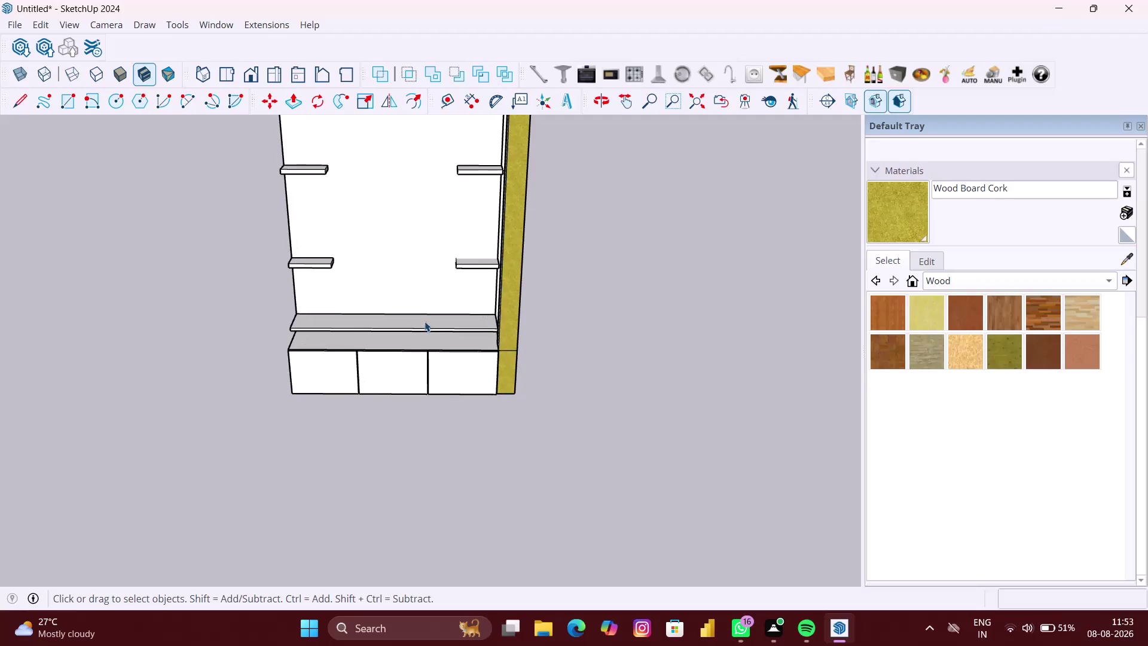
Place a Tape Measure guide 18 mm from the lower ledge edge.
middle_drag(424, 321, 429, 405)
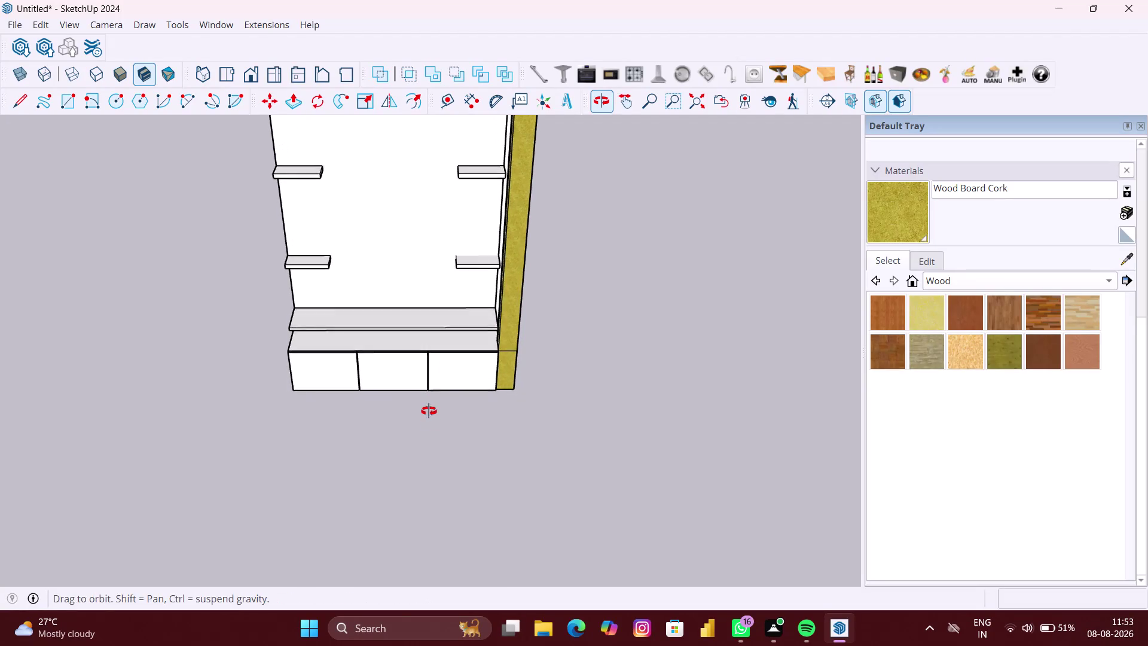
middle_drag(429, 405, 431, 423)
scroll(up, 3)
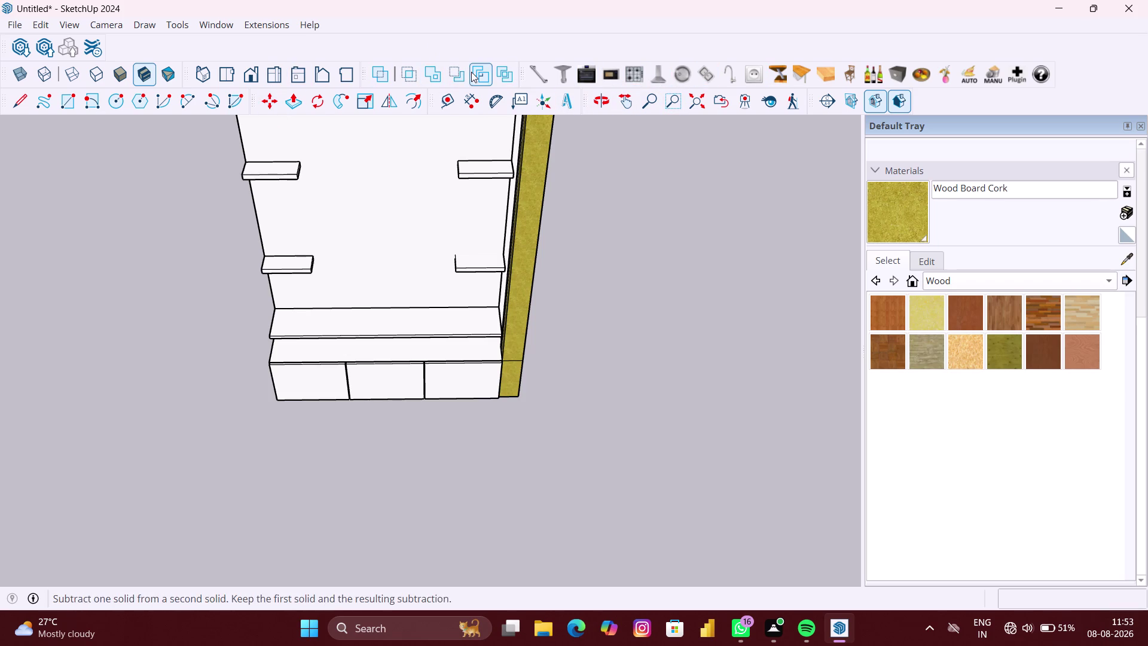
click(441, 105)
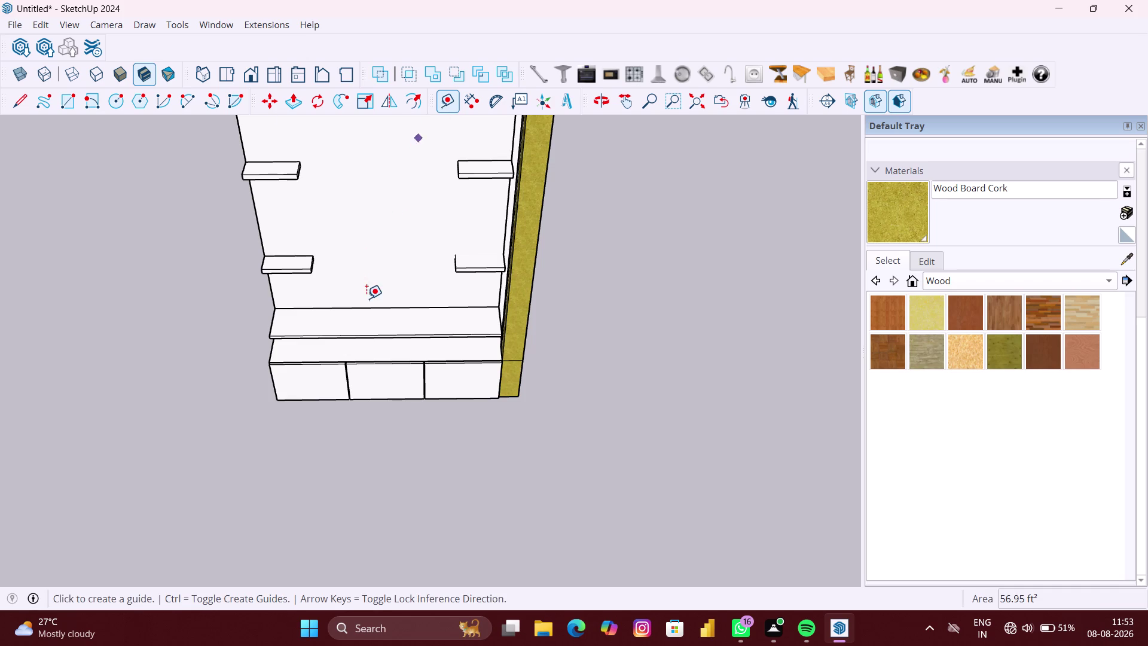
scroll(up, 3)
click(399, 302)
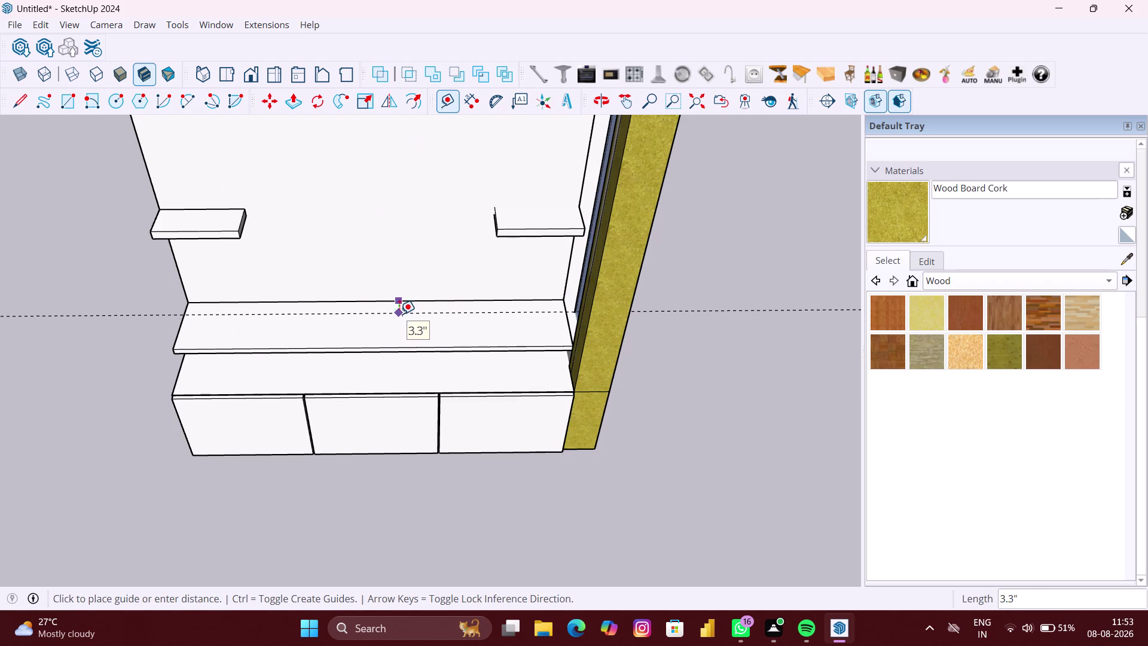
text(18)
text(MM)
key(Return)
Orbit and zoom out to see the whole unit with the new guide.
scroll(up, 3)
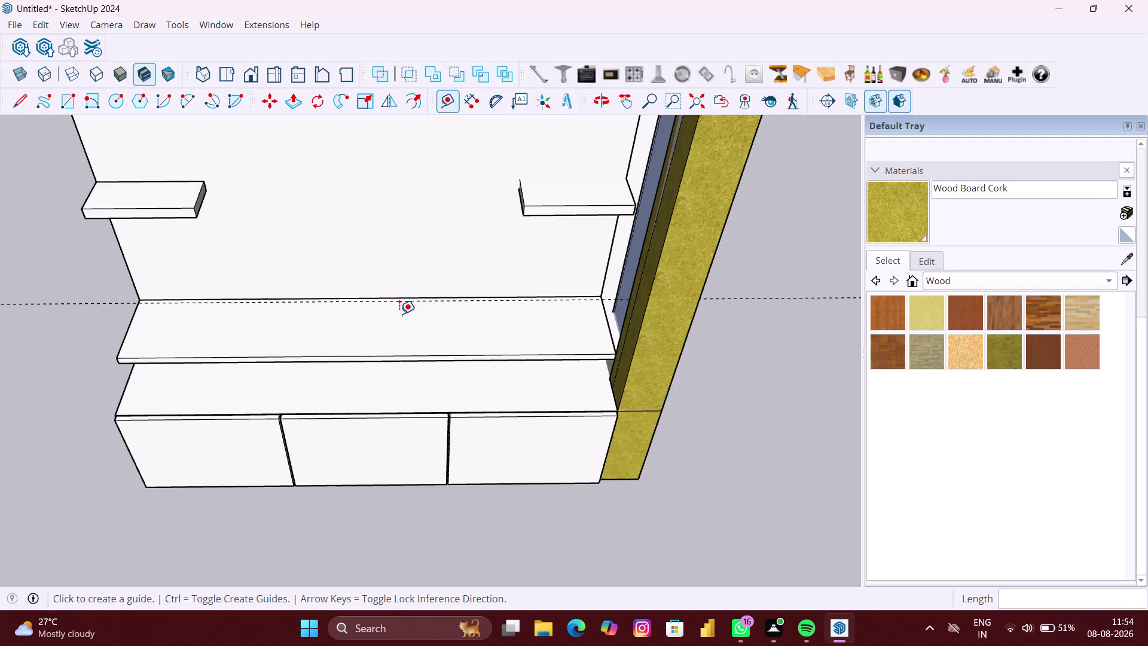
key(space)
scroll(up, 3)
middle_click(345, 302)
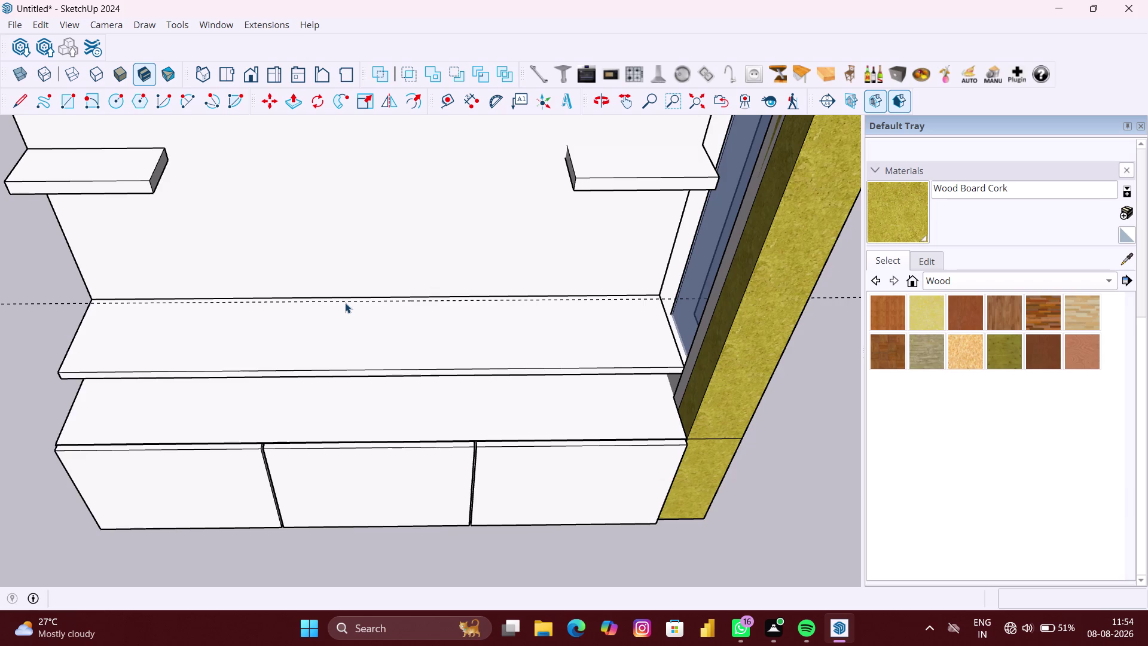
scroll(down, 3)
scroll(down, 3)
scroll(up, 3)
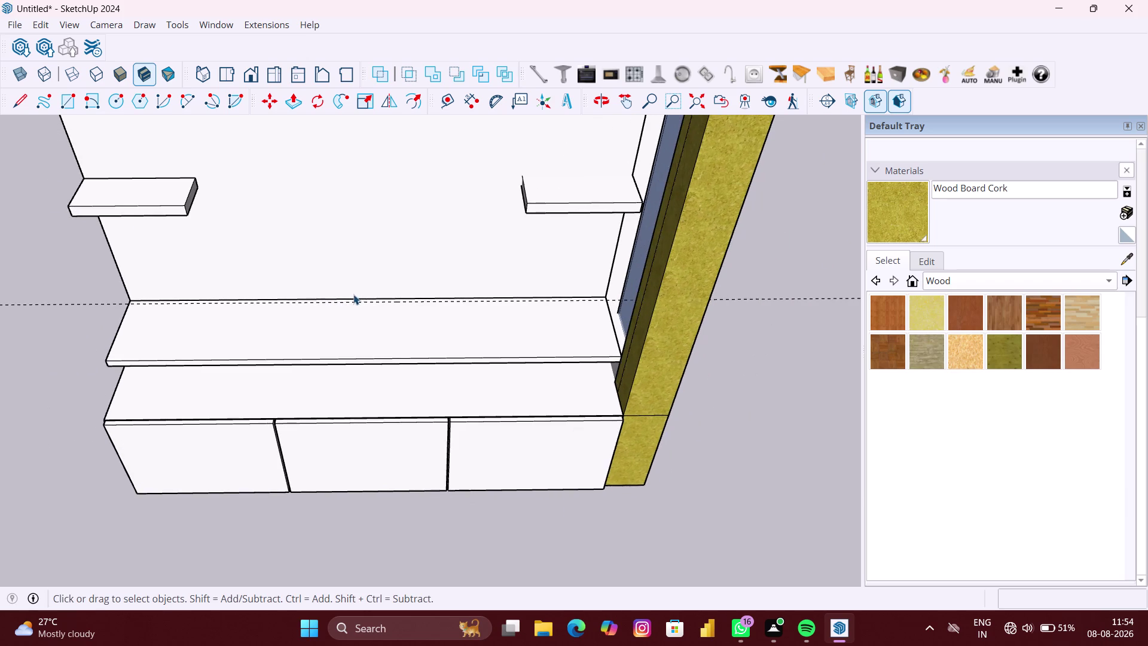
scroll(down, 3)
scroll(down, 3)
middle_drag(343, 299, 362, 252)
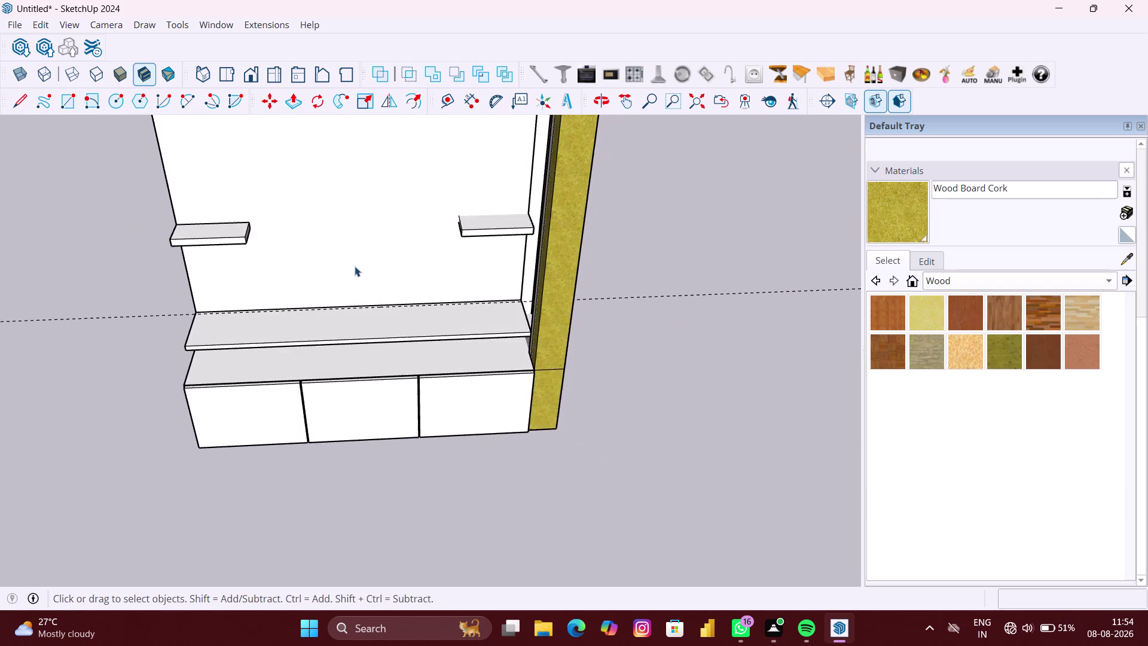
scroll(down, 3)
middle_drag(355, 295, 365, 244)
scroll(down, 3)
middle_drag(371, 316, 371, 285)
scroll(down, 3)
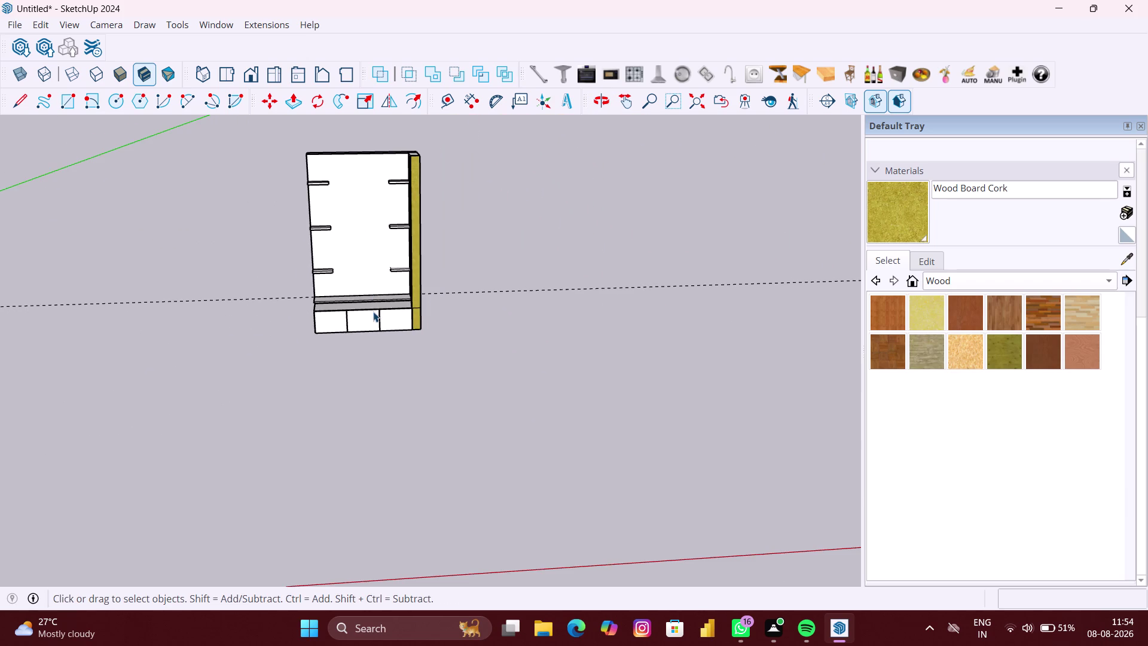
scroll(down, 3)
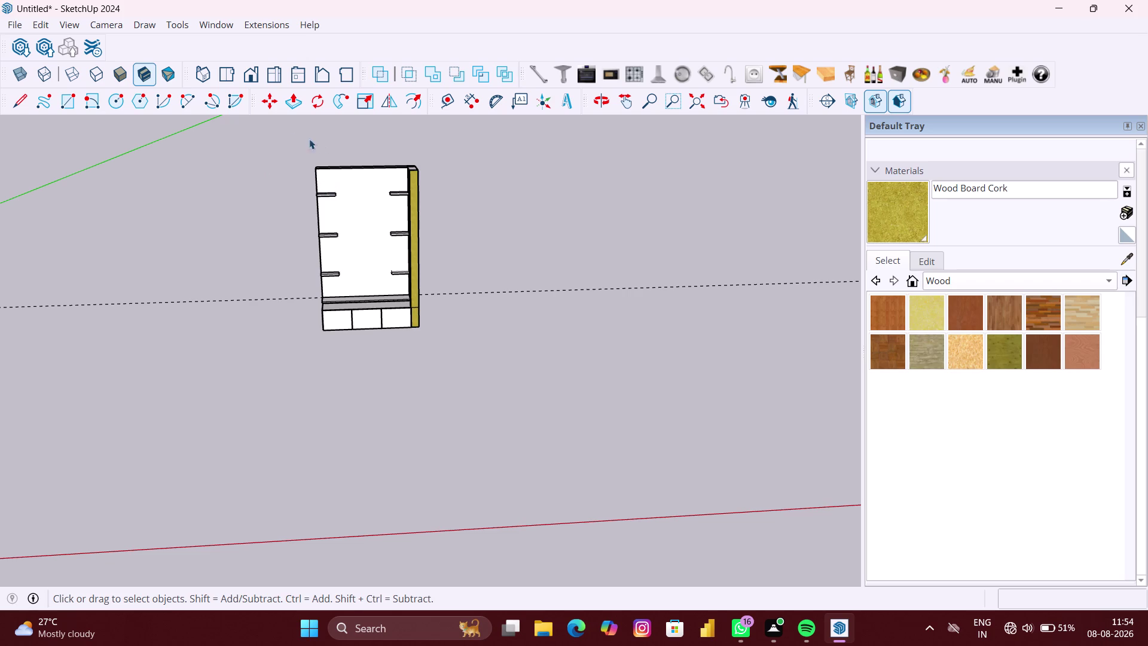
Orbit to a lower view of the unit and turn on X-ray.
click(441, 95)
middle_drag(425, 253, 409, 253)
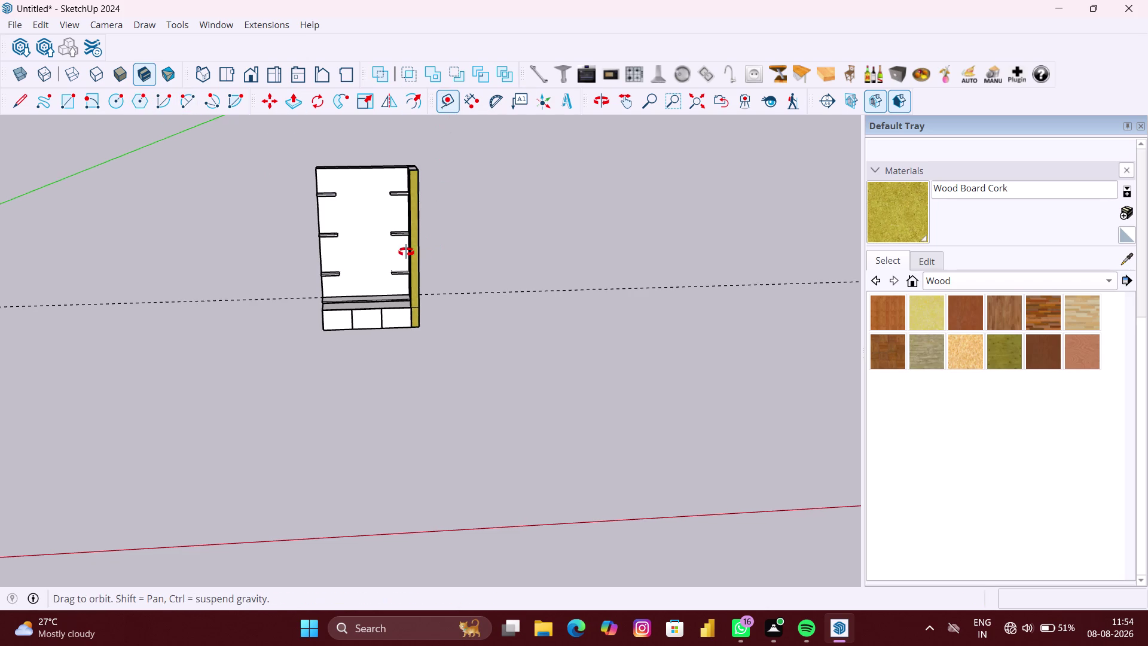
middle_drag(409, 253, 461, 232)
scroll(up, 3)
scroll(up, 3)
middle_drag(339, 309, 377, 292)
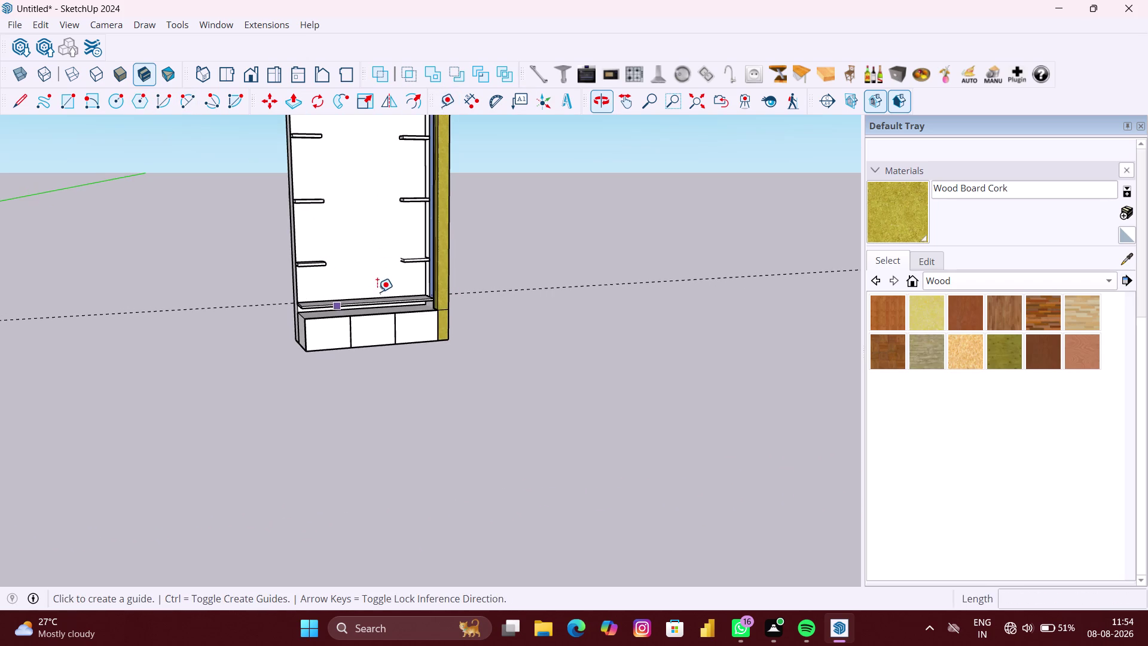
click(17, 76)
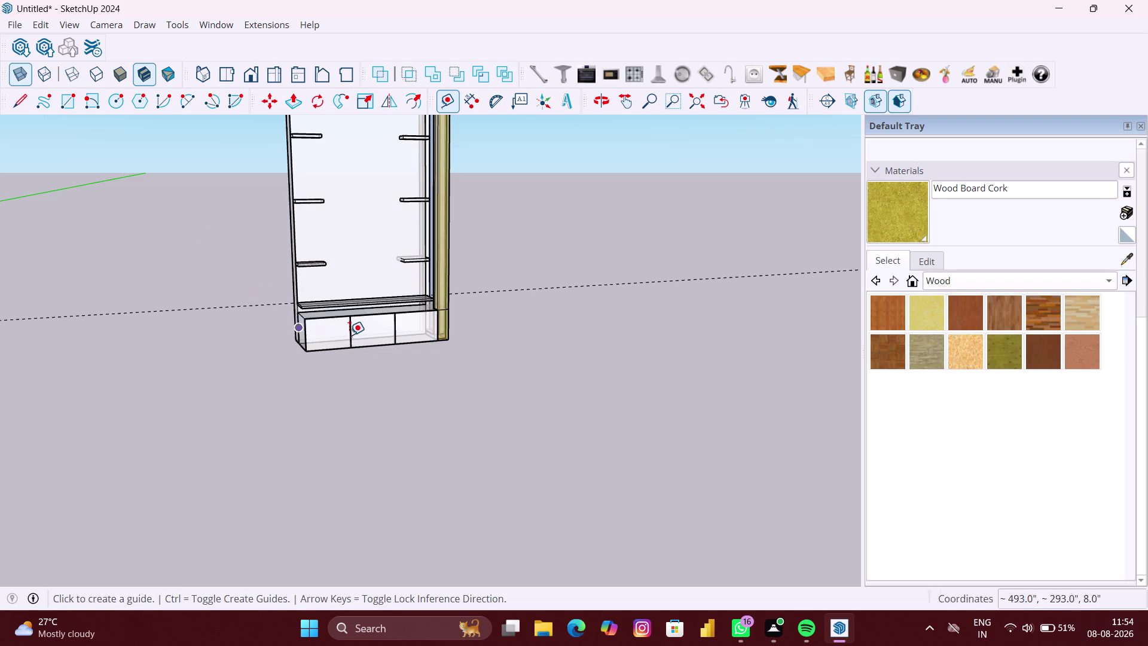
Place a guide 100.66" up from the drawer's bottom edge.
scroll(up, 3)
scroll(up, 3)
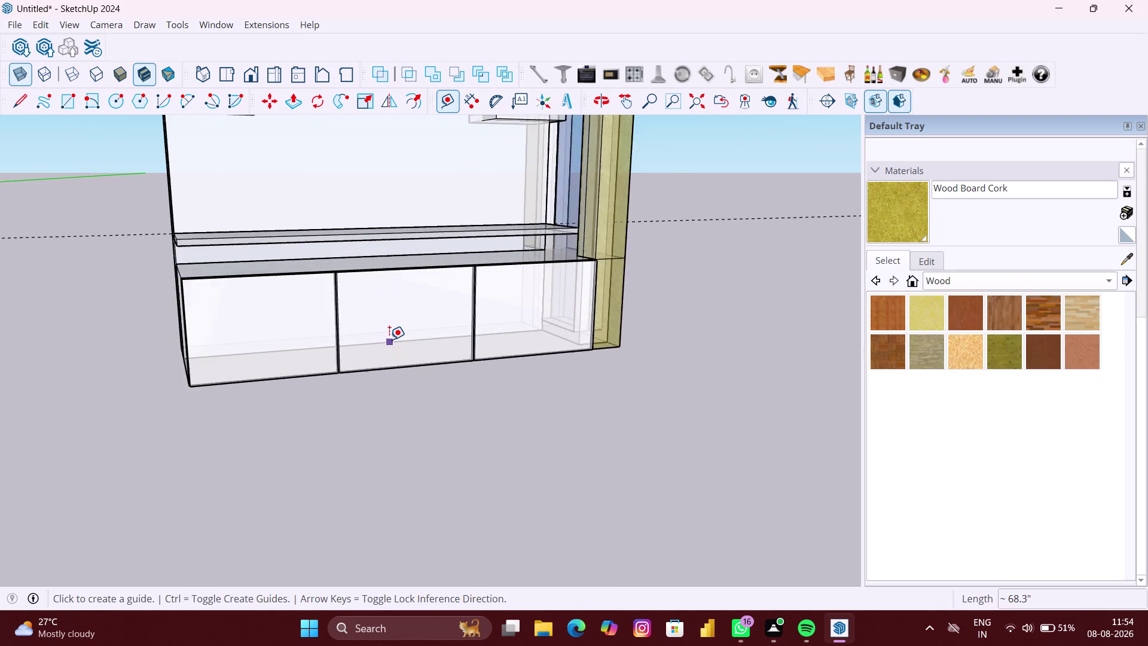
scroll(up, 3)
scroll(down, 3)
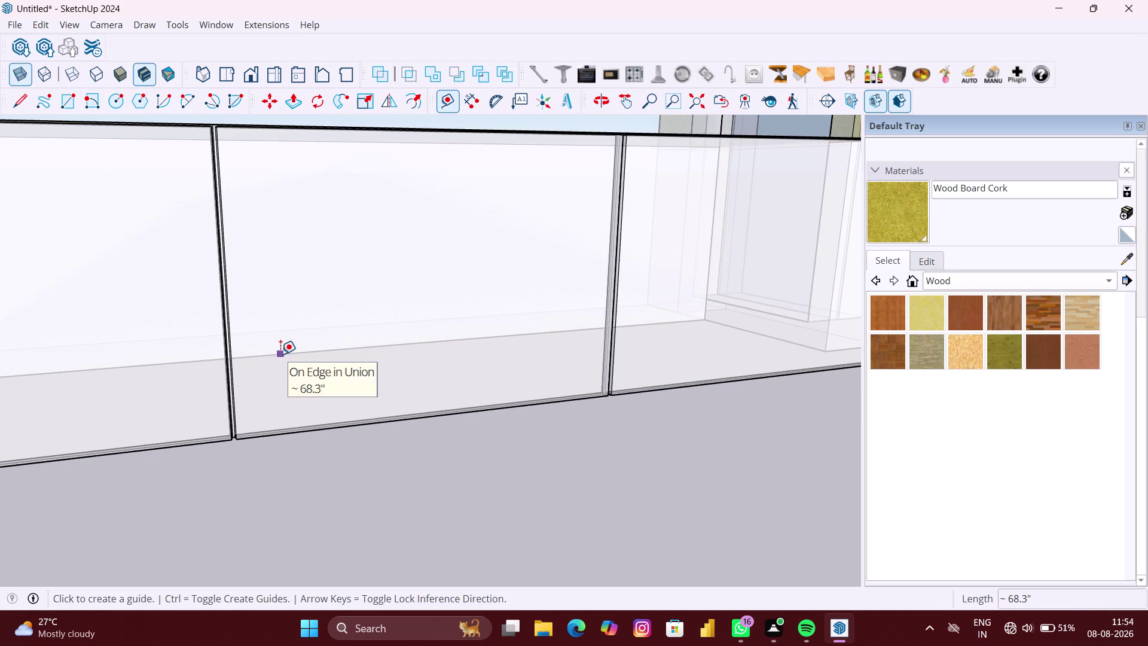
click(280, 355)
scroll(down, 3)
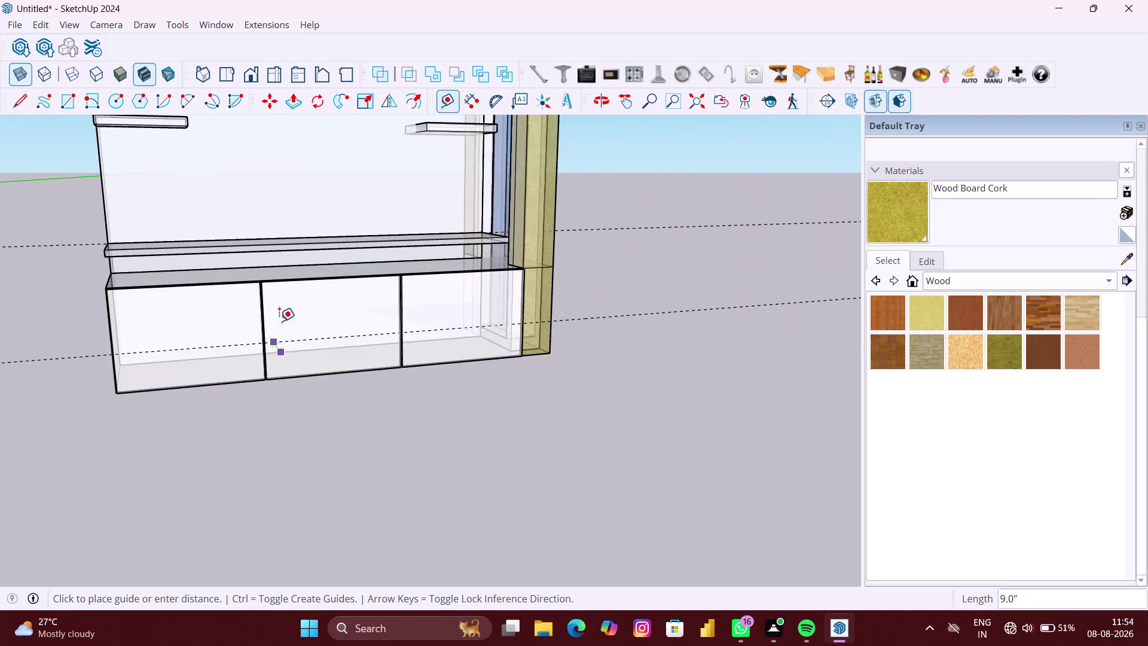
scroll(down, 3)
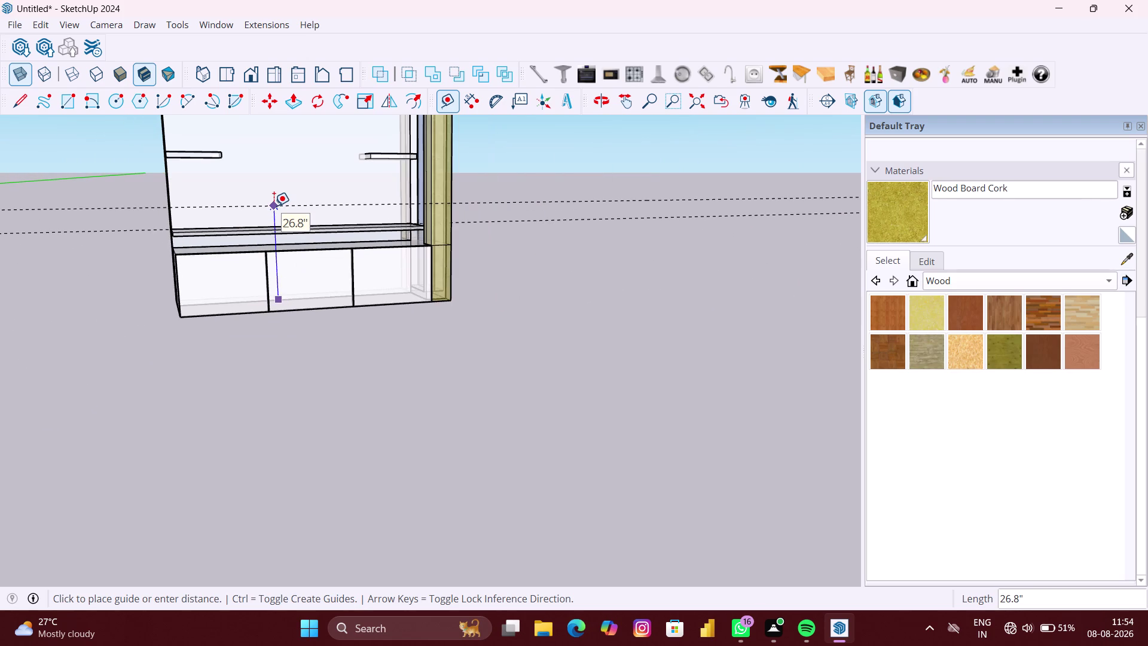
text(100.)
text(6)
text(6")
key(Return)
scroll(down, 3)
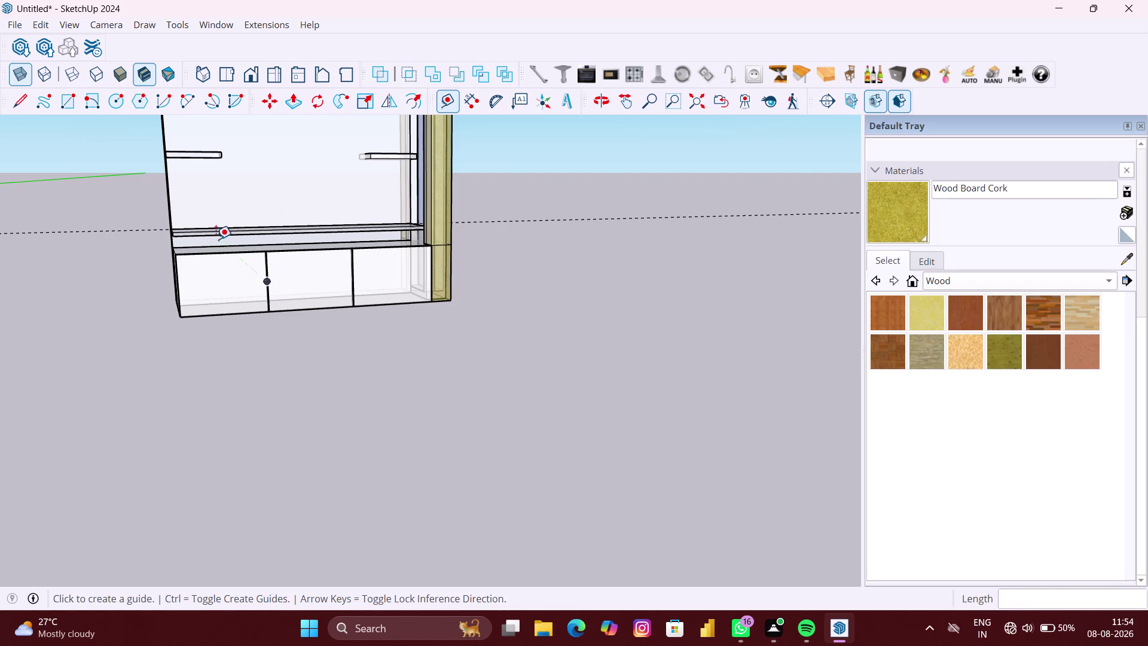
scroll(down, 3)
key(space)
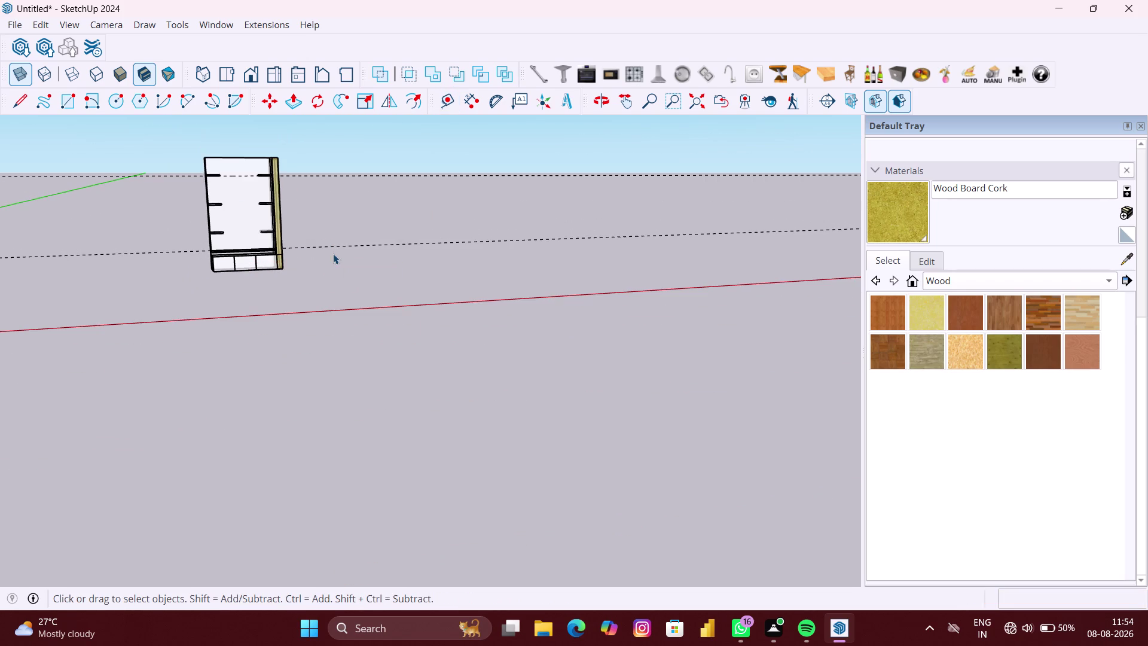
middle_drag(330, 255, 330, 299)
scroll(up, 3)
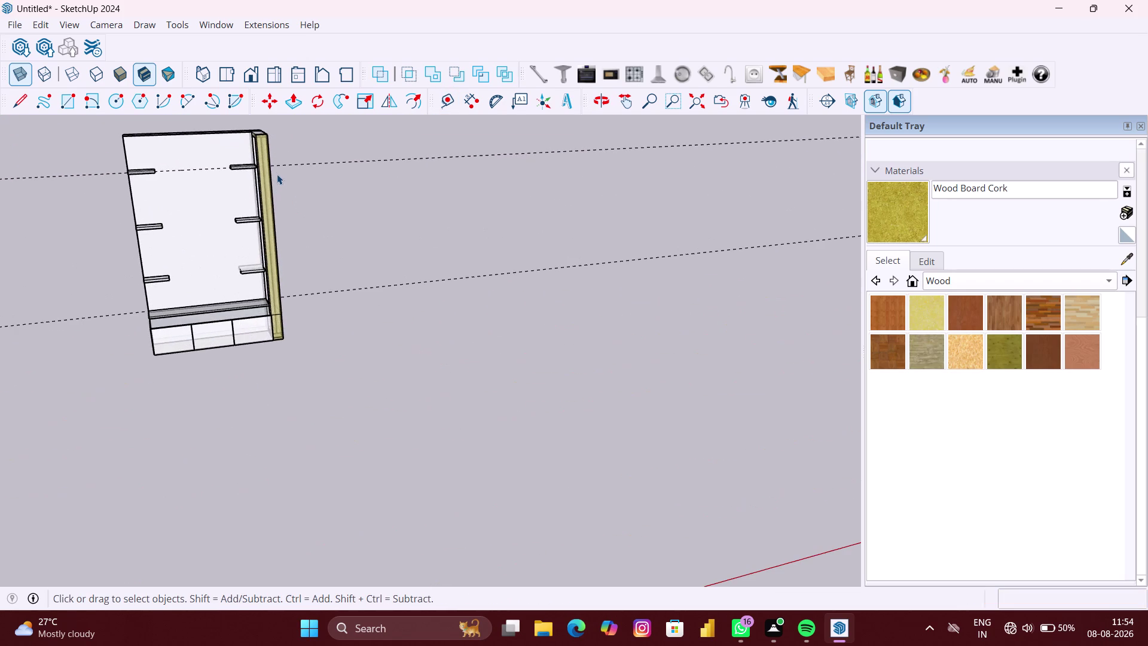
middle_drag(277, 174, 388, 166)
scroll(down, 3)
middle_drag(220, 188, 353, 186)
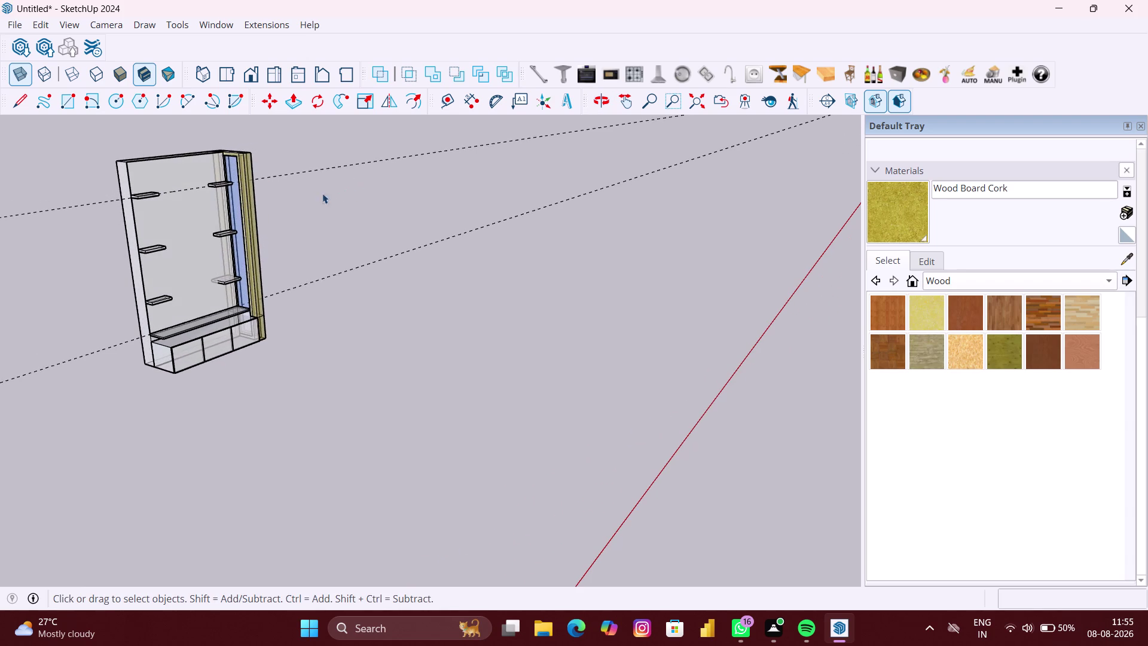
middle_drag(310, 196, 299, 200)
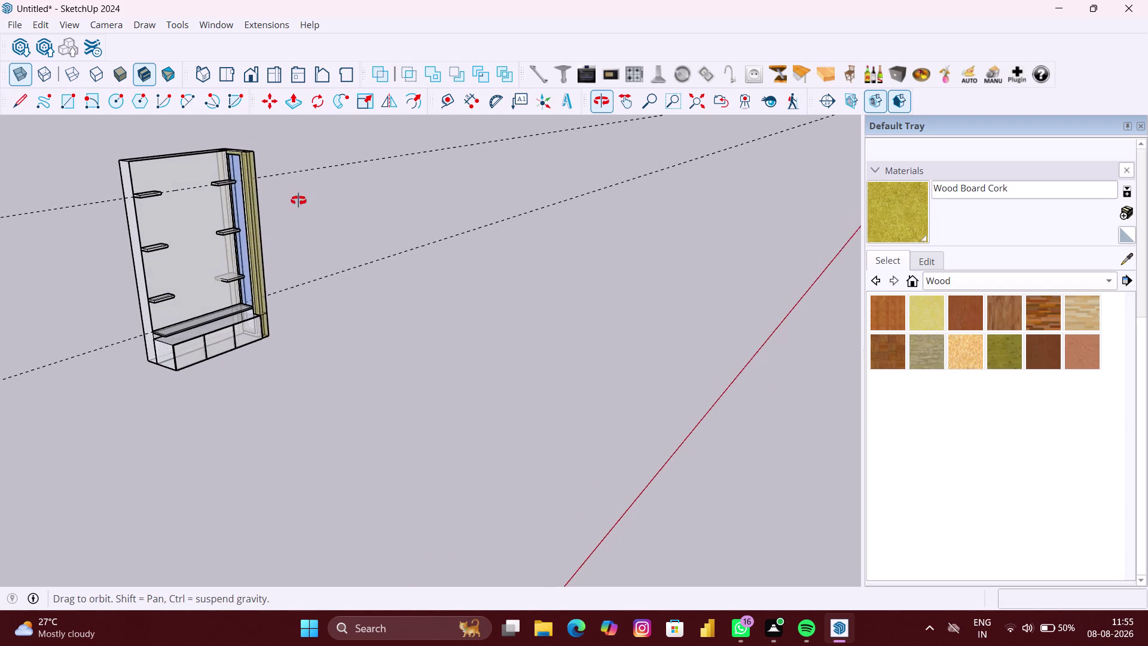
middle_drag(299, 201, 290, 201)
scroll(up, 3)
scroll(up, 3)
scroll(up, 3)
middle_drag(252, 170, 258, 195)
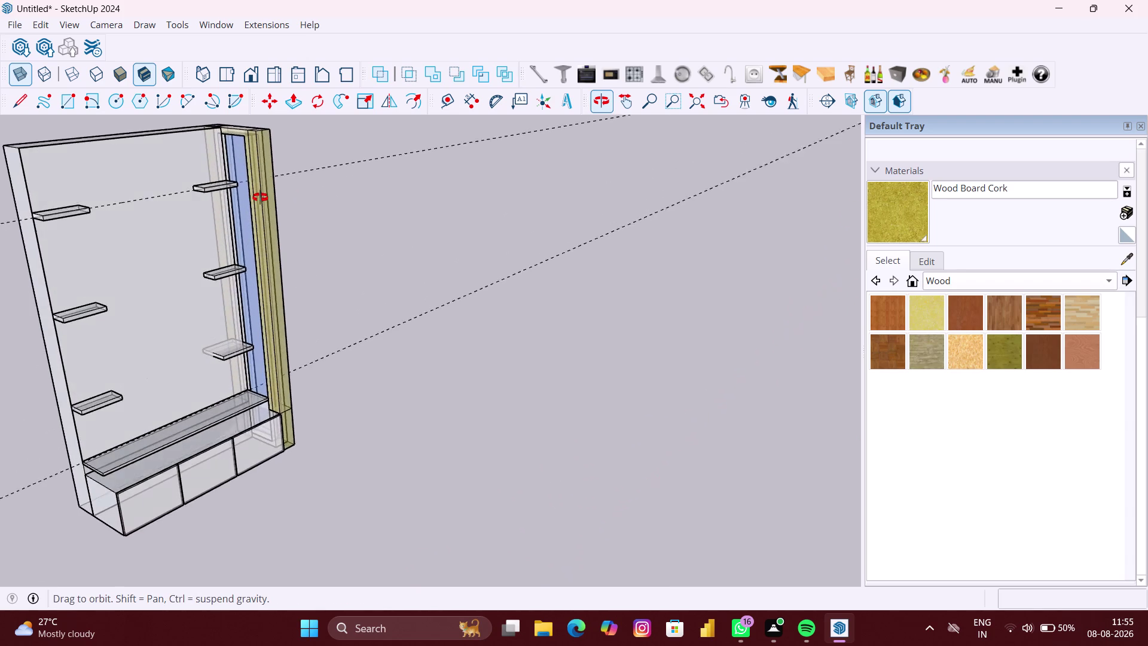
middle_drag(257, 194, 364, 199)
scroll(down, 3)
scroll(down, 3)
middle_click(260, 204)
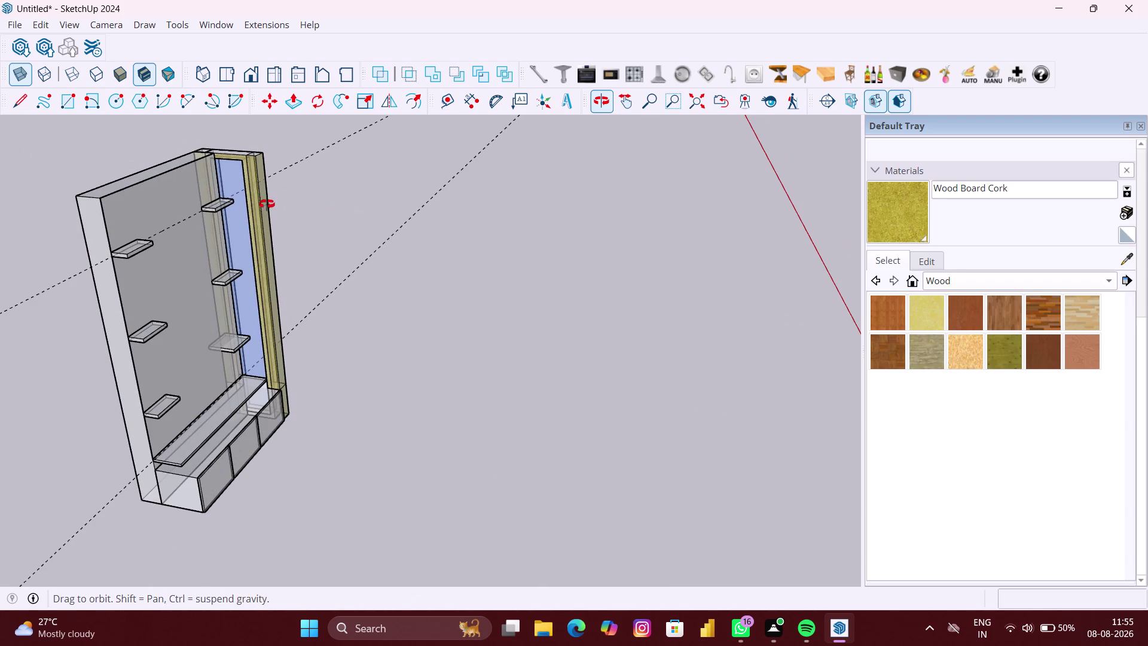
scroll(down, 3)
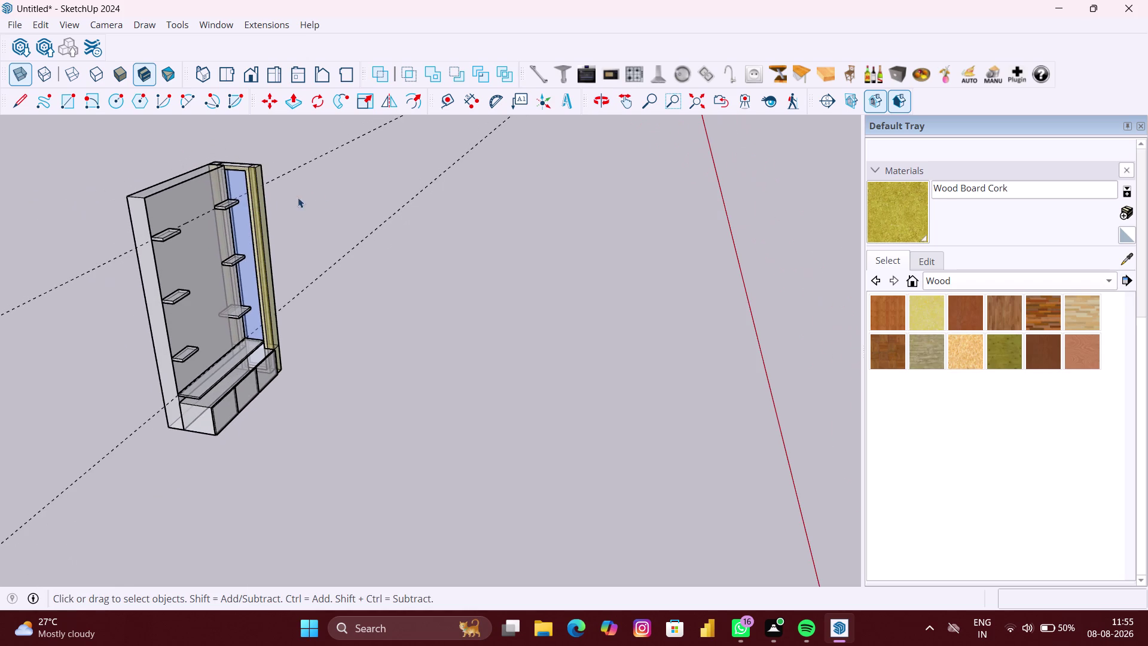
middle_drag(345, 203, 297, 210)
middle_drag(394, 225, 393, 226)
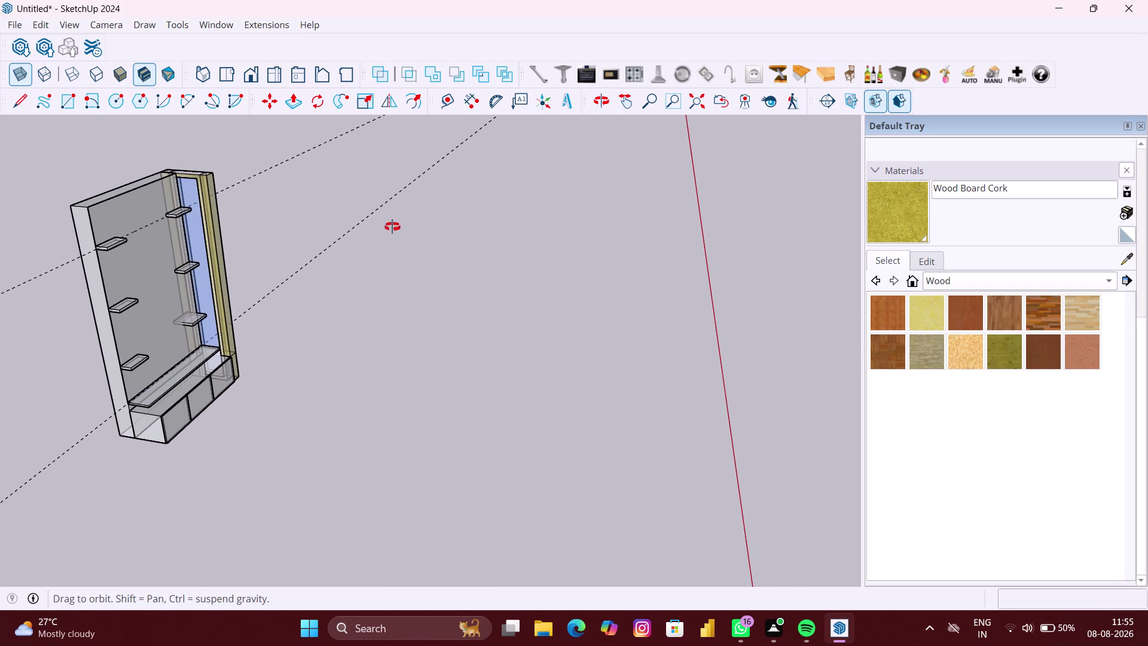
middle_drag(392, 226, 178, 208)
scroll(down, 3)
middle_drag(390, 210, 290, 194)
scroll(down, 3)
middle_drag(397, 194, 397, 194)
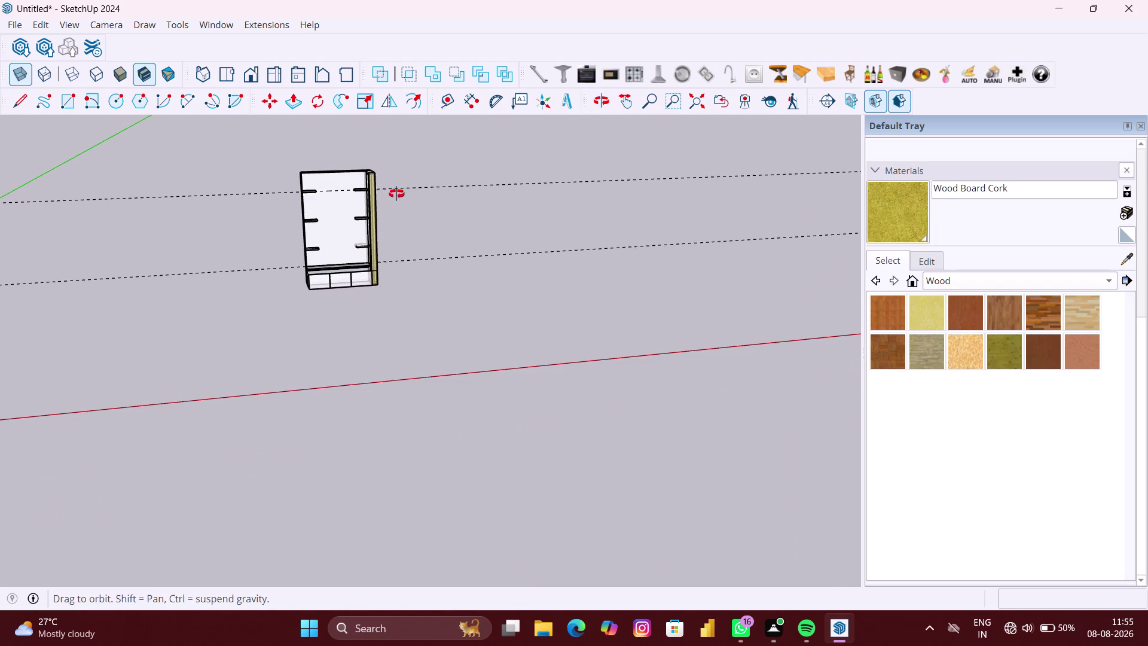
middle_drag(397, 193, 376, 195)
scroll(down, 3)
scroll(up, 3)
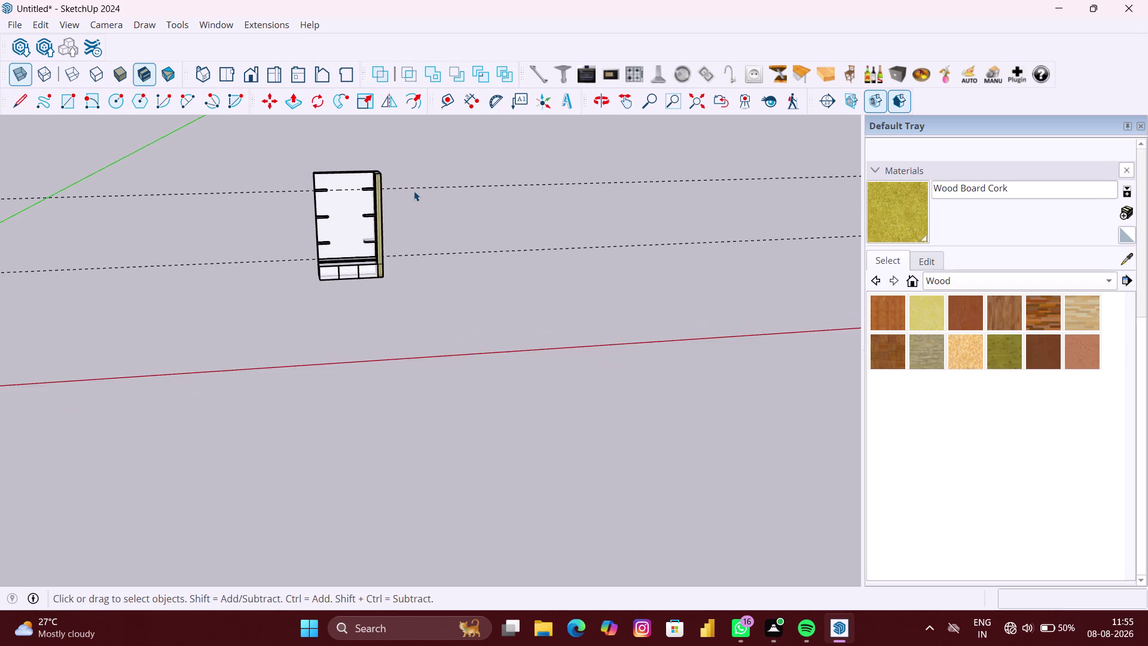
scroll(up, 3)
scroll(up, 3)
scroll(down, 3)
middle_drag(359, 186, 352, 187)
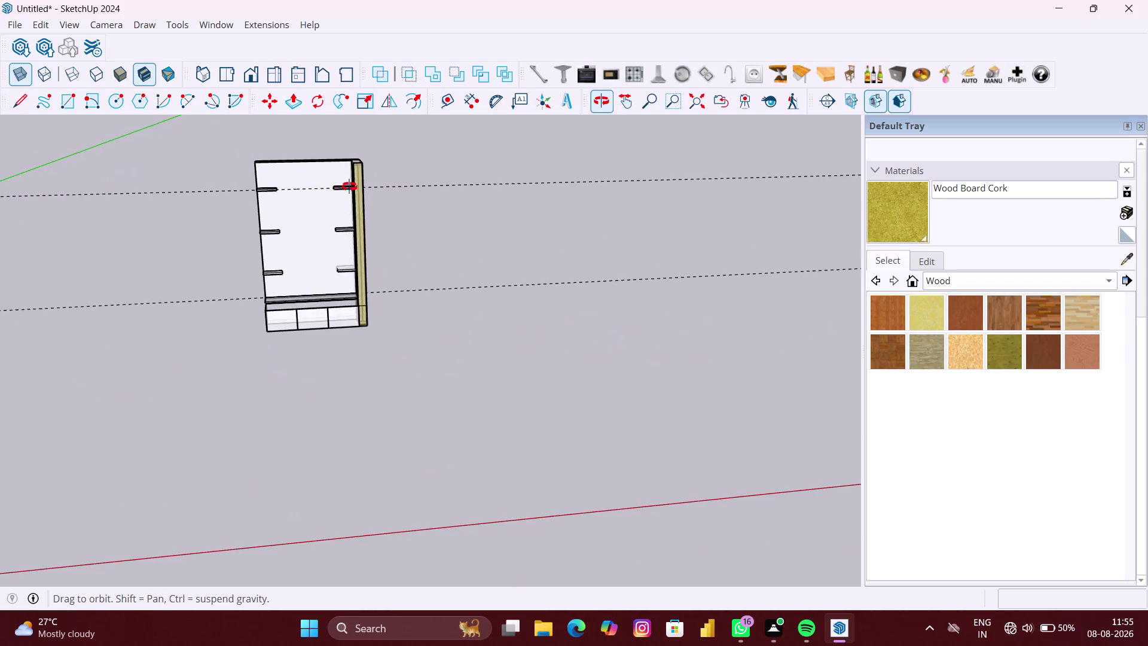
middle_drag(353, 187, 330, 183)
scroll(down, 3)
scroll(down, 3)
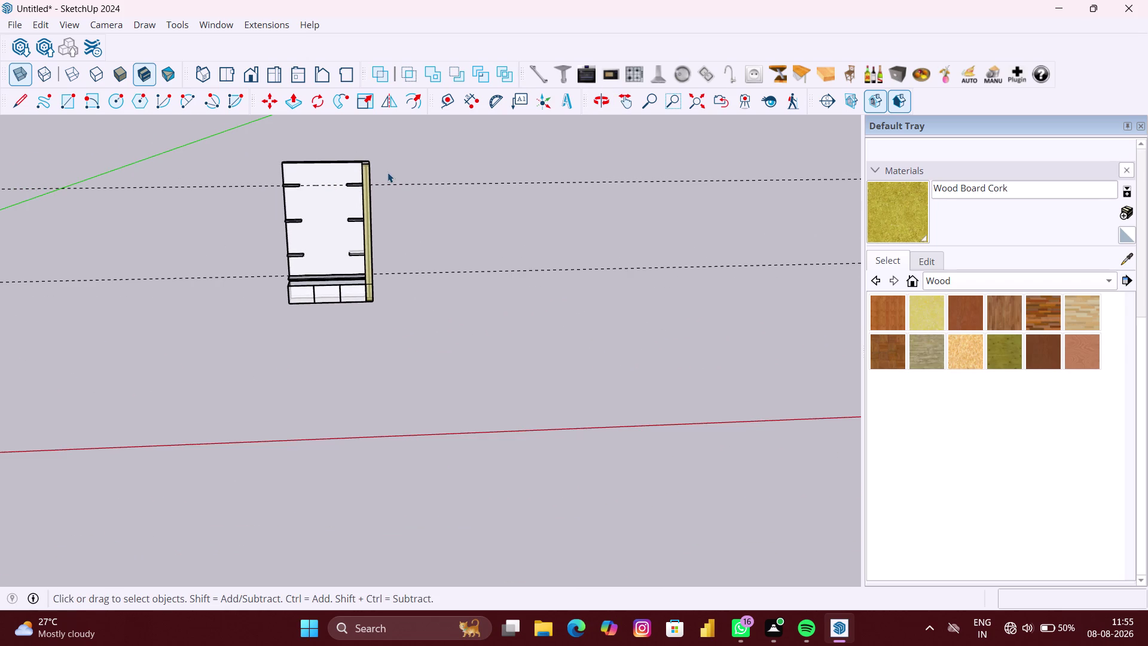
key(space)
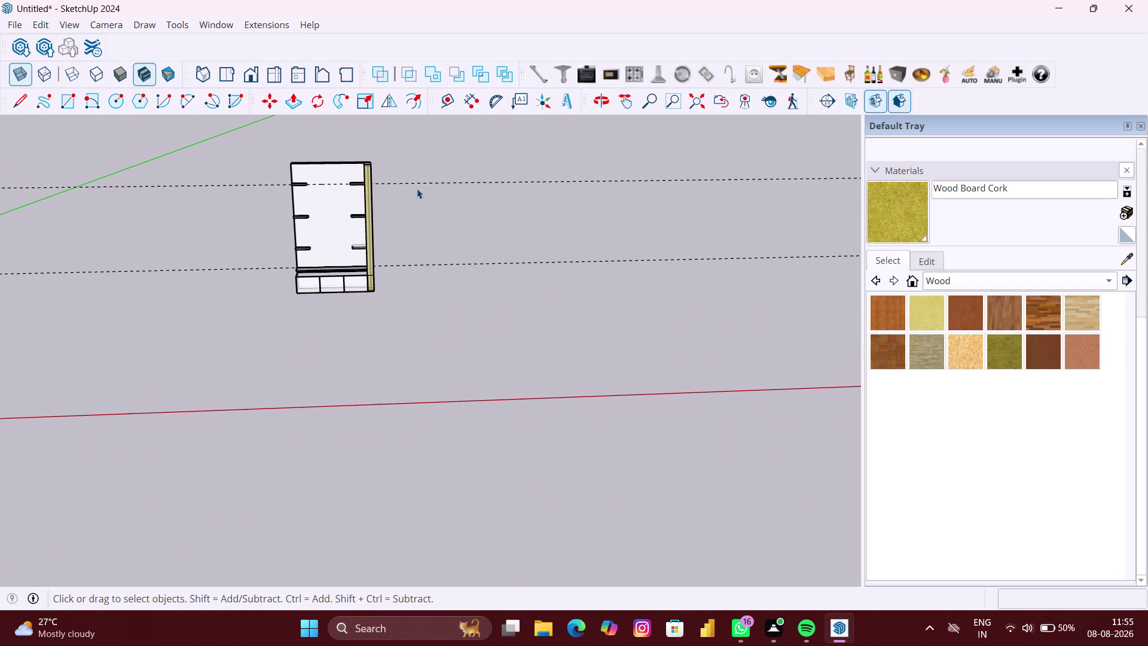
drag(416, 188, 412, 174)
key(Delete)
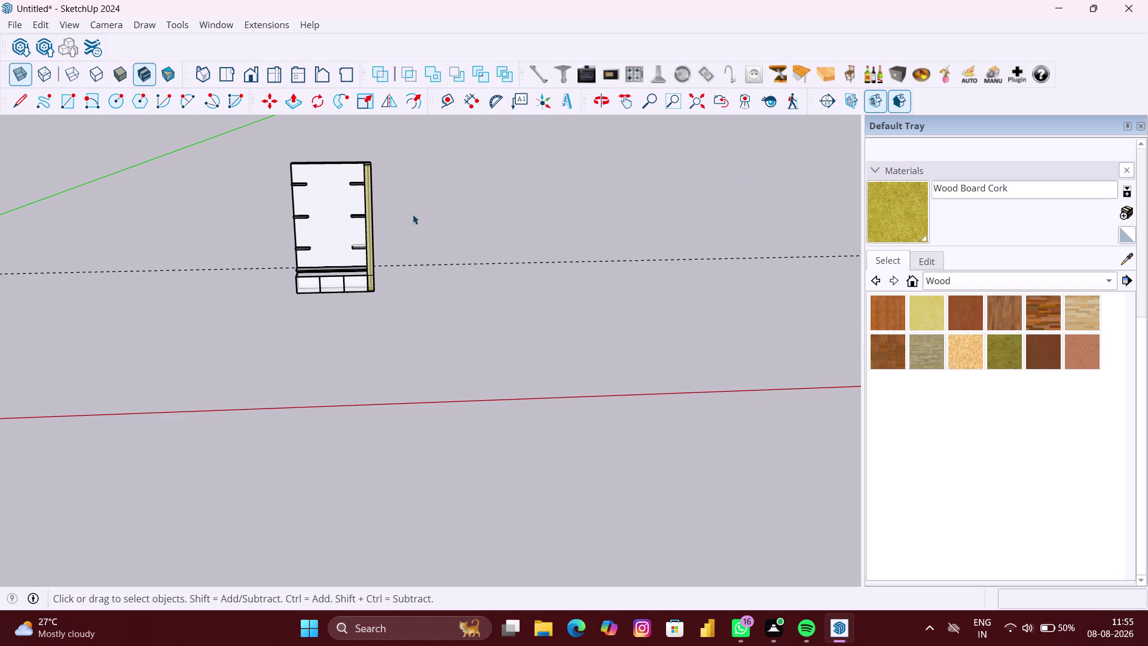
scroll(up, 3)
scroll(up, 3)
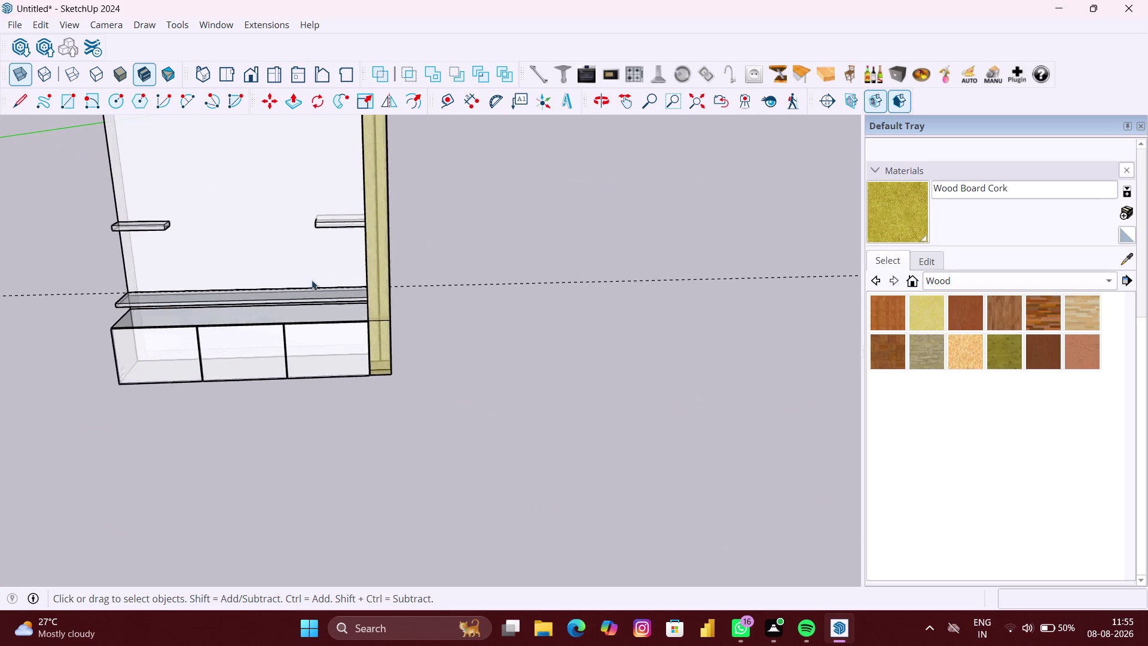
scroll(up, 3)
middle_drag(295, 283, 314, 394)
scroll(down, 3)
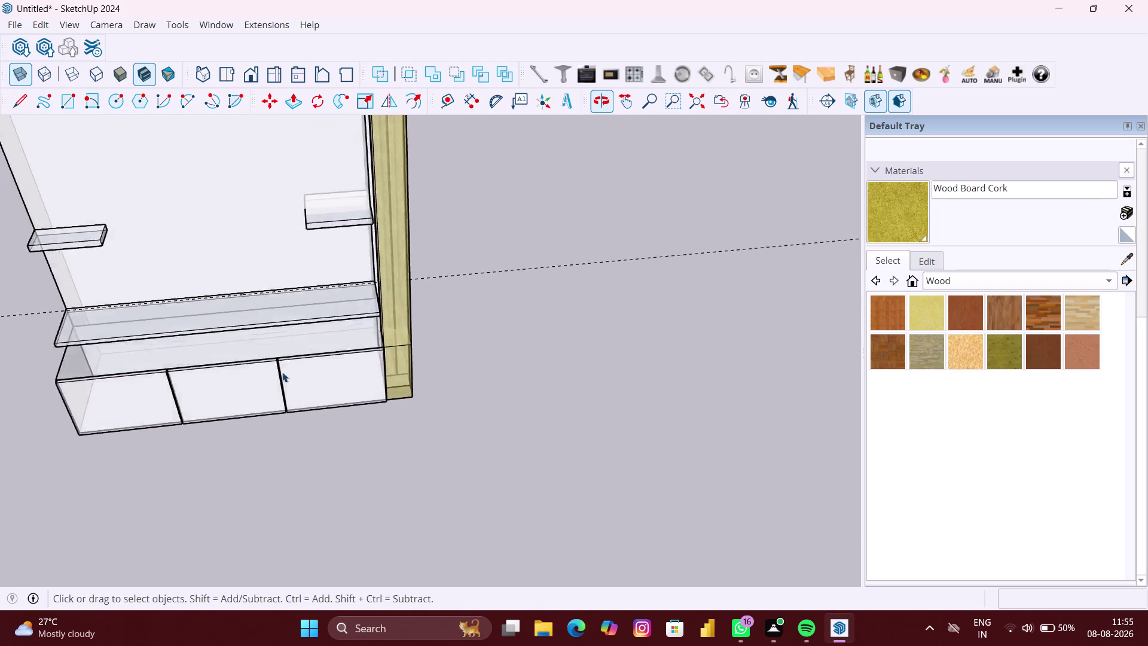
scroll(down, 3)
middle_drag(164, 181, 268, 190)
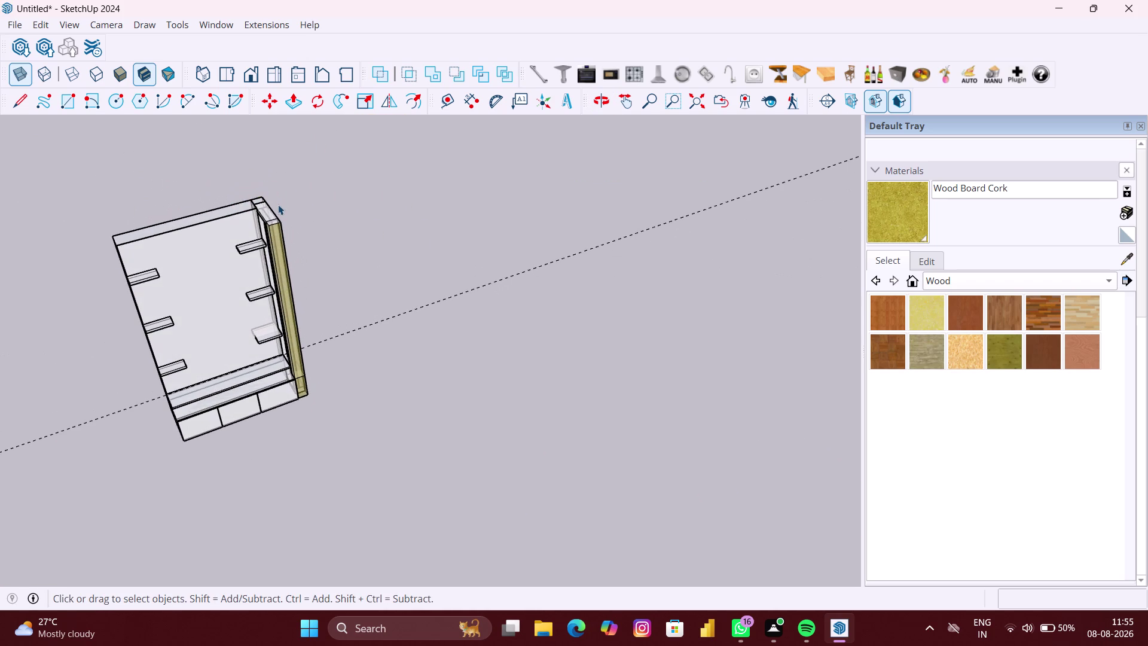
middle_drag(264, 245, 255, 245)
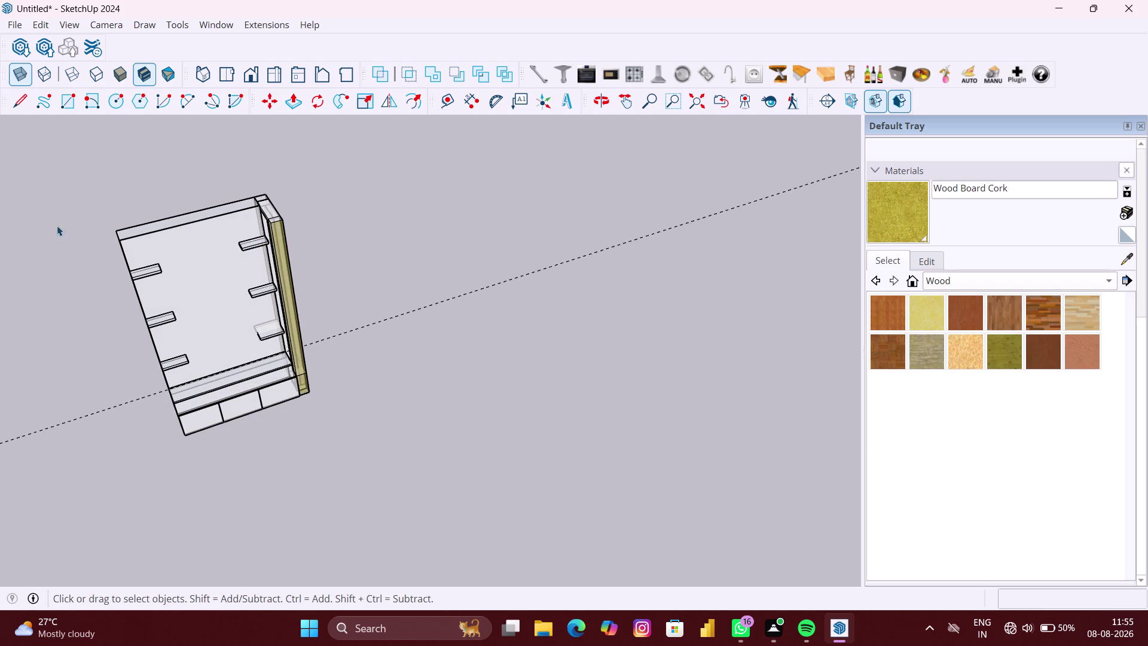
middle_drag(0, 216, 7, 152)
scroll(up, 3)
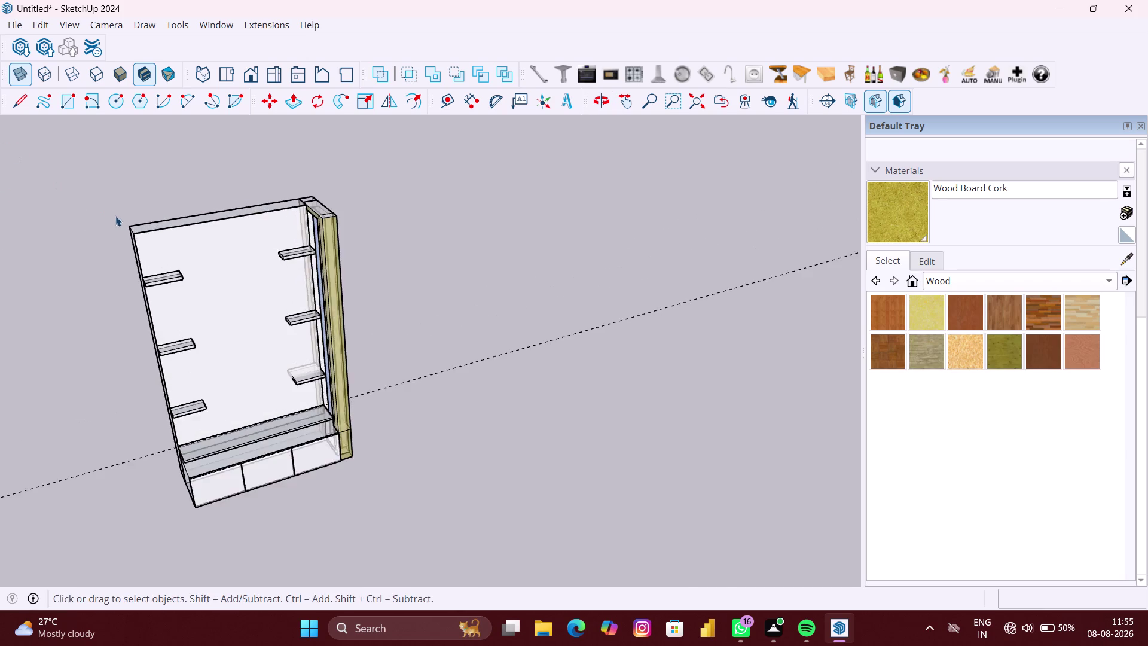
scroll(up, 3)
middle_drag(123, 217, 49, 171)
scroll(up, 3)
scroll(up, 3)
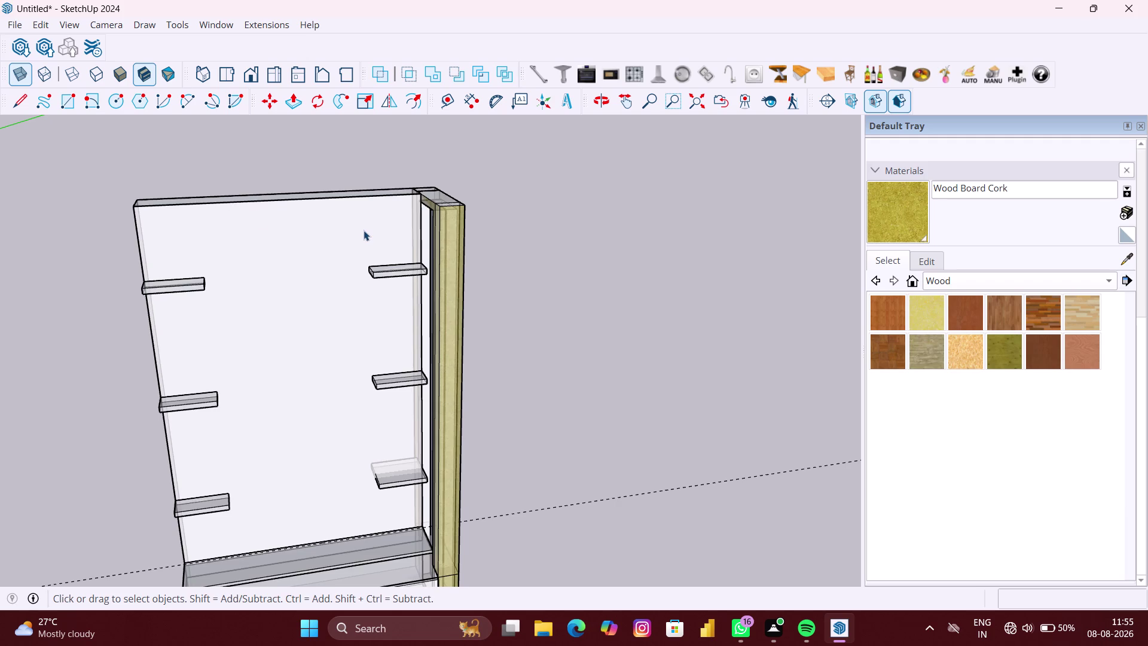
scroll(up, 3)
middle_drag(361, 231, 336, 223)
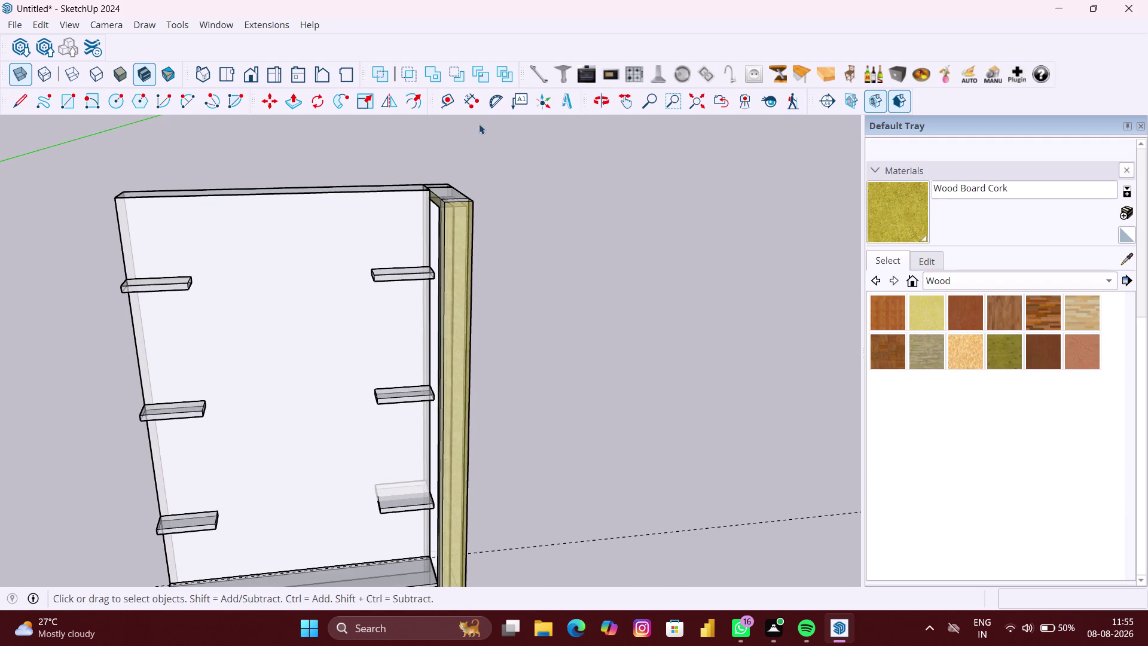
Start a Tape Measure near the shelf, cancel it, and reframe on the top.
click(464, 108)
click(432, 263)
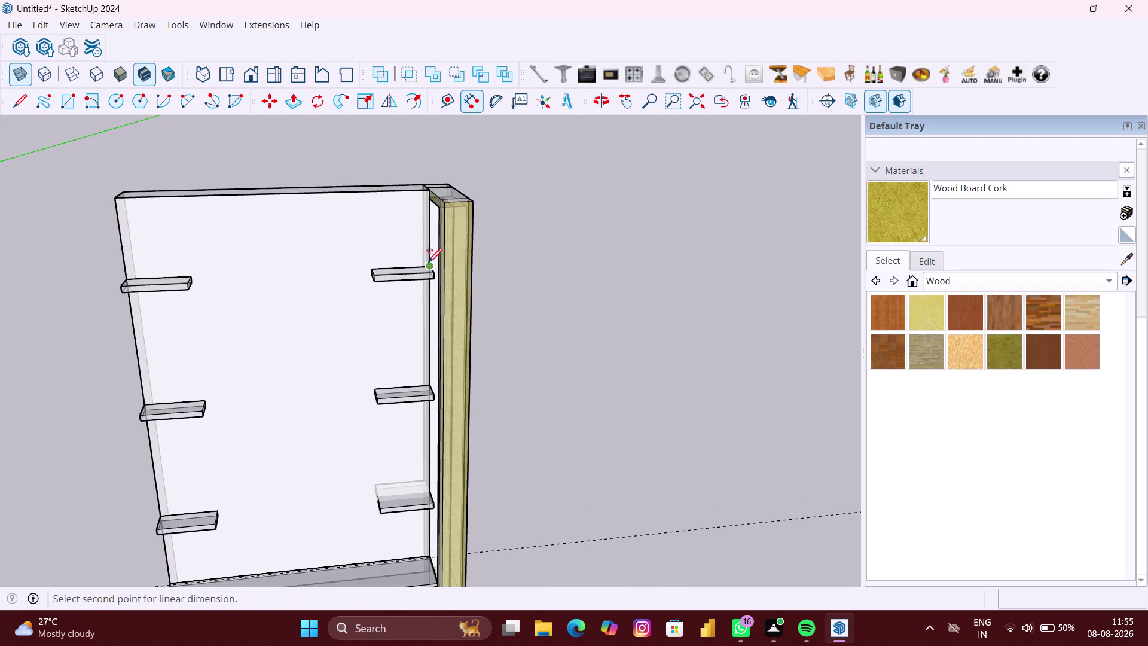
scroll(up, 3)
scroll(down, 3)
key(space)
scroll(down, 3)
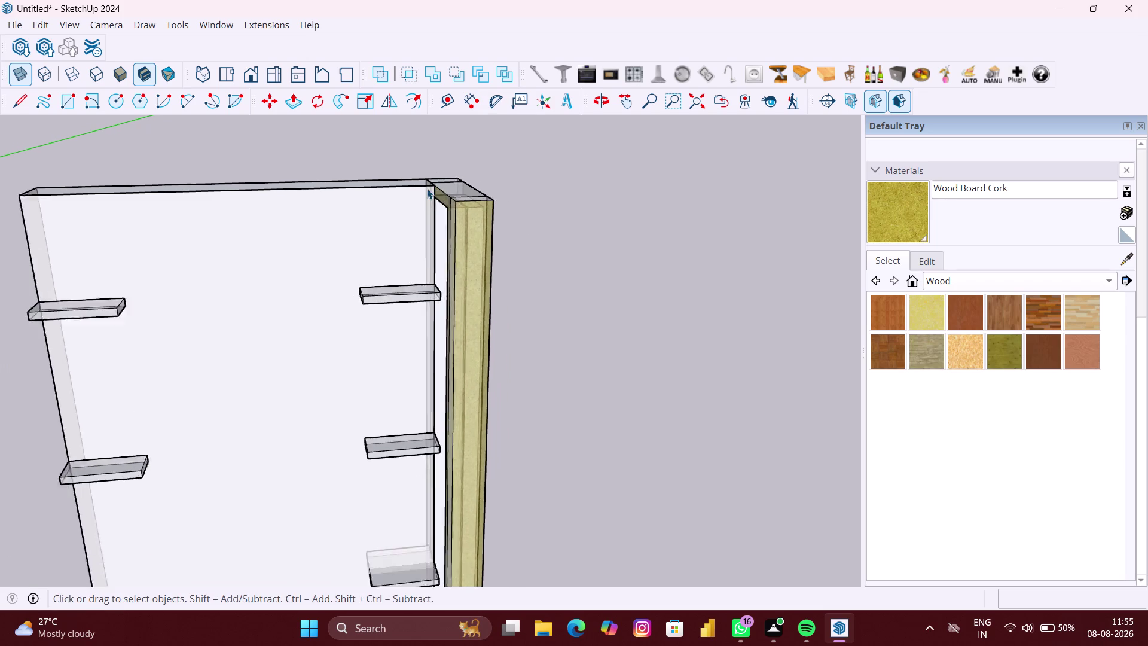
scroll(down, 3)
middle_drag(397, 190, 394, 199)
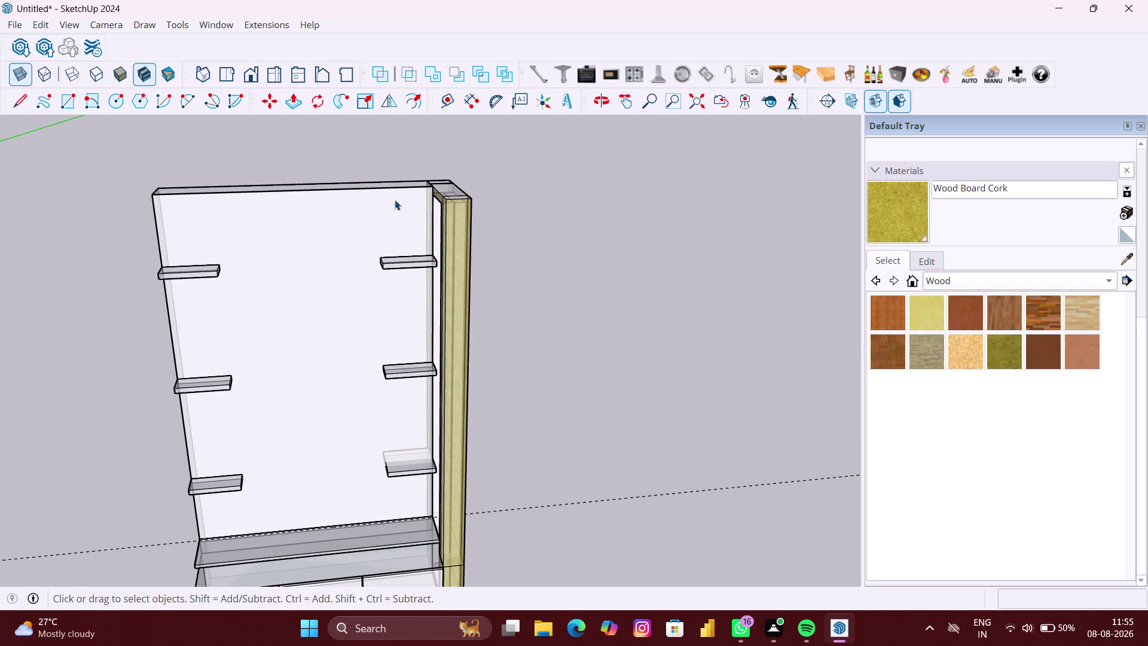
Draw a trial rectangle from the top back corner across the unit's top.
key(r)
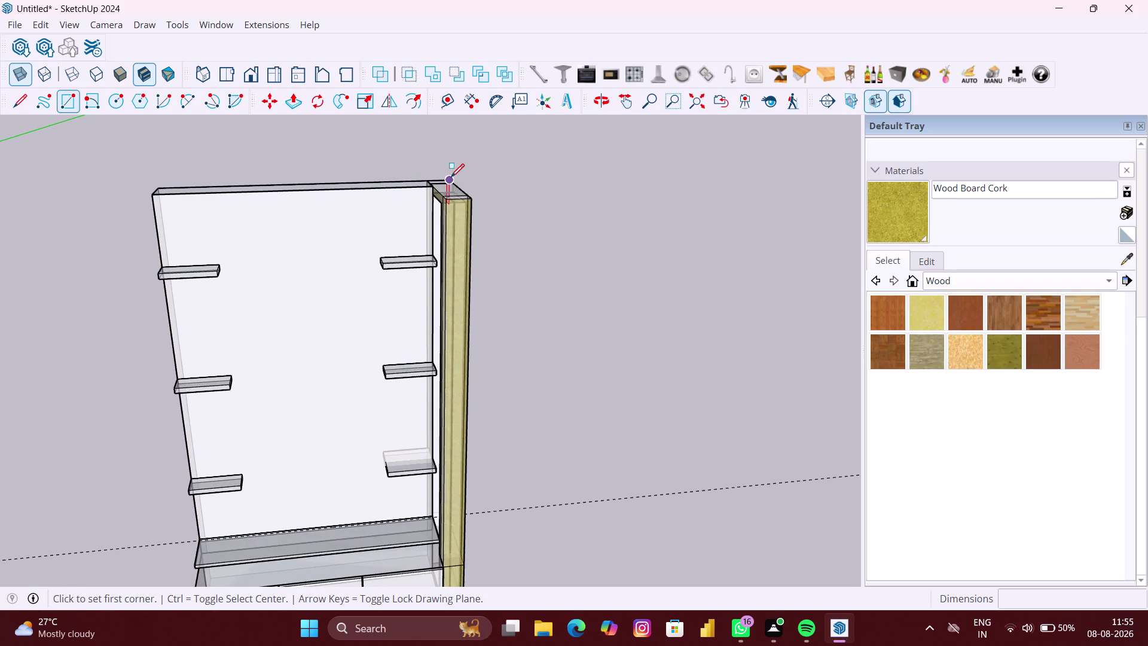
scroll(up, 3)
middle_drag(450, 177, 456, 236)
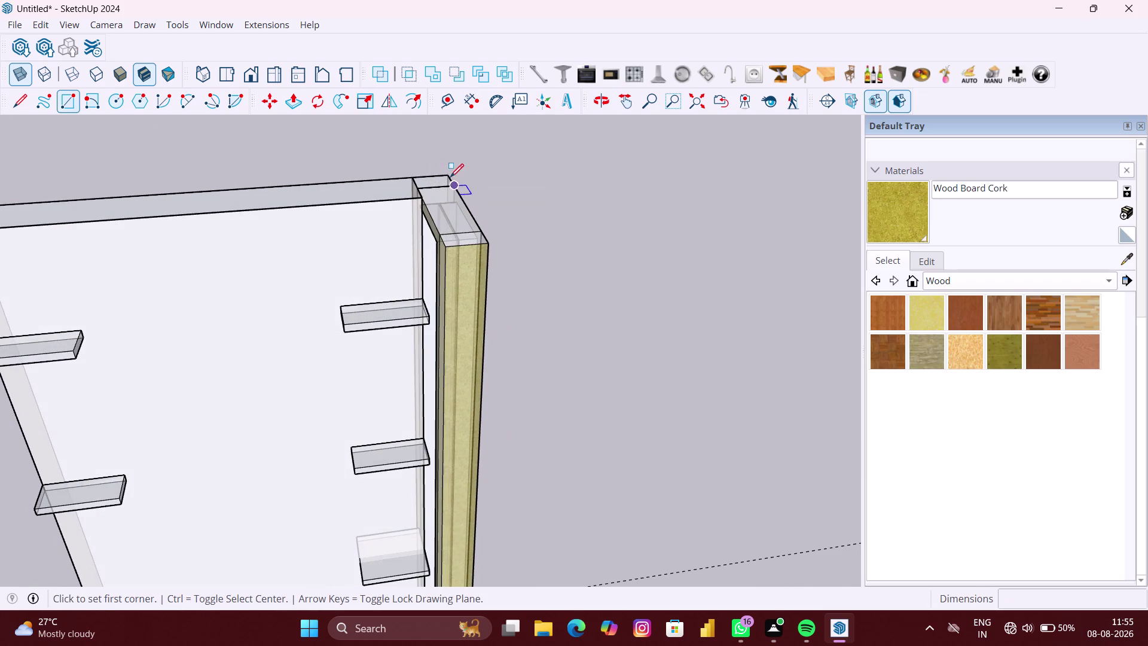
click(449, 176)
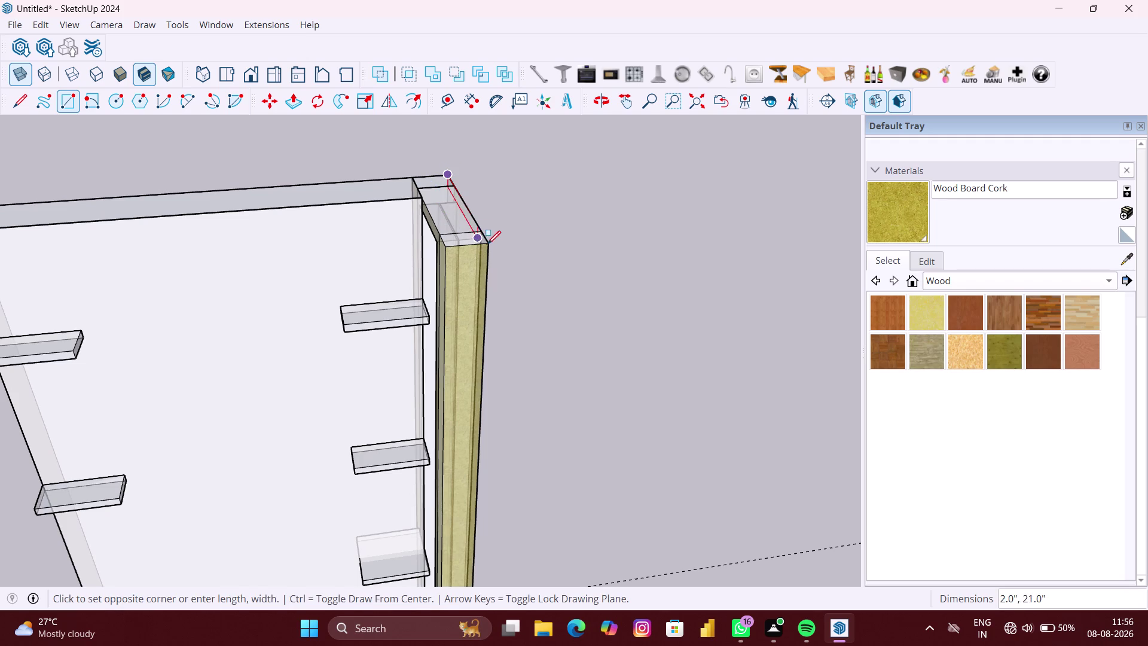
scroll(down, 3)
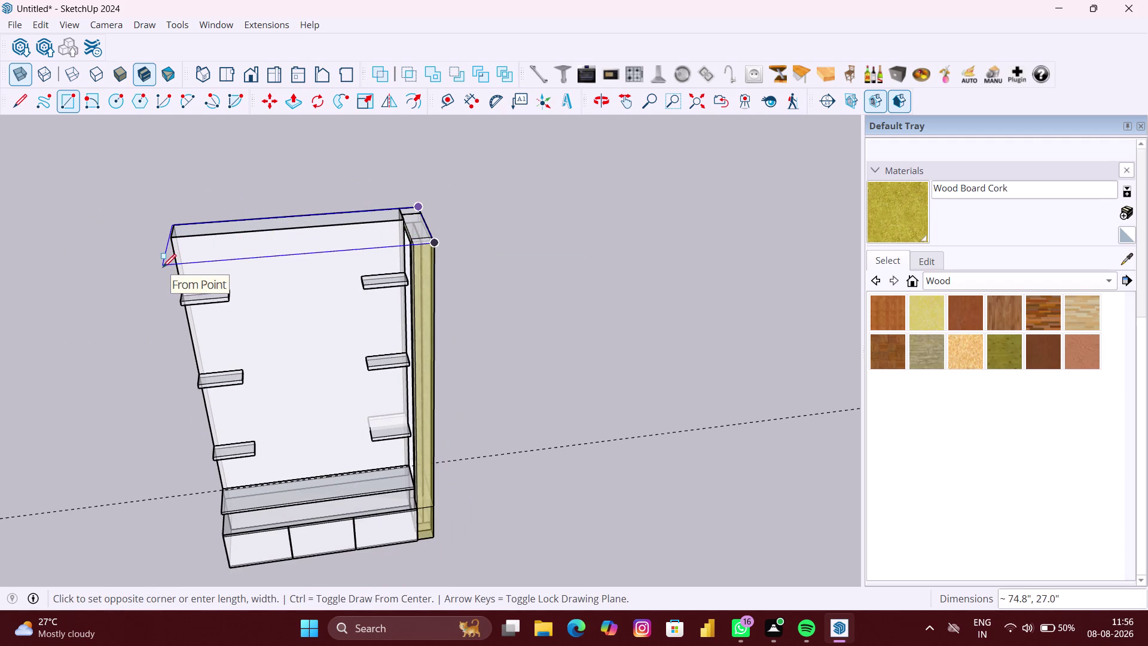
scroll(up, 3)
scroll(up, 3)
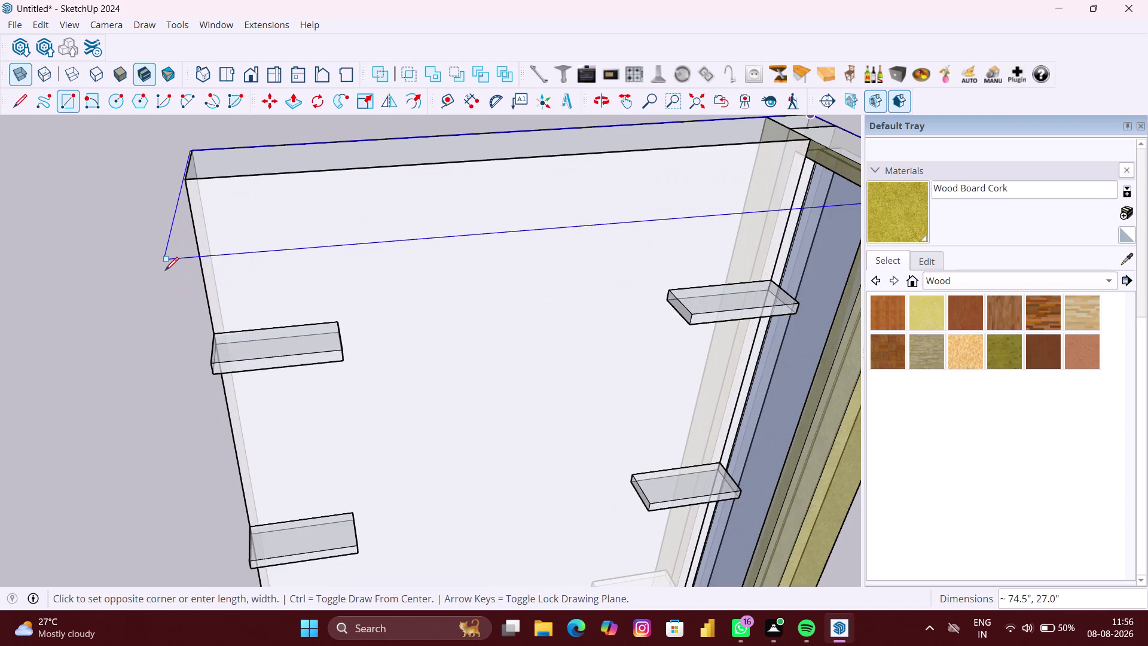
click(165, 271)
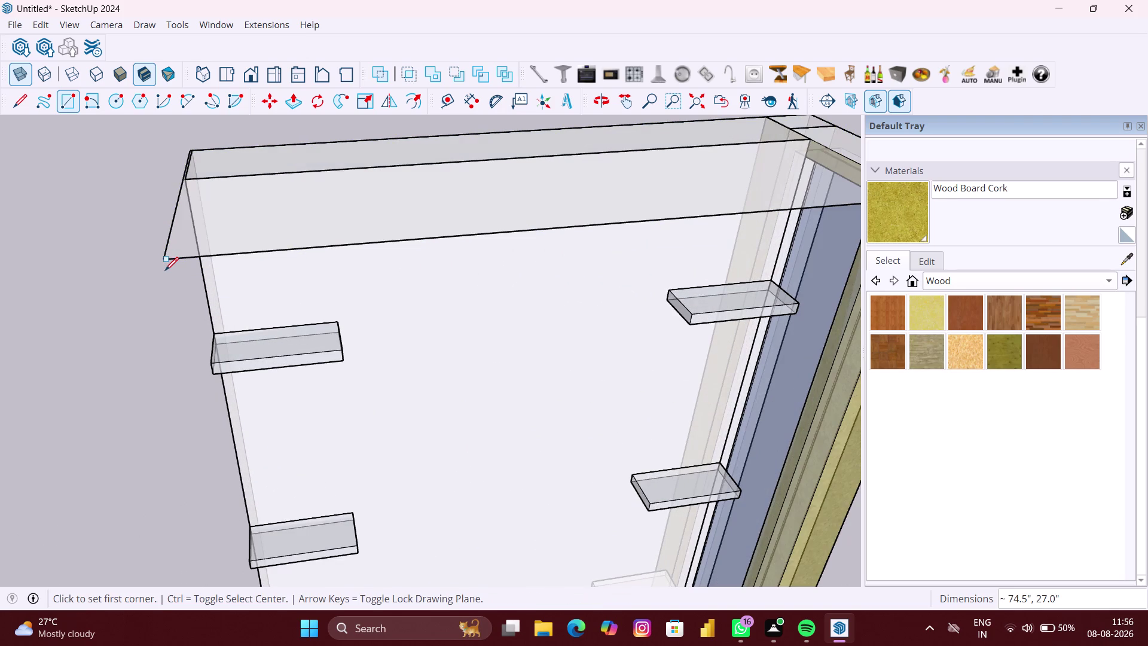
scroll(down, 3)
key(space)
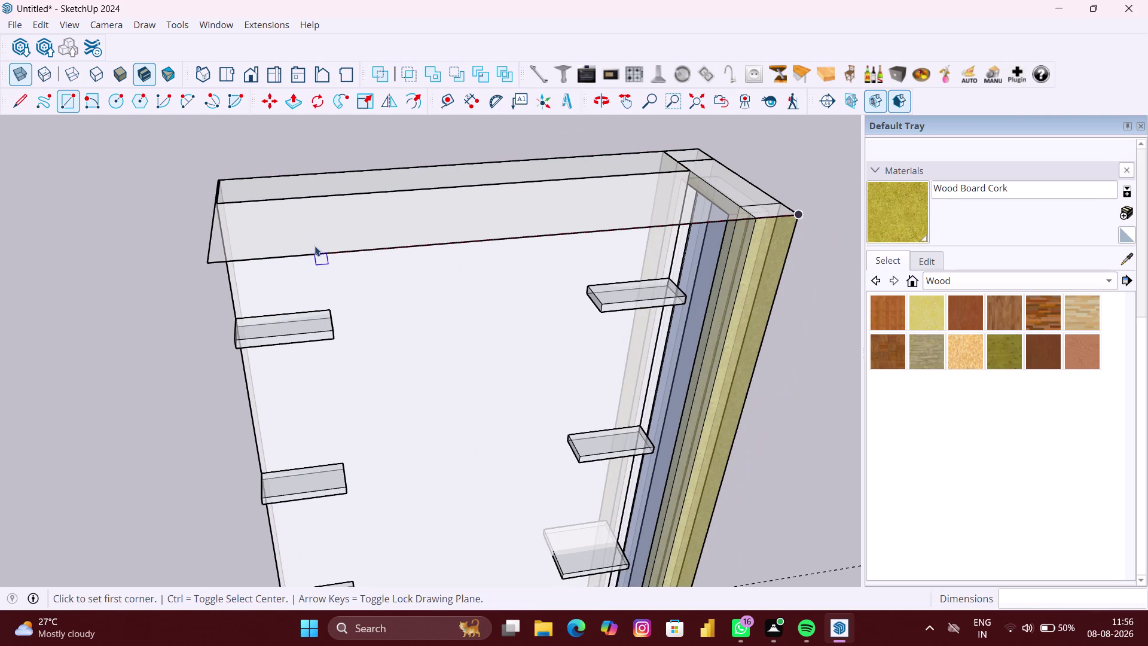
Select and remove the trial top rectangle, then dismiss a context menu.
click(315, 244)
double_click(317, 238)
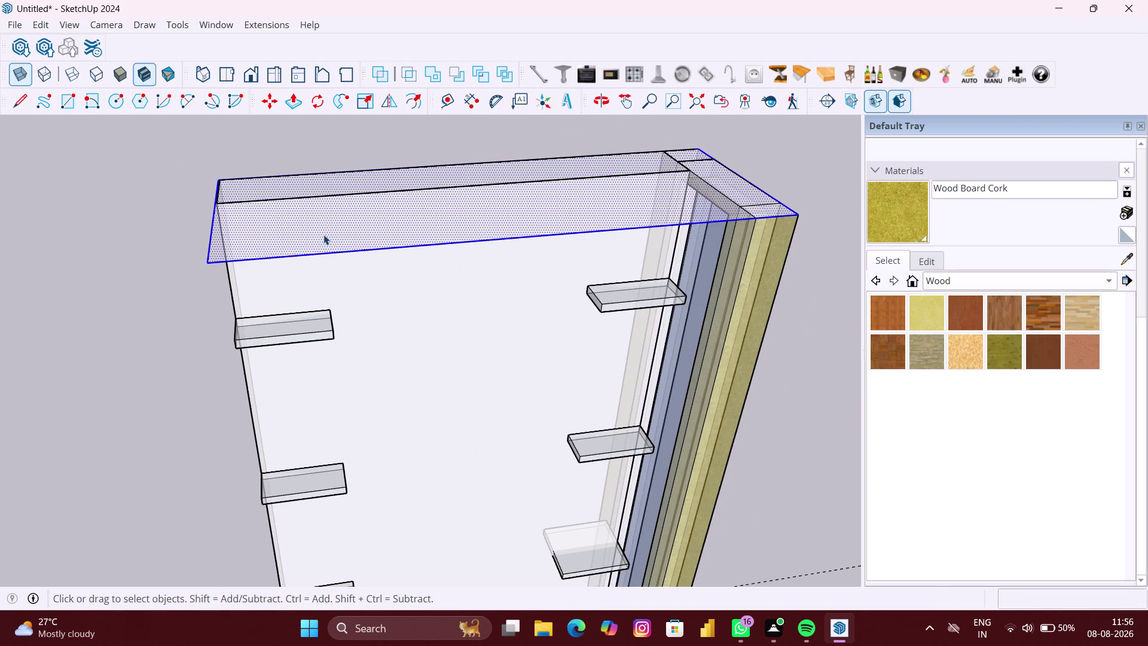
scroll(up, 3)
key(ctrl+z)
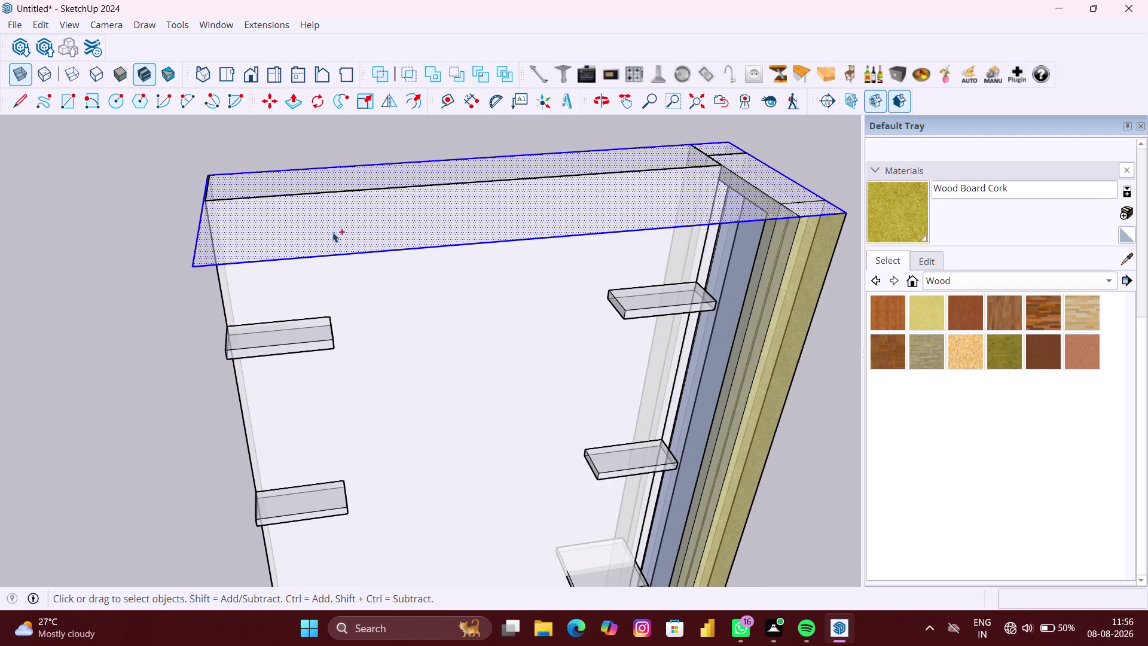
scroll(down, 3)
right_click(759, 224)
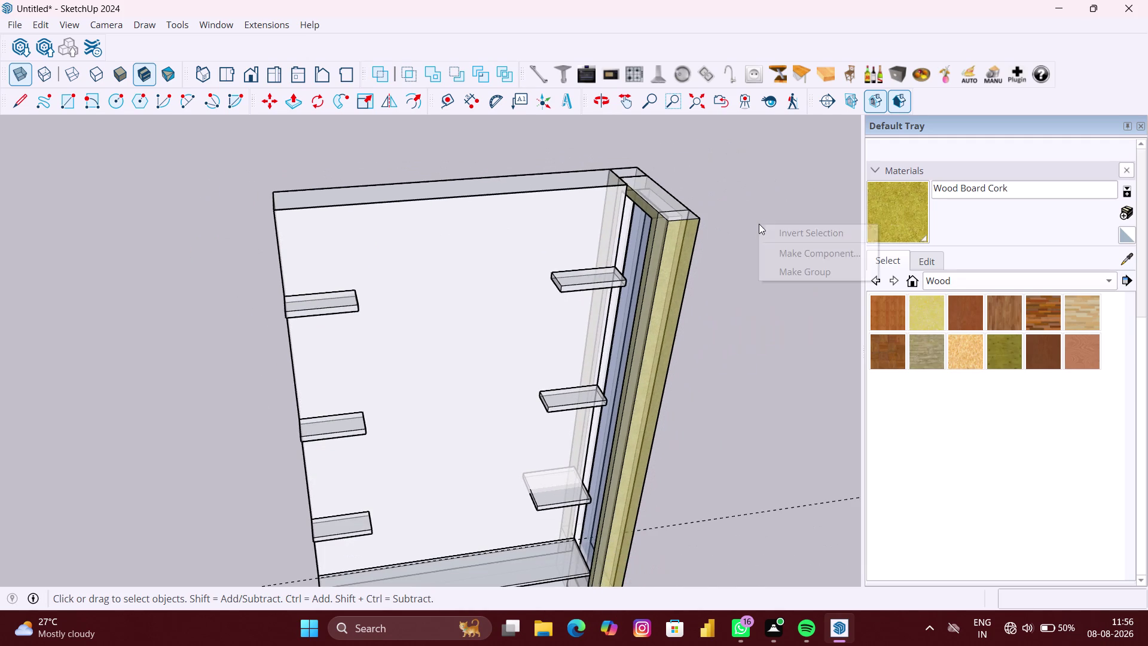
click(786, 268)
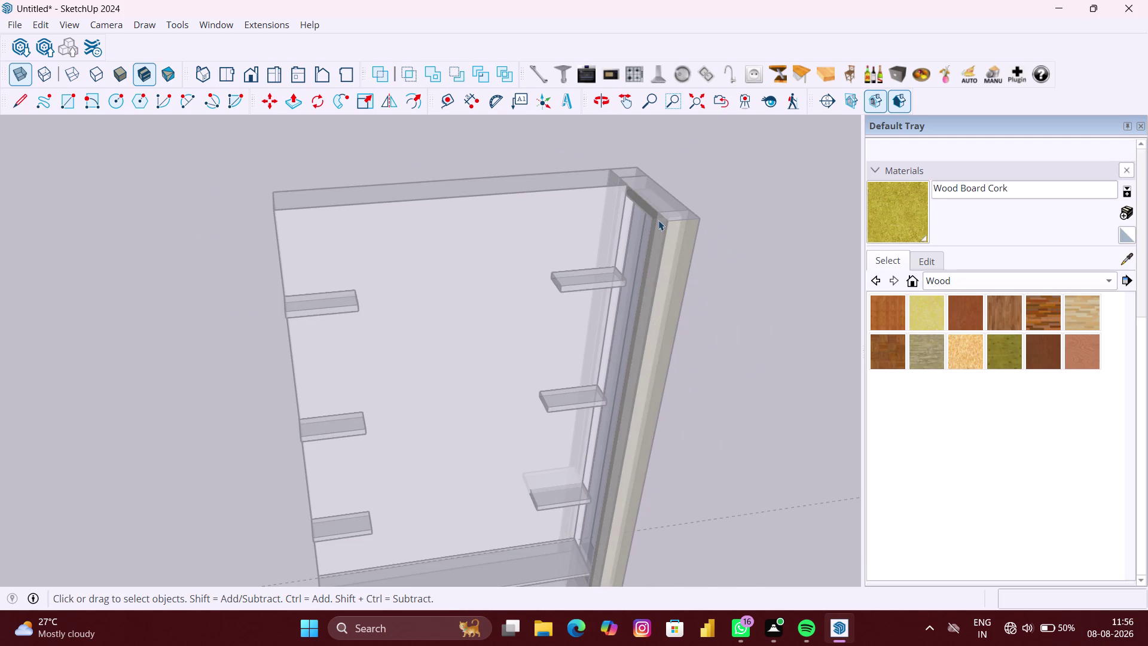
Draw the 74.5" x 27" top rectangle, locking its plane with arrow keys.
key(r)
click(640, 167)
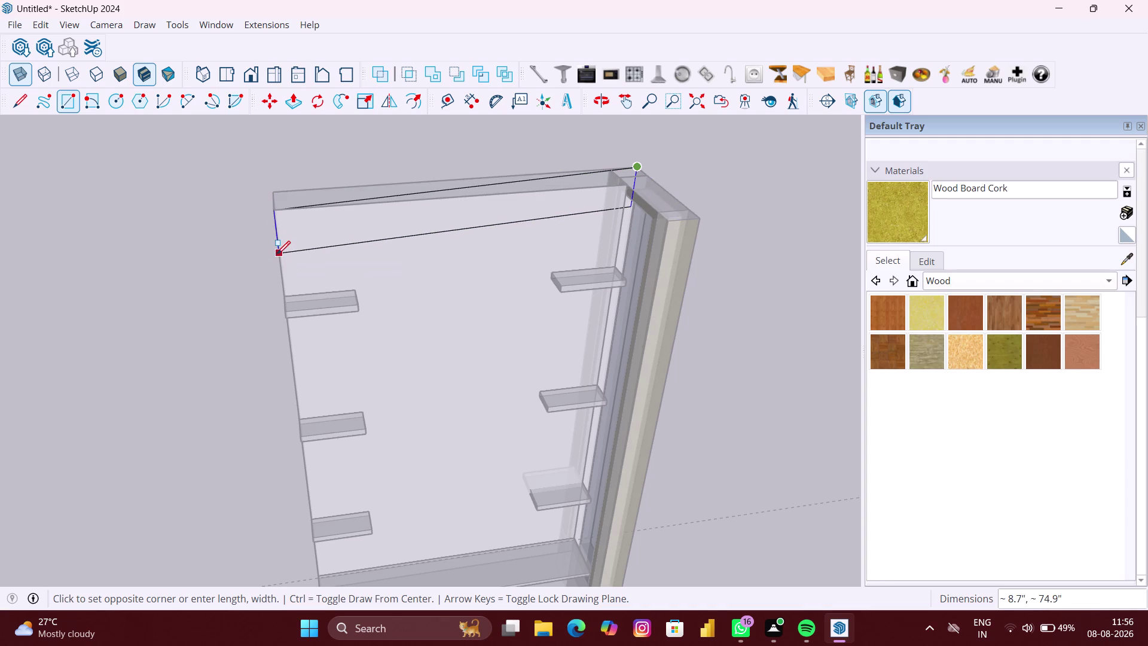
key(Up)
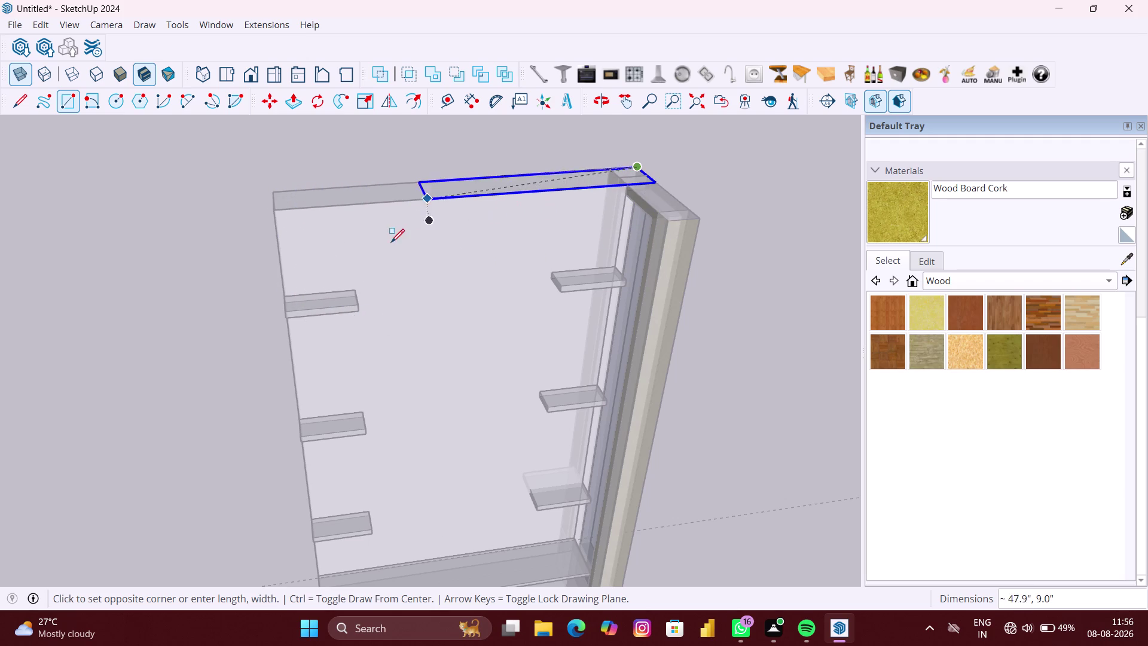
key(Left)
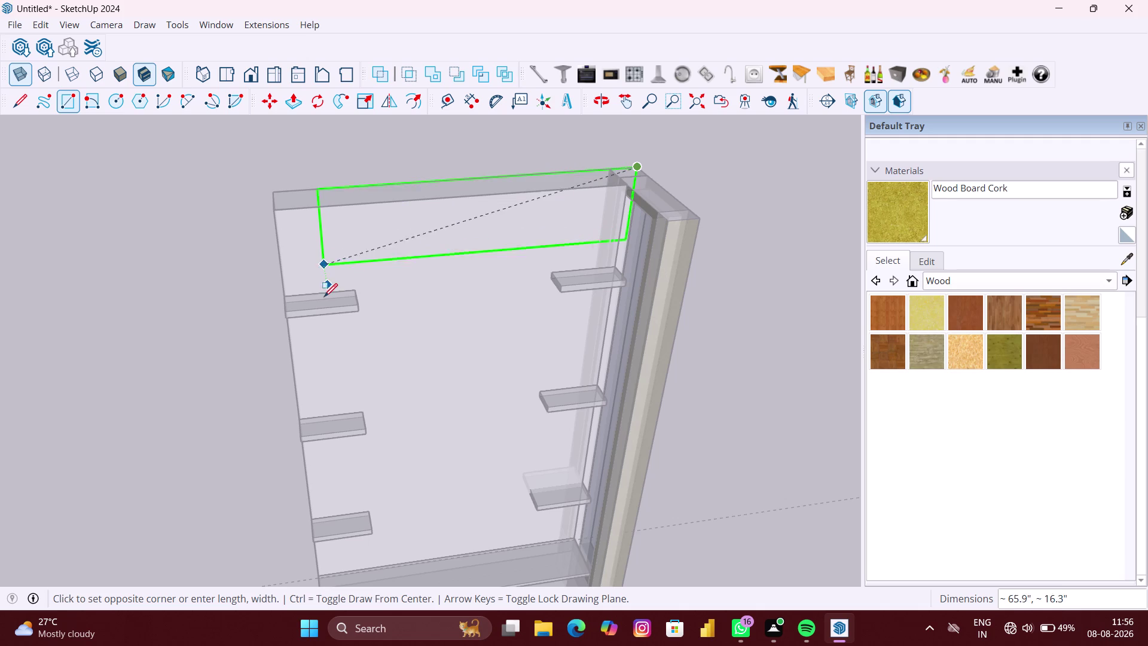
key(Right)
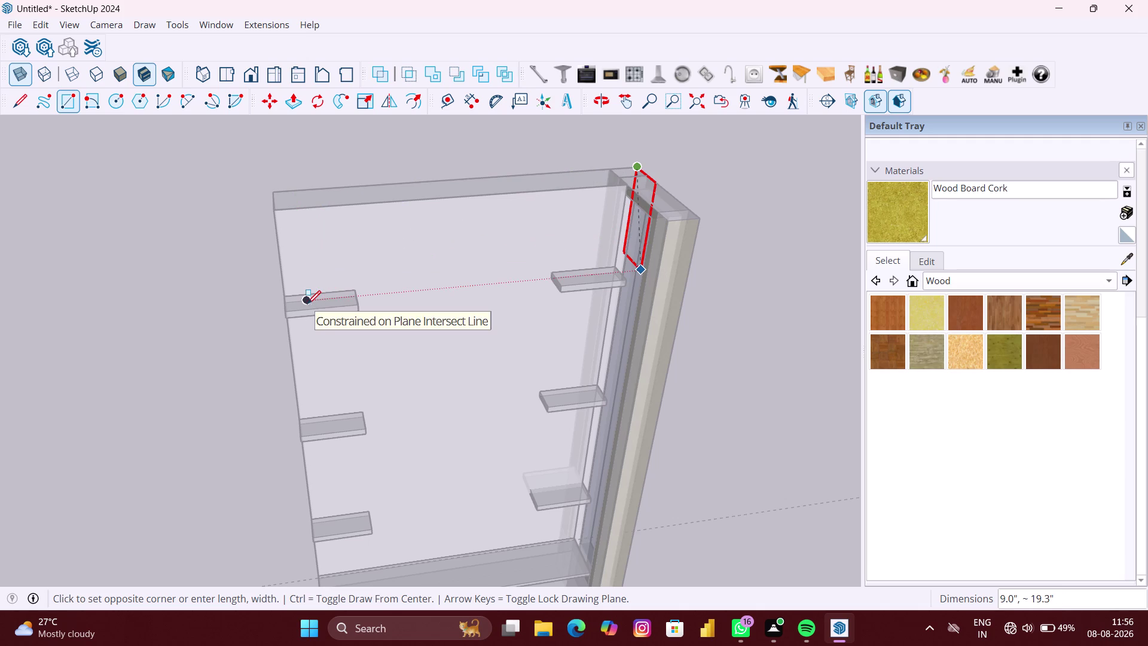
key(Up)
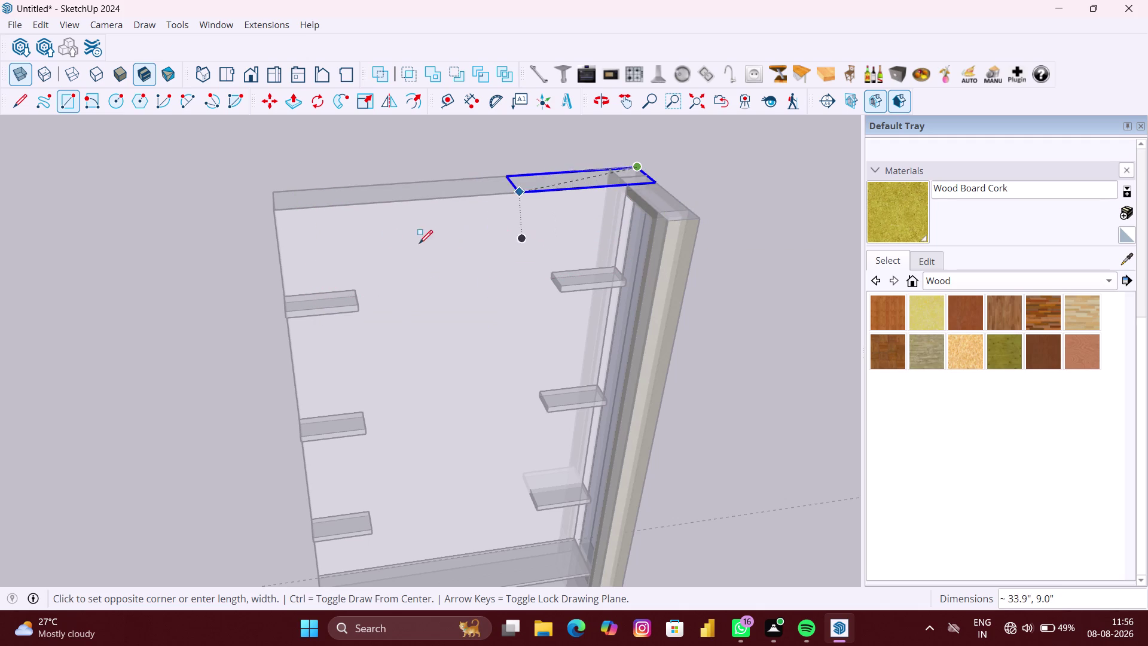
middle_drag(287, 318, 391, 328)
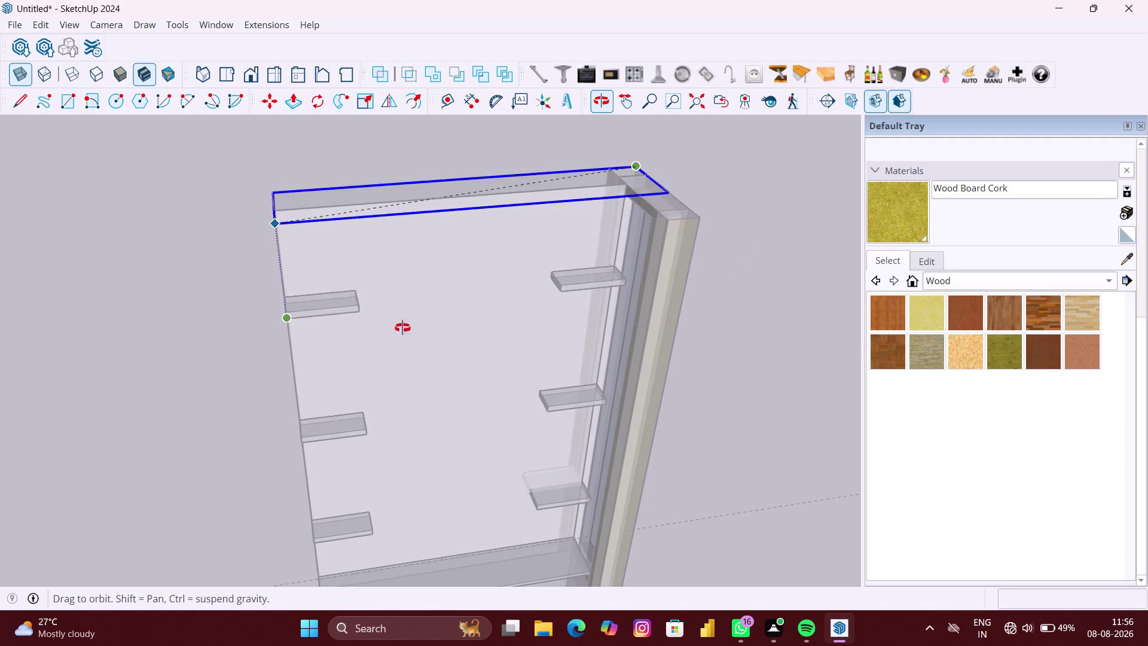
middle_drag(391, 328, 699, 296)
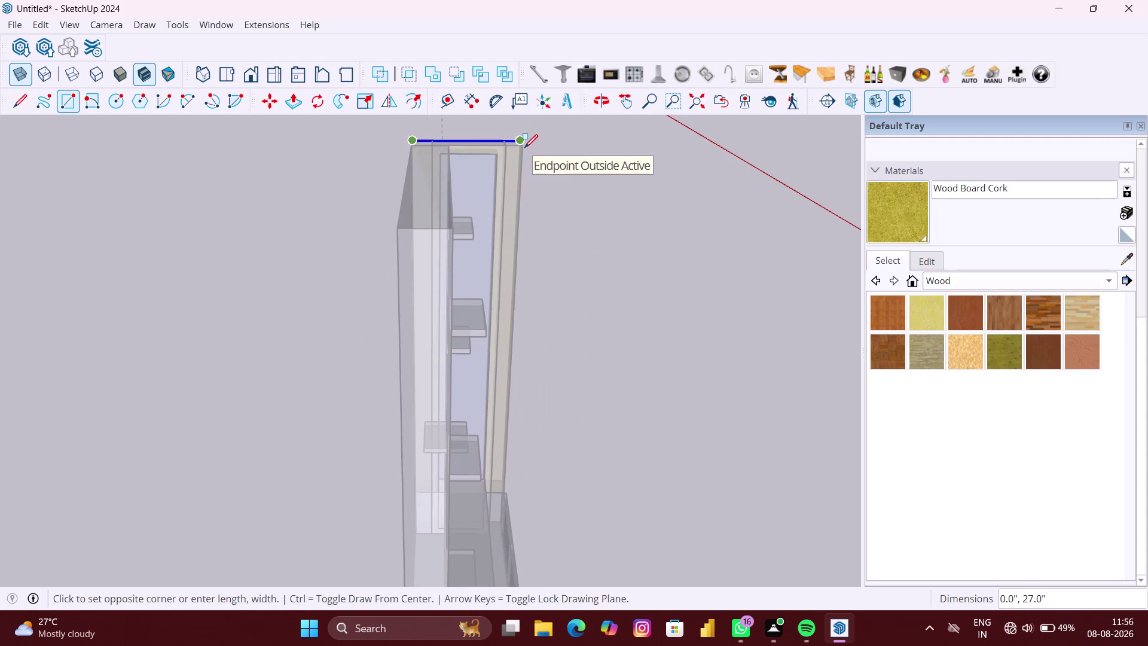
scroll(up, 3)
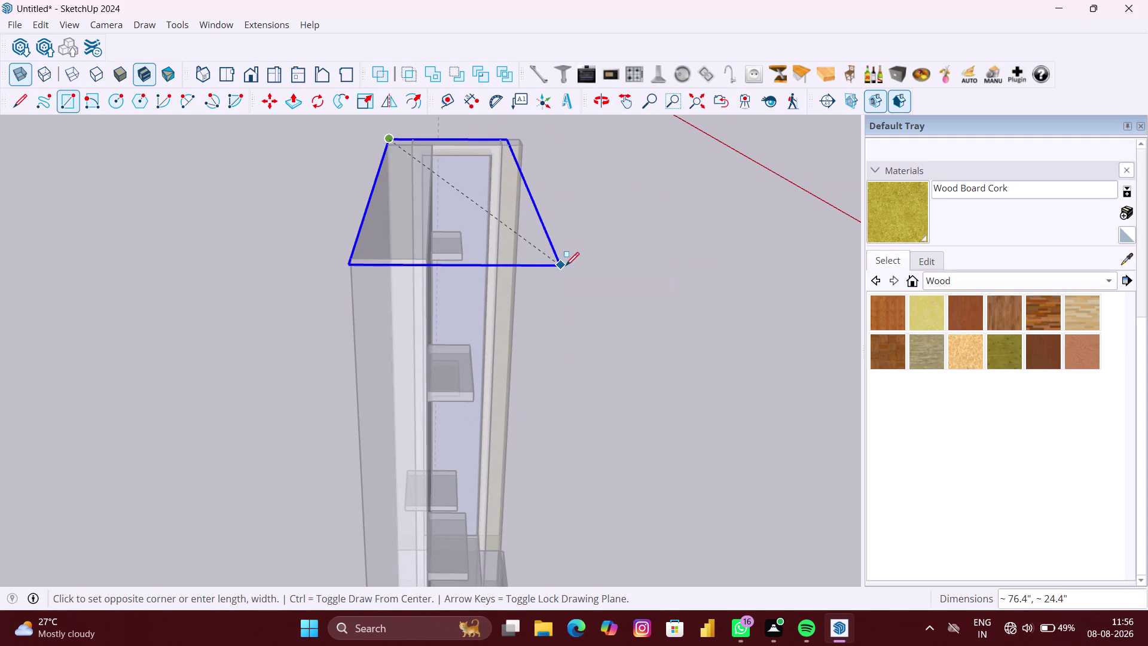
click(570, 265)
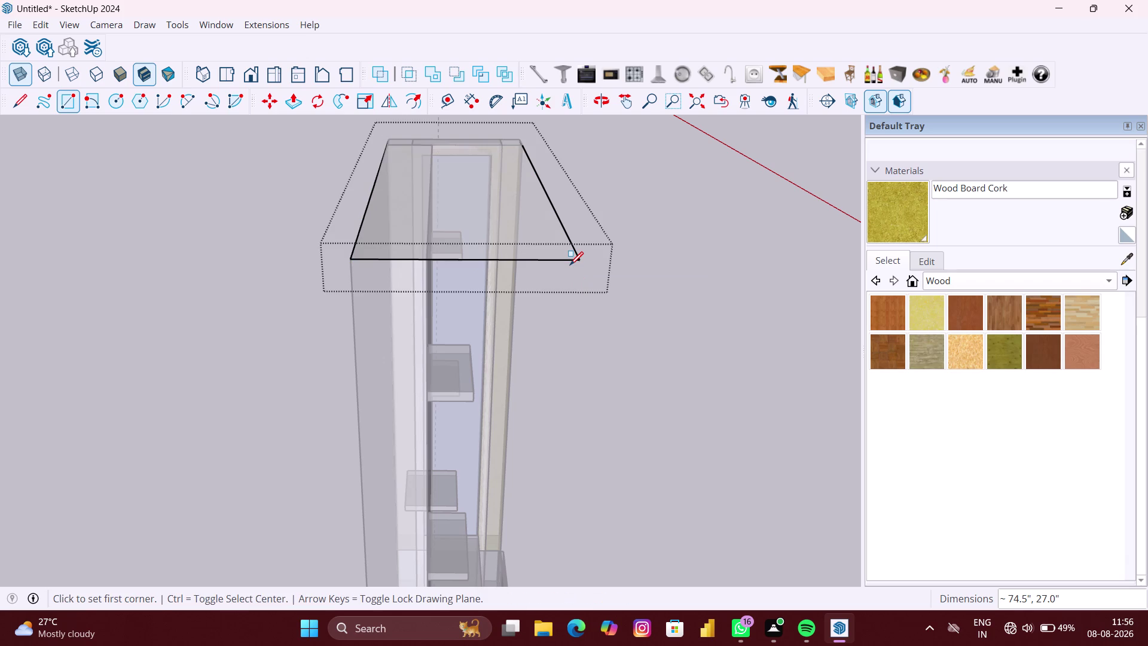
key(p)
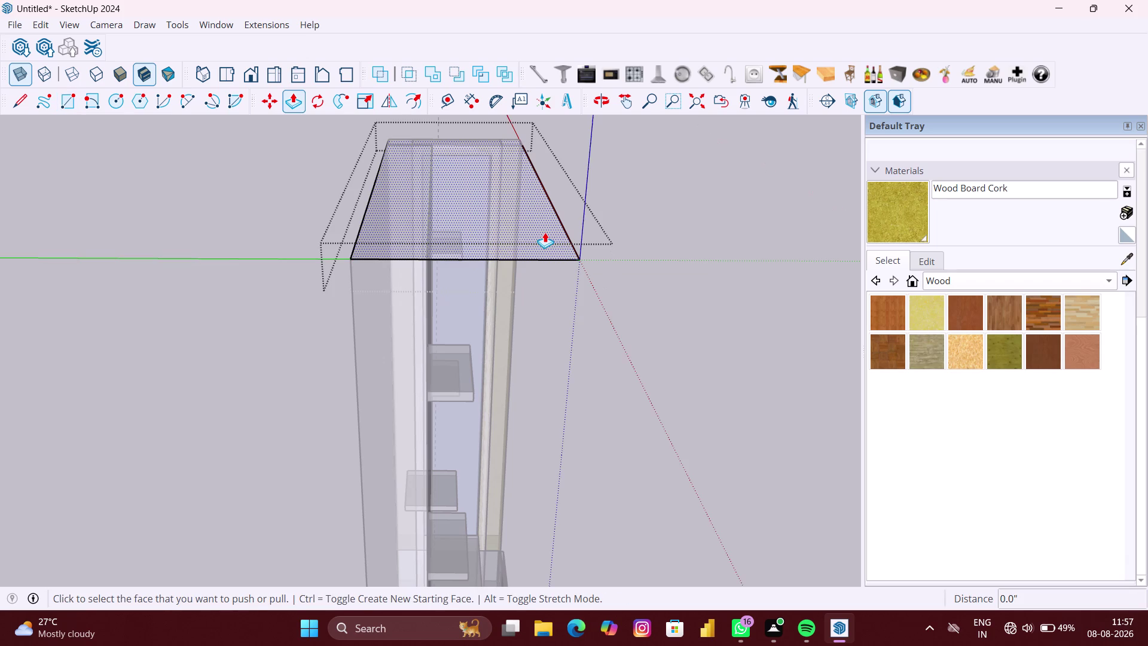
Push/pull the top rectangle up 1.5" into an overhanging countertop slab.
click(545, 232)
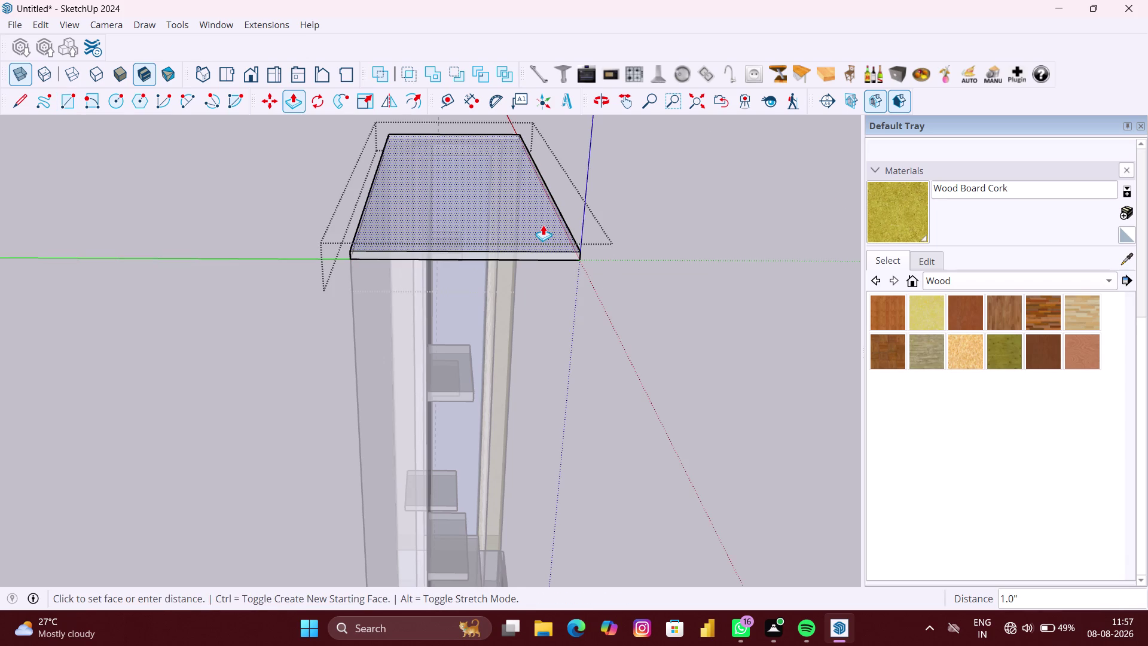
key(4)
key(BackSpace)
text(1.)
text(5)
text(0)
key(shift+quotedbl)
key(Return)
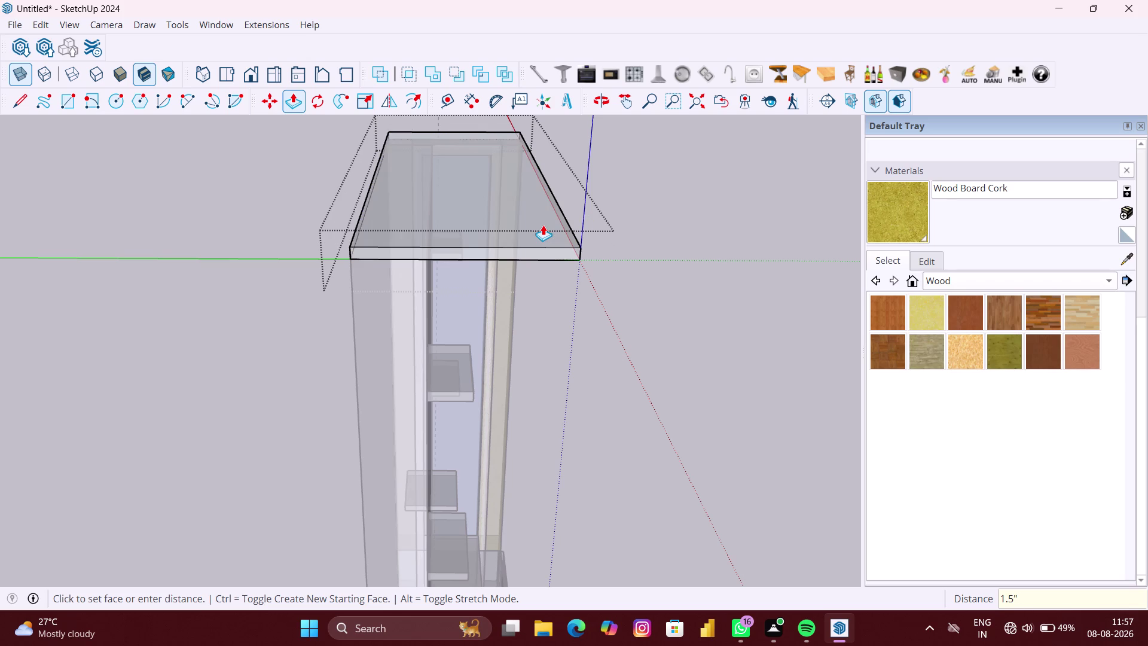
scroll(down, 3)
middle_drag(589, 549, 528, 515)
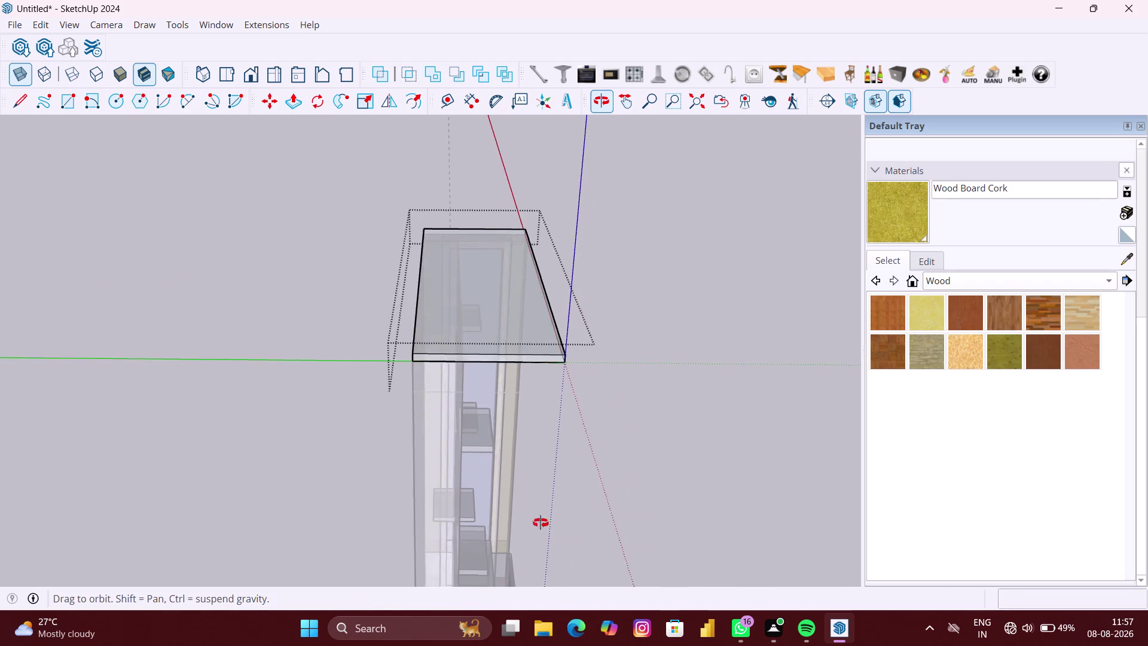
Orbit around the cabinet to inspect its front, shelves, side panel and top slab.
middle_drag(528, 514, 256, 401)
key(space)
click(817, 409)
scroll(down, 3)
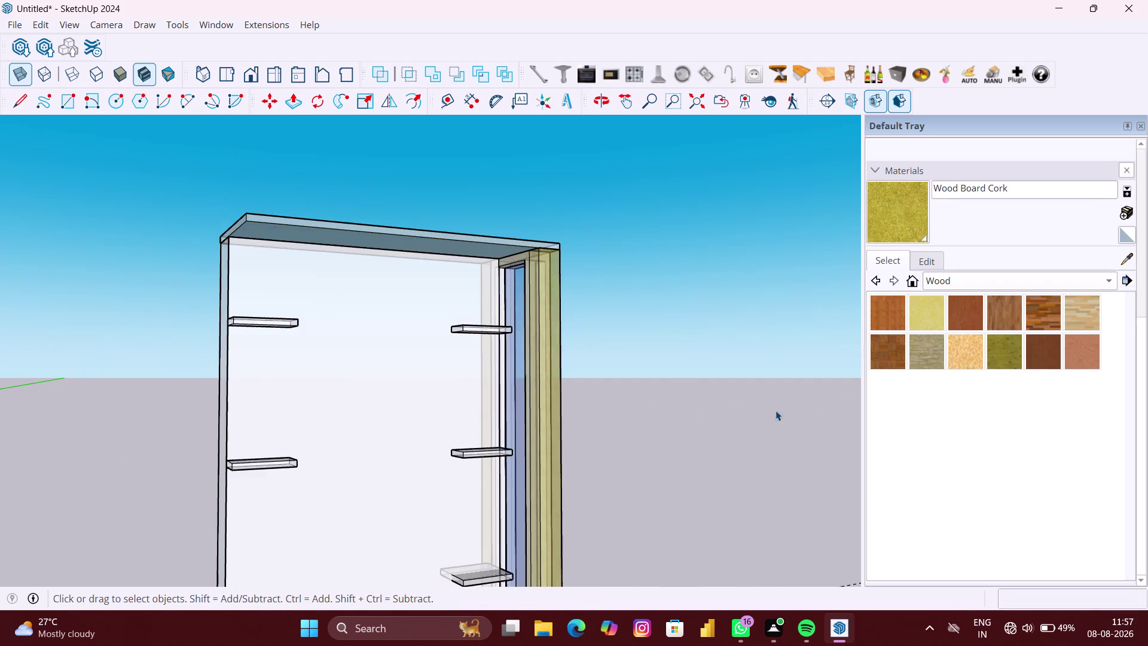
scroll(down, 3)
middle_drag(765, 411, 553, 439)
scroll(down, 3)
middle_drag(623, 413, 613, 470)
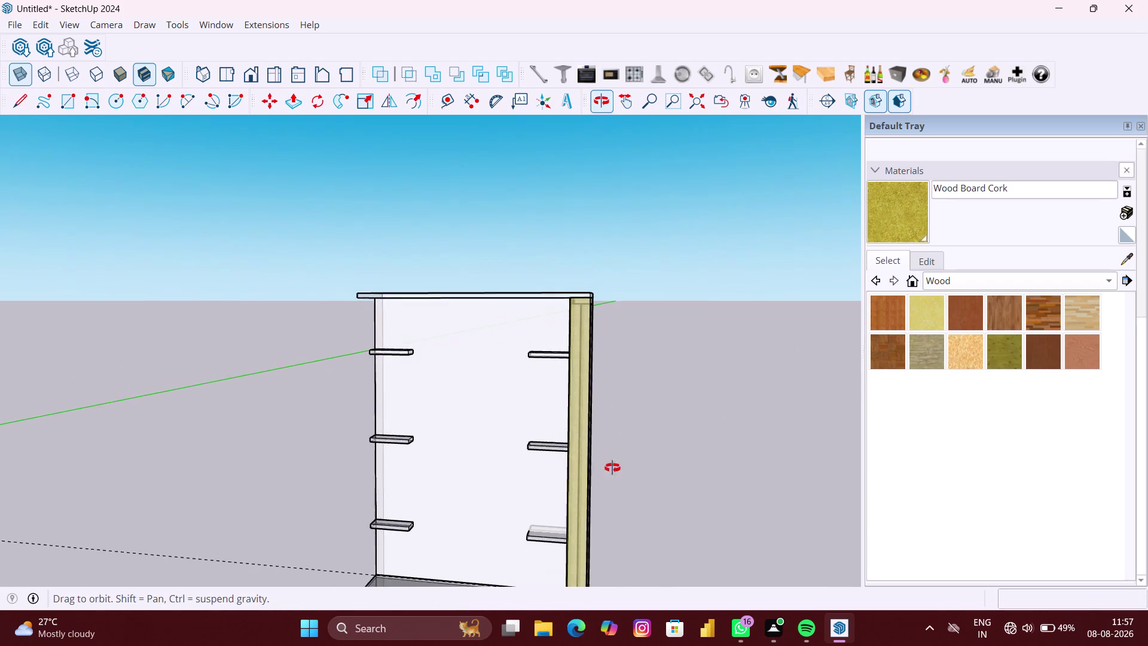
middle_drag(613, 470, 611, 497)
click(672, 456)
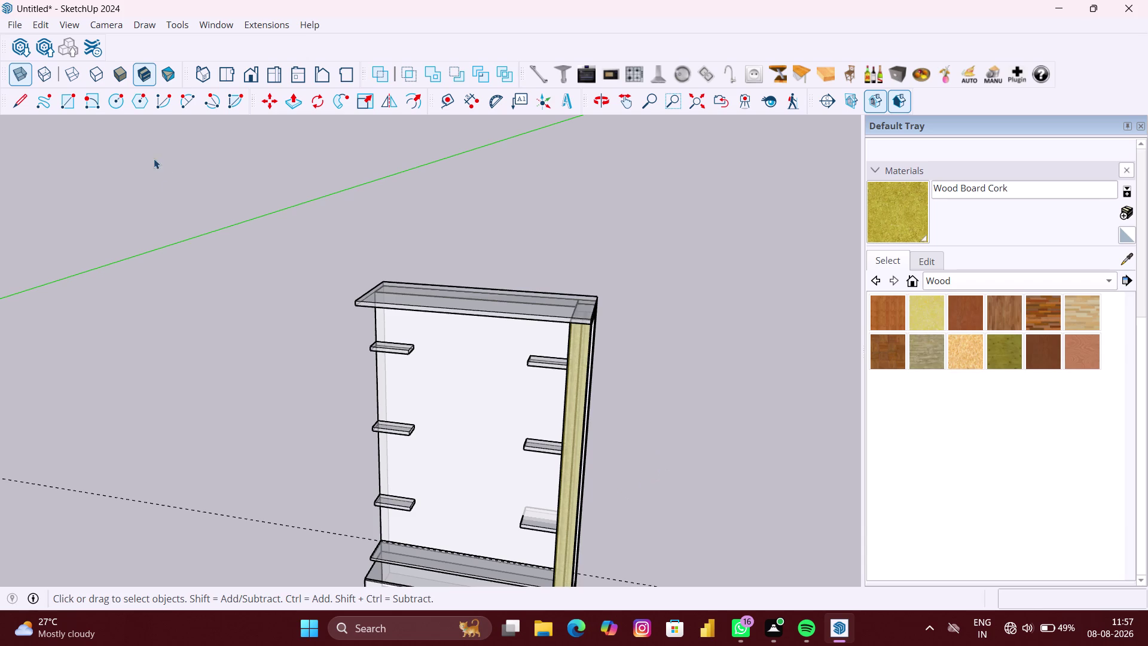
Turn off X-ray display, then inspect the cork side panel, blue back panel and shelves.
click(10, 83)
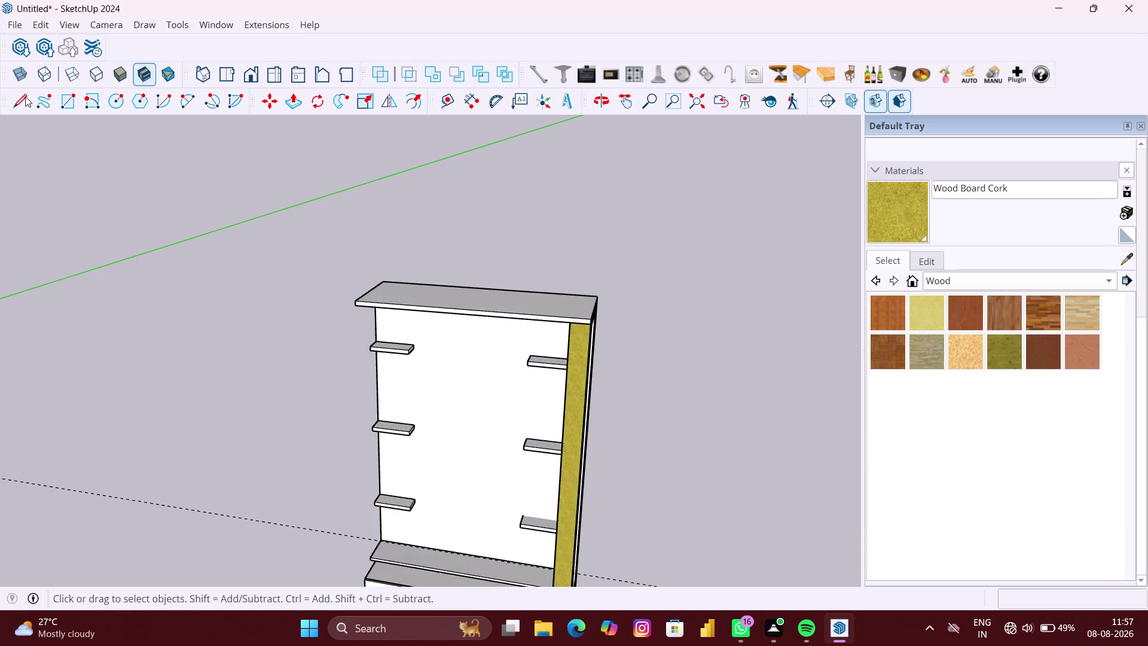
scroll(down, 3)
middle_drag(73, 164, 230, 141)
middle_drag(429, 361, 408, 304)
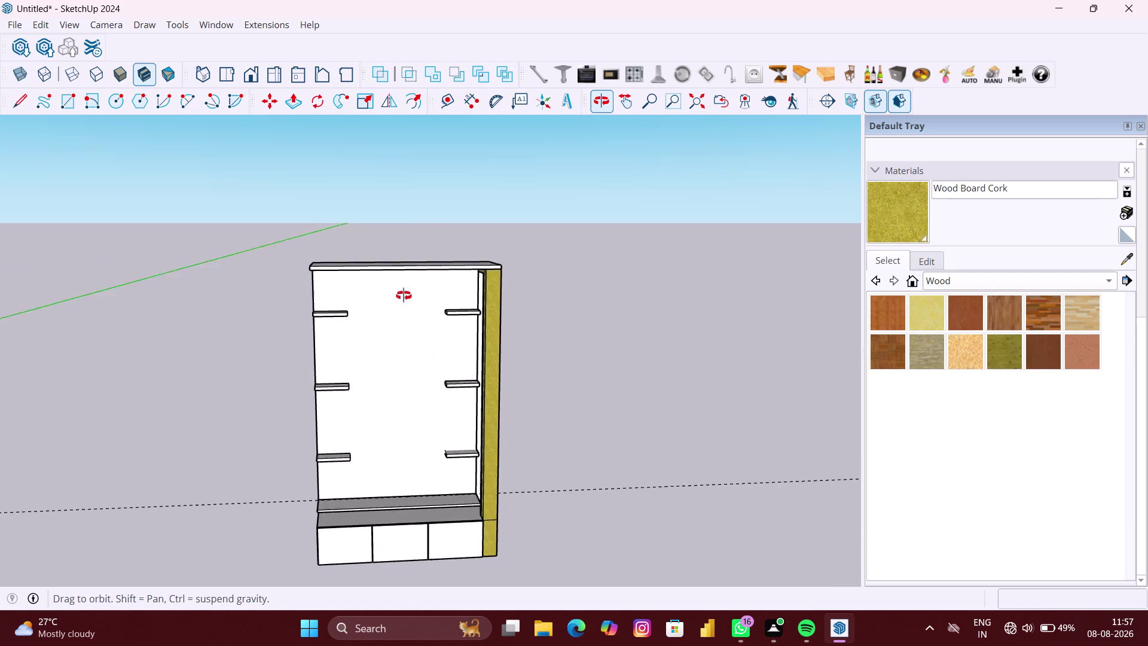
middle_drag(408, 304, 402, 292)
scroll(up, 3)
middle_drag(528, 426, 545, 426)
scroll(up, 3)
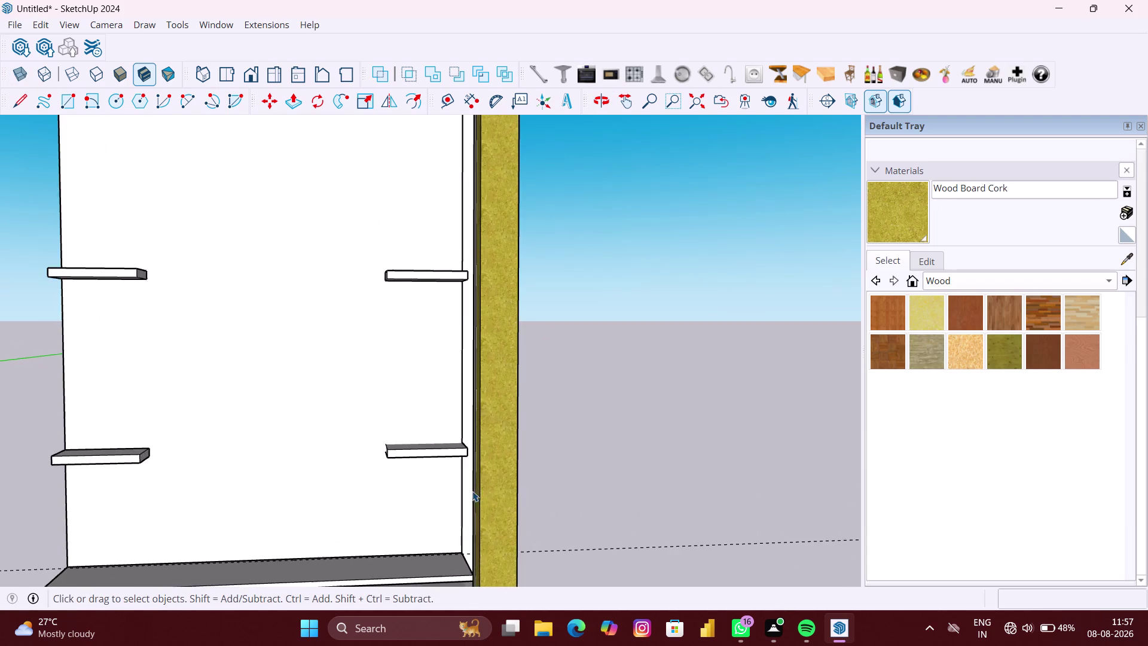
middle_drag(478, 491, 708, 506)
click(475, 492)
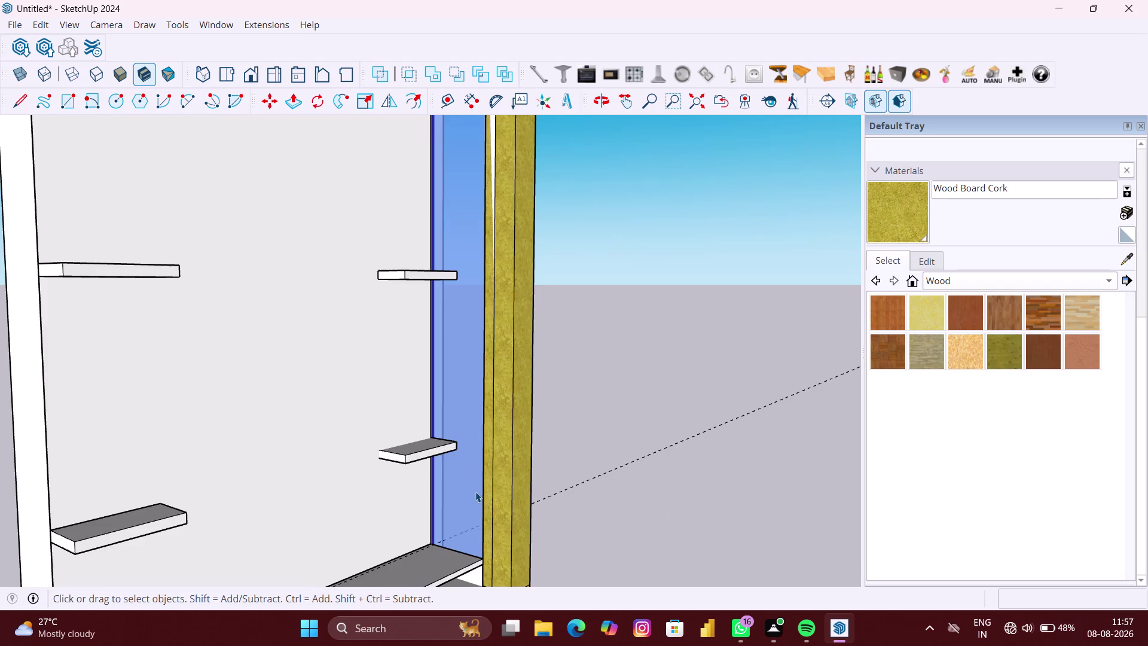
scroll(down, 3)
middle_drag(476, 490, 450, 513)
scroll(up, 3)
middle_drag(476, 497, 455, 507)
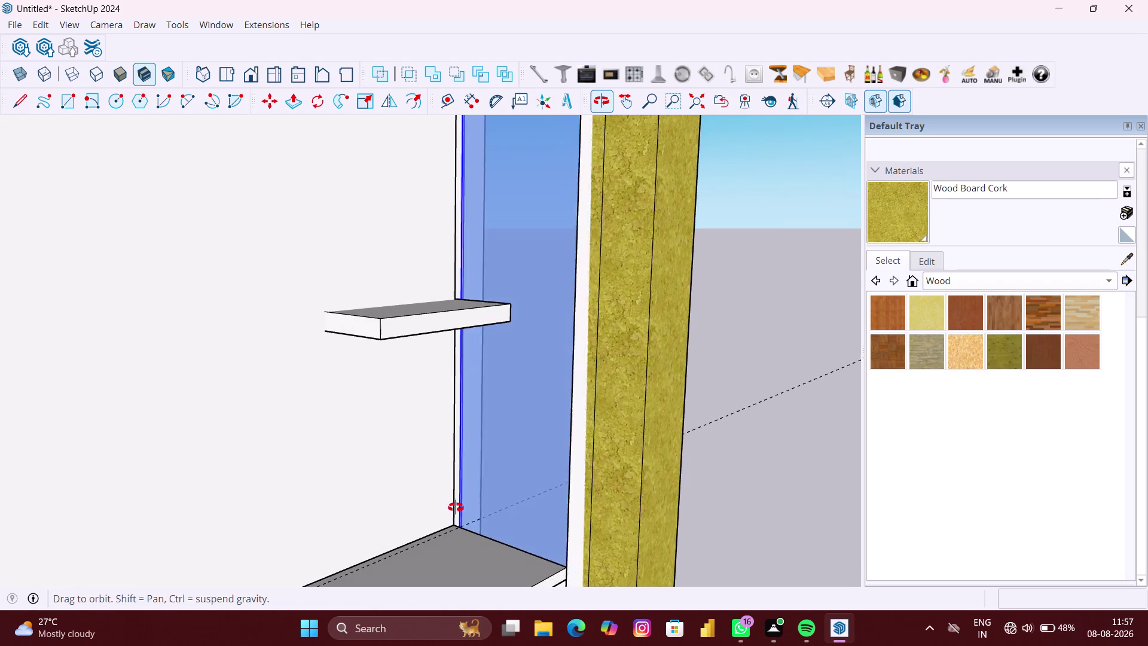
middle_drag(456, 507, 345, 508)
scroll(down, 3)
middle_drag(508, 464, 472, 456)
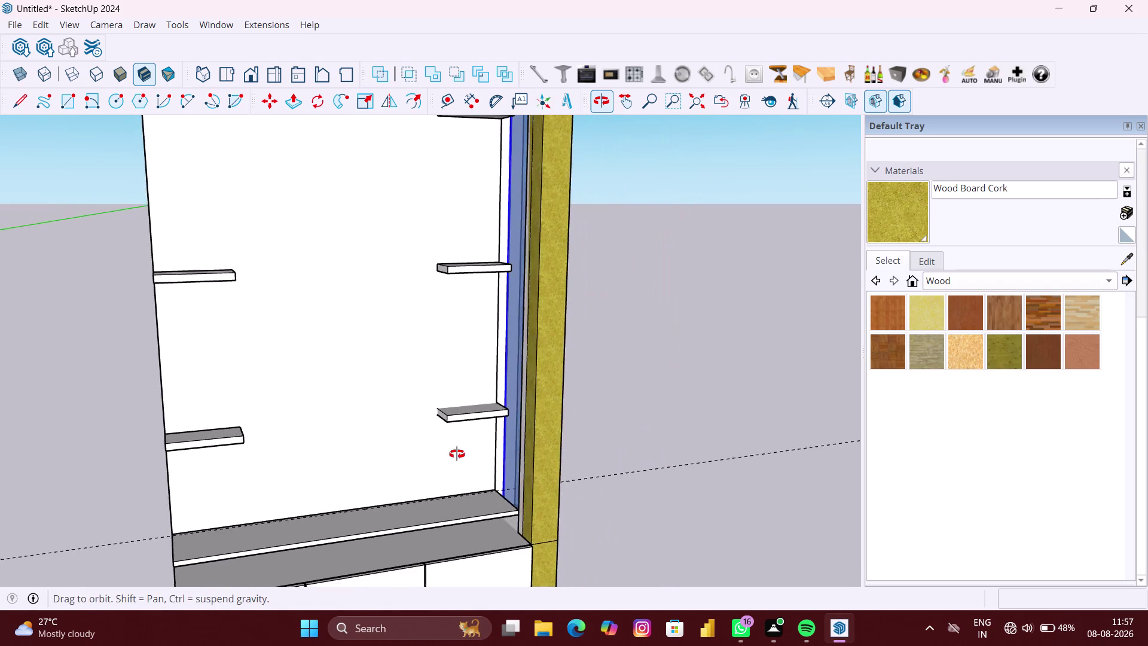
middle_drag(471, 457, 401, 452)
scroll(down, 3)
scroll(up, 3)
middle_drag(484, 382, 497, 389)
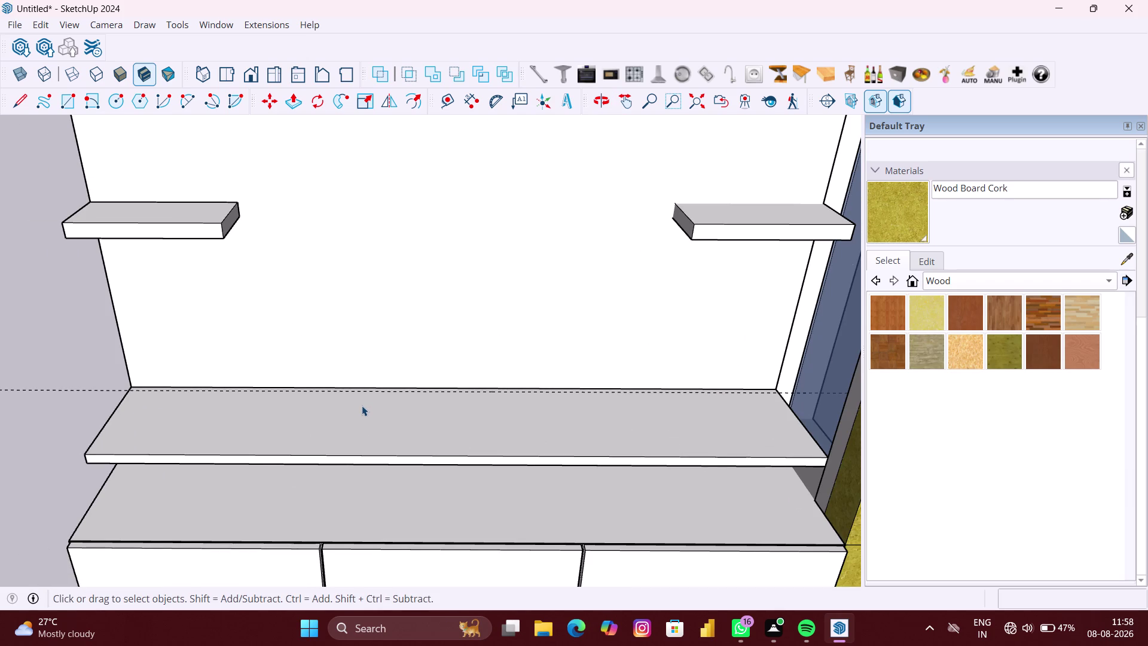
middle_drag(356, 404, 356, 446)
scroll(down, 3)
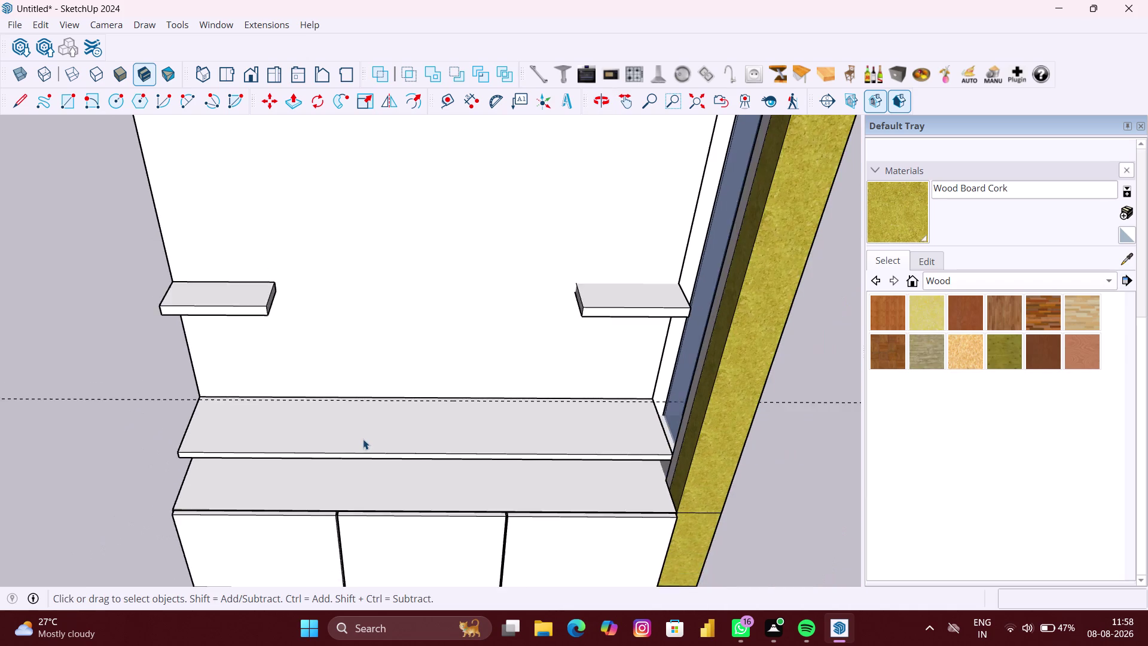
scroll(down, 3)
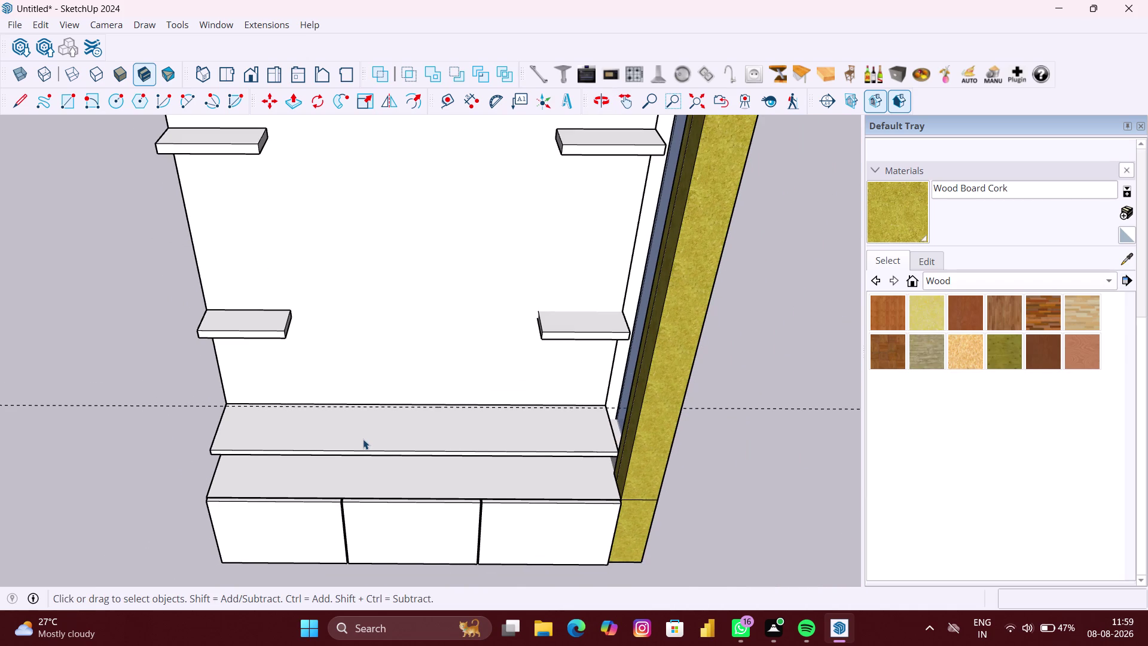
scroll(down, 3)
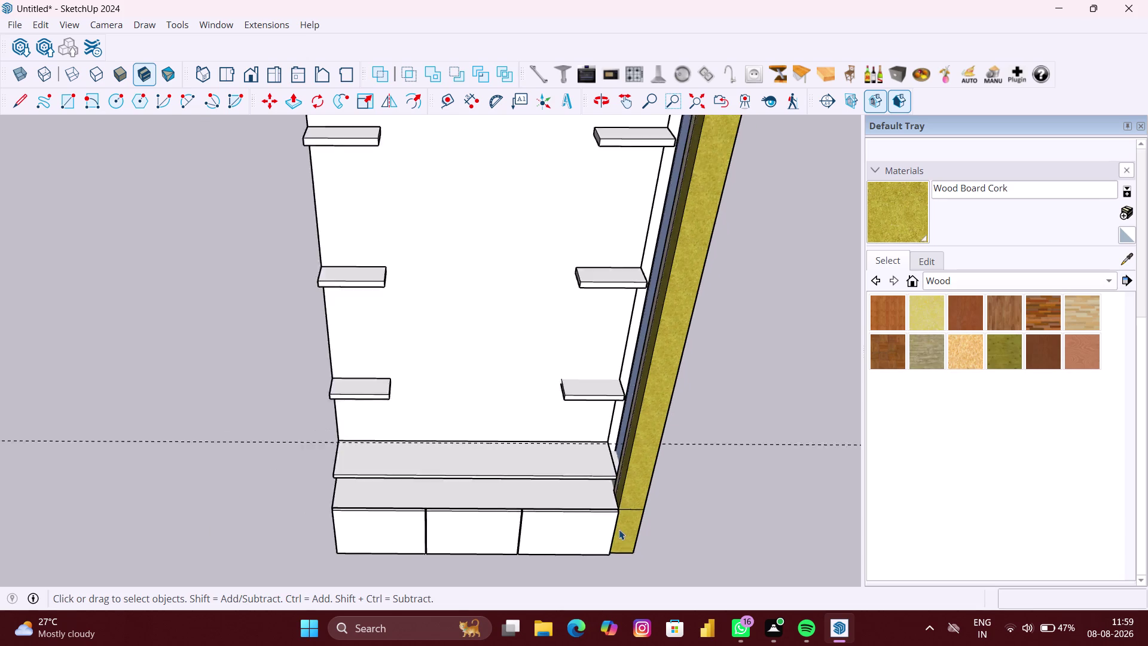
scroll(down, 3)
middle_drag(643, 521, 625, 454)
scroll(up, 3)
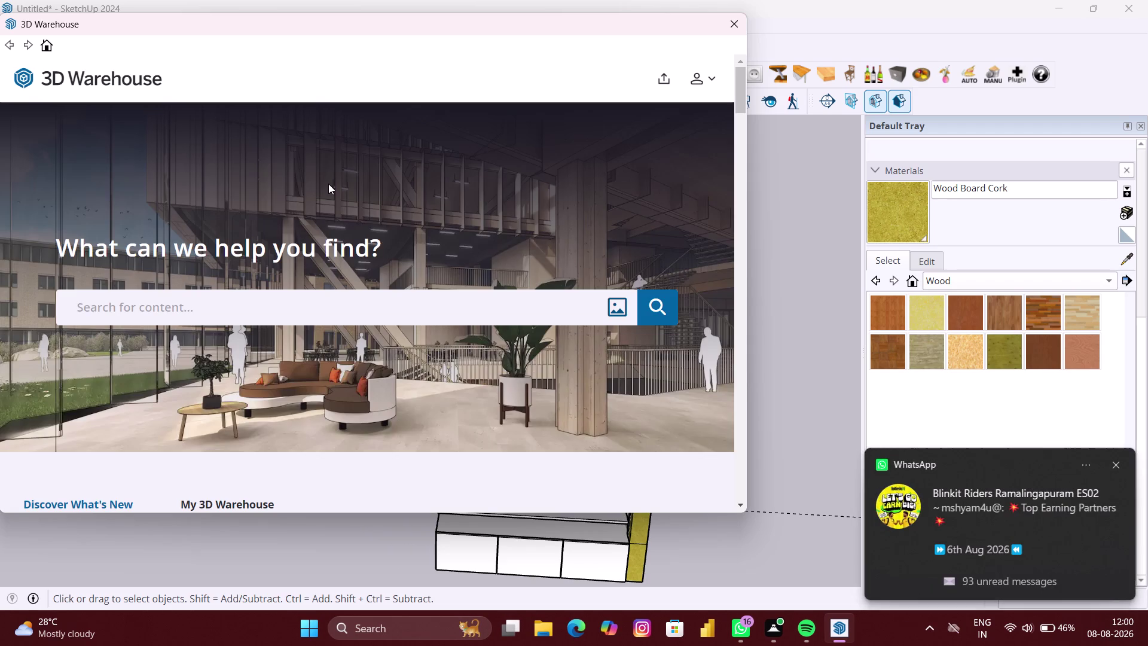
Open 3D Warehouse and search for 'CNC', bringing up 7,114 model results.
click(243, 306)
text(CN)
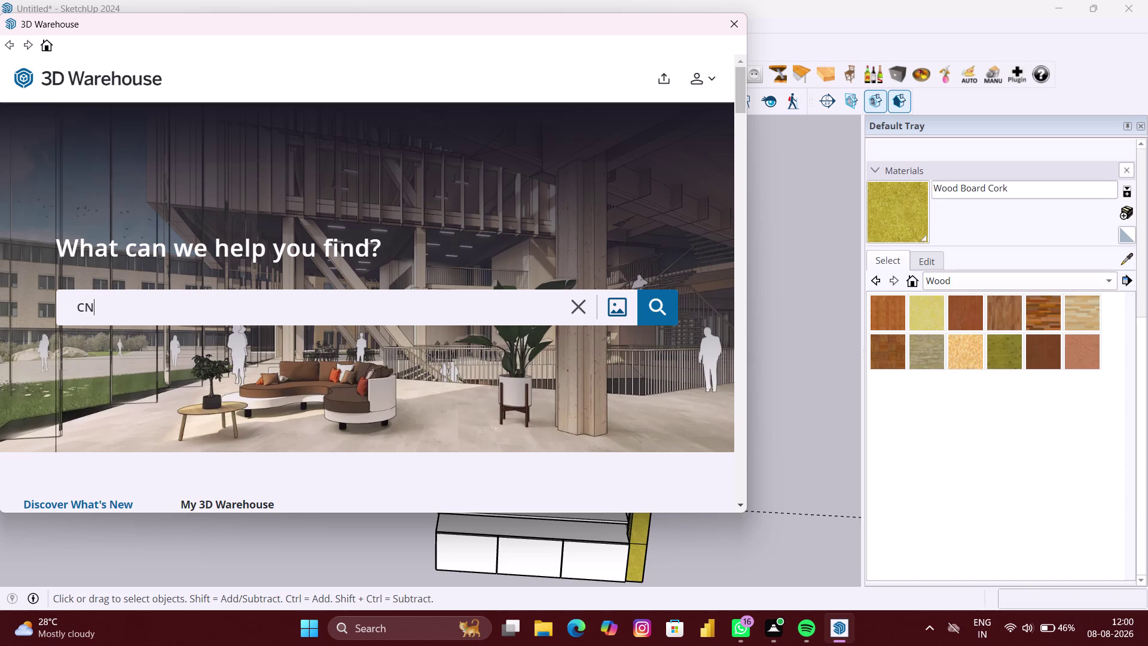
text(C)
key(Return)
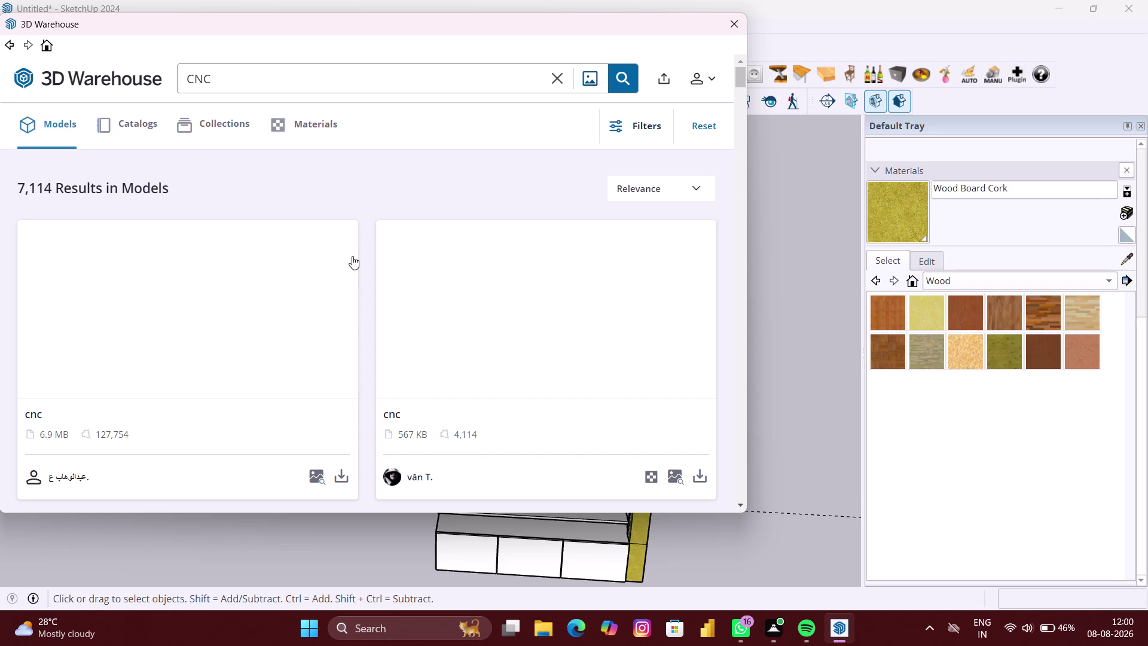
Browse the Warehouse results and change the search to 'POOJA UNIT CNC'.
scroll(down, 3)
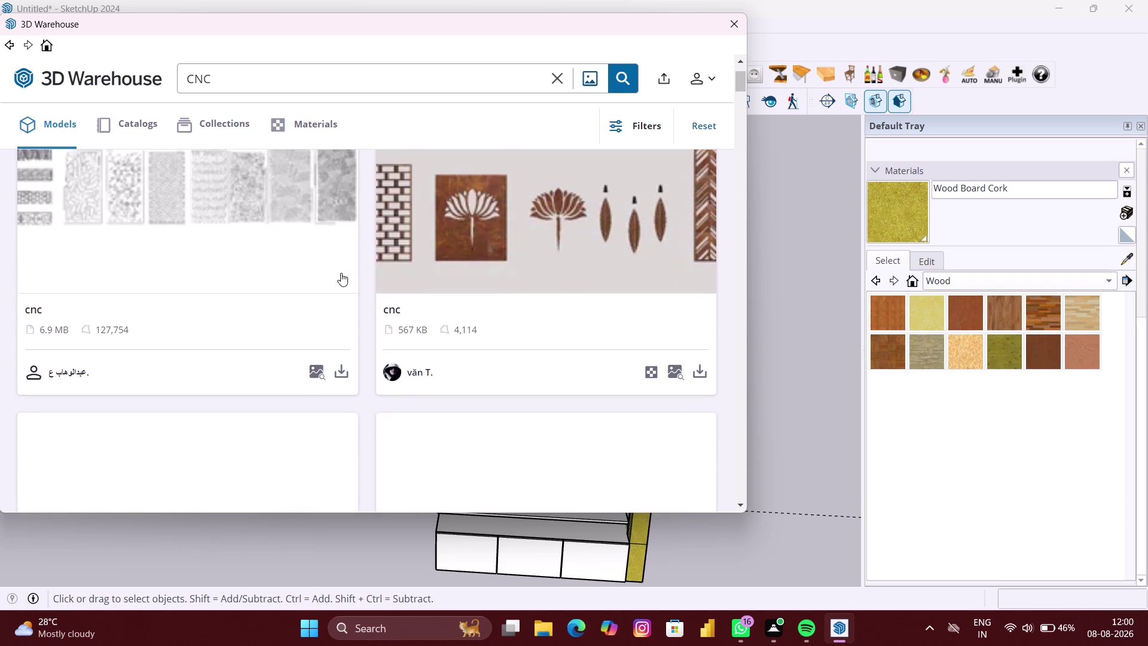
scroll(down, 3)
scroll(down, 3)
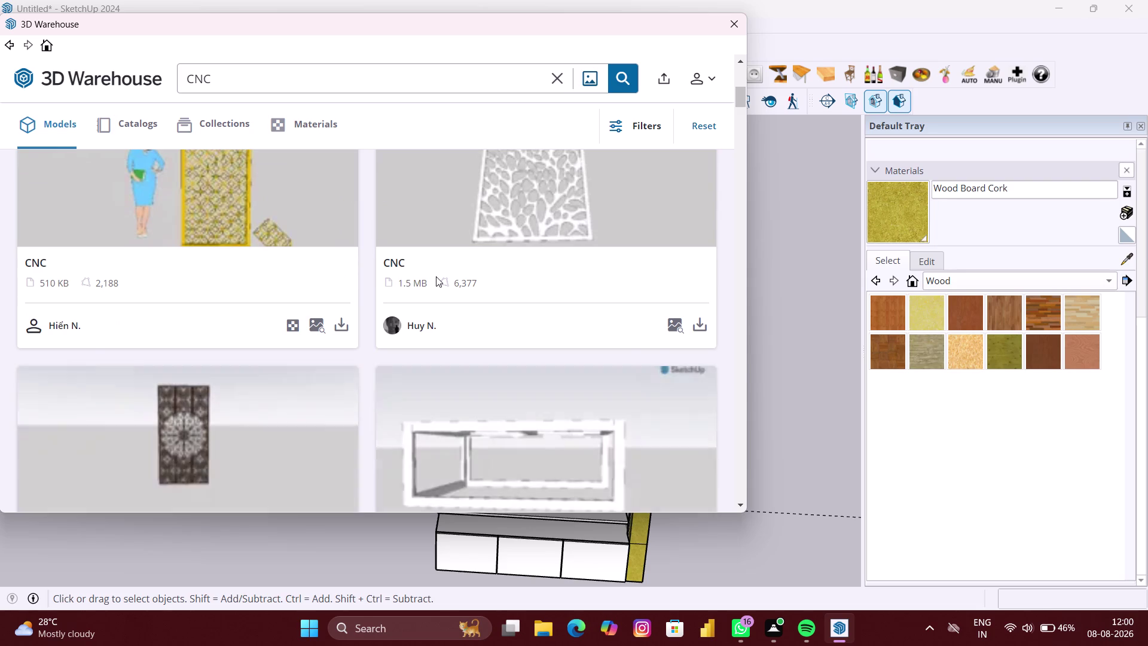
scroll(down, 3)
scroll(up, 3)
scroll(up, 3)
scroll(down, 3)
scroll(down, 3)
scroll(down, 3)
scroll(down, 3)
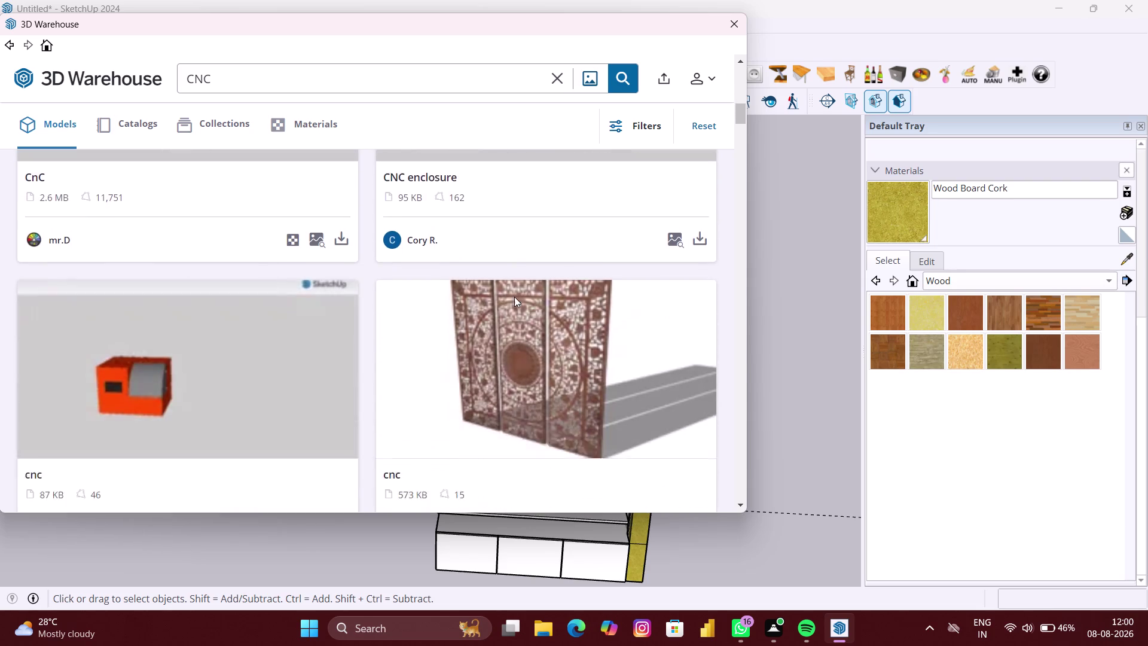
click(257, 85)
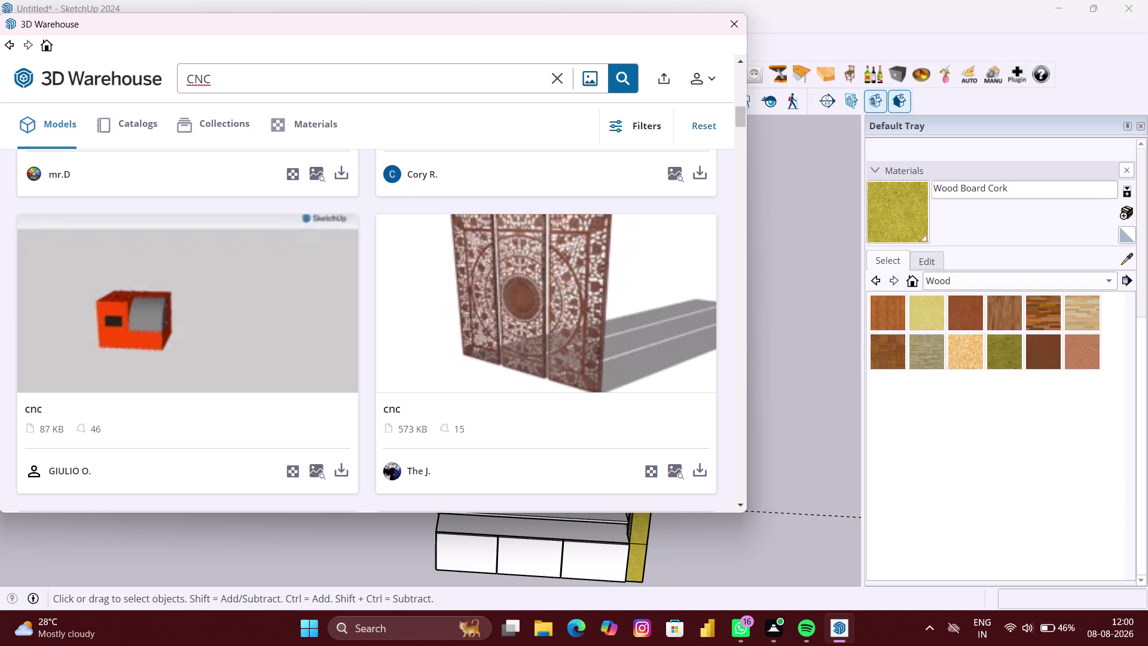
key(Left)
key(Left)
key(Left)
text(P)
text(O)
text(O)
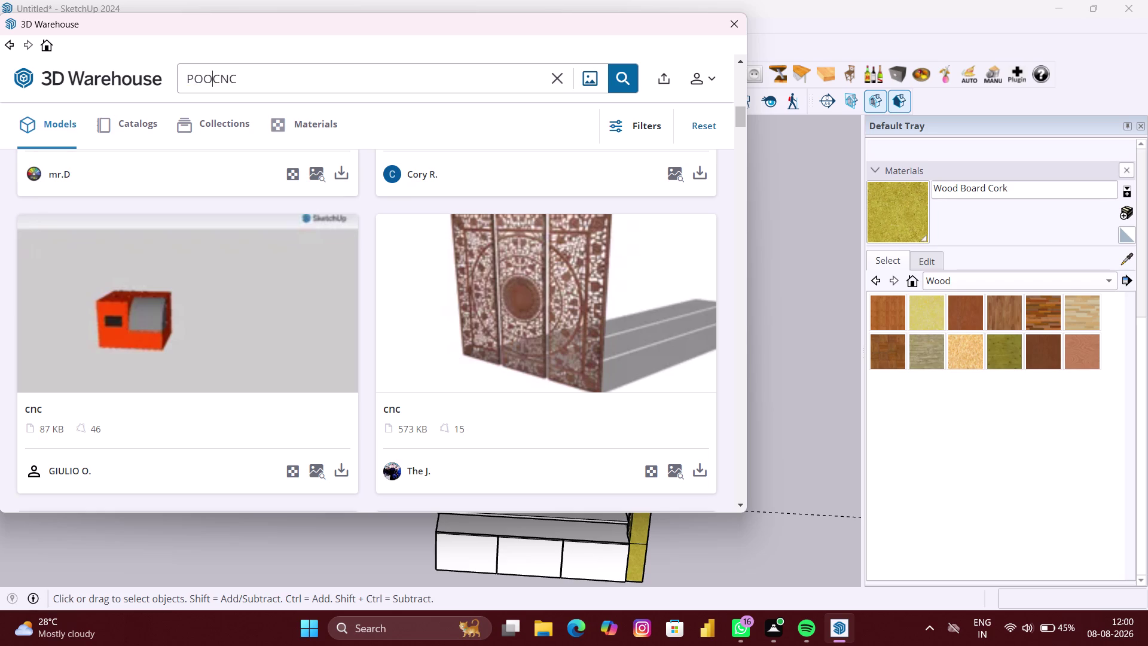
text(JA)
key(space)
text(U)
text(N)
text(IT)
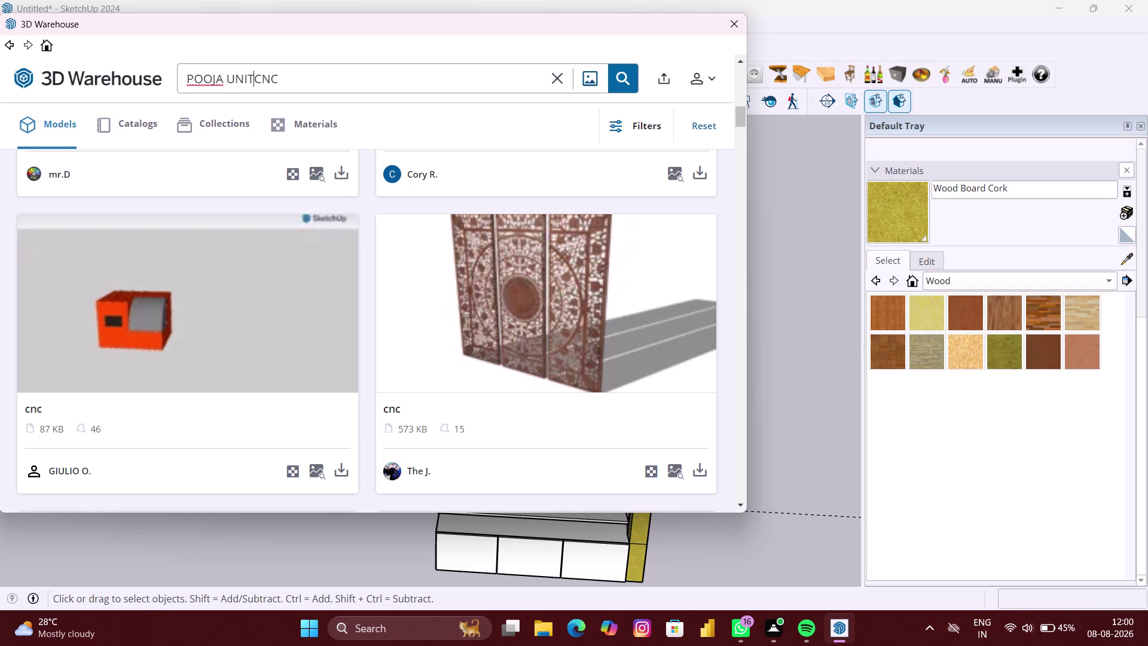
key(Return)
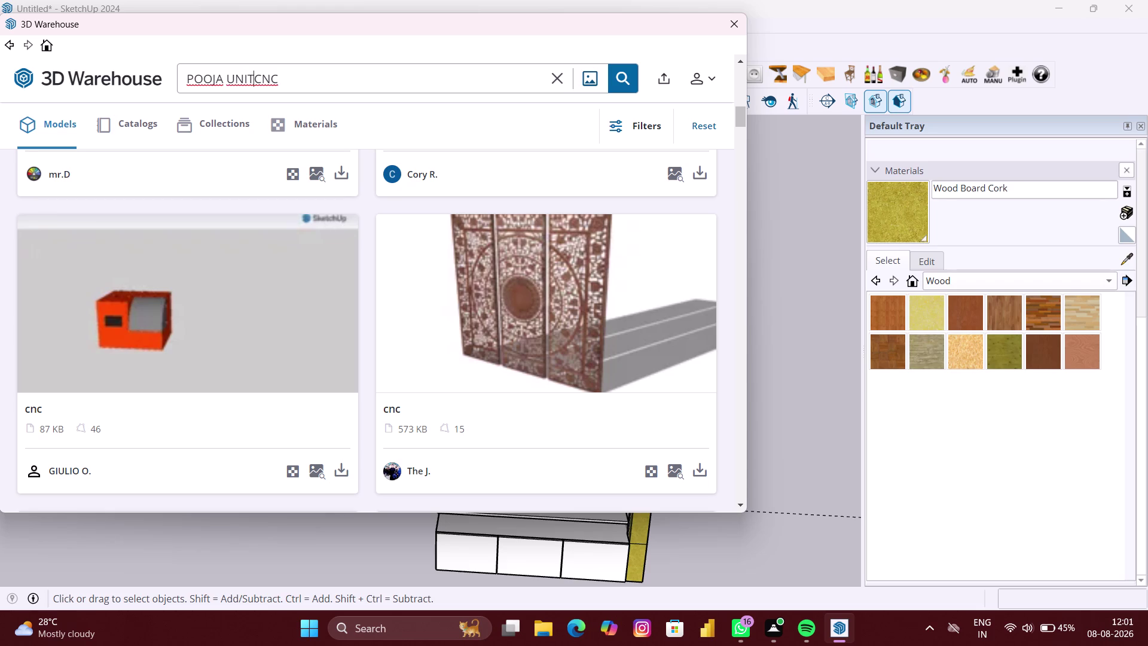
Remove 'UNIT' from the query and search for 'POOJA CNC'.
click(254, 84)
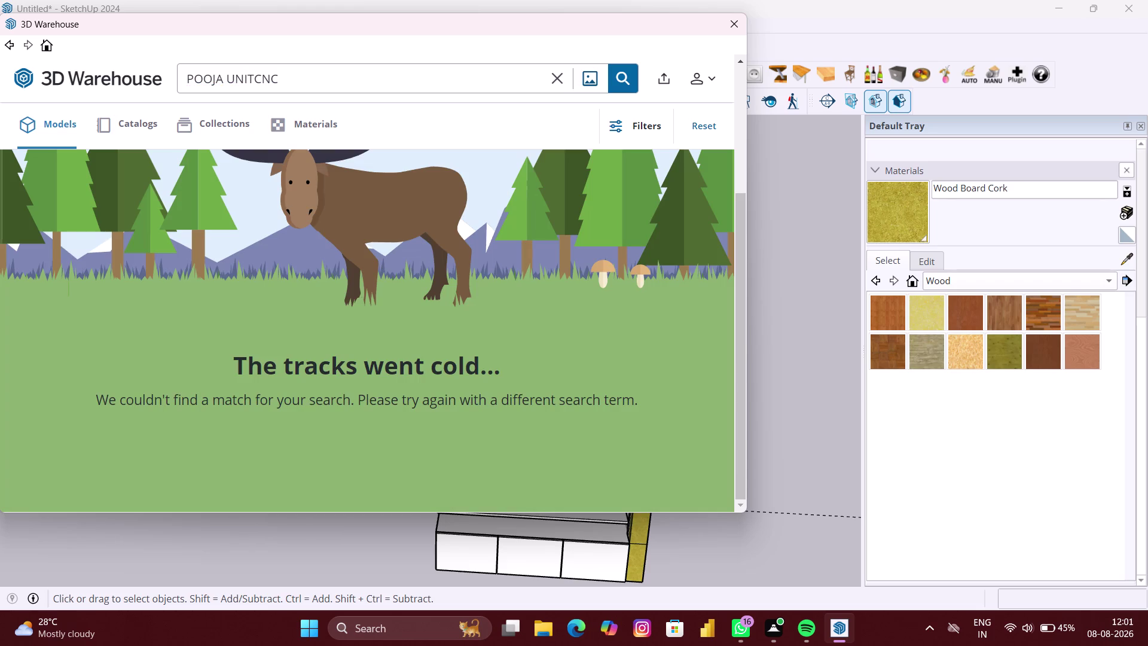
key(BackSpace)
key(BackSpace)
key(BackSpace)
key(BackSpace)
key(BackSpace)
key(space)
key(Return)
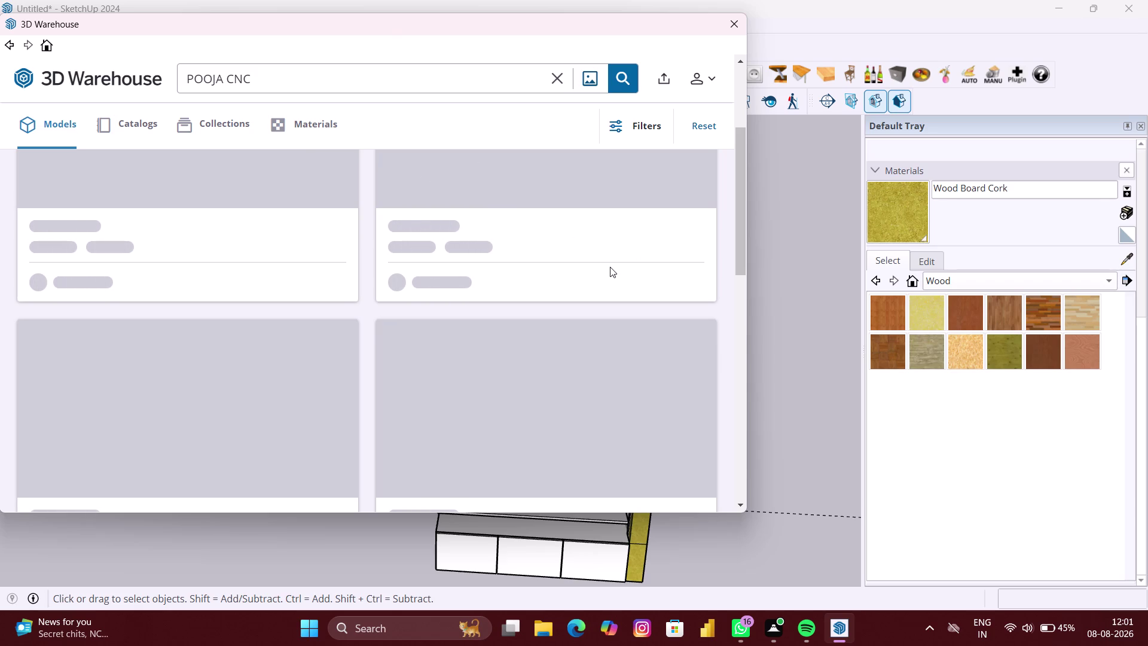
Browse the 86 POOJA CNC results, then return to the SketchUp model.
scroll(down, 3)
scroll(up, 3)
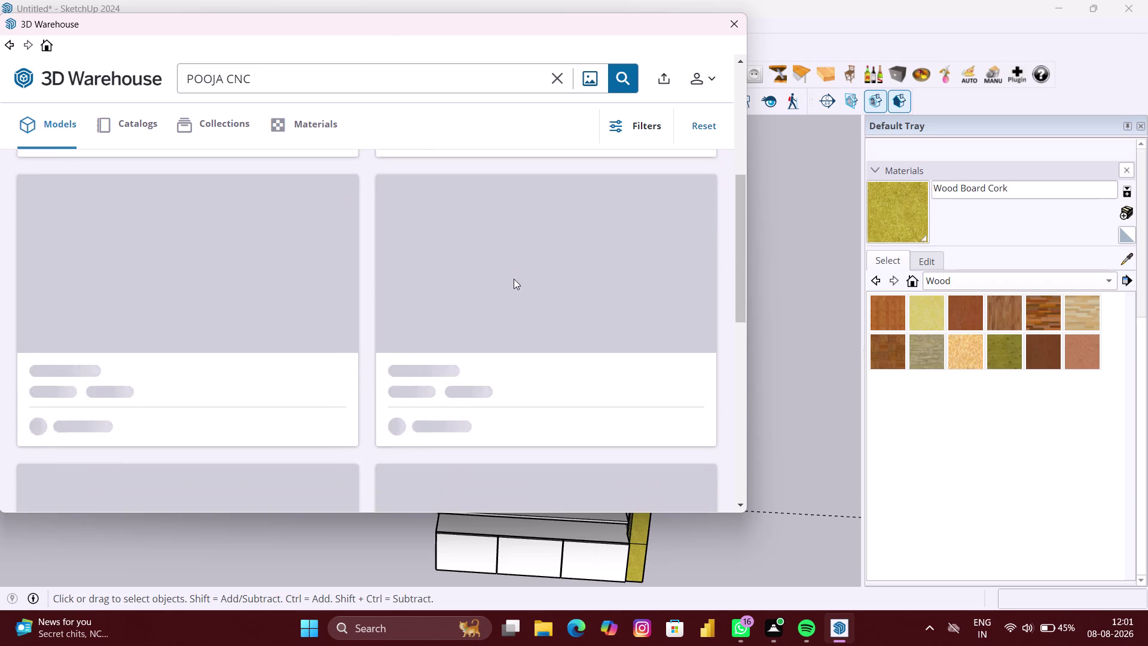
scroll(up, 3)
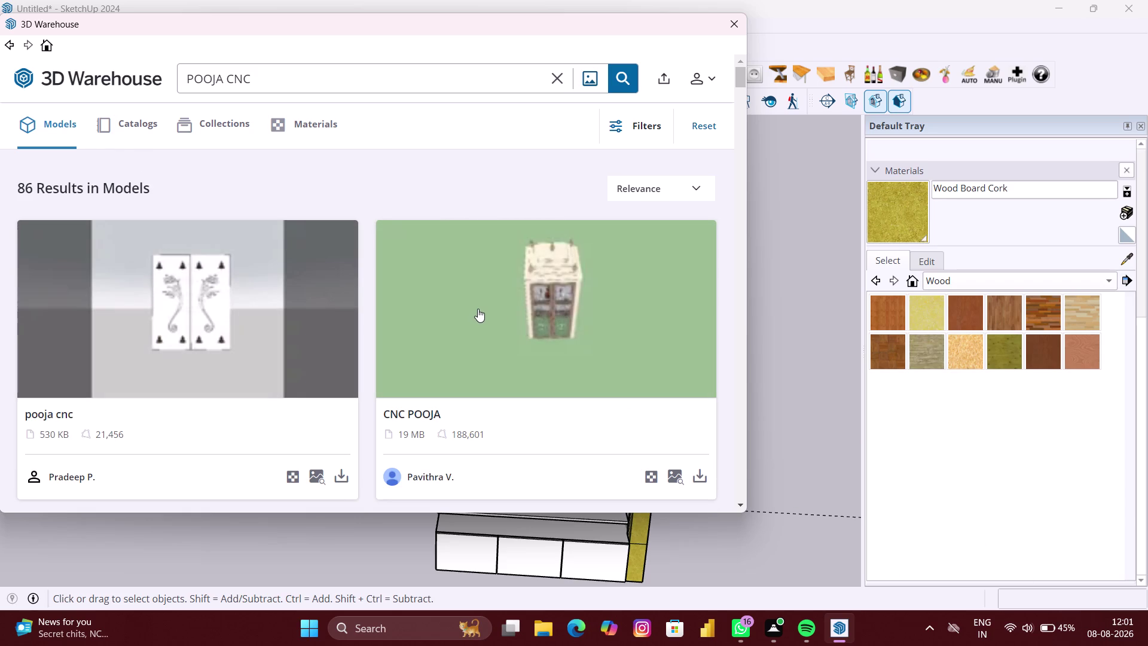
scroll(down, 3)
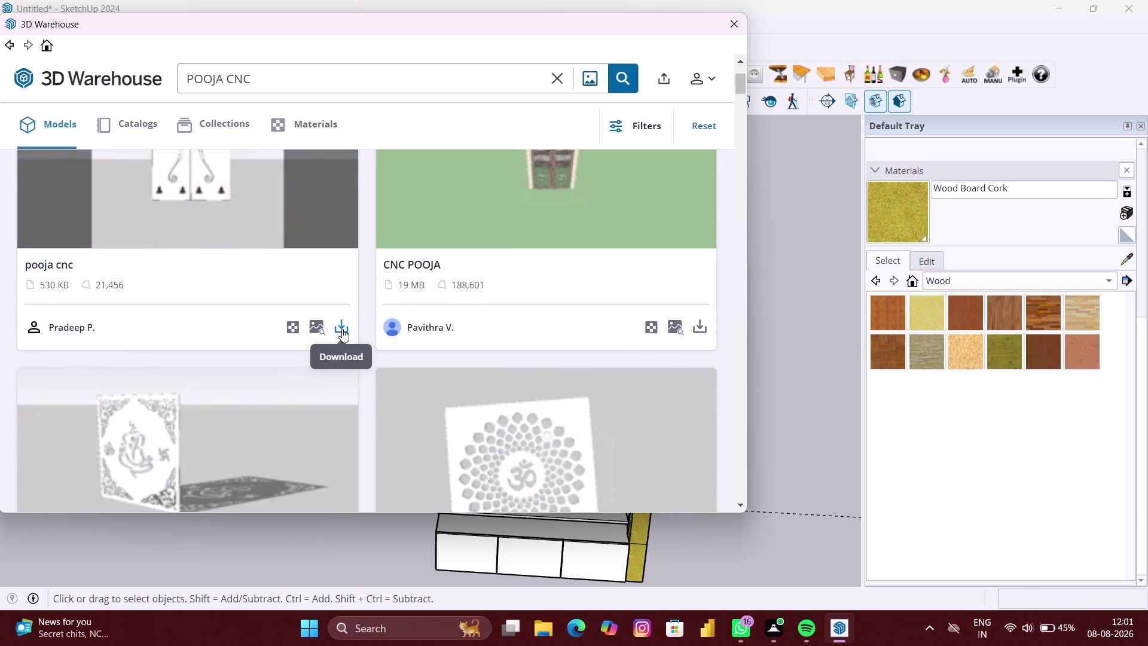
scroll(down, 3)
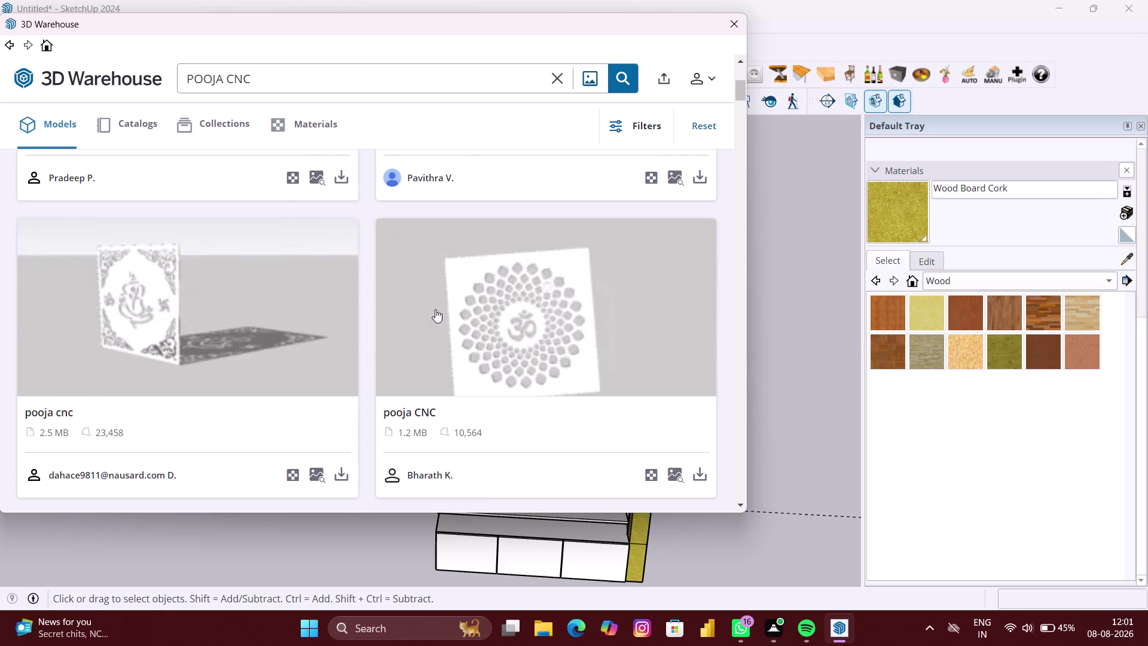
scroll(up, 3)
click(798, 230)
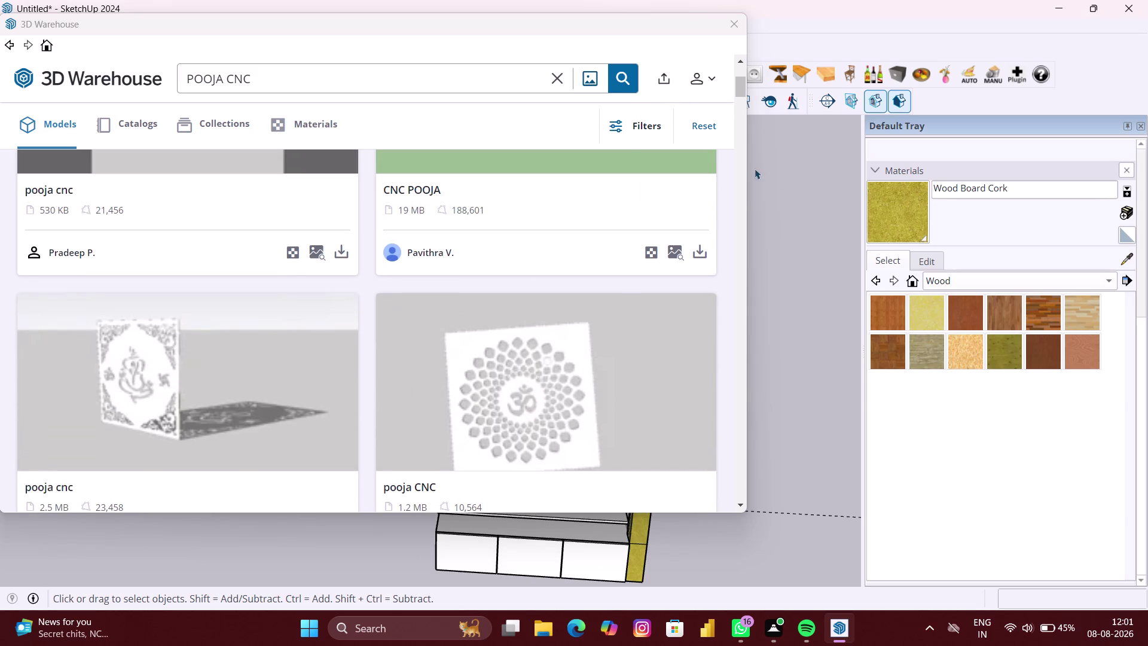
click(728, 31)
Enter the pooja unit group for editing, zoom in, and reopen 3D Warehouse.
click(536, 355)
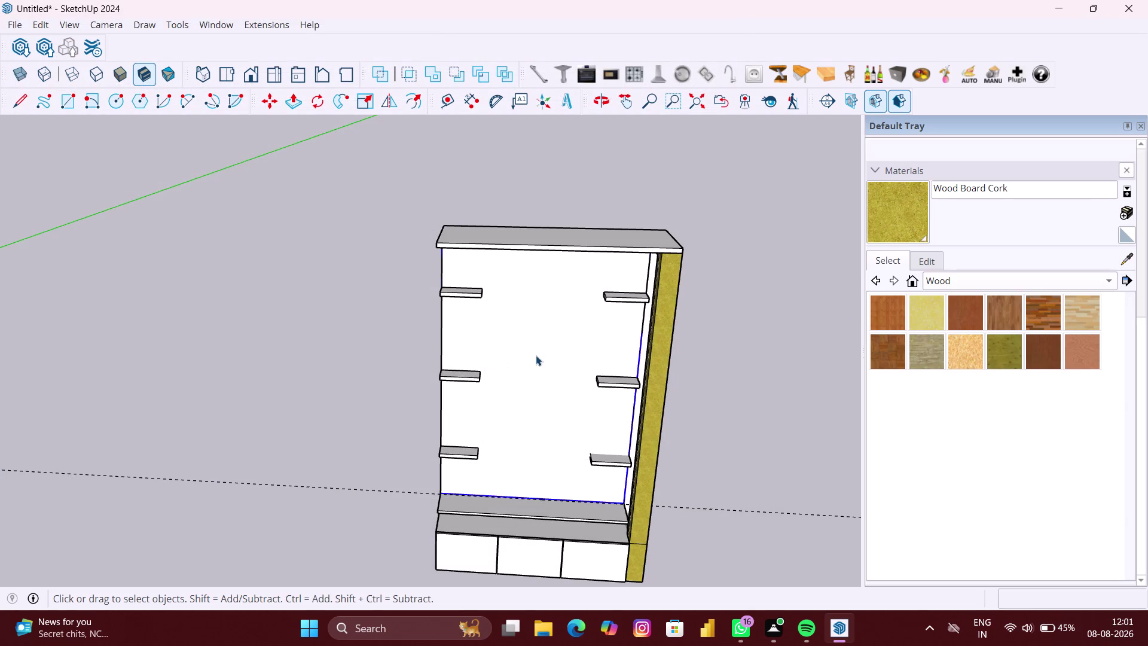
double_click(536, 356)
scroll(up, 3)
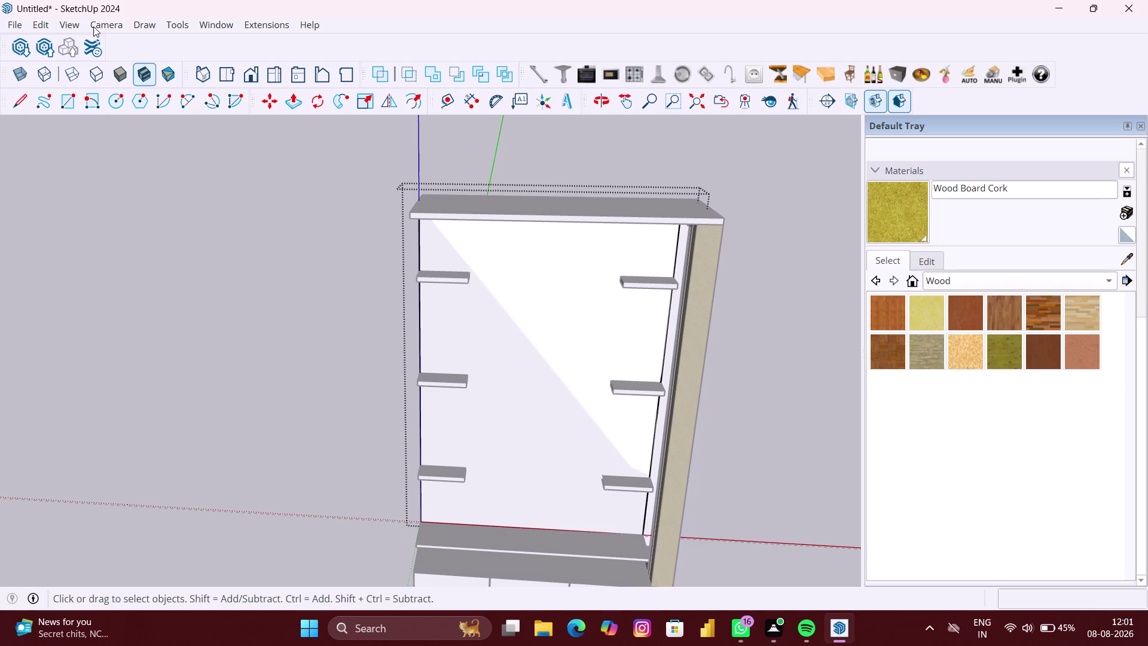
click(22, 51)
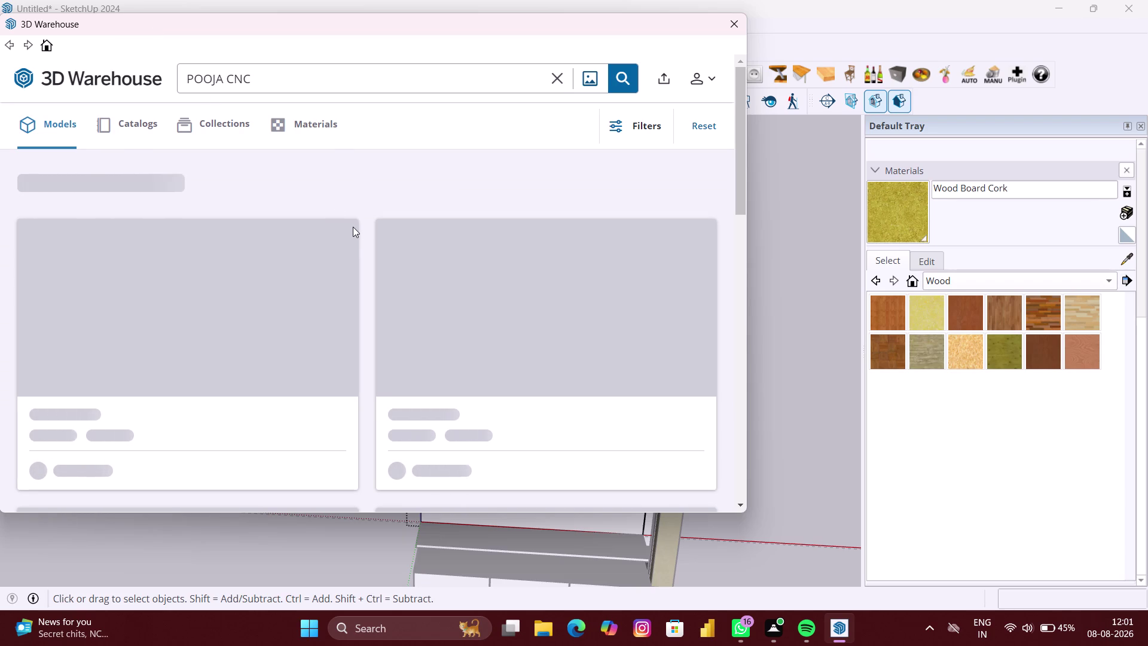
Download the 'pooja cnc' result and load it directly into the current model.
scroll(down, 3)
scroll(up, 3)
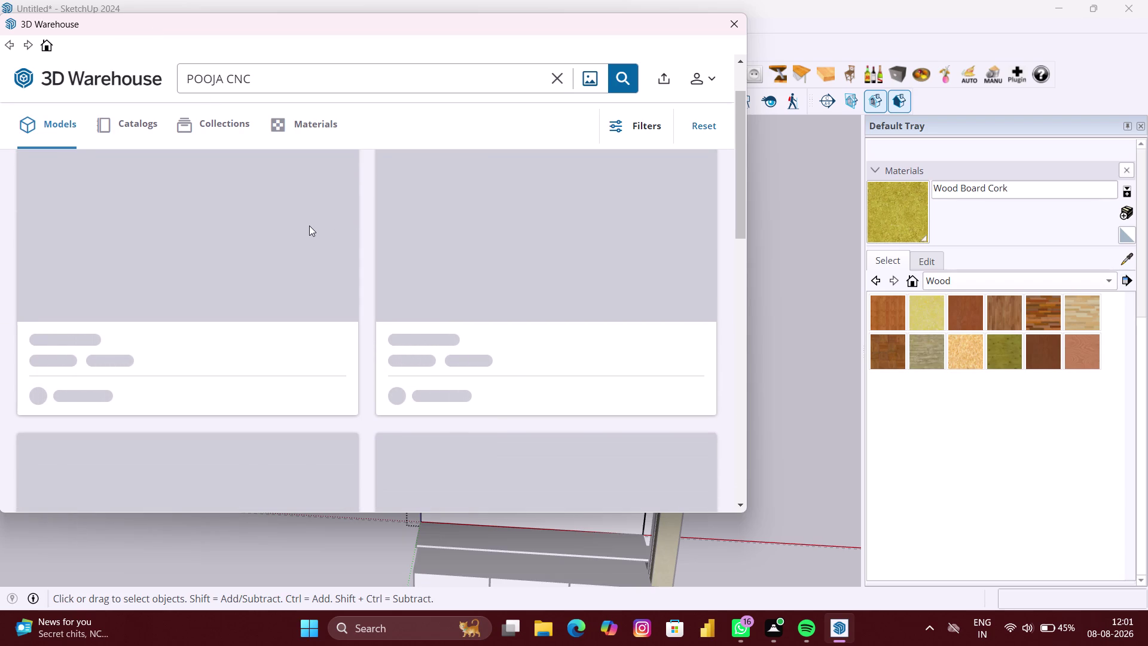
scroll(down, 3)
scroll(up, 3)
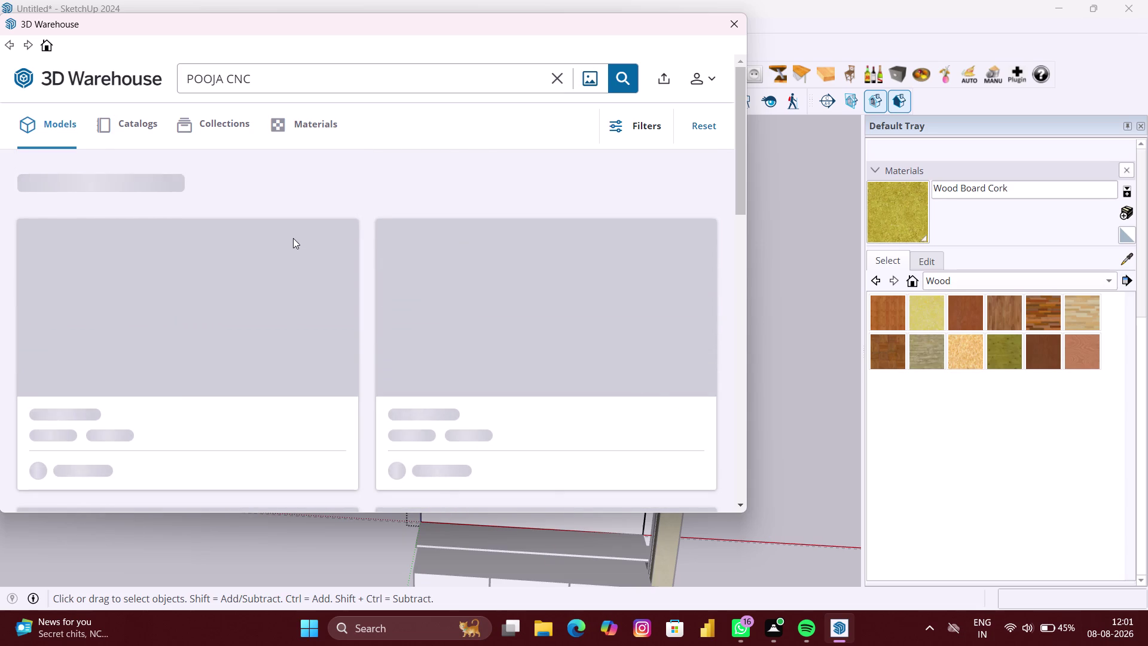
scroll(down, 3)
scroll(up, 3)
click(627, 85)
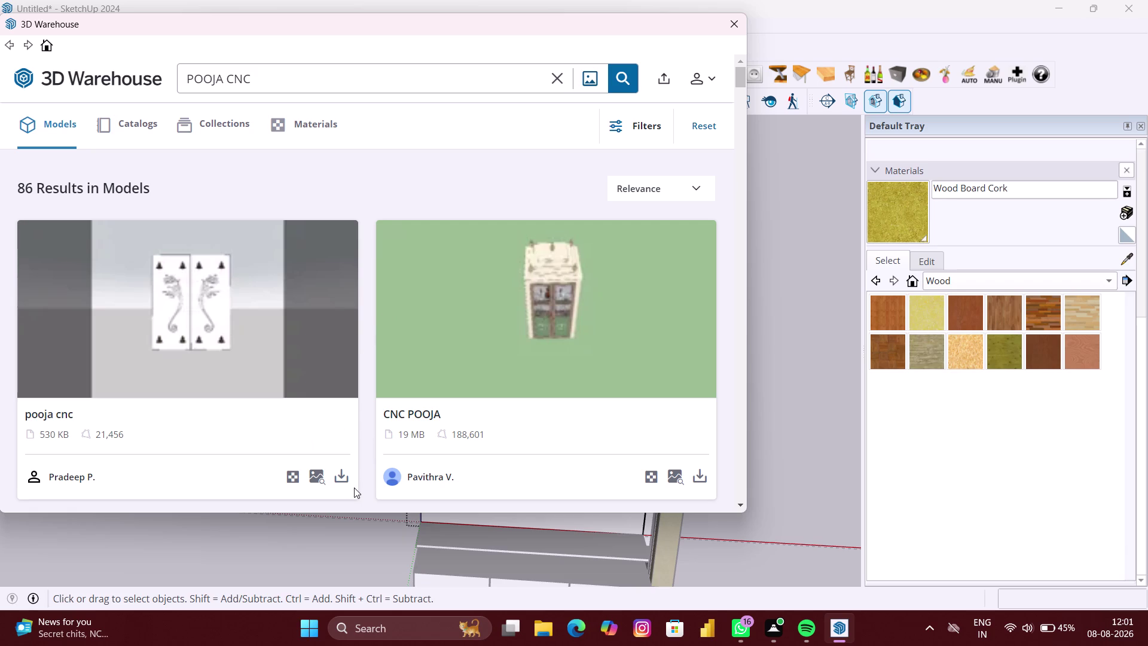
click(342, 479)
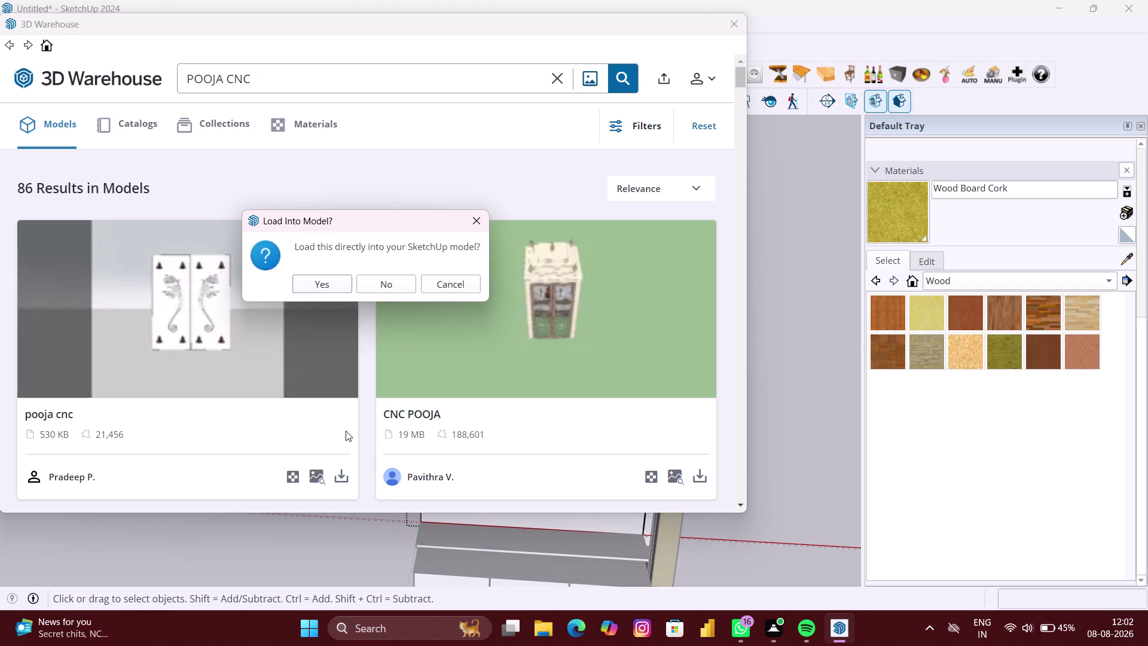
click(322, 281)
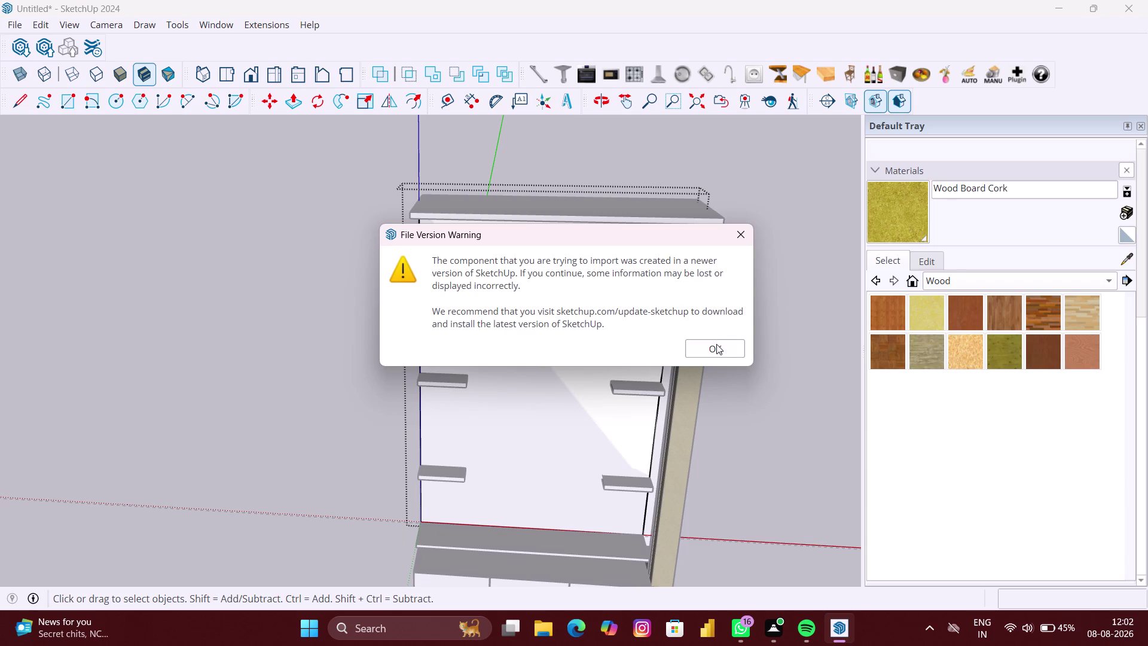
Accept the newer-version warning and place the CNC door panel beside the unit.
click(716, 348)
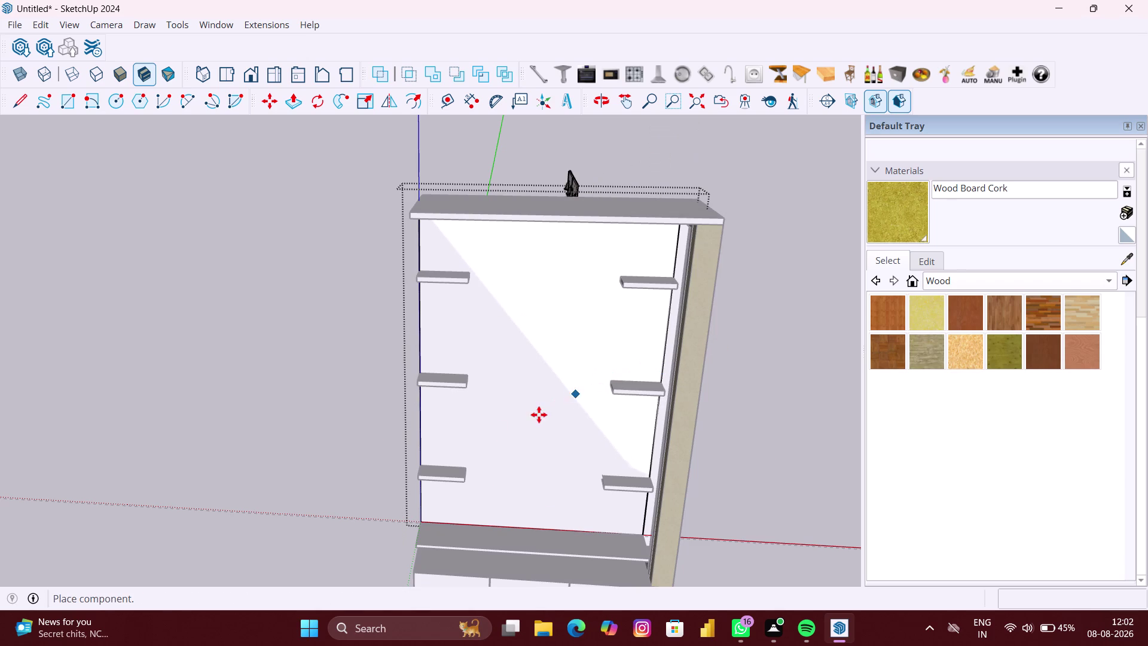
click(198, 489)
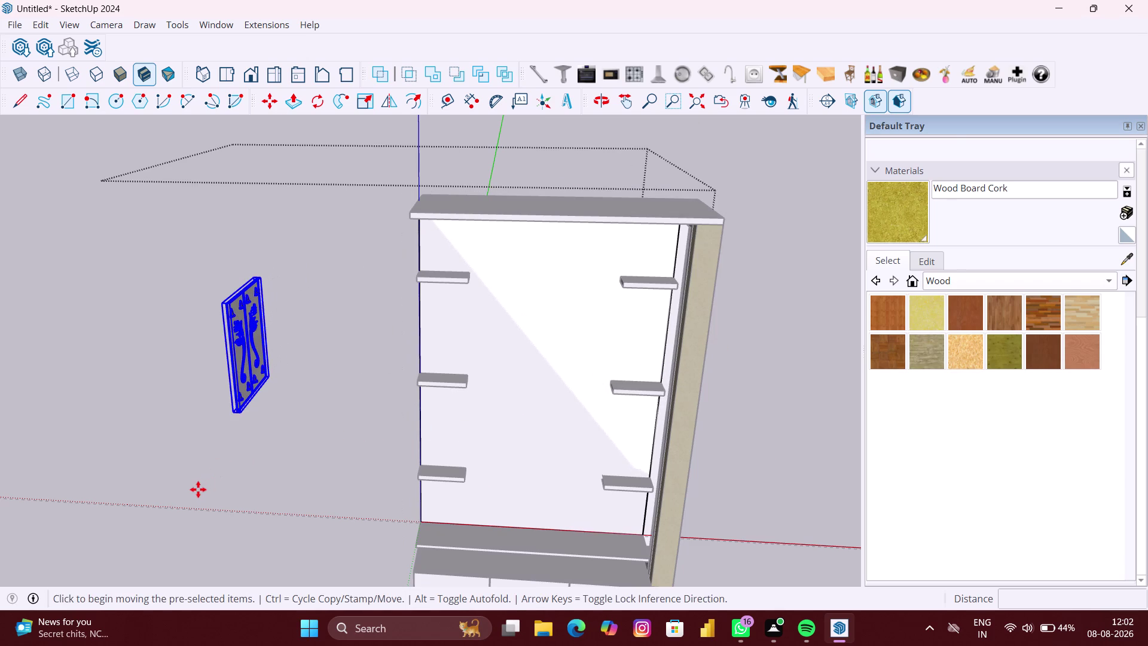
scroll(up, 3)
middle_drag(220, 431, 458, 419)
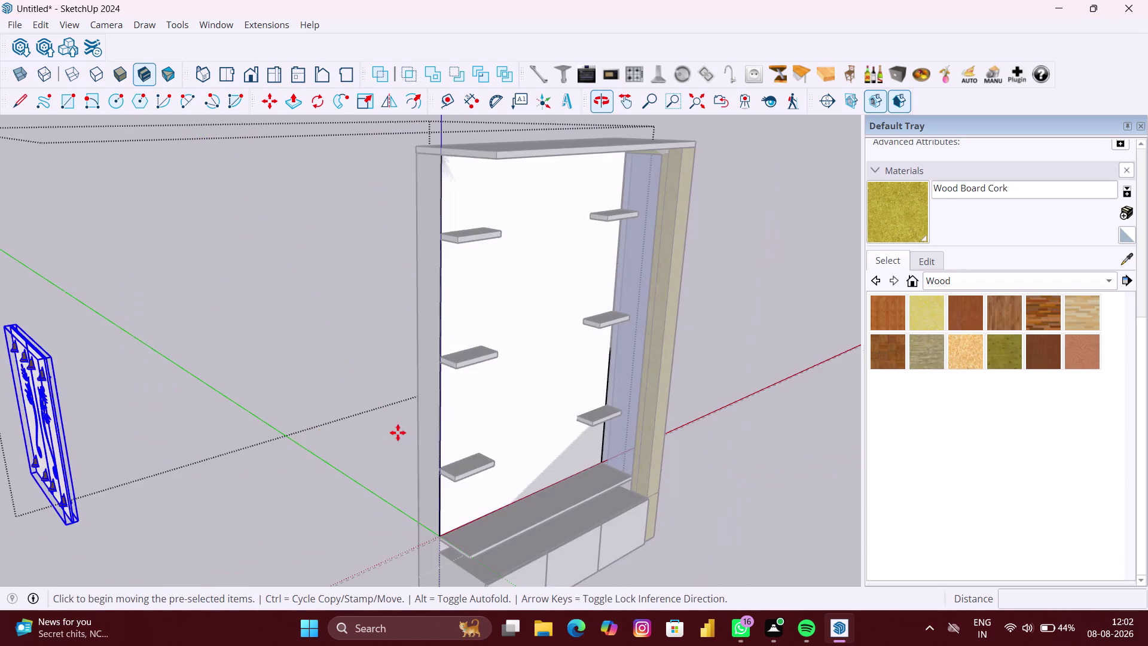
scroll(down, 3)
scroll(down, 3)
Orbit to the CNC door panel and delete it from the model.
middle_drag(168, 453, 186, 449)
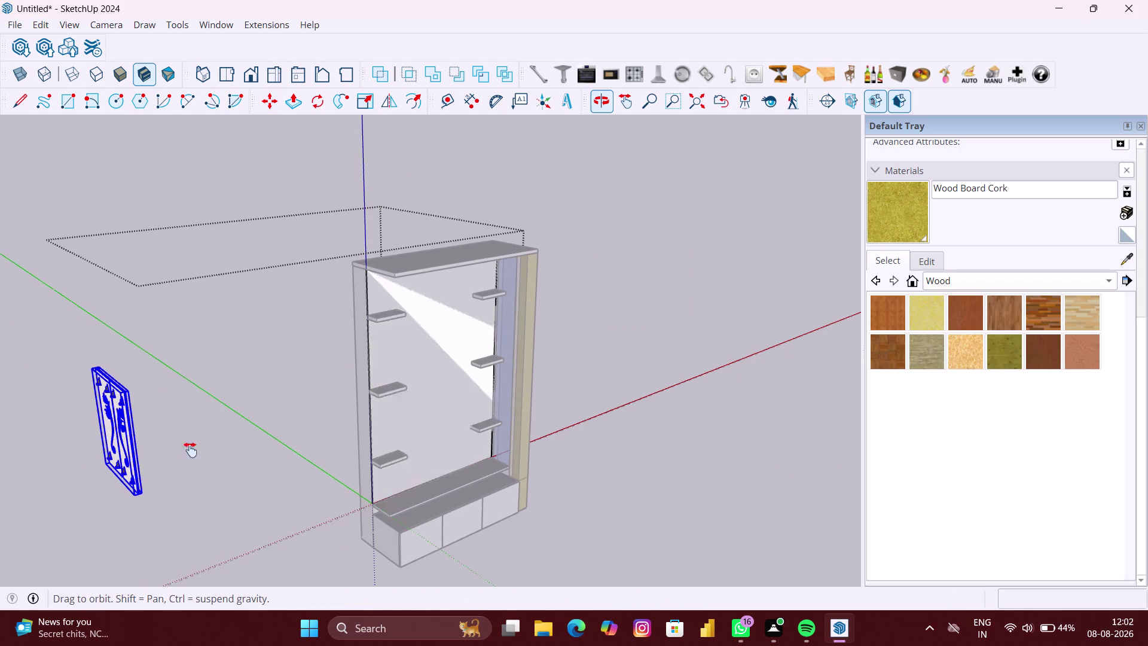
middle_drag(185, 449, 312, 430)
middle_drag(287, 443, 551, 426)
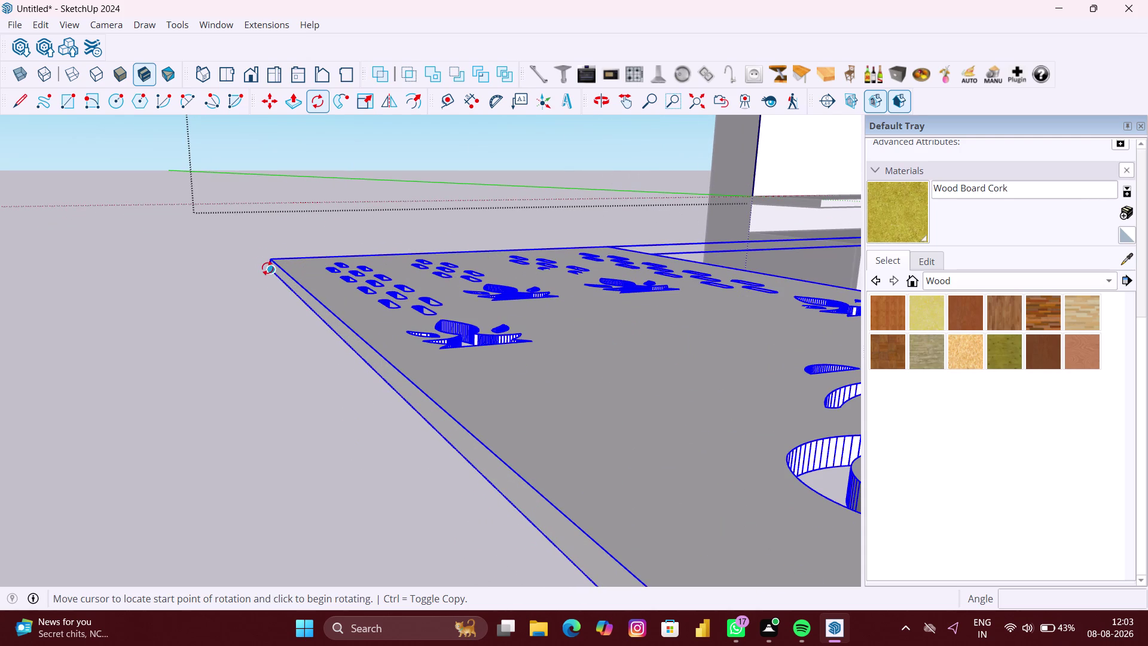
Select the jali panel and attempt a first rotation, then cancel it.
click(268, 271)
scroll(down, 3)
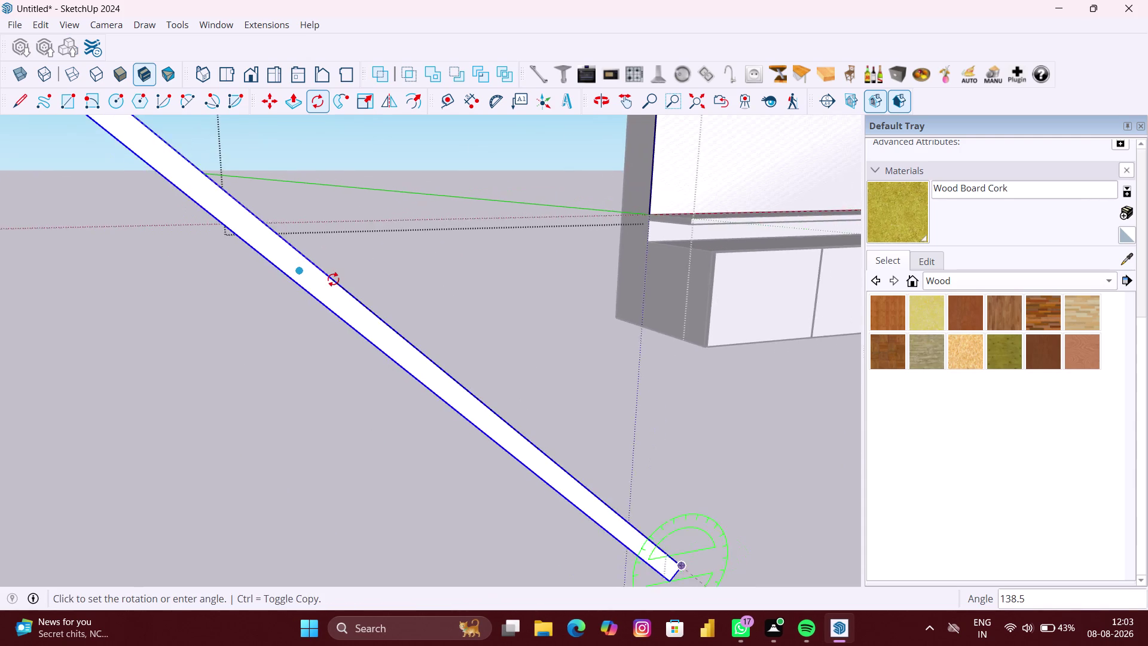
scroll(down, 3)
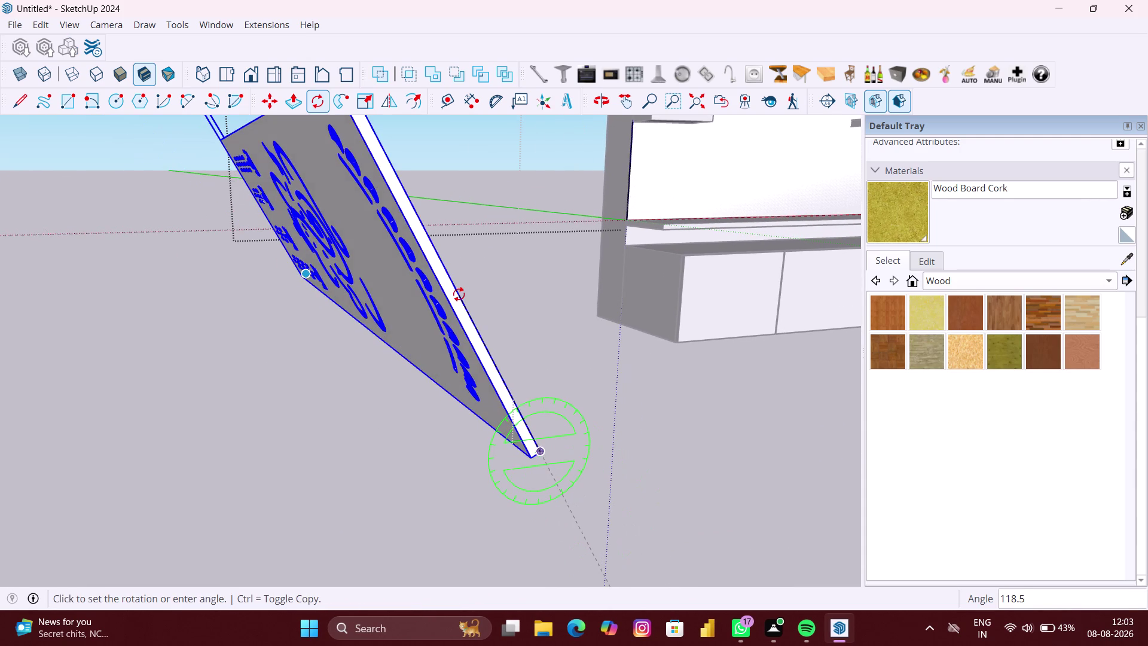
key(Escape)
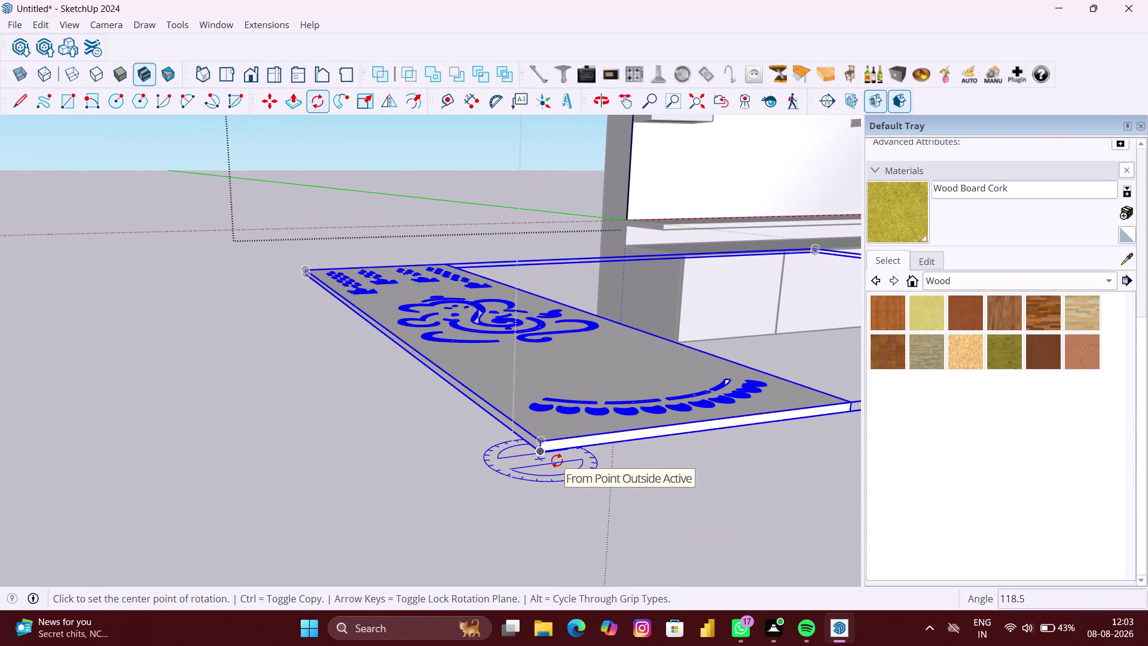
Retry the rotation from the panel's front corner and abandon the wrong tilt.
key(Down)
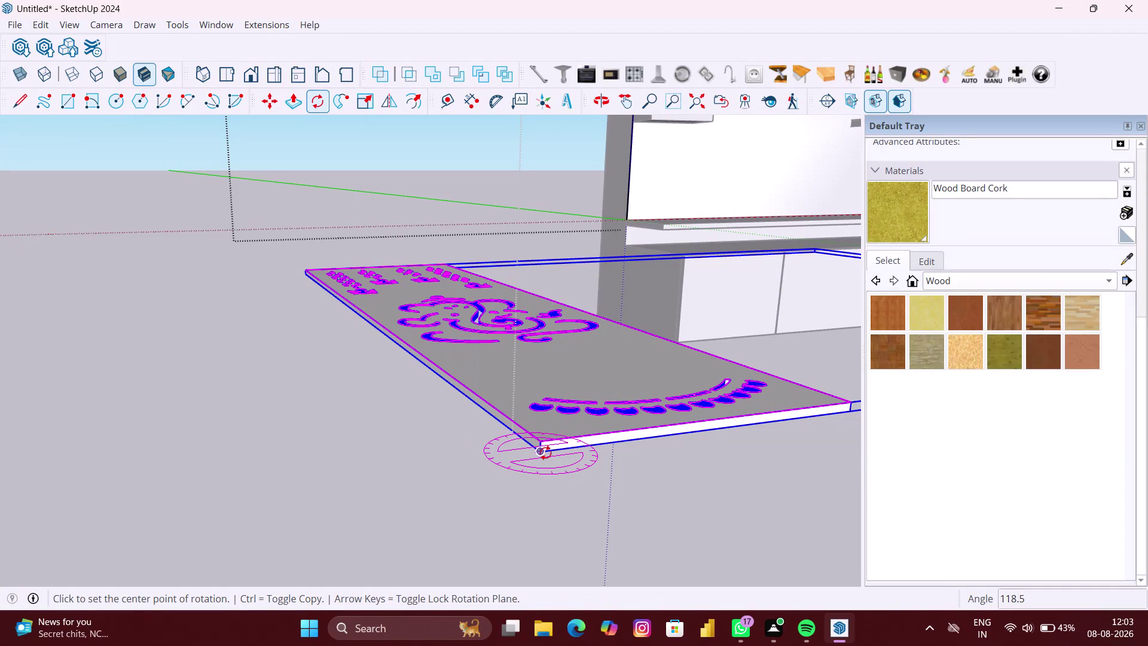
scroll(up, 3)
scroll(down, 3)
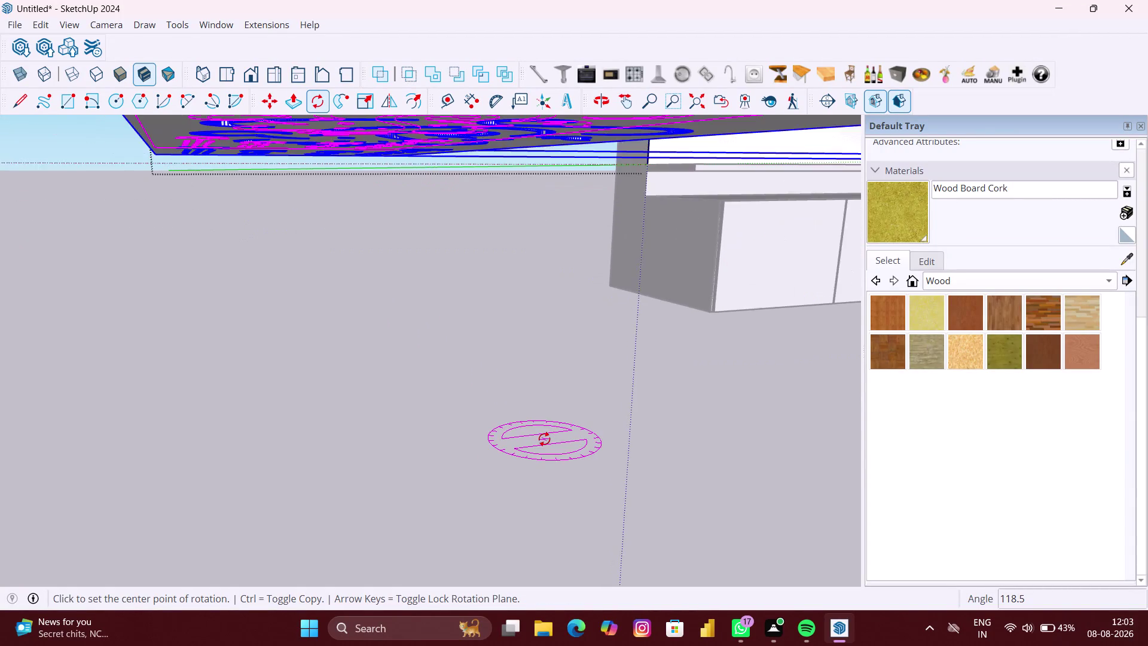
scroll(down, 3)
click(550, 430)
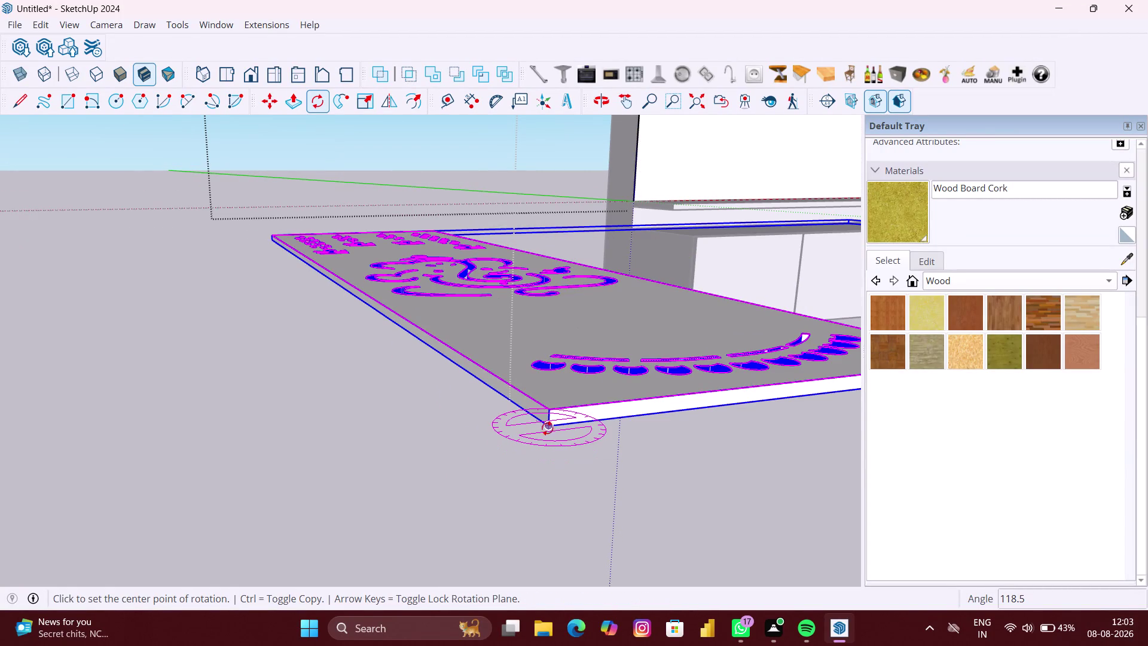
click(270, 245)
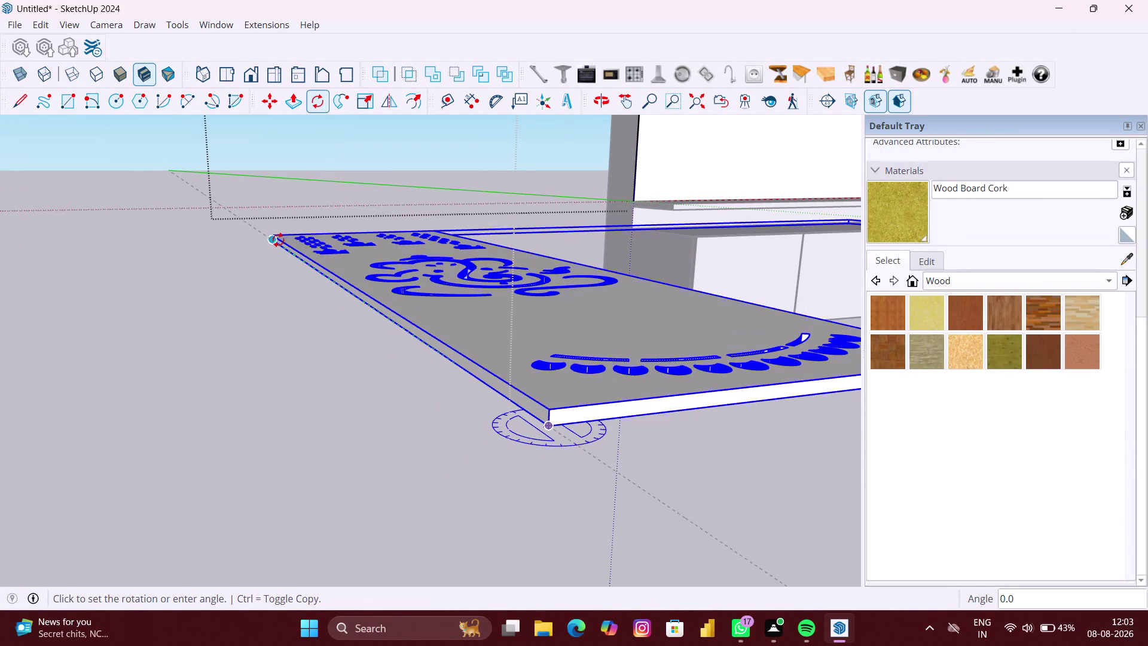
scroll(down, 3)
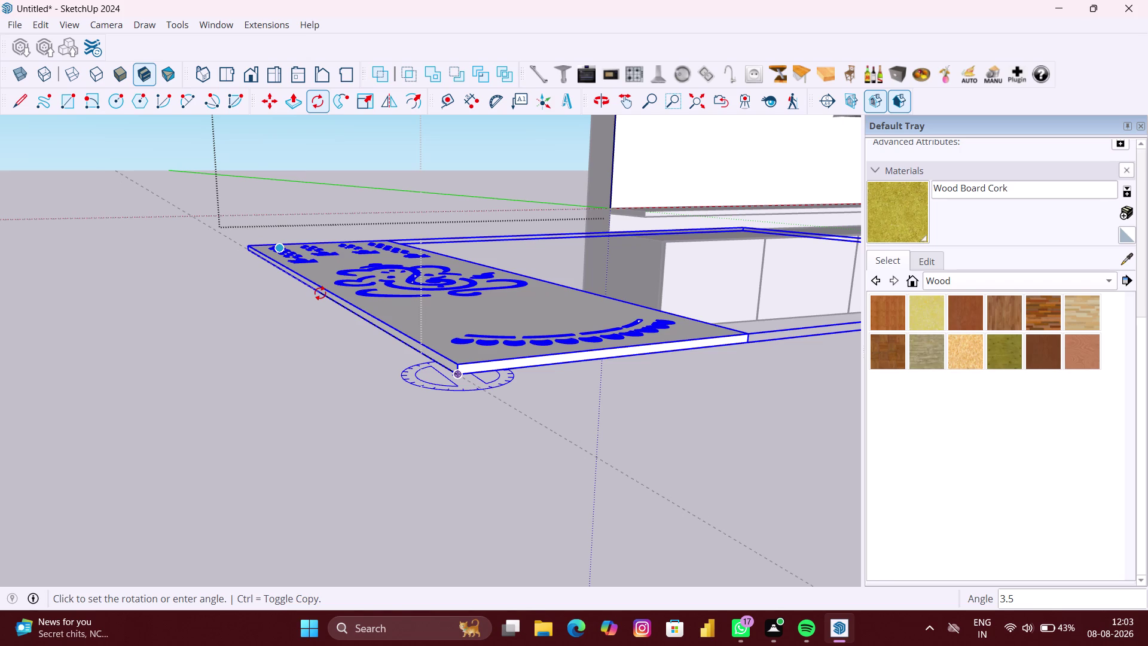
key(space)
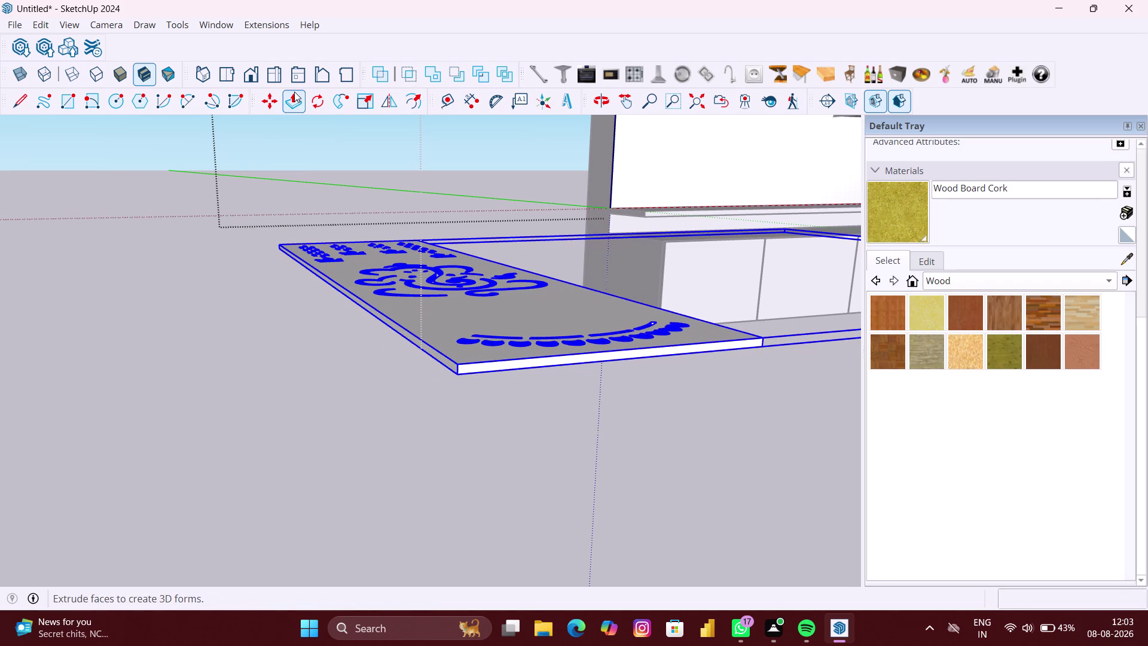
Lock a vertical rotation plane and rotate the panel 90 degrees upright.
click(310, 95)
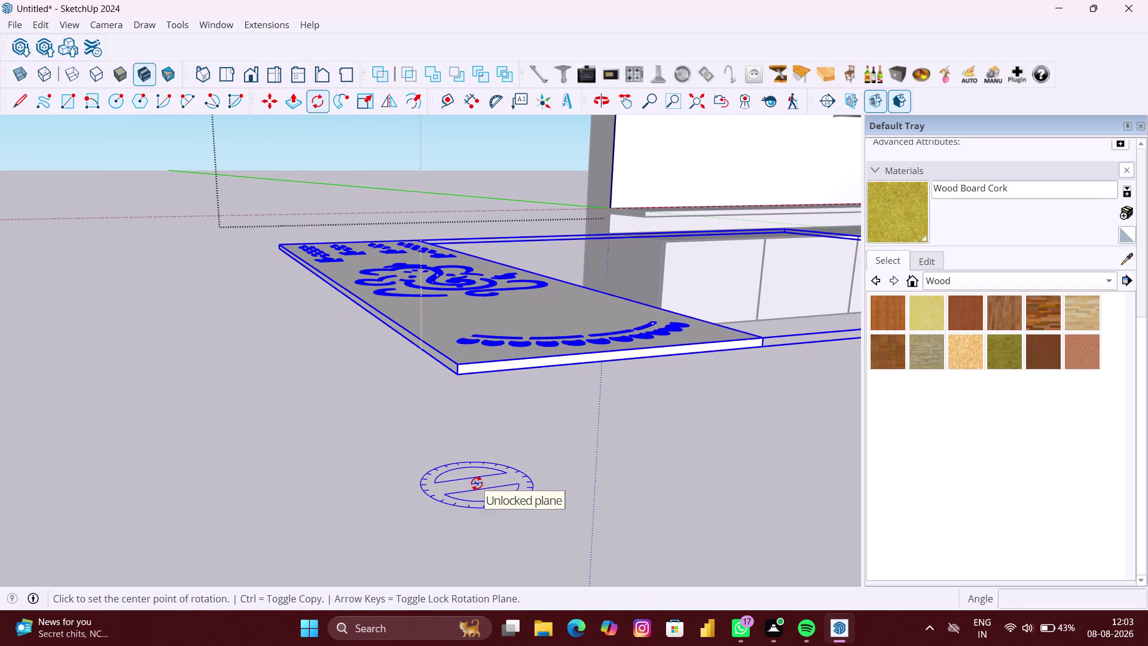
key(Right)
click(458, 374)
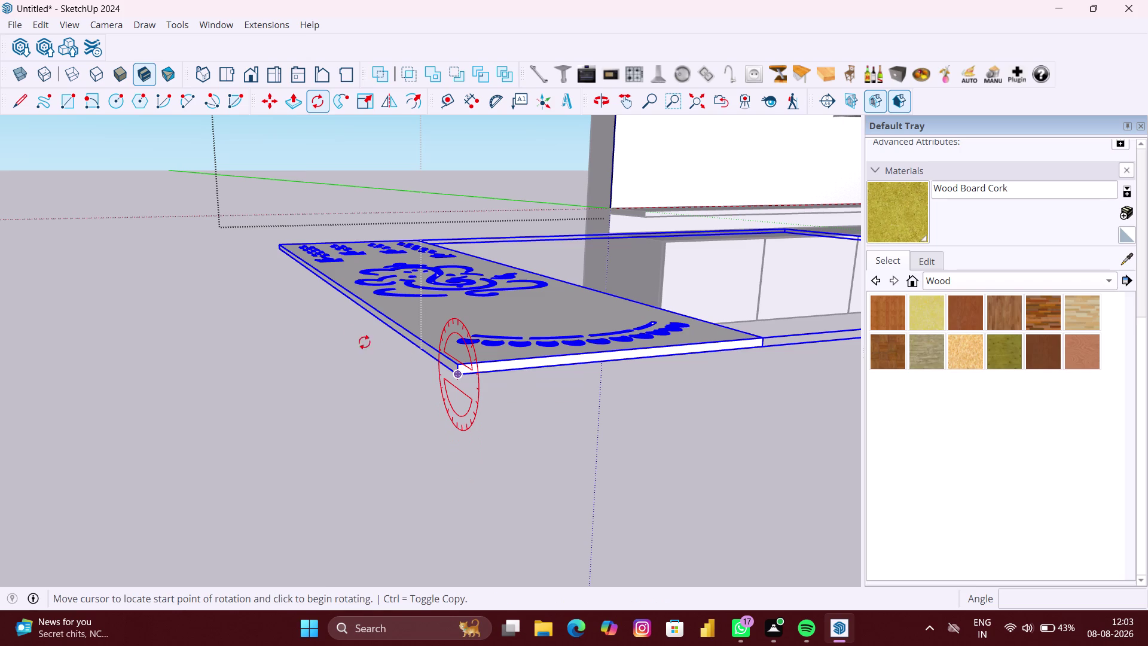
click(278, 246)
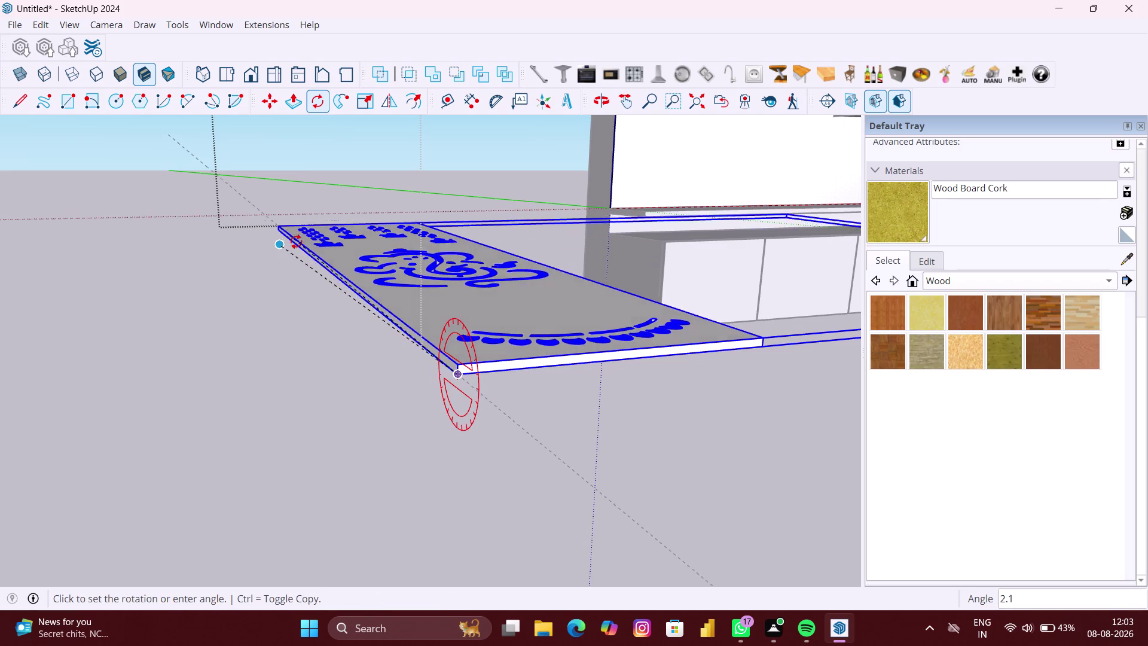
text(90)
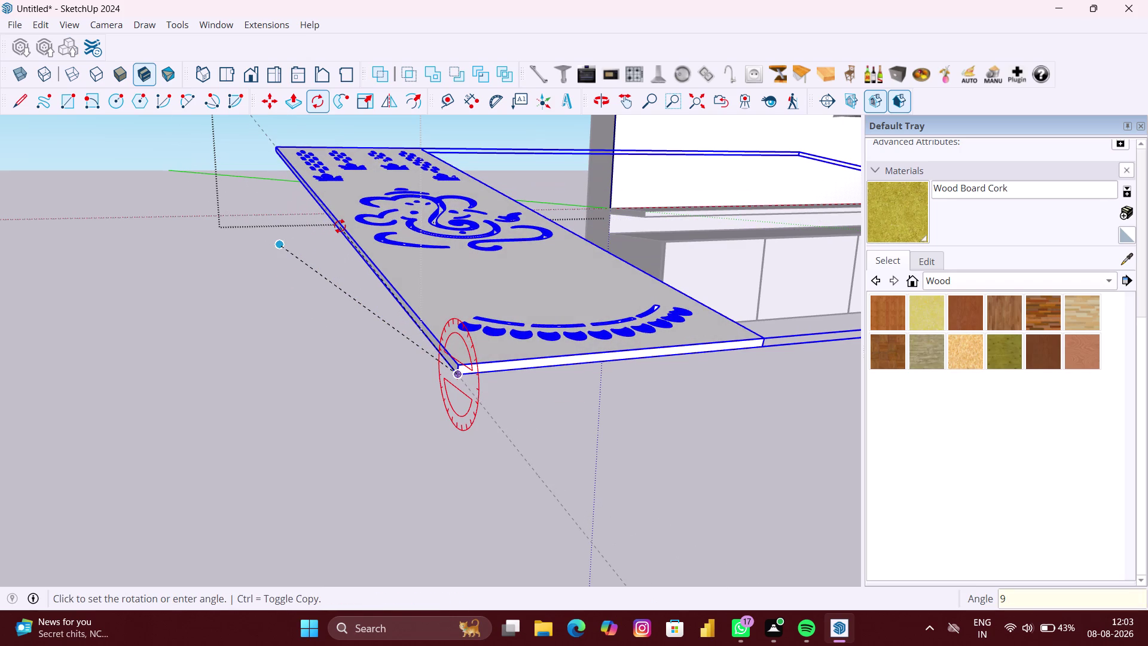
key(Return)
scroll(down, 3)
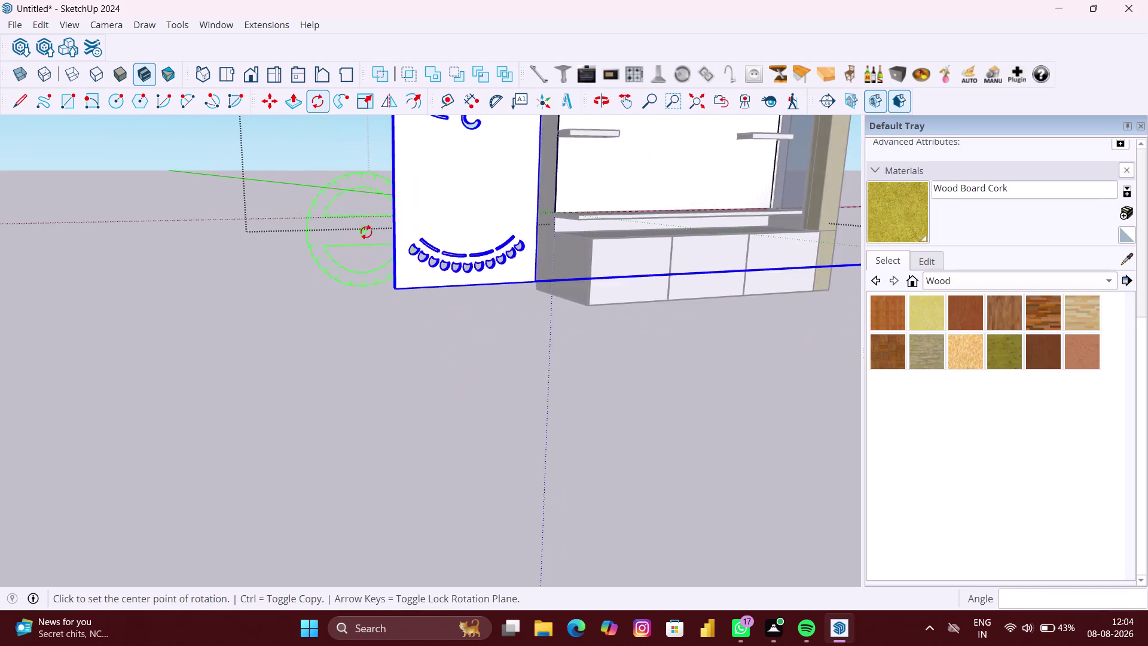
scroll(down, 3)
key(space)
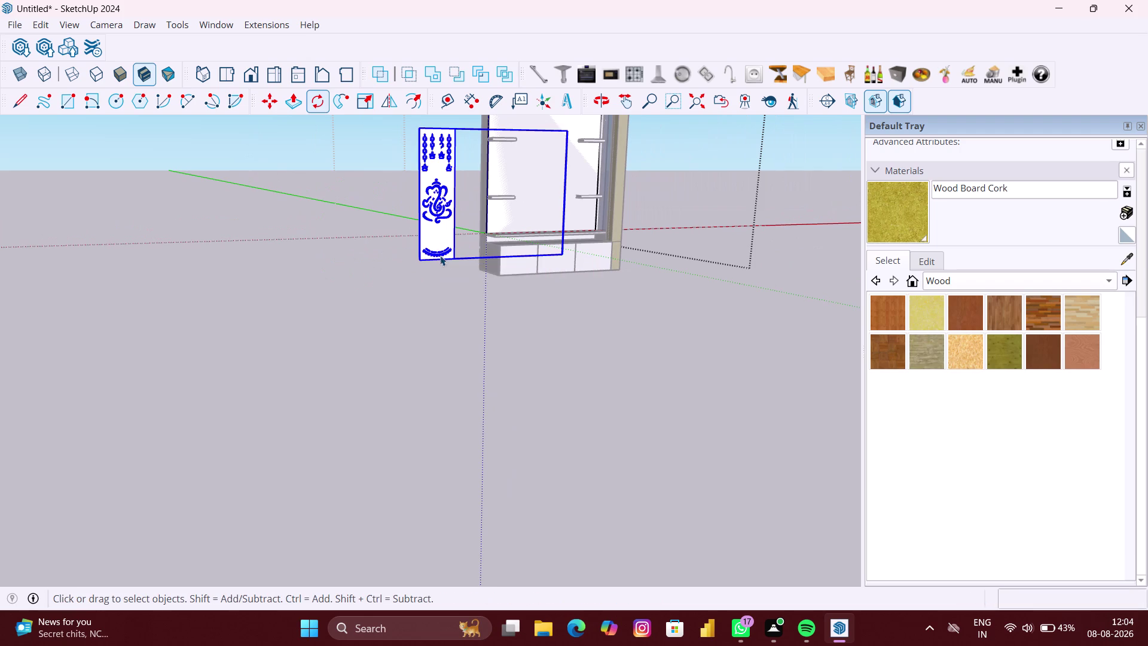
Select the upright Ganesha CNC panel and explode its group.
click(490, 284)
scroll(up, 3)
click(445, 247)
scroll(up, 3)
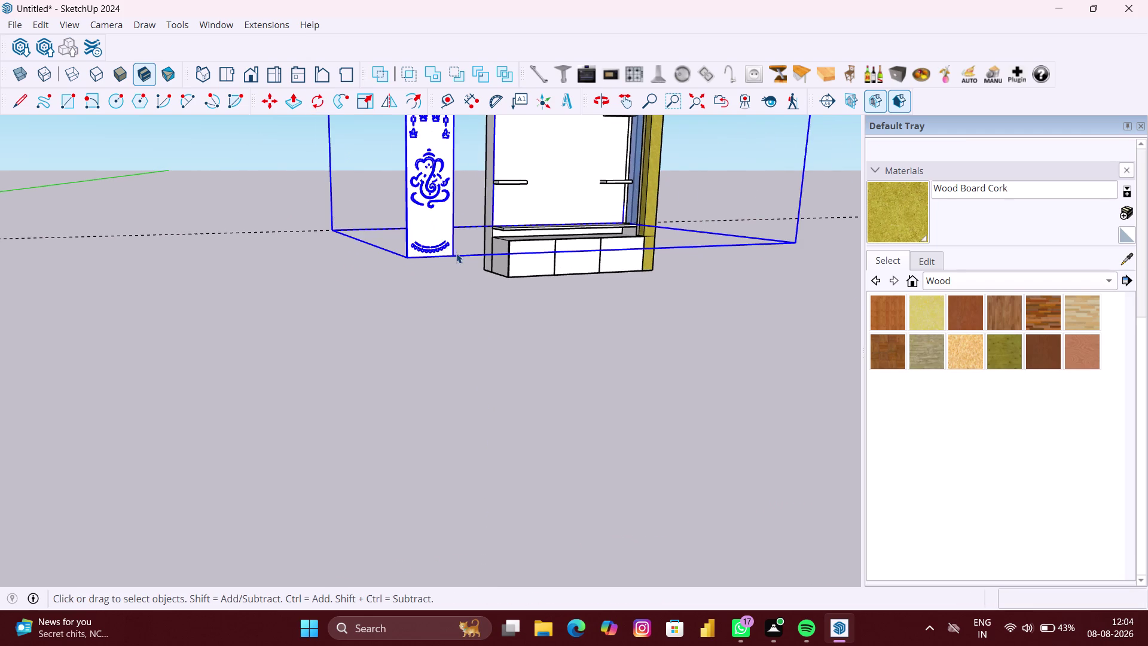
middle_drag(464, 251, 386, 274)
scroll(up, 3)
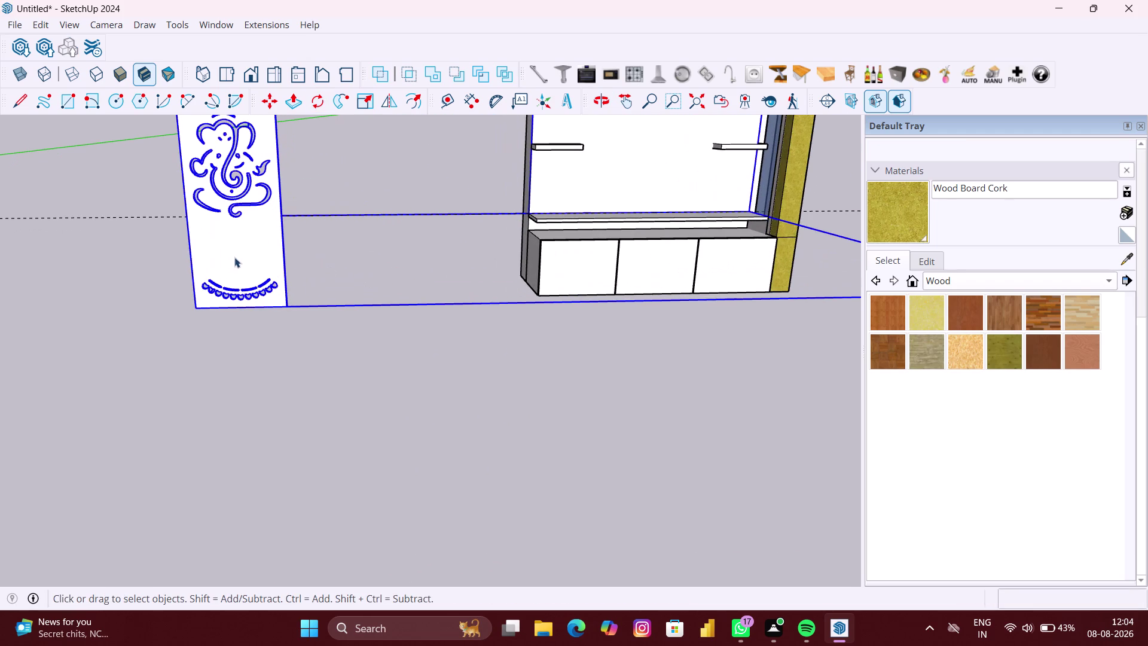
right_click(237, 255)
click(283, 355)
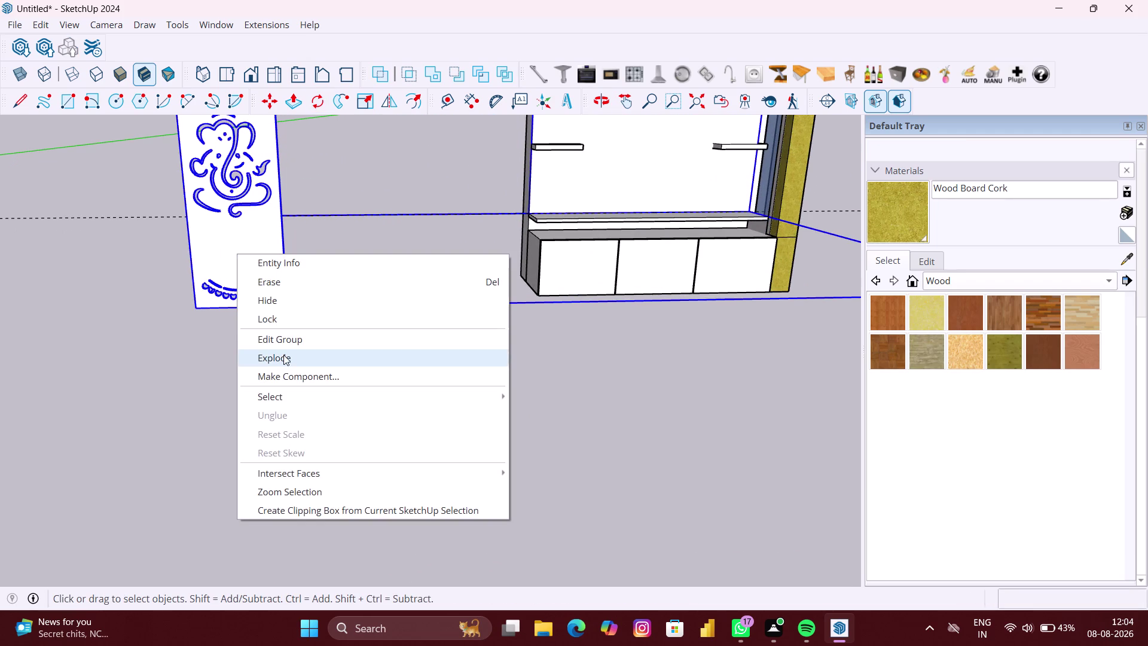
click(310, 284)
scroll(up, 3)
click(282, 281)
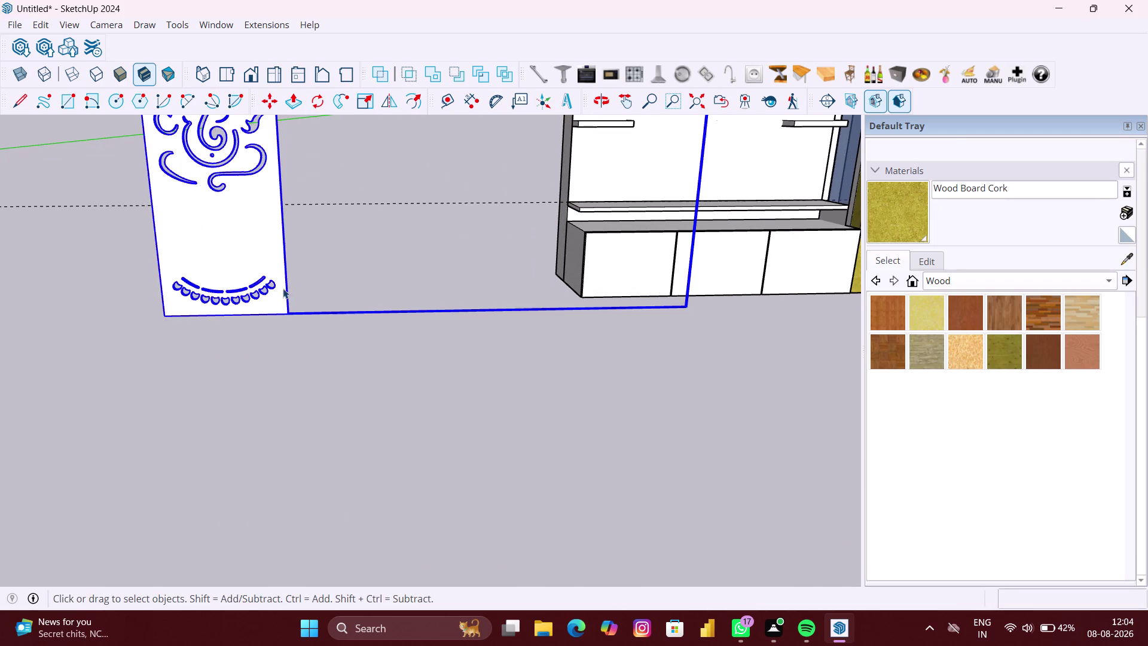
scroll(up, 3)
middle_drag(286, 310, 209, 321)
scroll(up, 3)
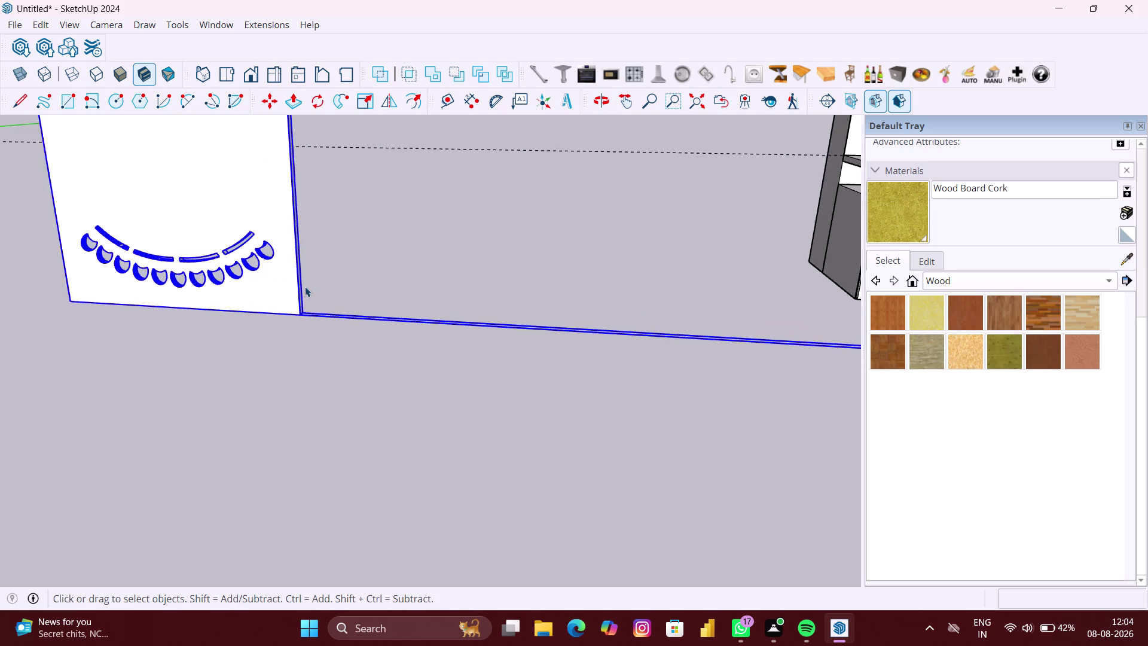
scroll(up, 3)
scroll(down, 3)
Move the panel by its bottom corner onto the back wall corner between the shelves.
key(m)
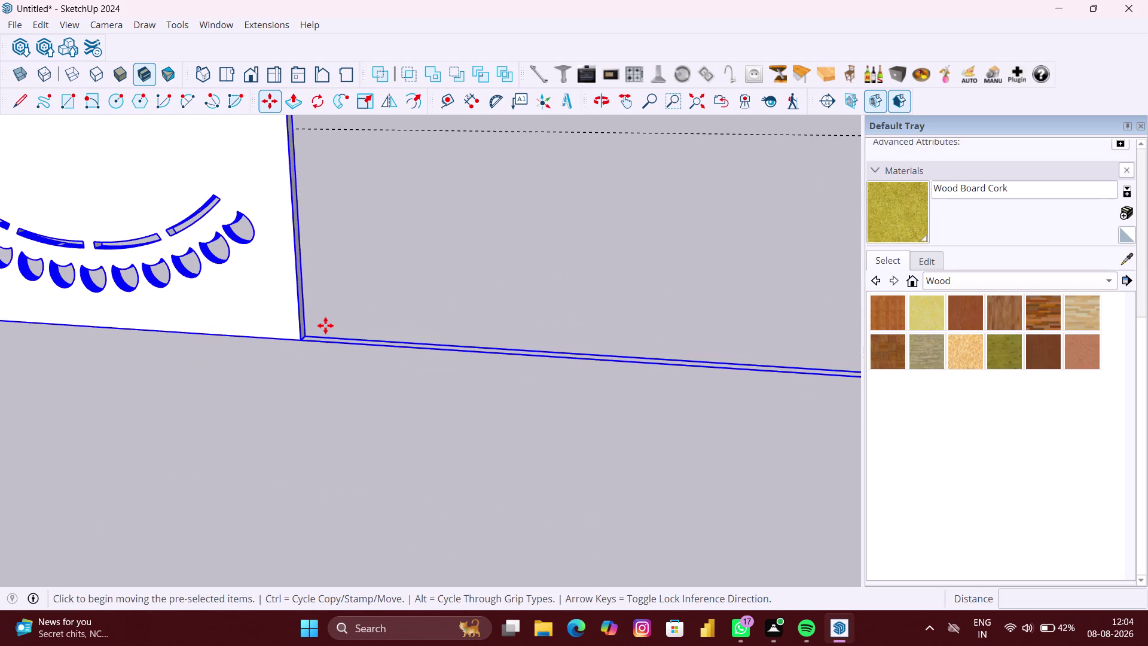
scroll(up, 3)
scroll(down, 3)
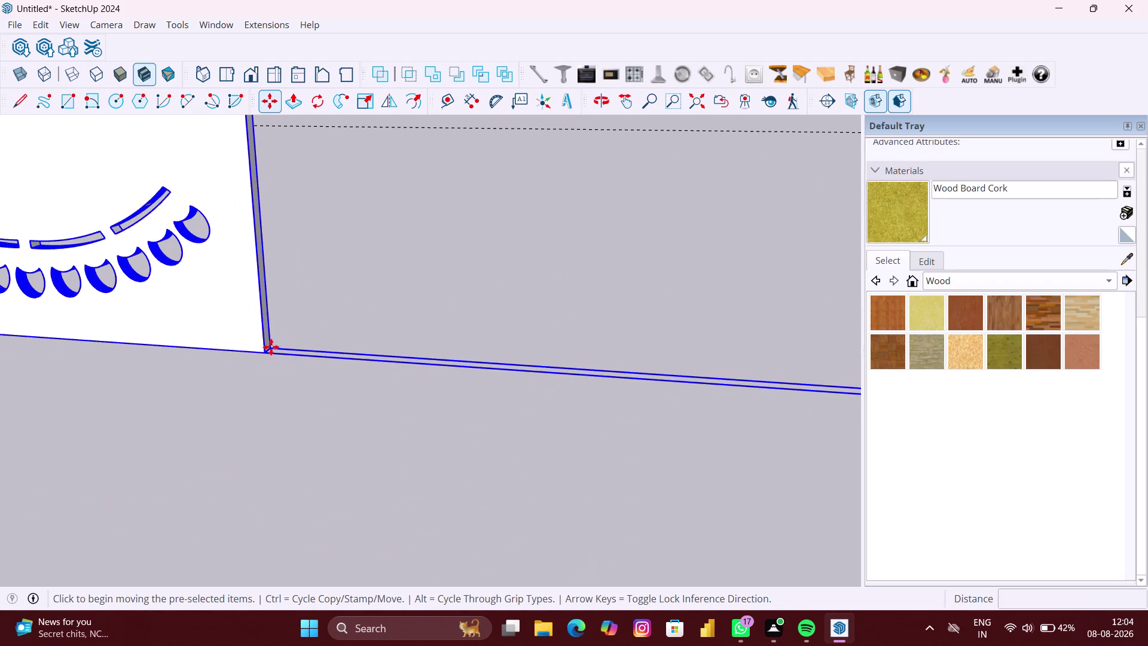
click(271, 346)
scroll(down, 3)
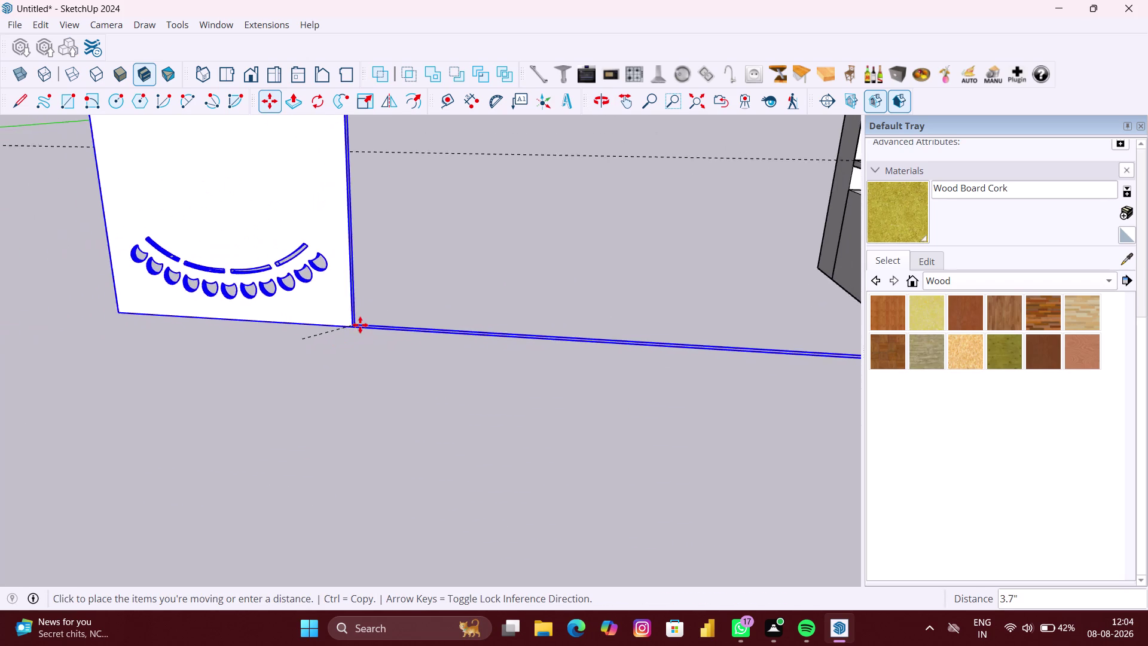
scroll(down, 3)
middle_drag(467, 310, 462, 313)
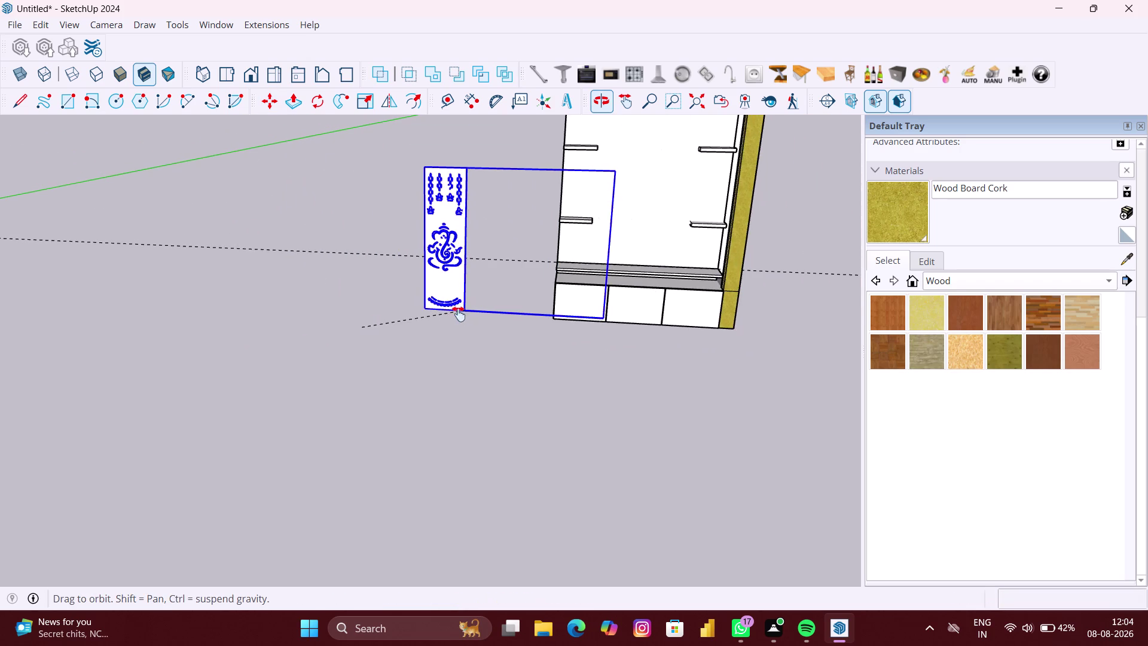
middle_drag(462, 312, 301, 343)
scroll(up, 3)
scroll(up, 3)
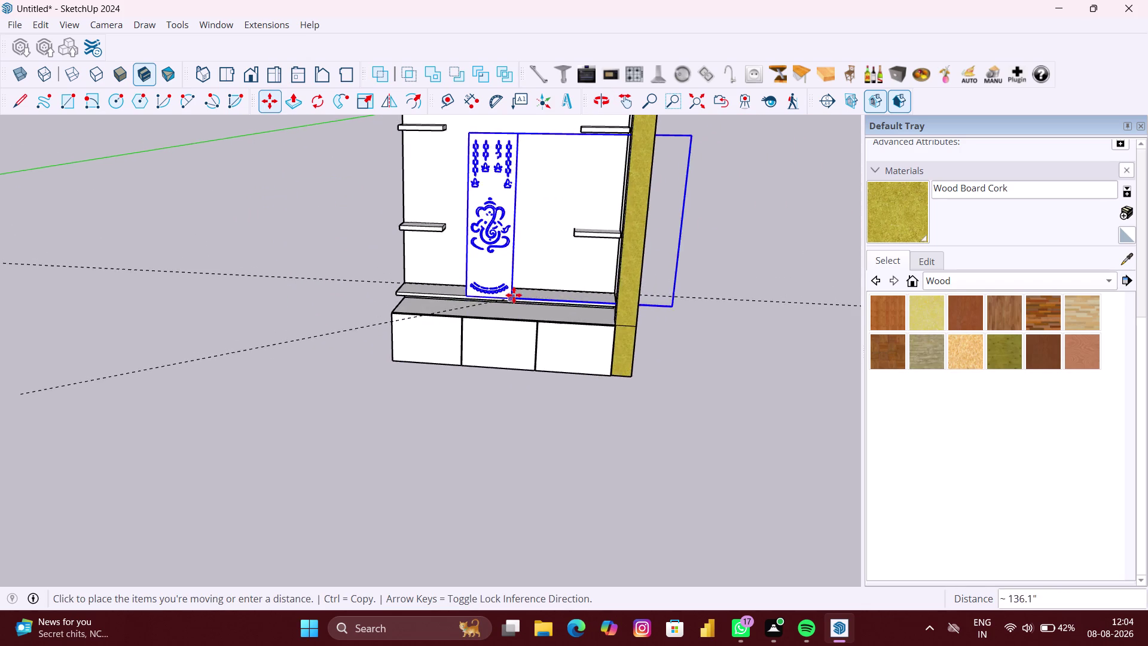
scroll(up, 3)
scroll(up, 3)
scroll(up, 3)
middle_drag(547, 284, 544, 284)
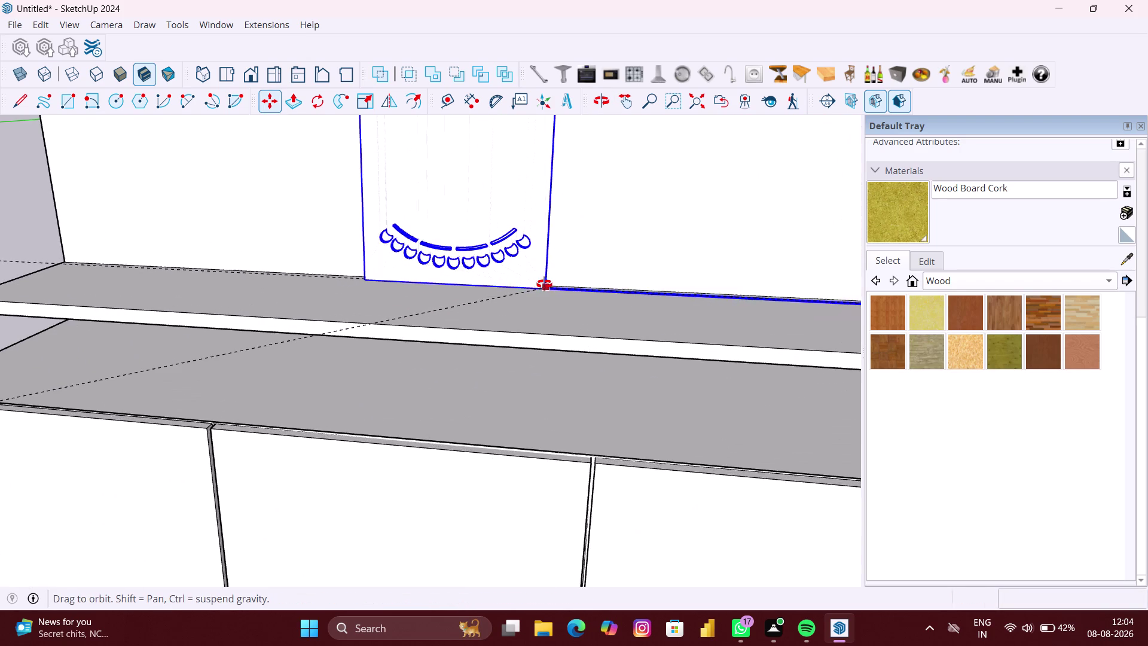
middle_drag(545, 284, 417, 311)
scroll(up, 3)
scroll(up, 3)
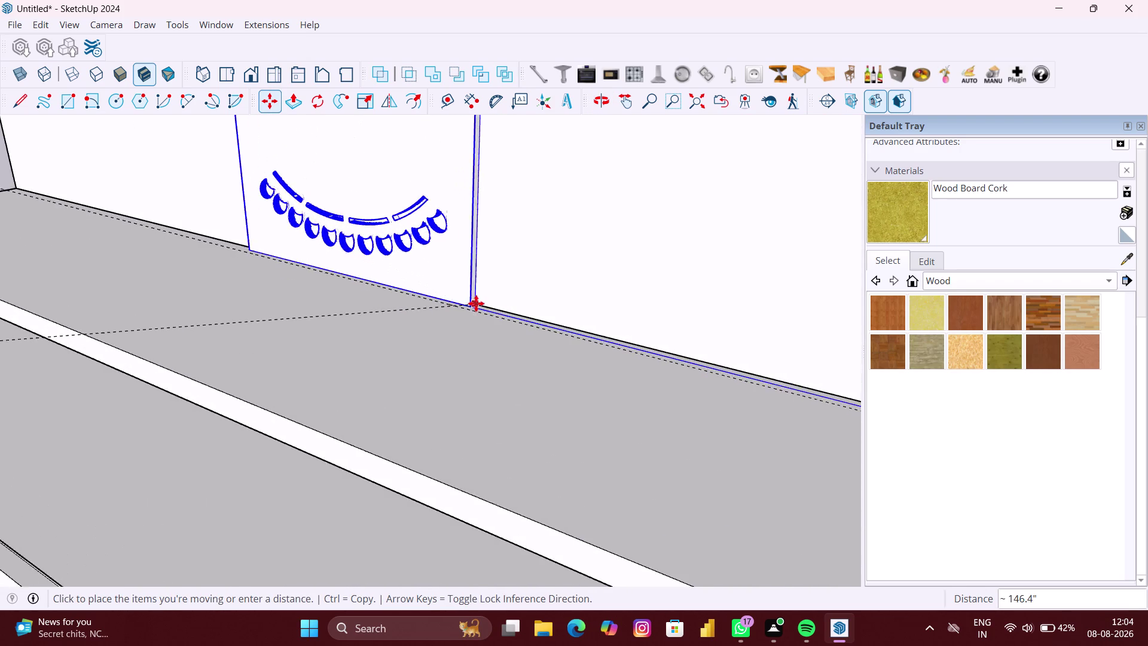
scroll(up, 3)
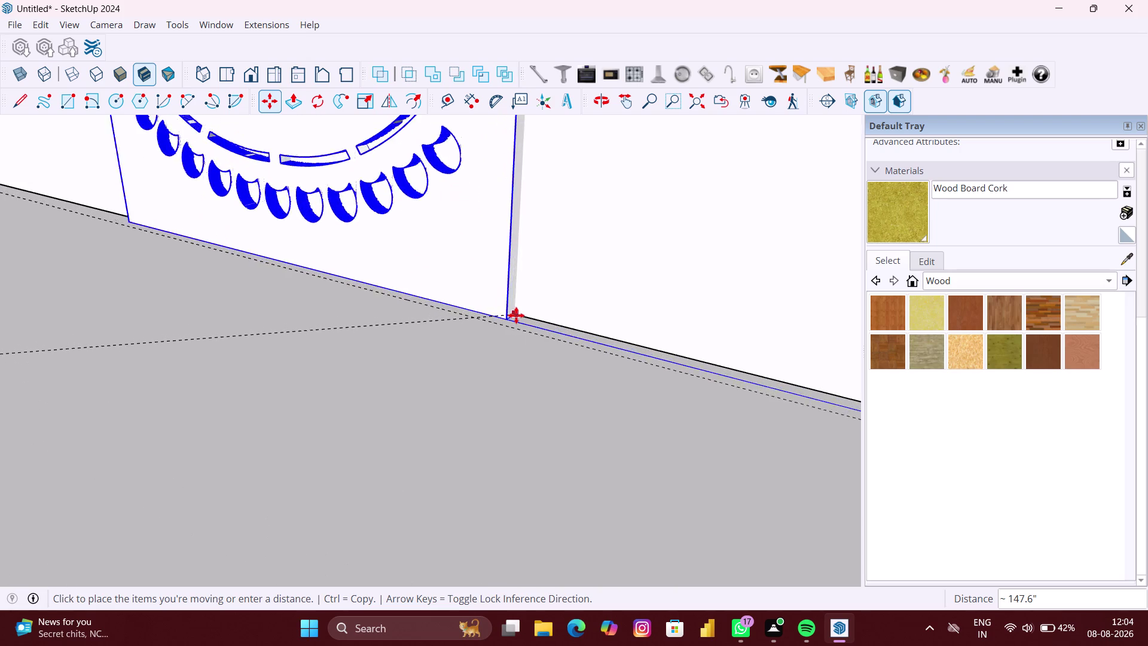
scroll(up, 3)
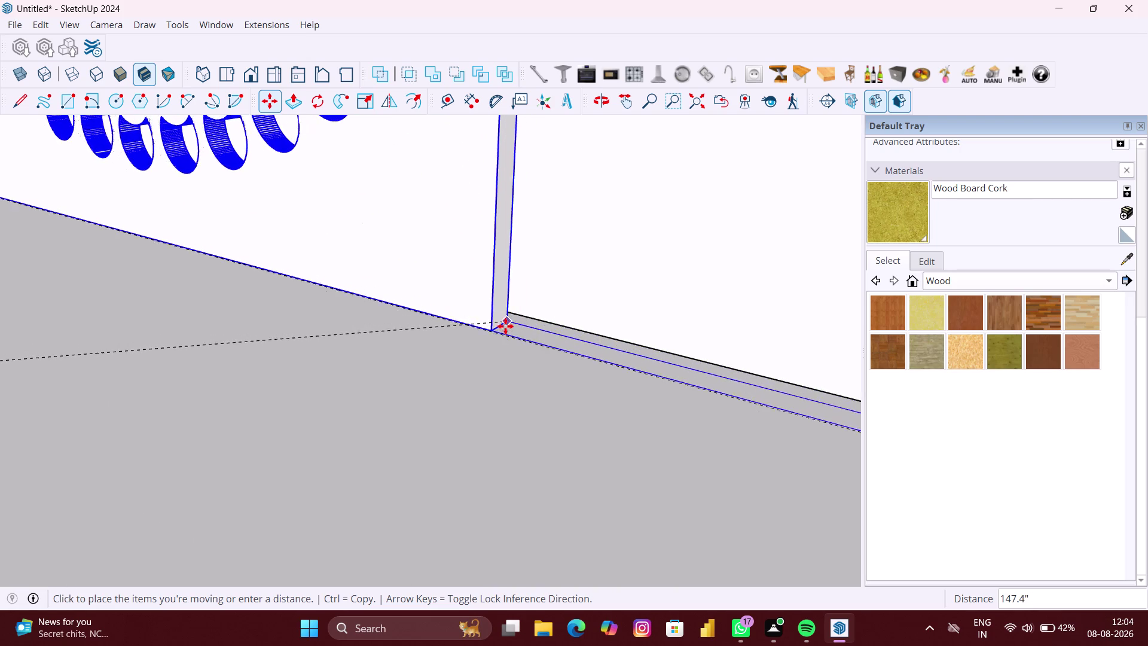
scroll(up, 3)
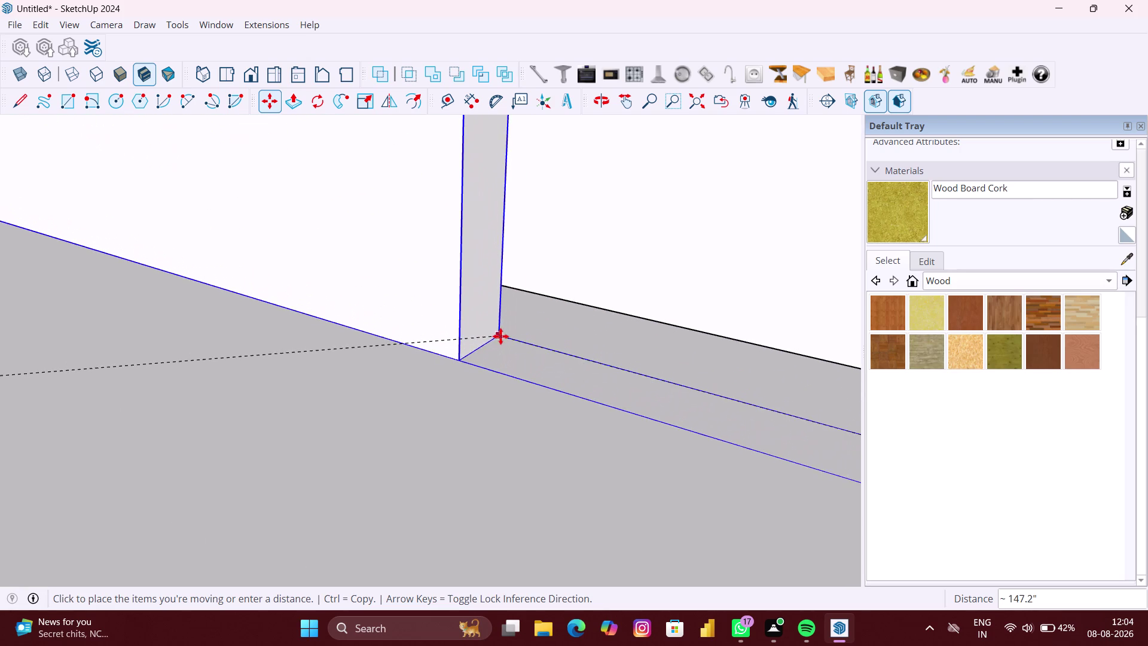
scroll(up, 3)
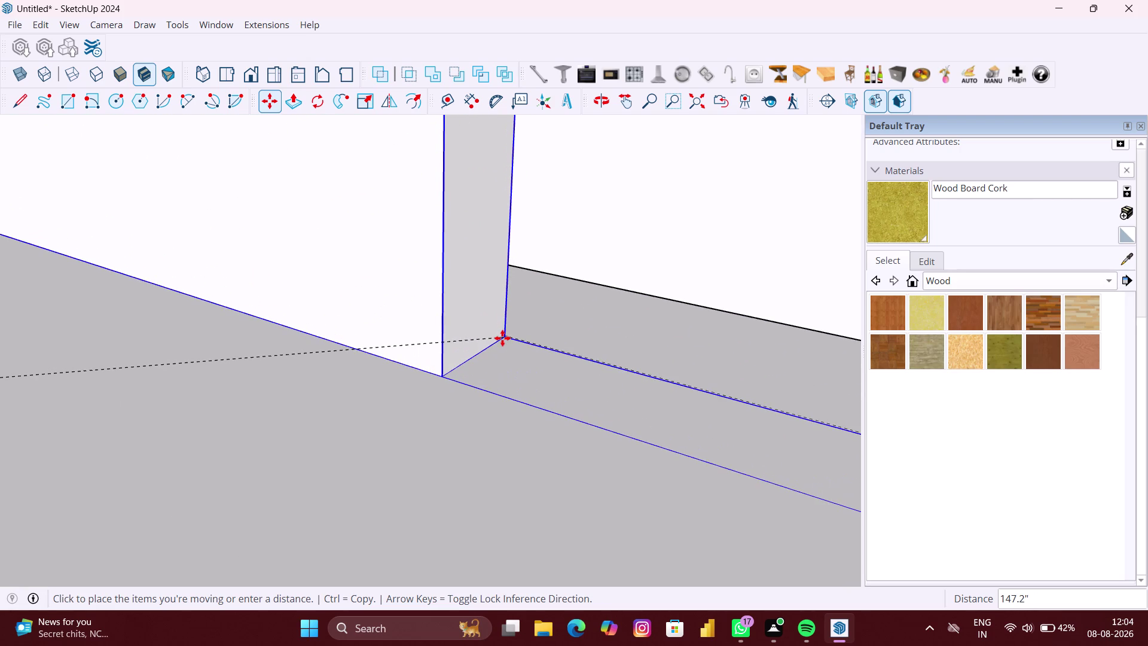
scroll(up, 3)
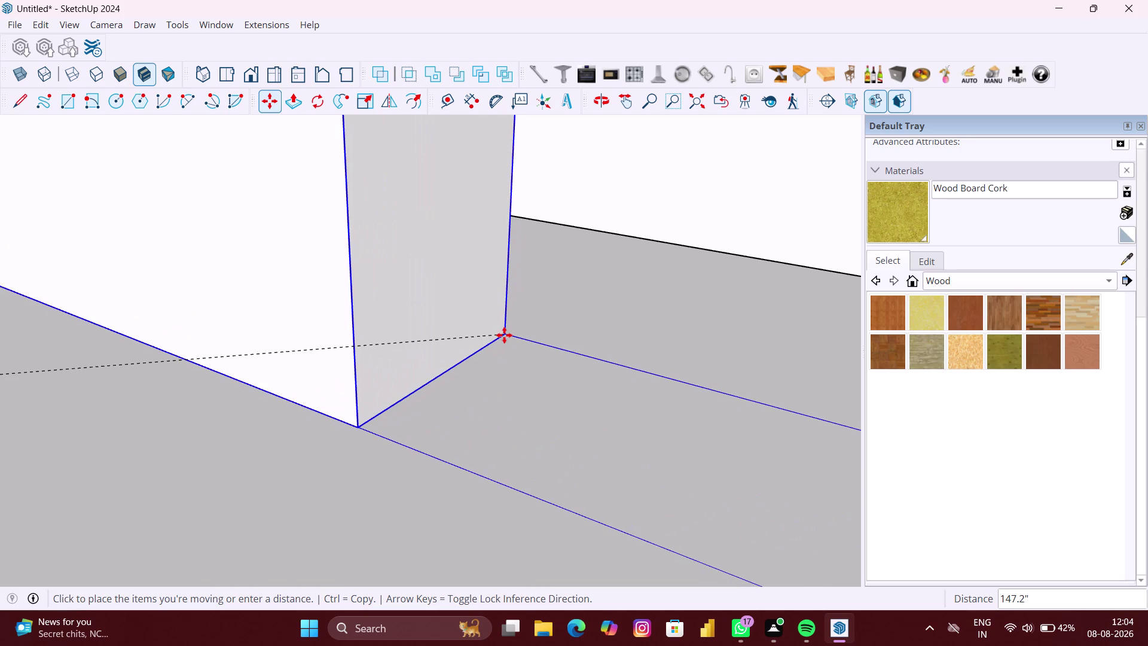
click(504, 334)
scroll(down, 3)
scroll(down, 3)
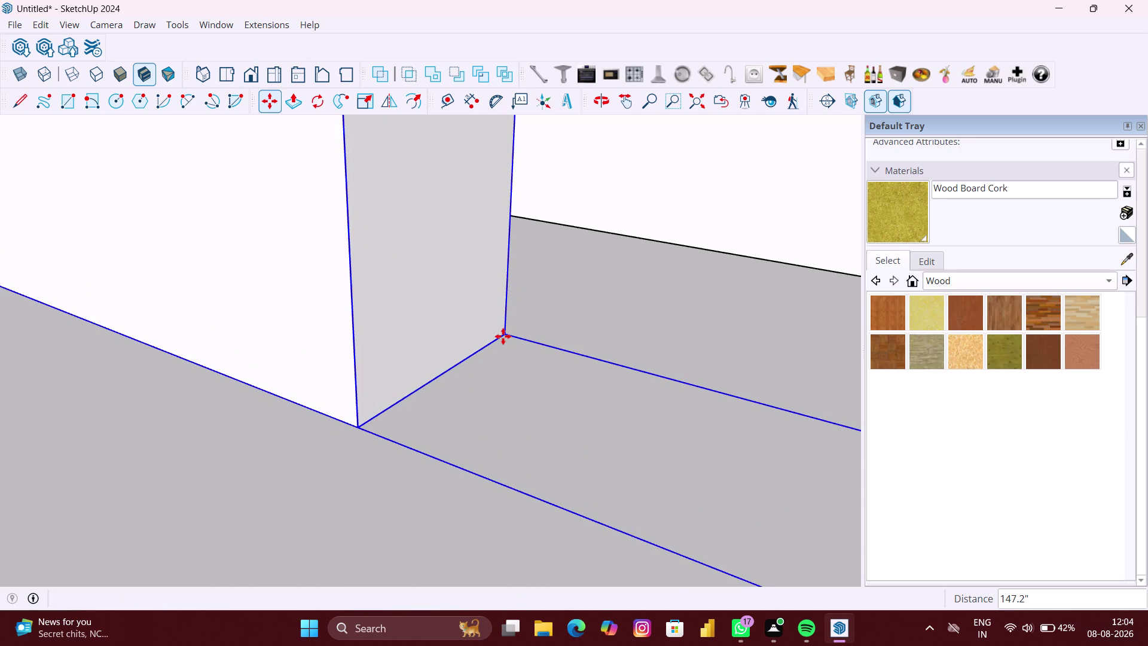
scroll(down, 3)
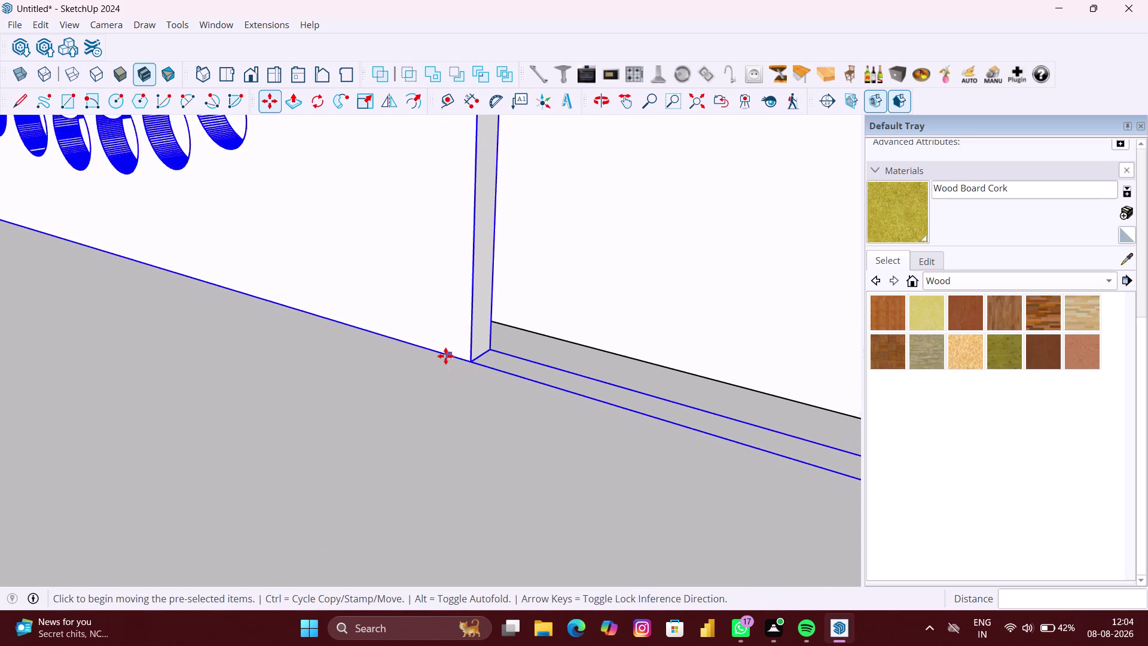
scroll(down, 3)
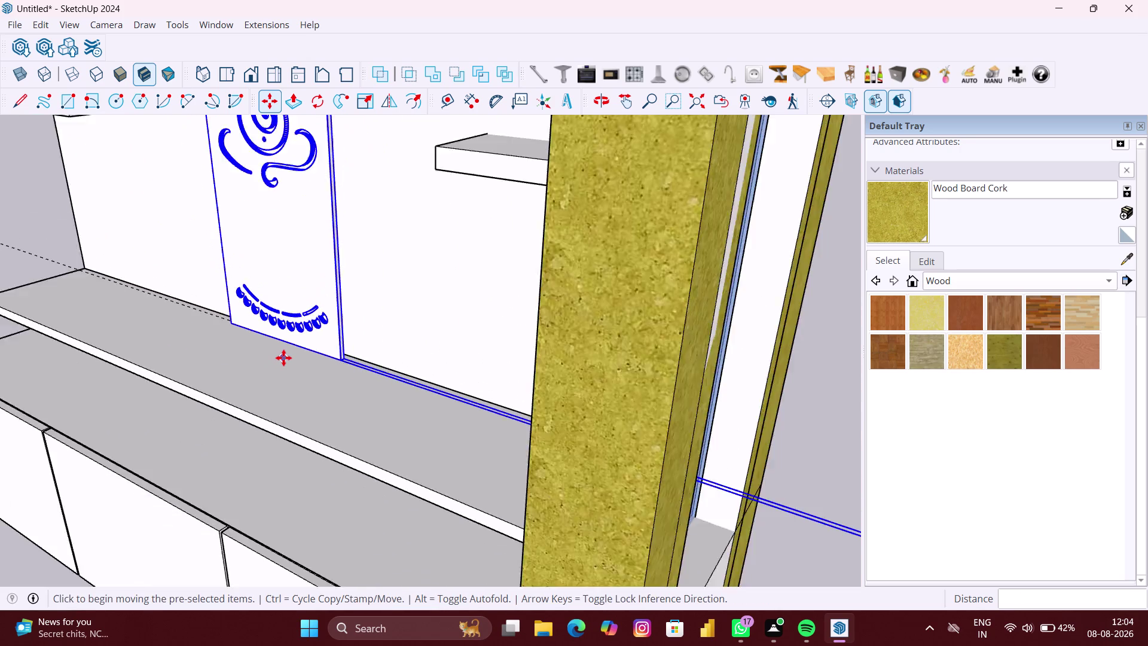
scroll(down, 3)
middle_drag(283, 357, 464, 315)
scroll(down, 3)
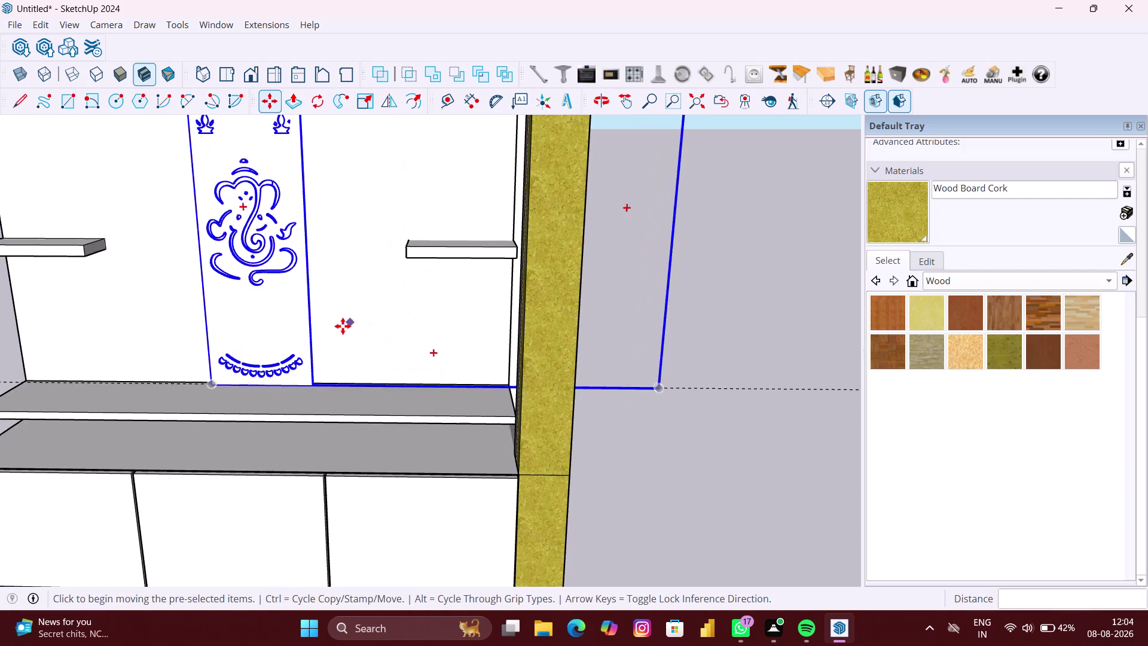
scroll(down, 3)
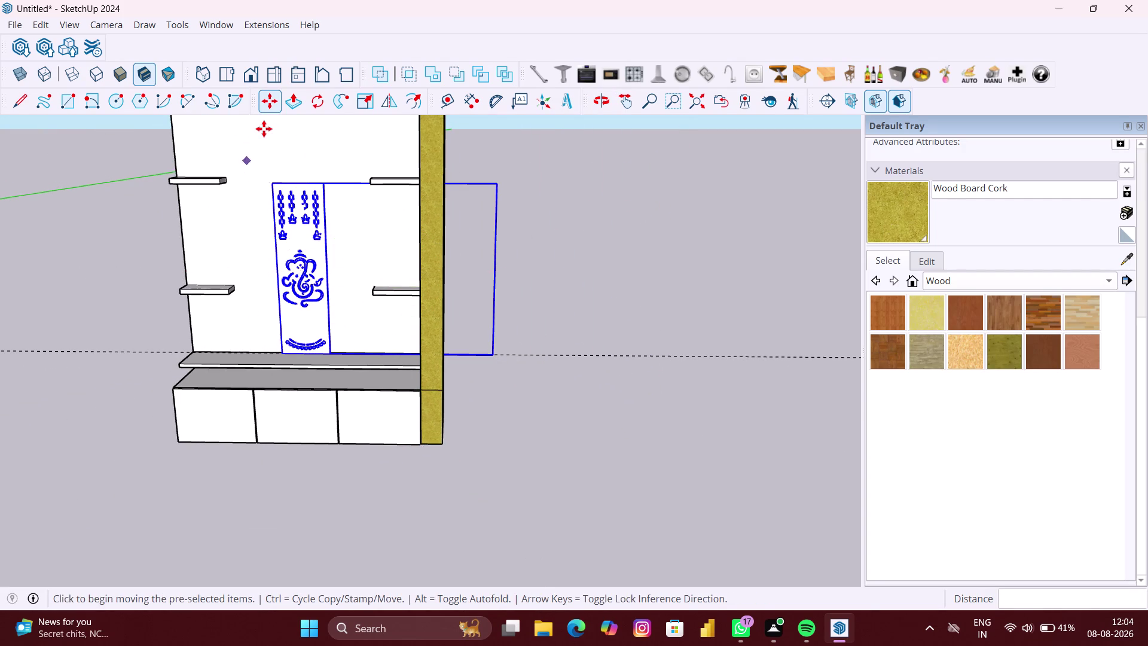
click(363, 104)
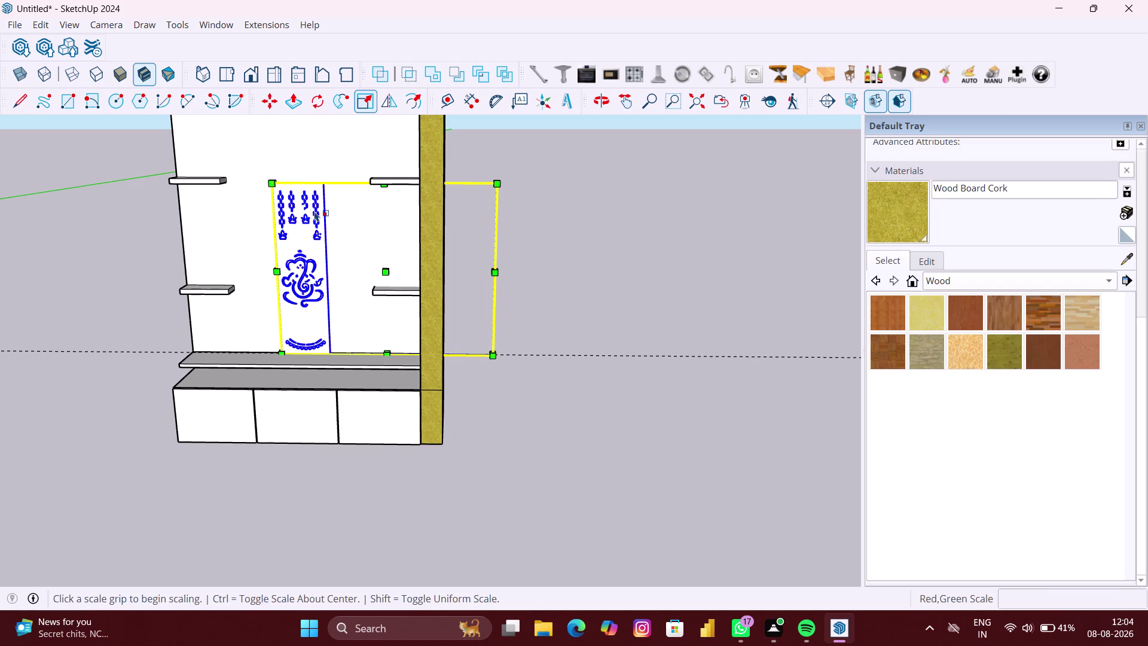
Scale the CNC panel upward until it reaches the top panel.
scroll(up, 3)
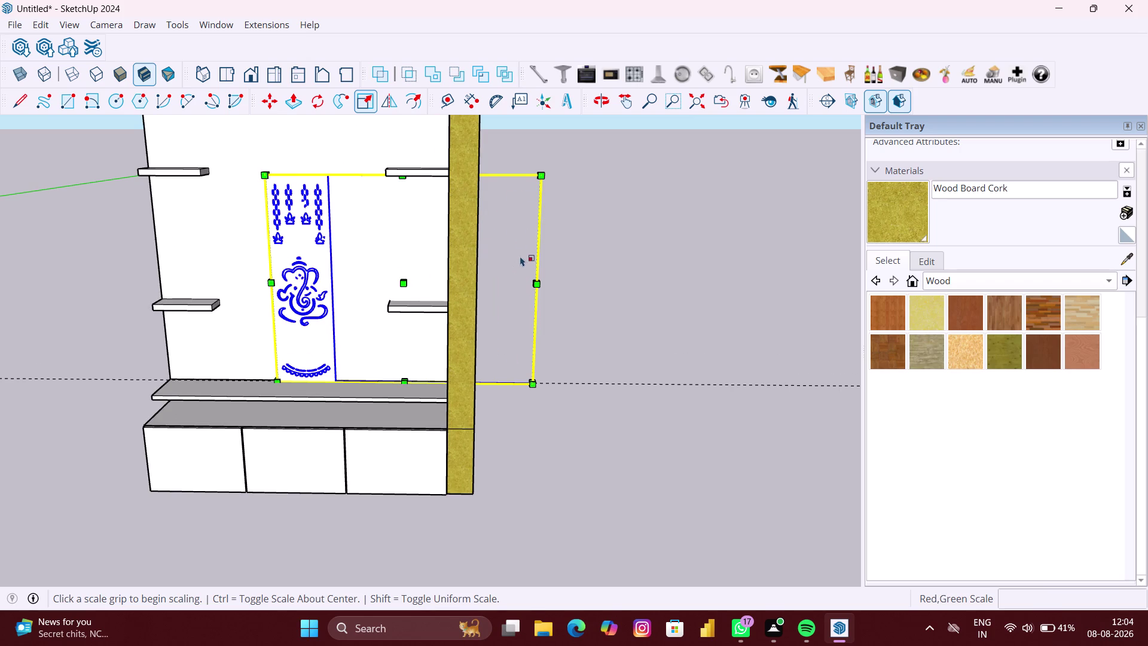
scroll(up, 3)
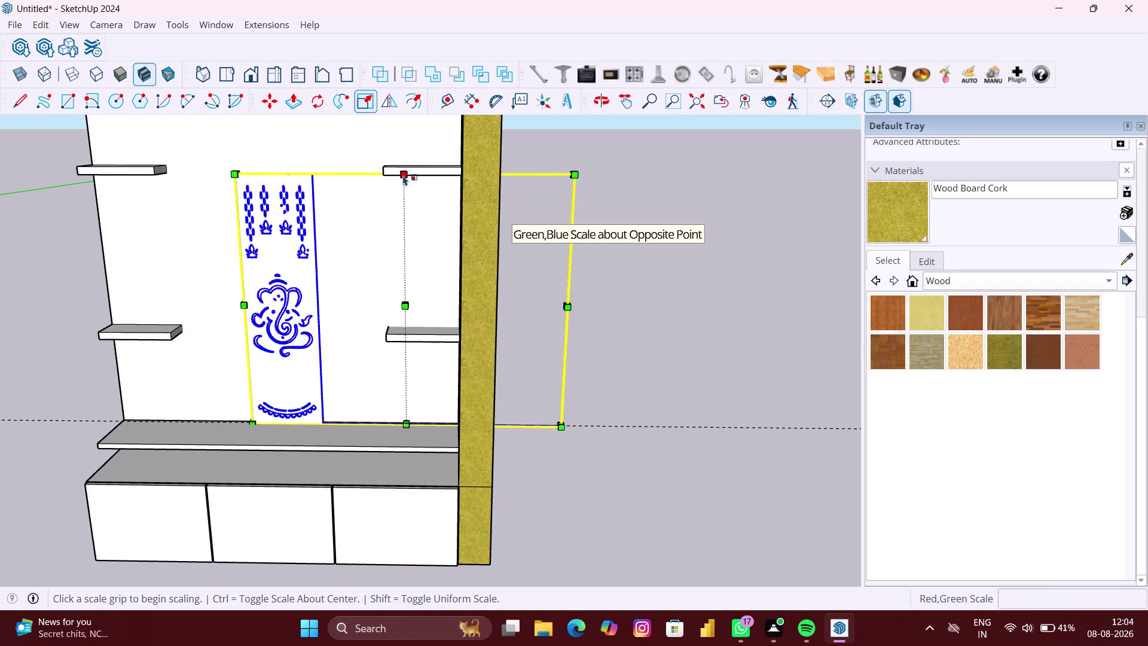
click(403, 175)
scroll(down, 3)
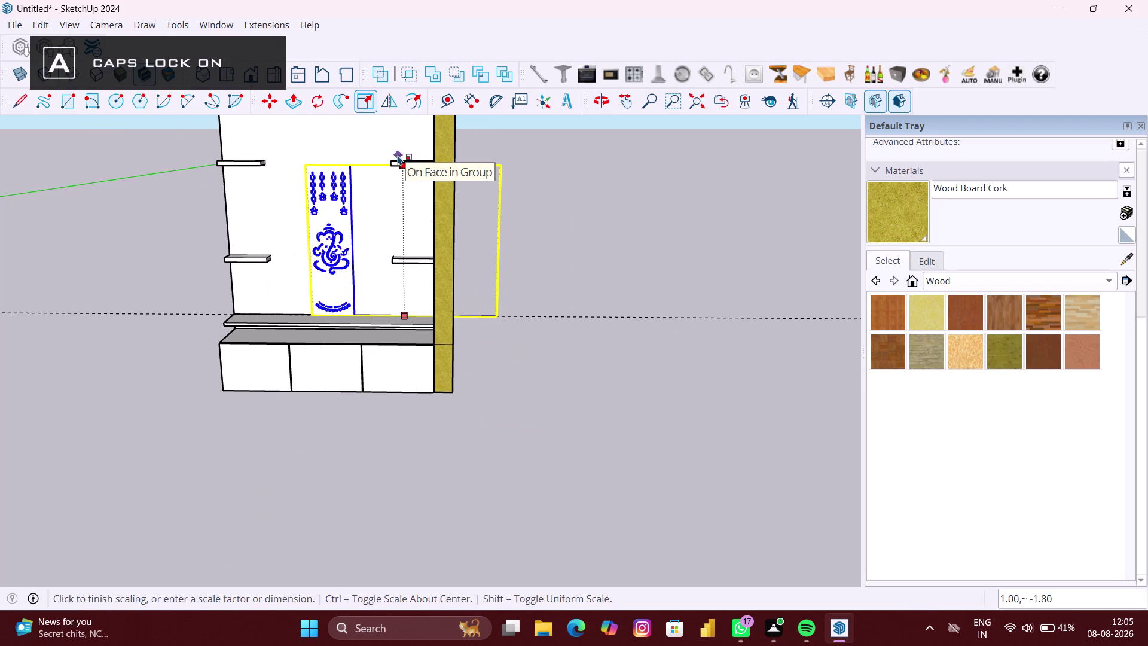
middle_drag(398, 155, 395, 307)
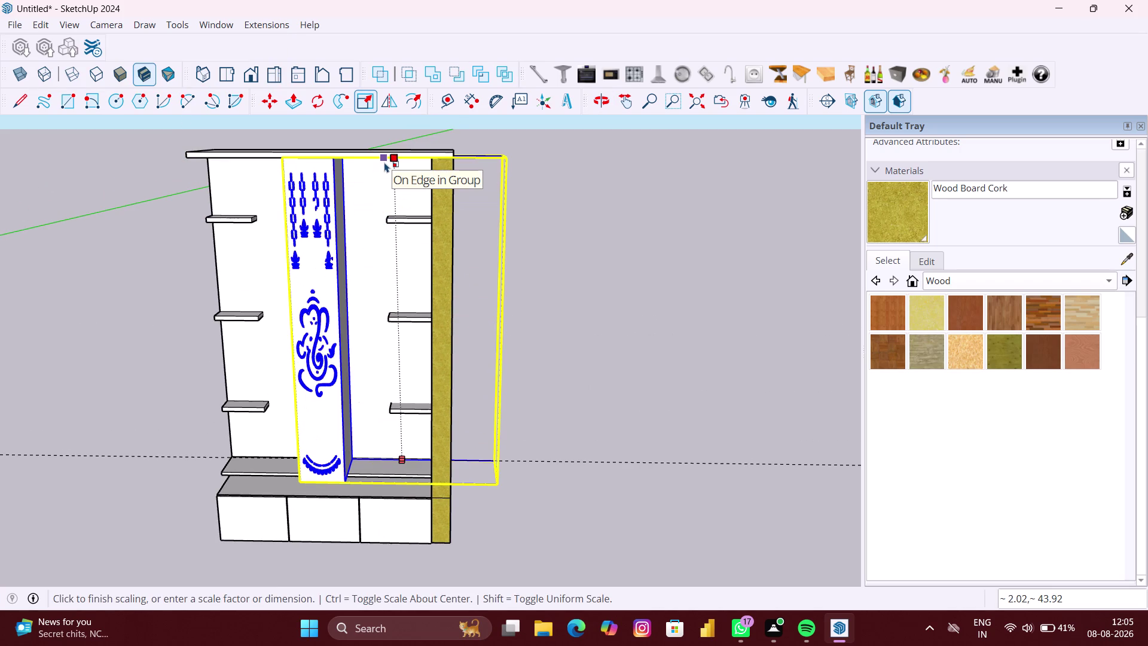
scroll(up, 3)
click(415, 165)
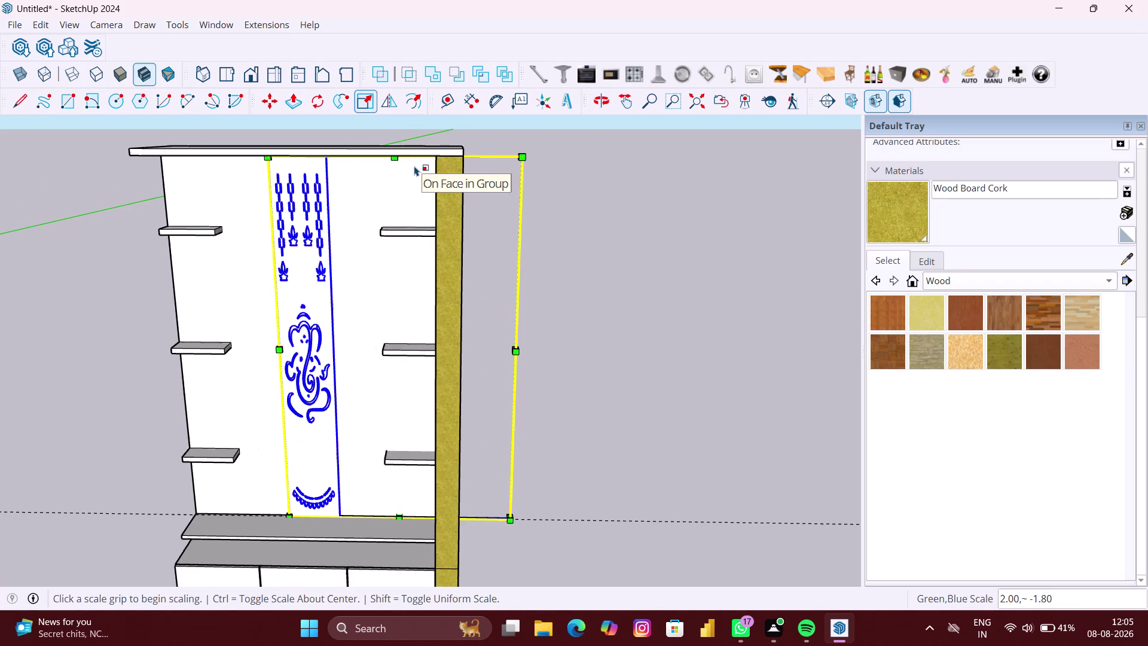
scroll(up, 3)
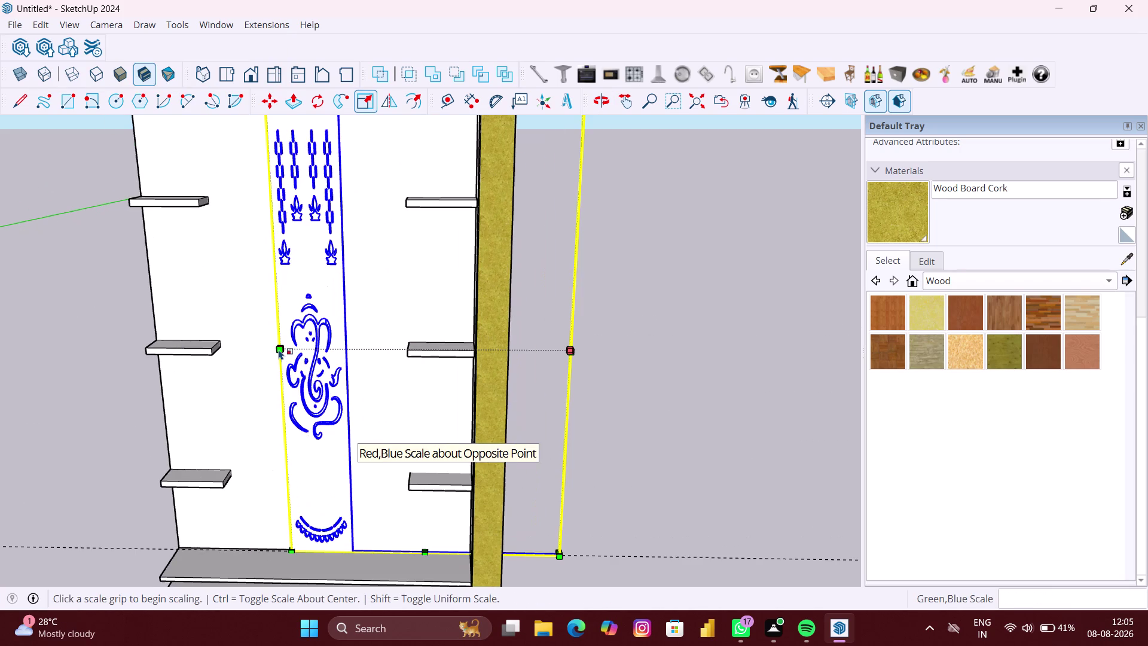
Widen the panel from its left edge, then reselect it through the context menu.
click(279, 349)
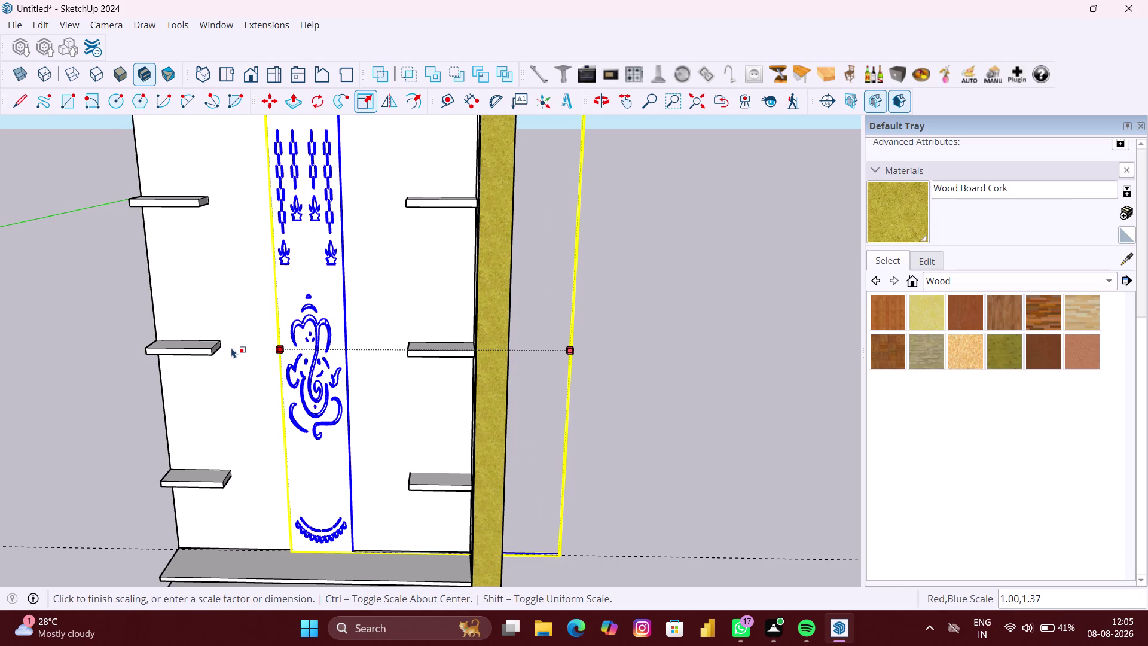
middle_drag(231, 350, 404, 352)
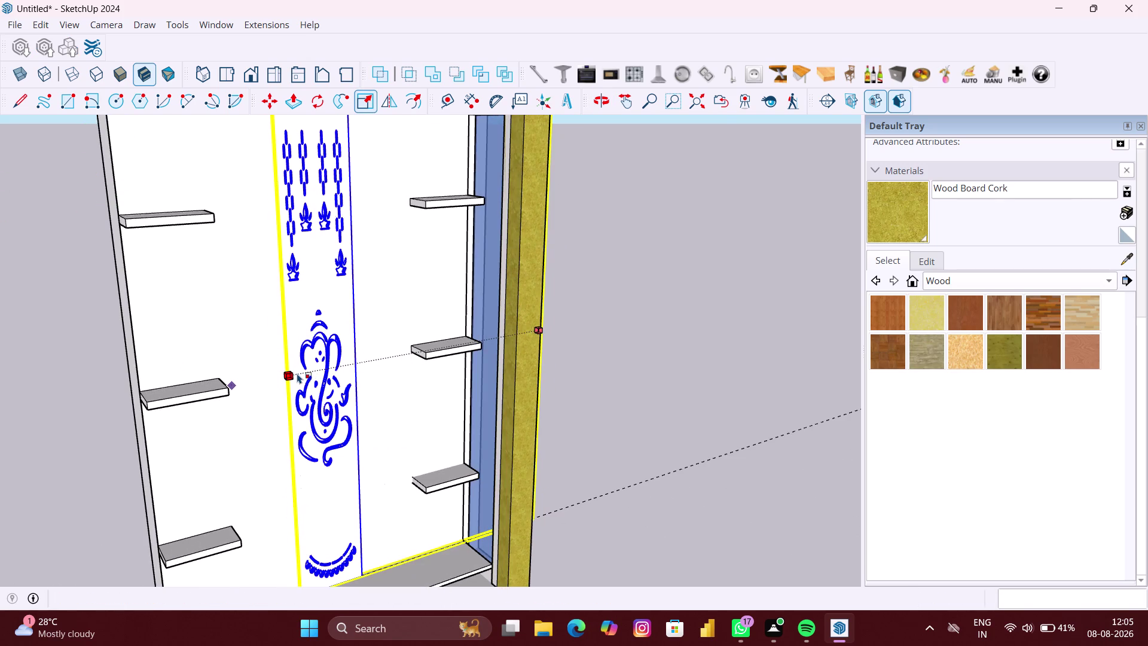
scroll(up, 3)
click(286, 373)
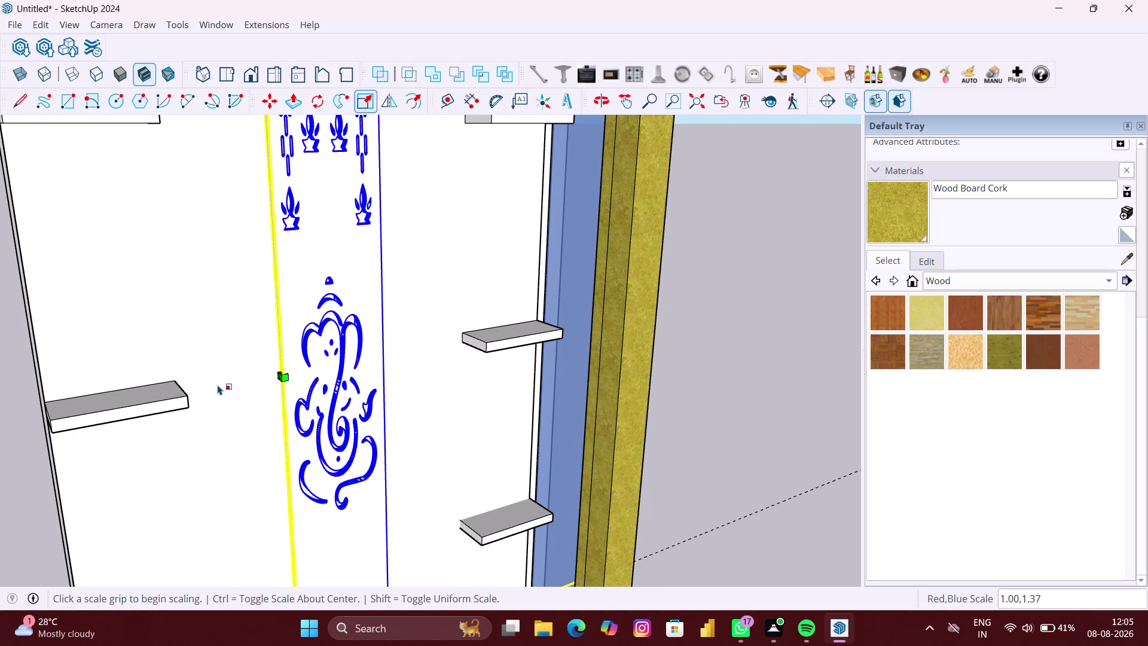
key(Escape)
key(space)
click(317, 381)
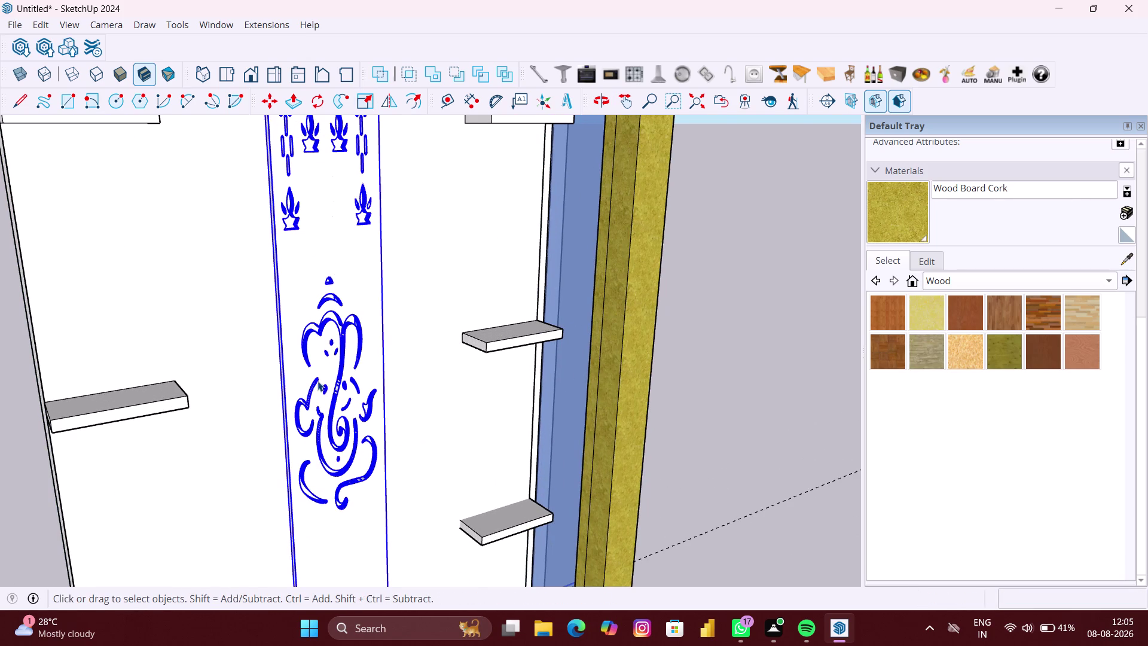
right_click(328, 382)
click(296, 348)
Scale the panel sideways from its side edge for a second widening pass.
click(360, 100)
scroll(up, 3)
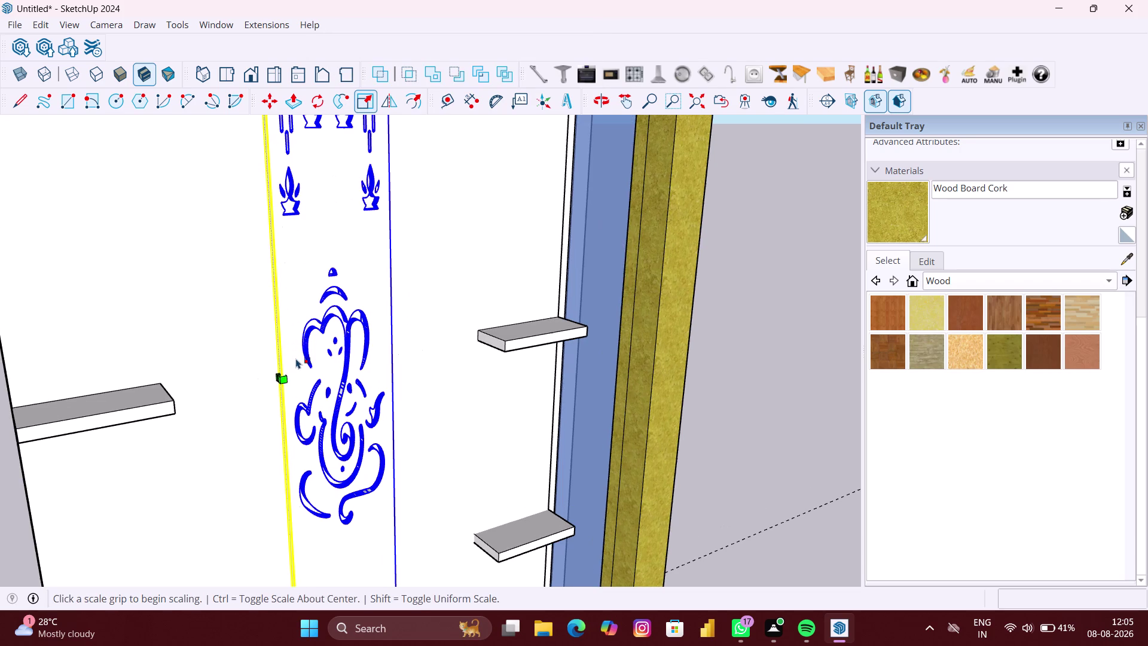
middle_drag(296, 358, 378, 358)
scroll(up, 3)
scroll(up, 3)
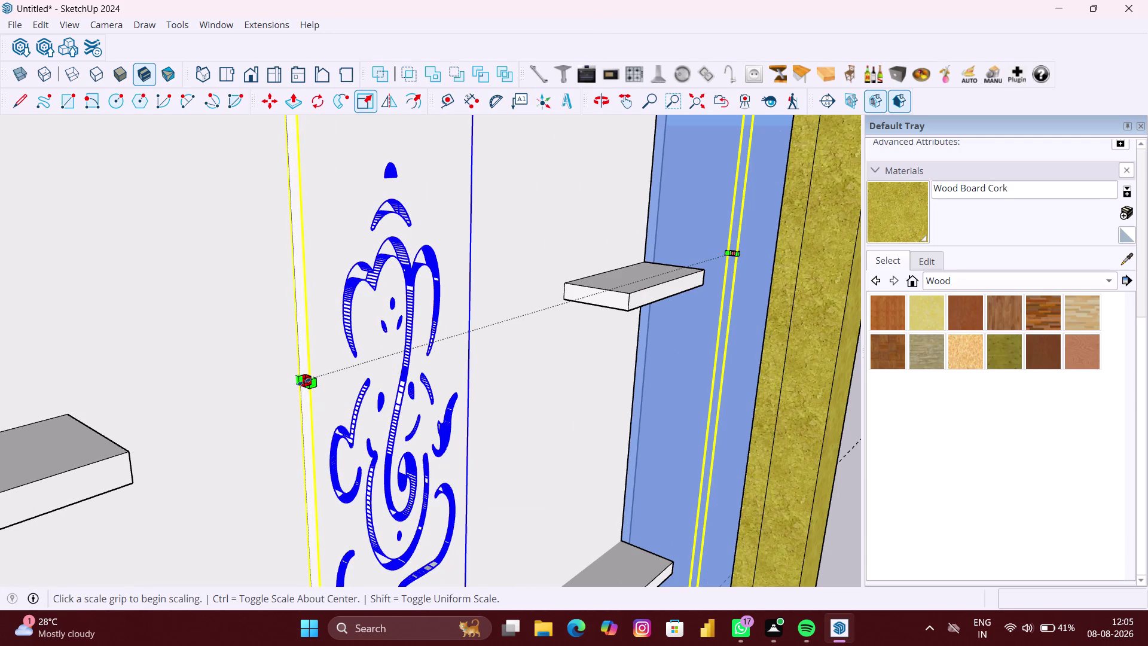
click(304, 381)
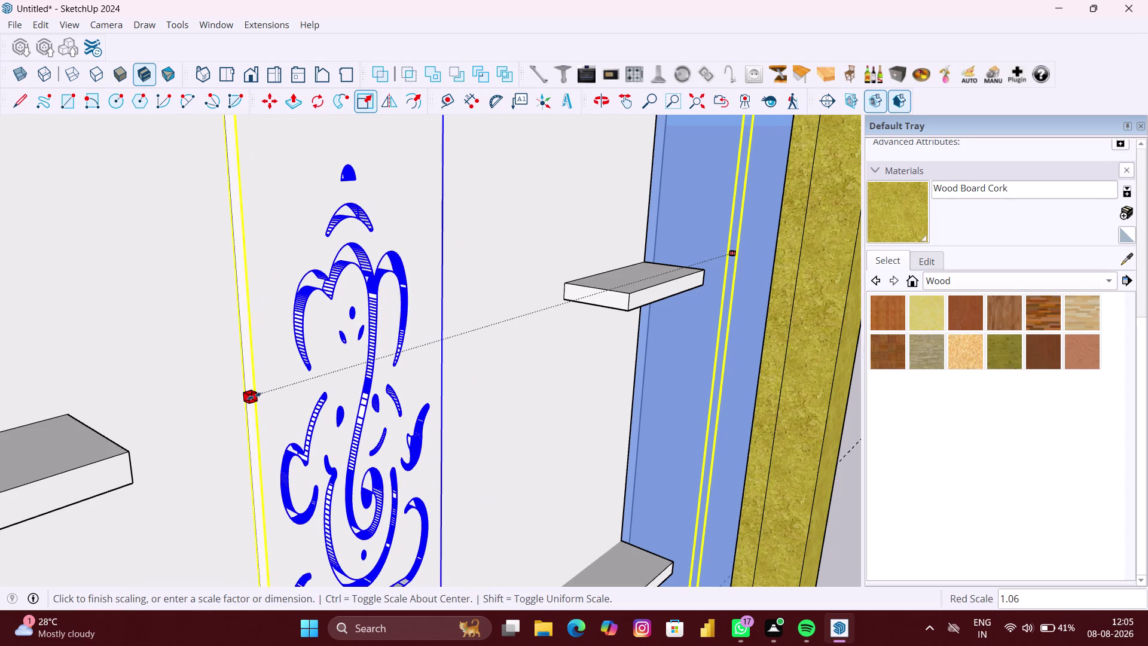
scroll(down, 3)
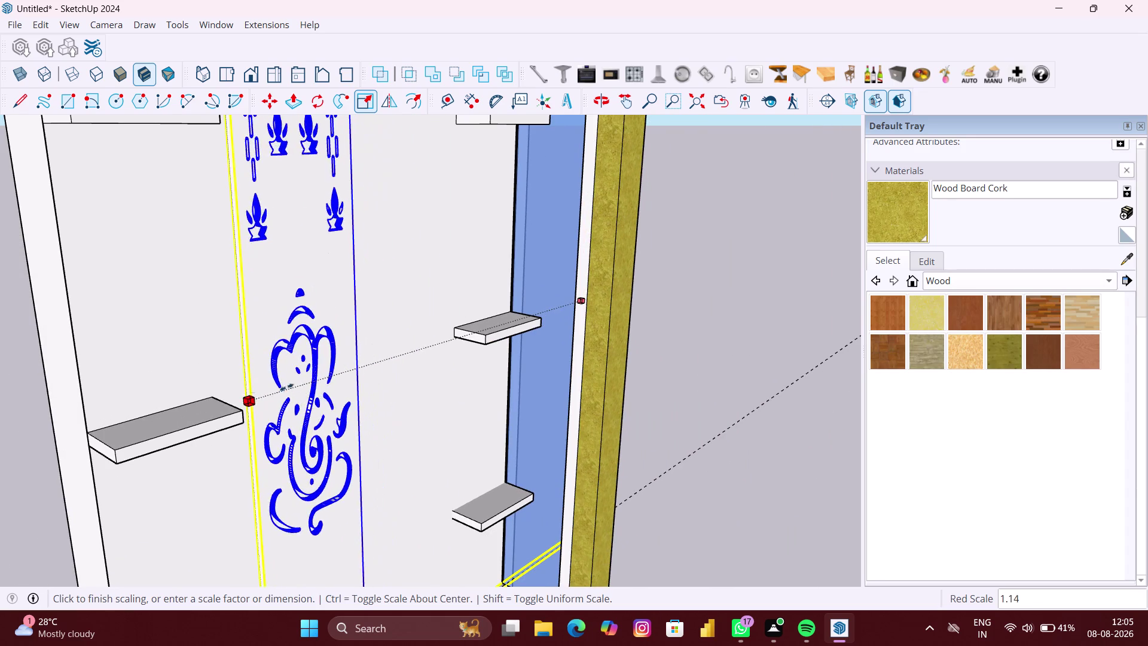
key(space)
scroll(up, 3)
click(329, 376)
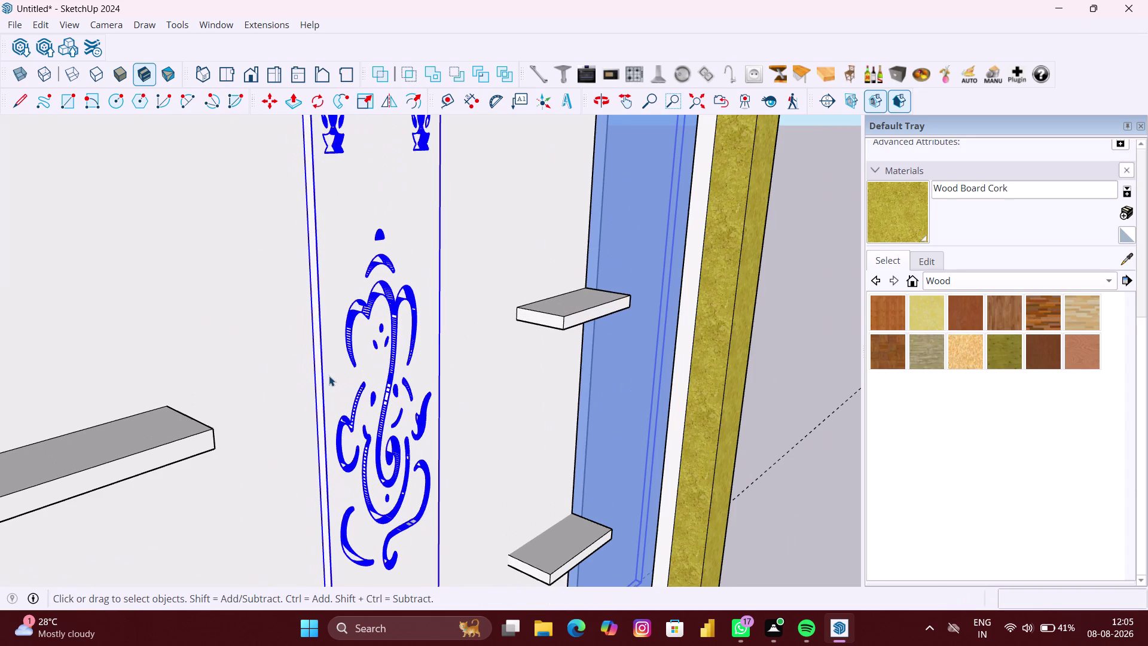
Stretch the panel sideways once more to about 1.21 times its width, spanning the back wall.
click(364, 101)
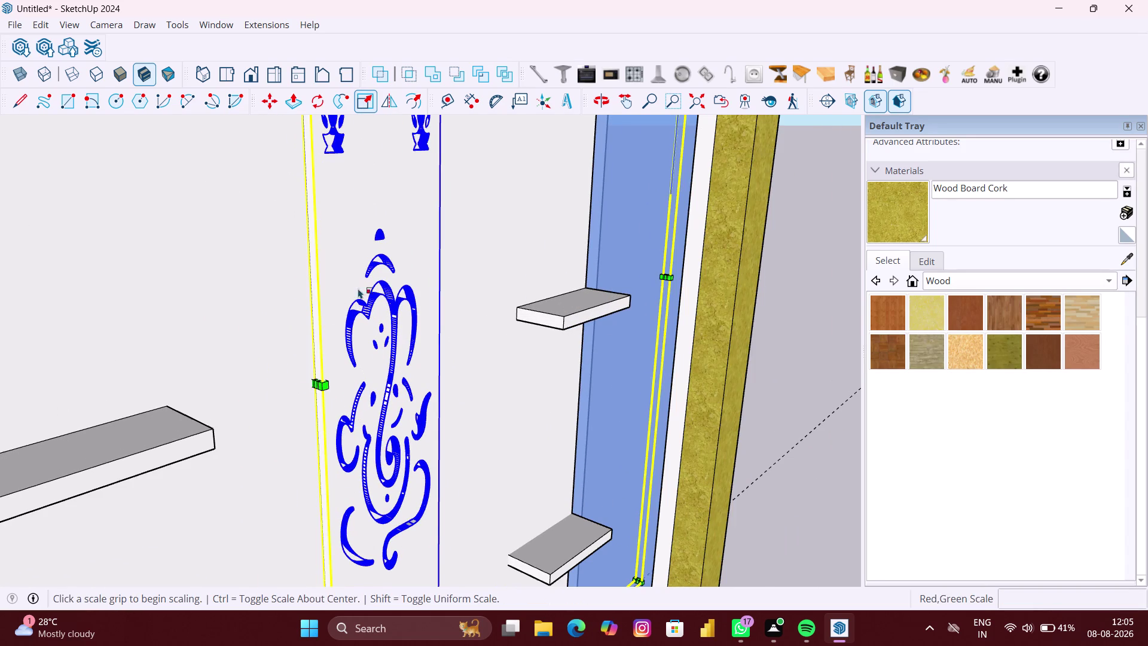
scroll(up, 3)
middle_drag(295, 362, 396, 376)
scroll(up, 3)
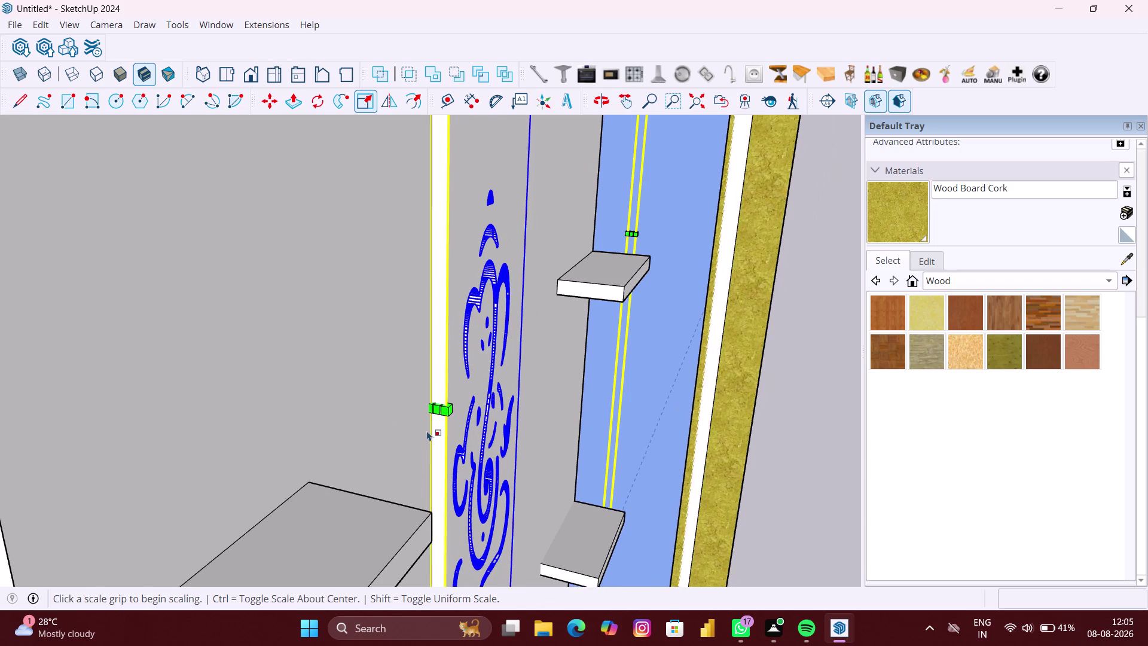
scroll(up, 3)
click(441, 401)
scroll(down, 3)
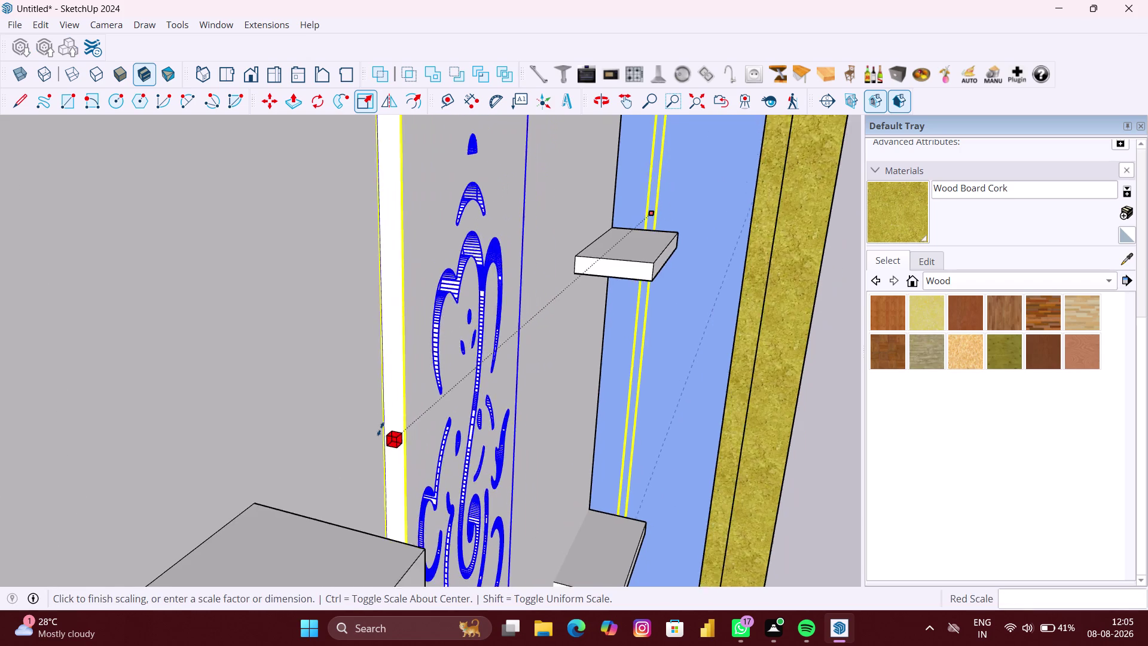
scroll(down, 3)
scroll(down, 3)
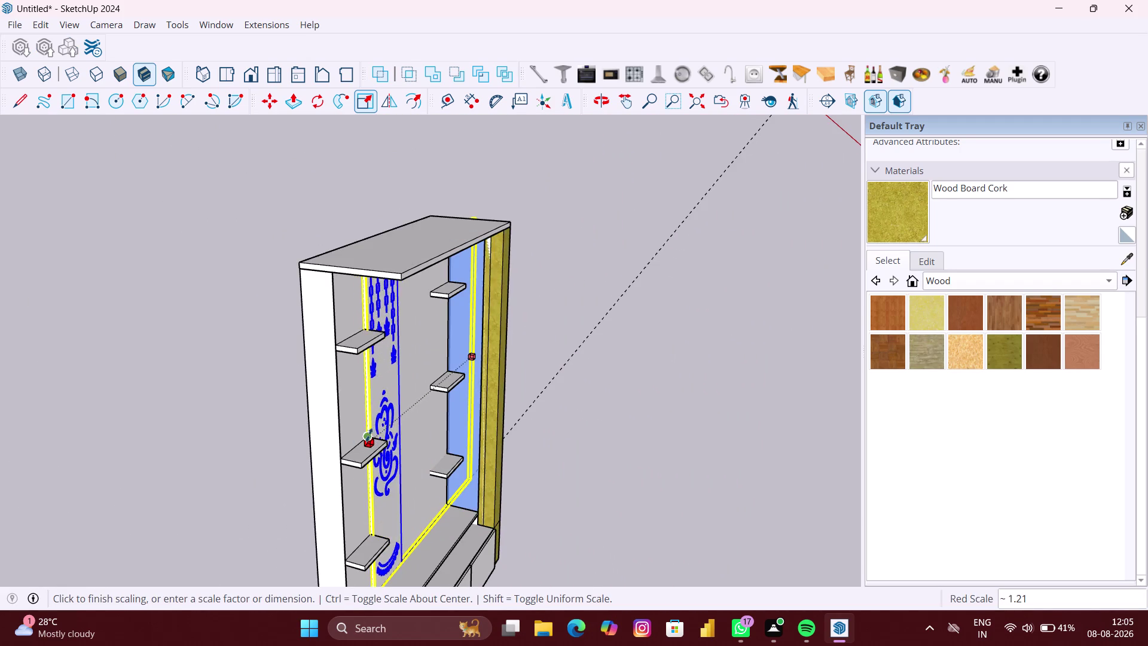
scroll(down, 3)
key(Escape)
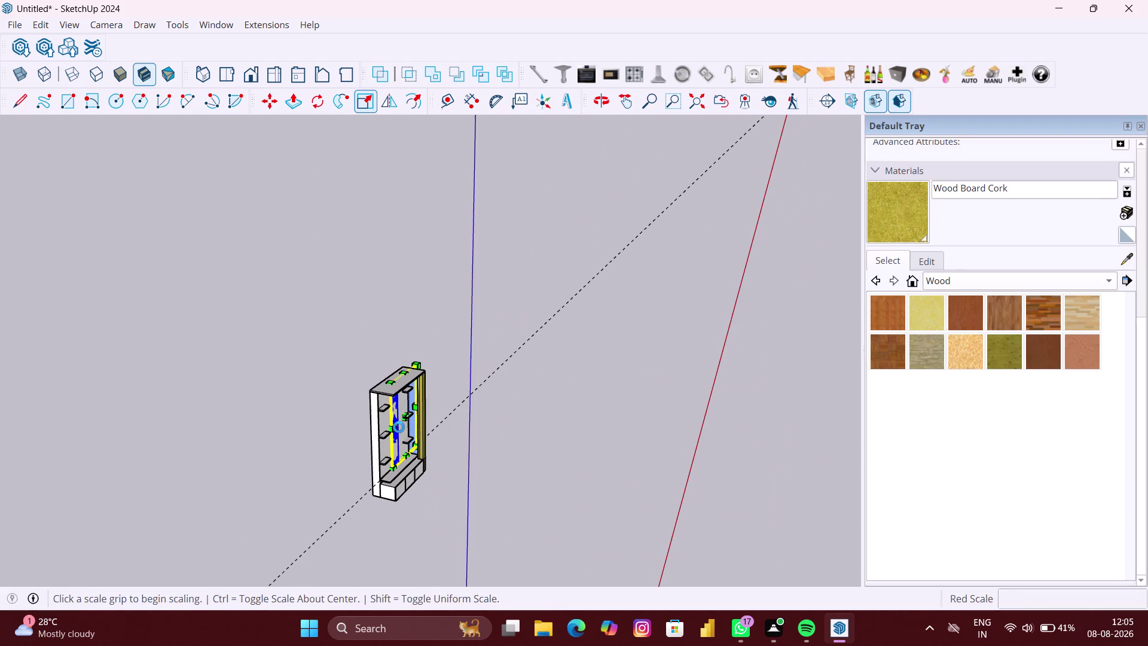
scroll(down, 3)
middle_drag(405, 428, 187, 373)
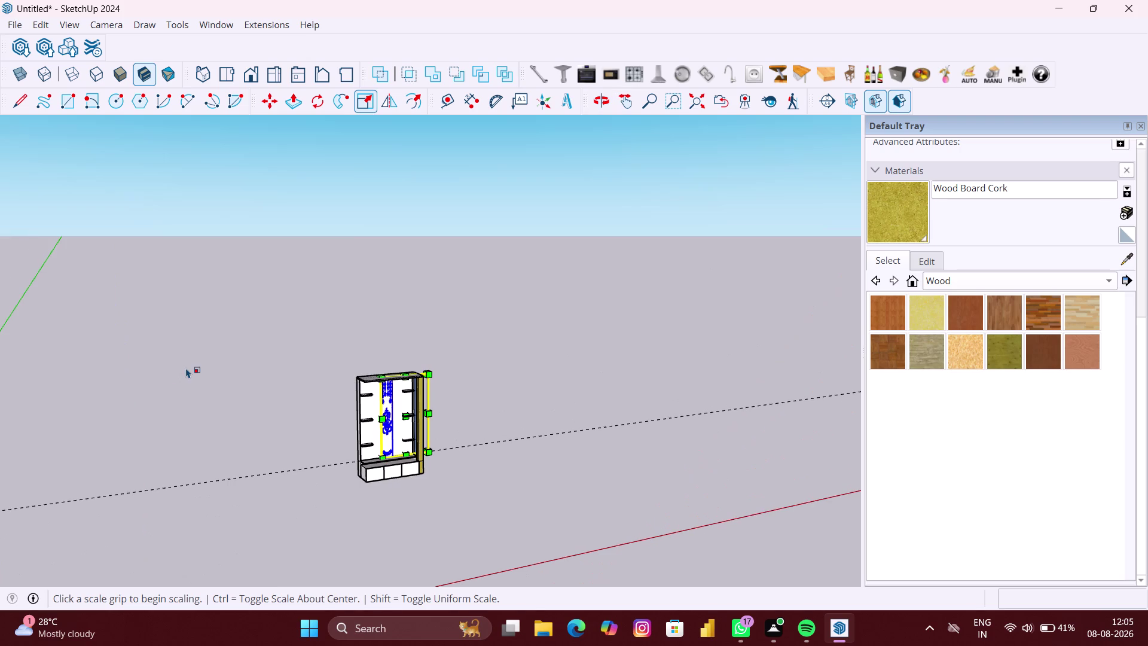
key(Delete)
scroll(down, 3)
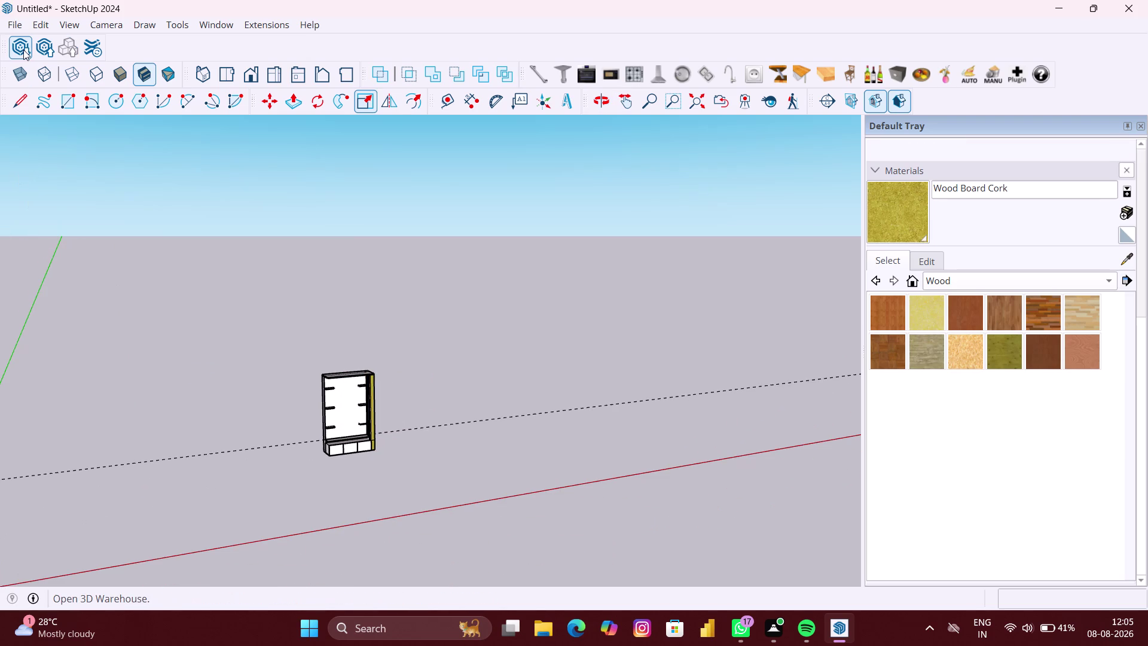
Download POOJA CNC 02 from 3D Warehouse results and load it into the model.
click(23, 49)
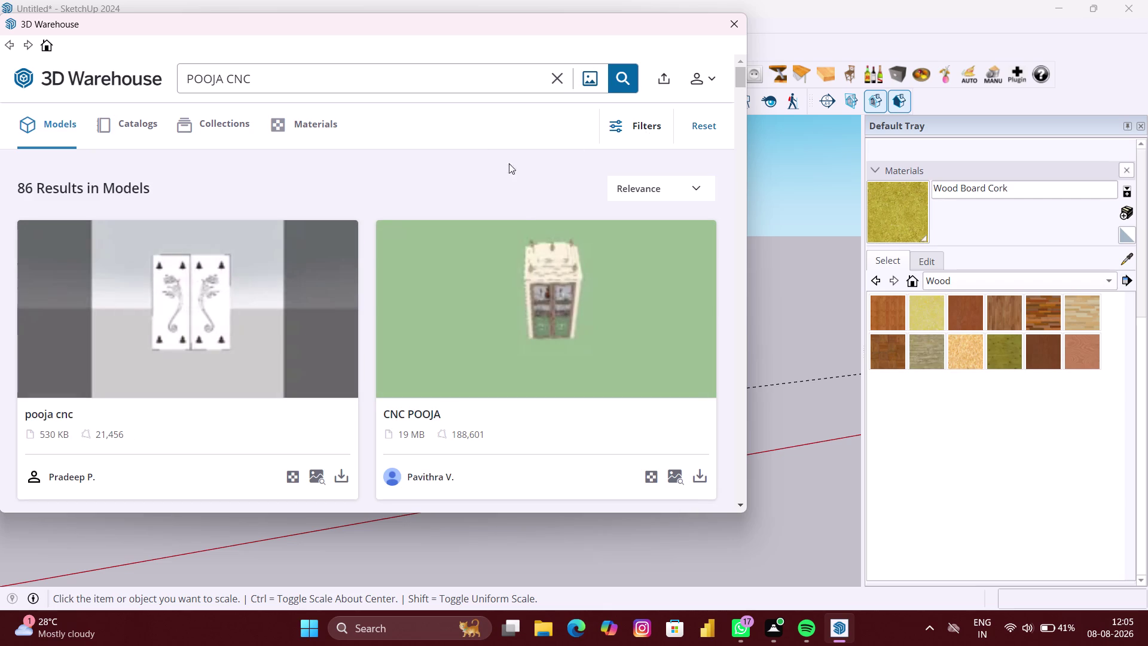
scroll(down, 3)
scroll(down, 3)
scroll(down, 3)
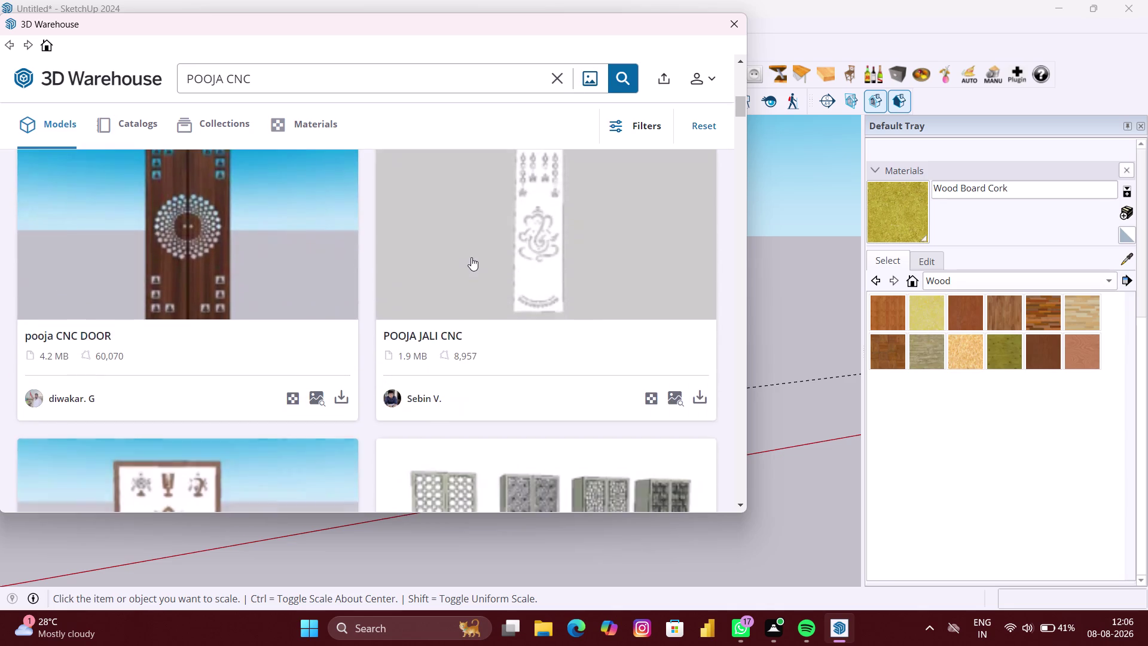
scroll(down, 3)
scroll(down, 3)
scroll(down, 3)
scroll(up, 3)
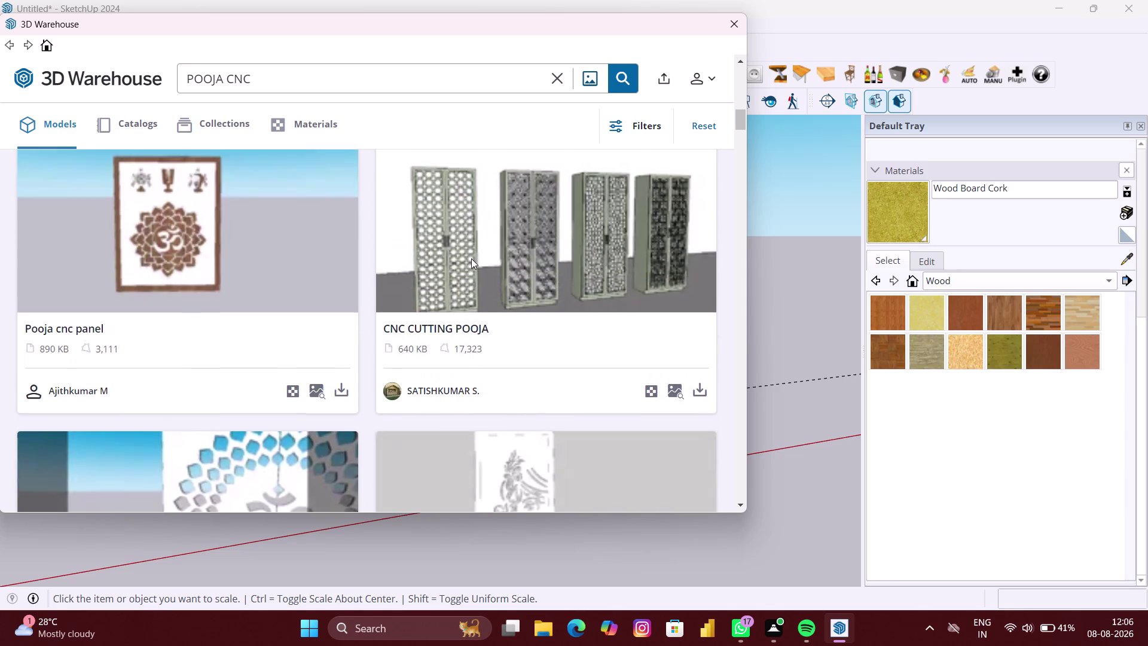
scroll(down, 3)
scroll(down, 3)
scroll(up, 3)
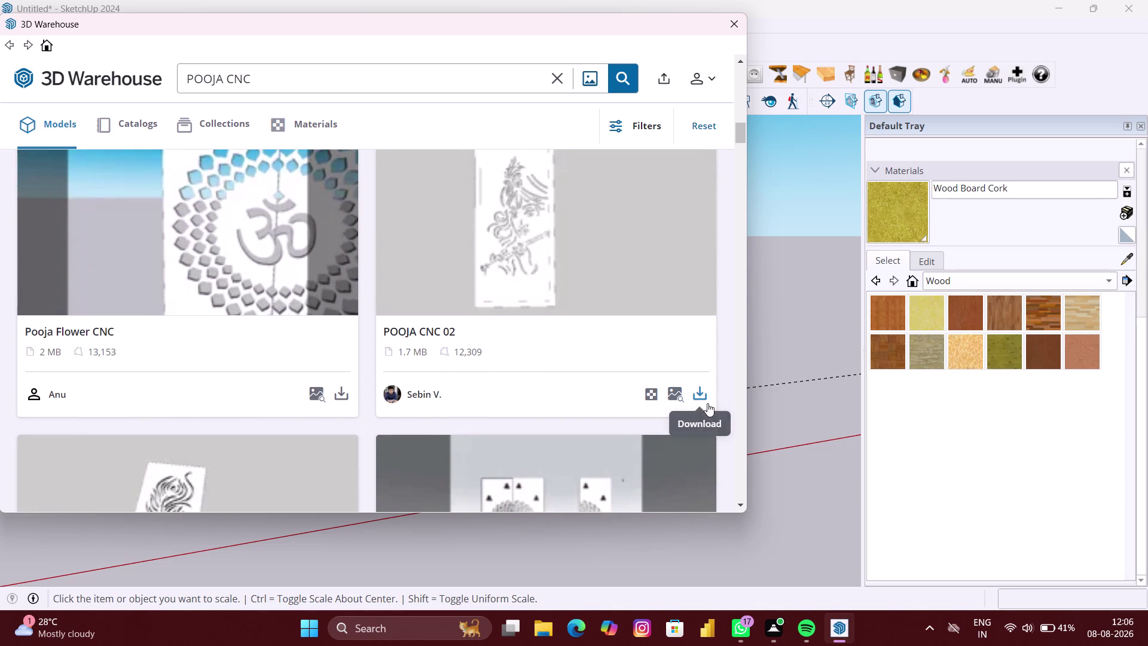
click(693, 398)
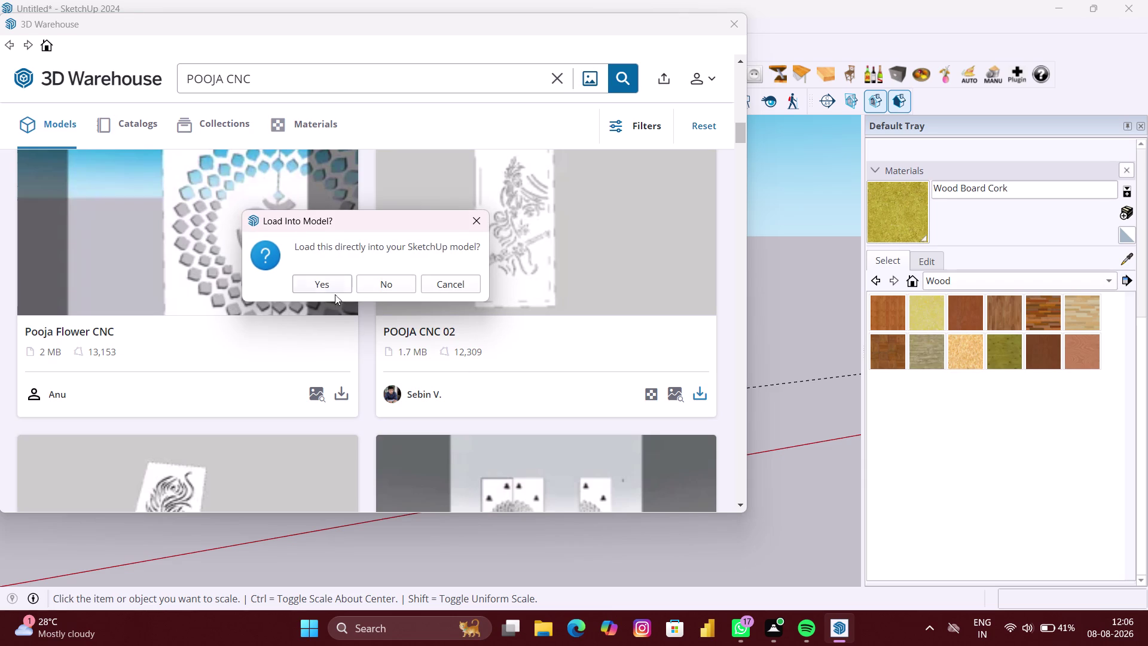
click(329, 281)
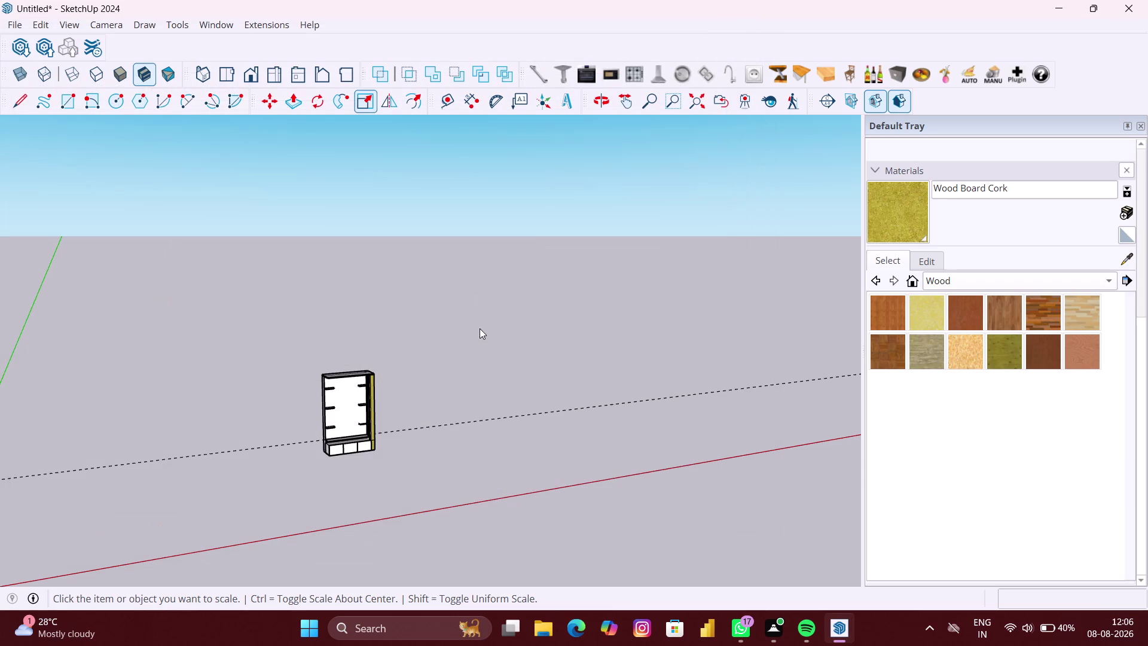
Place the imported POOJA CNC 02 panel on the ground beside the cabinet.
scroll(down, 3)
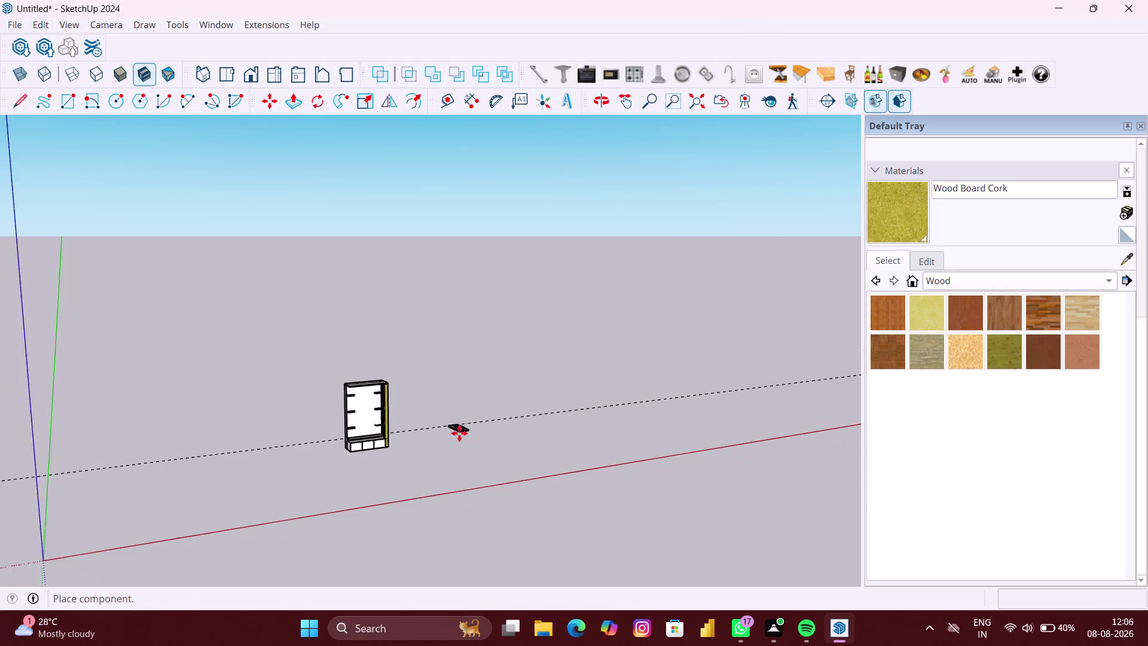
scroll(up, 3)
middle_drag(382, 466, 325, 468)
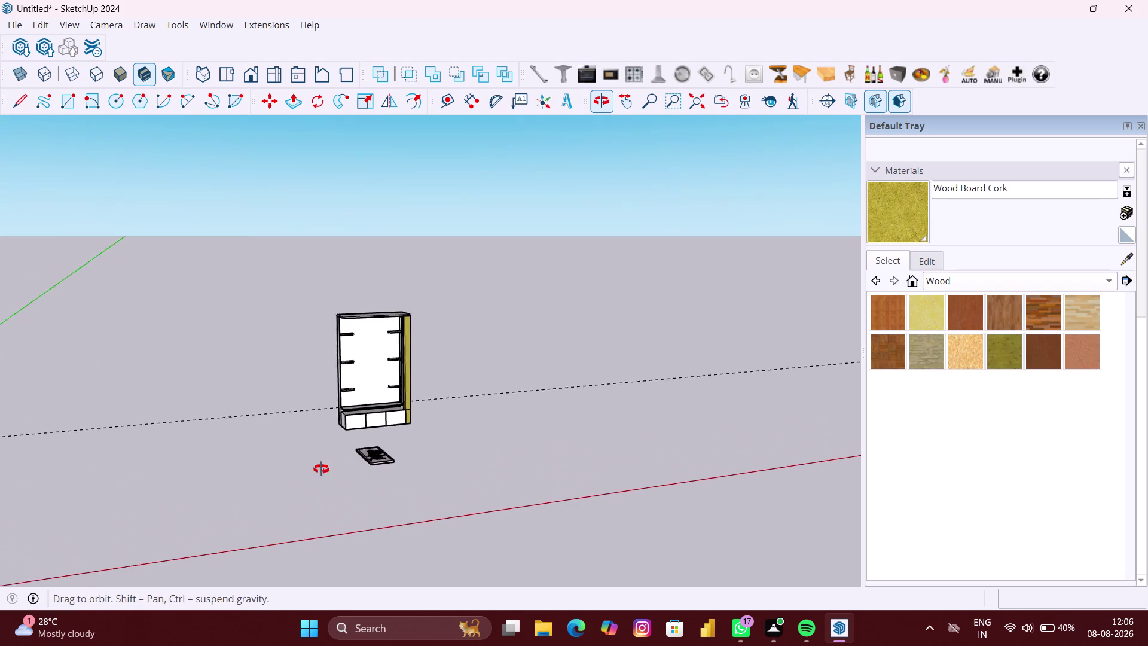
middle_drag(325, 469, 321, 469)
scroll(up, 3)
scroll(up, 3)
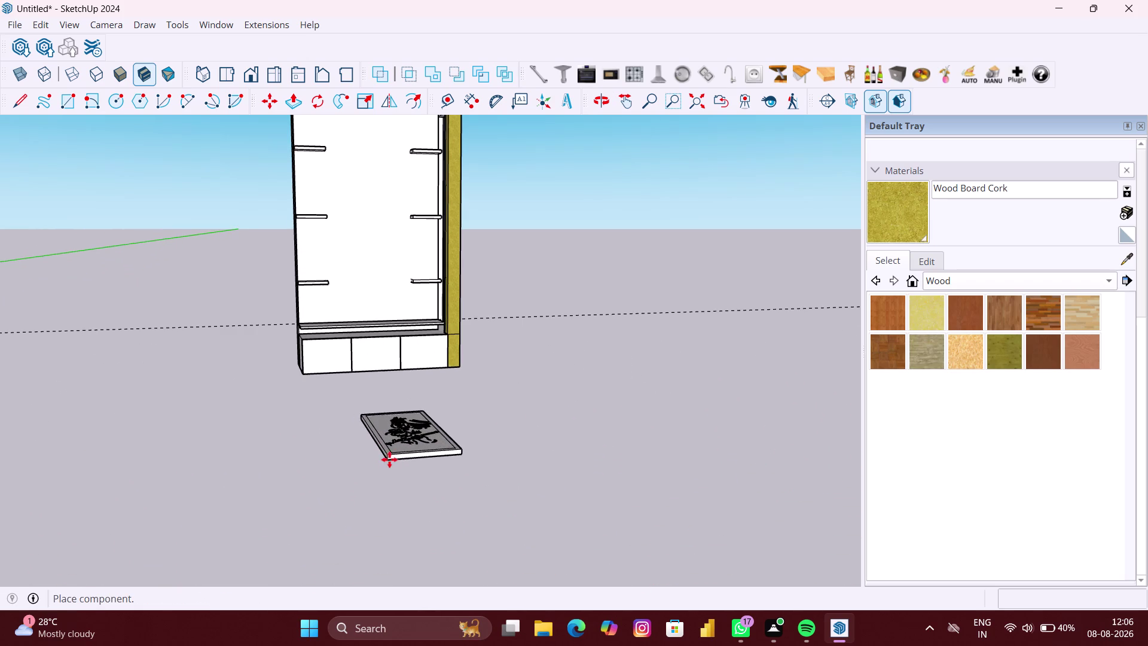
scroll(up, 3)
scroll(up, 3)
click(383, 459)
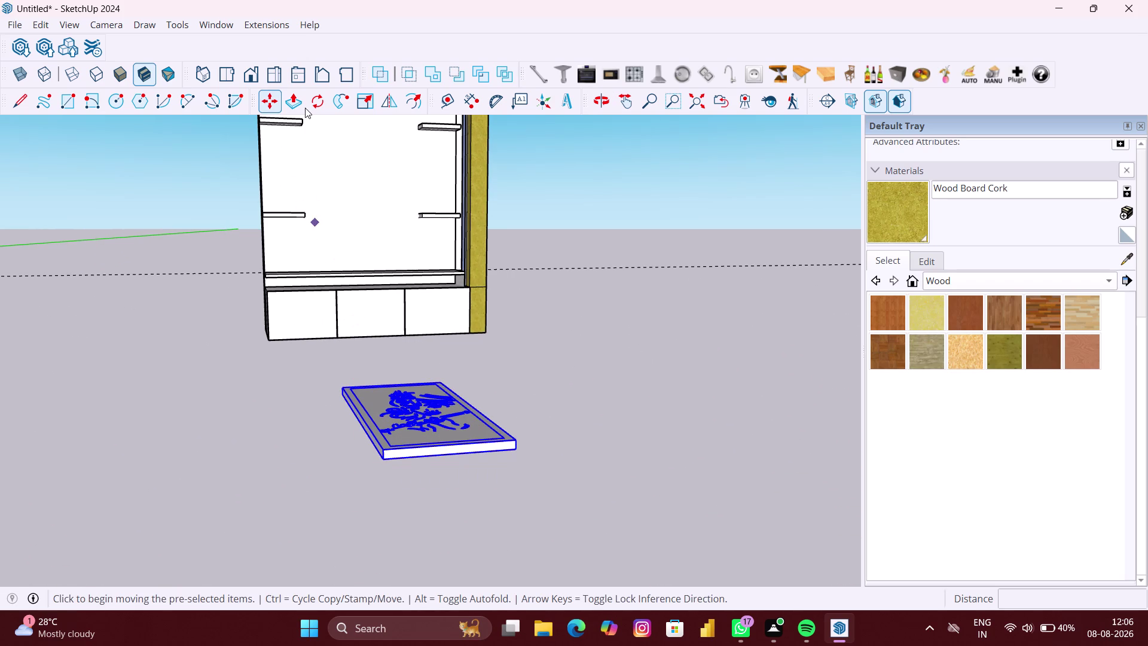
Rotate the Krishna panel 90 degrees on a vertical plane so it stands upright.
click(317, 107)
scroll(up, 3)
scroll(up, 3)
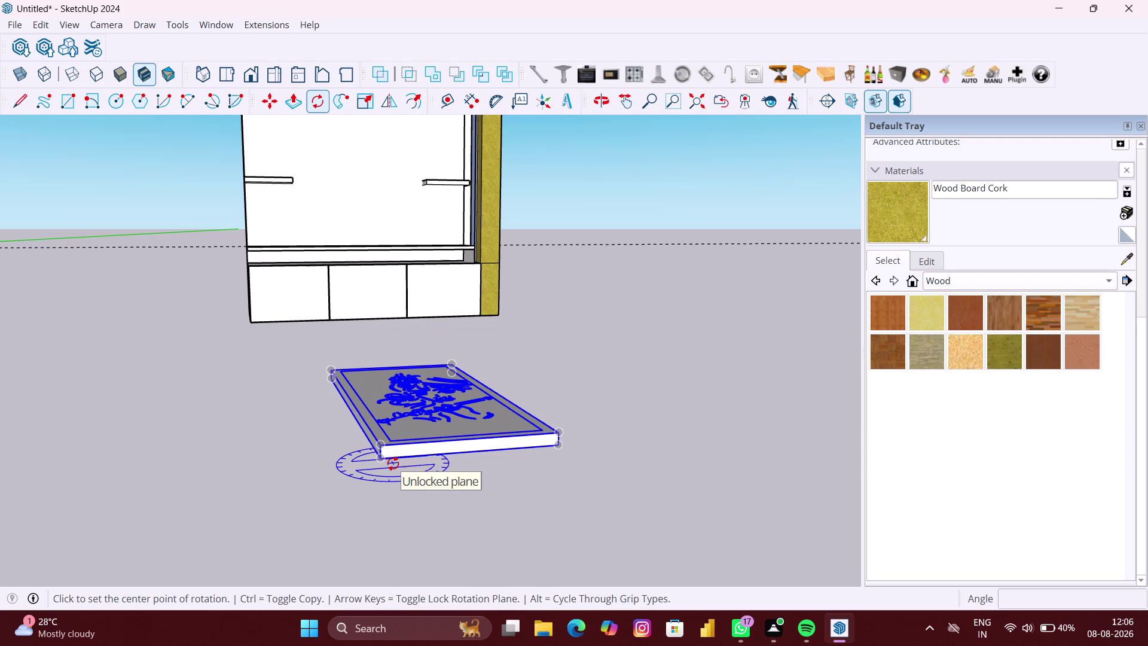
key(Right)
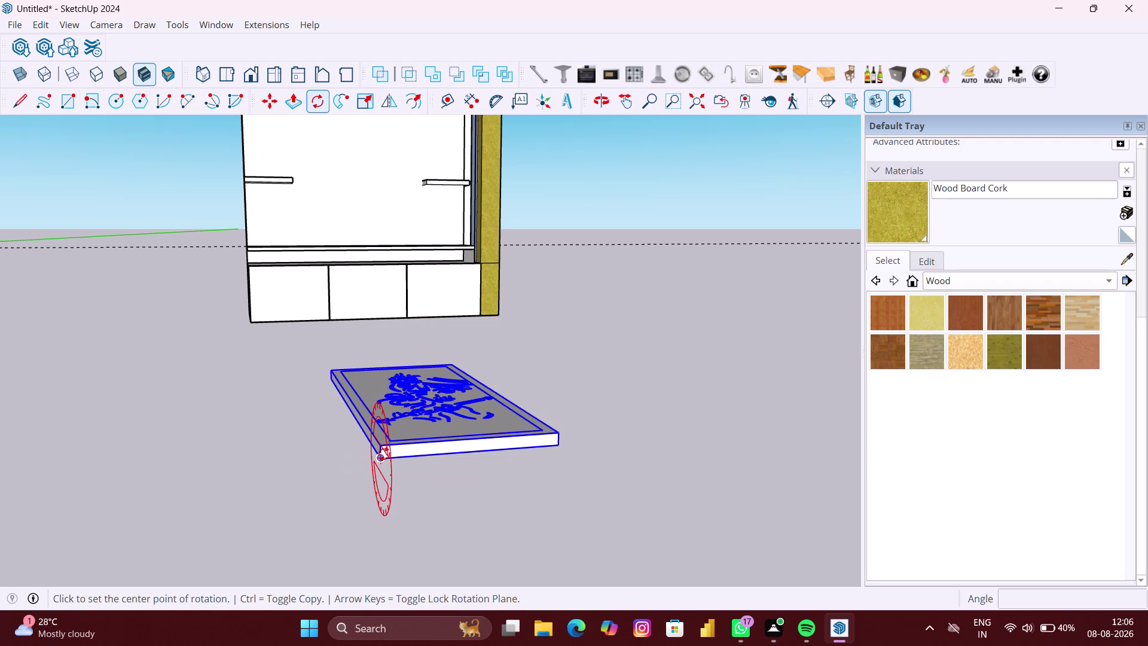
click(383, 454)
click(329, 370)
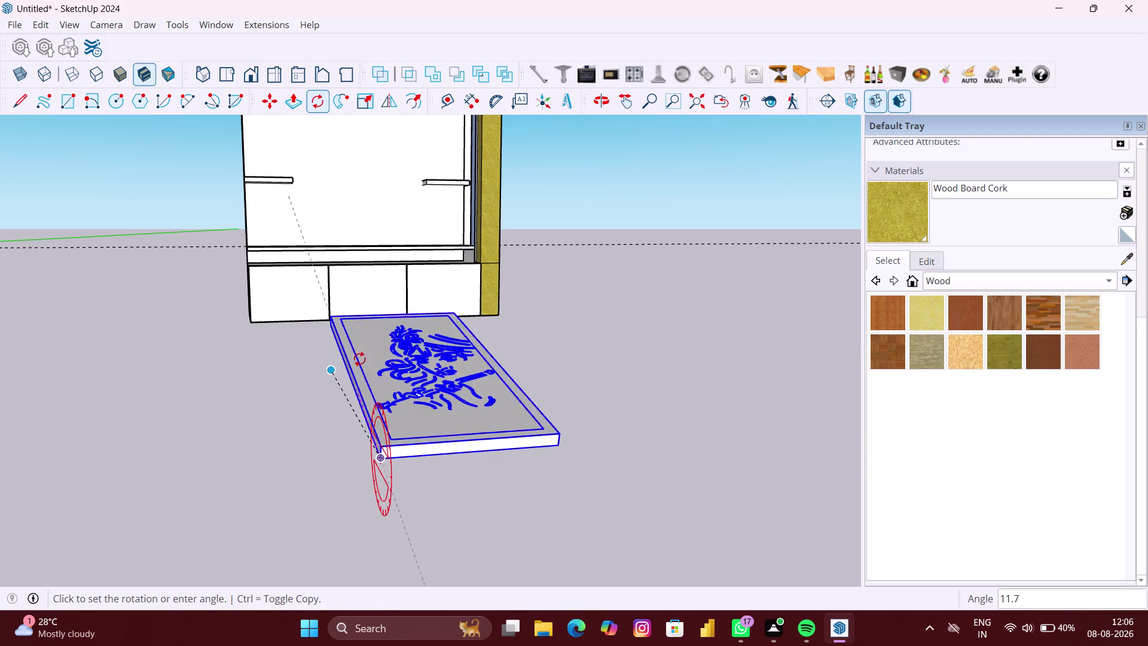
text(90)
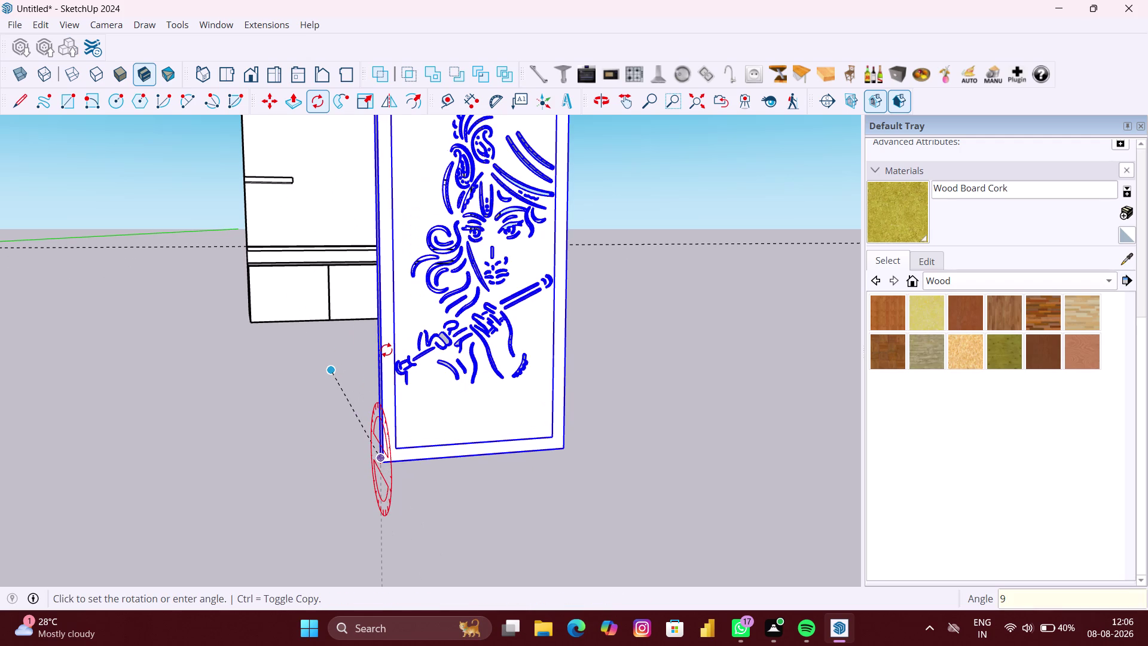
key(Return)
key(space)
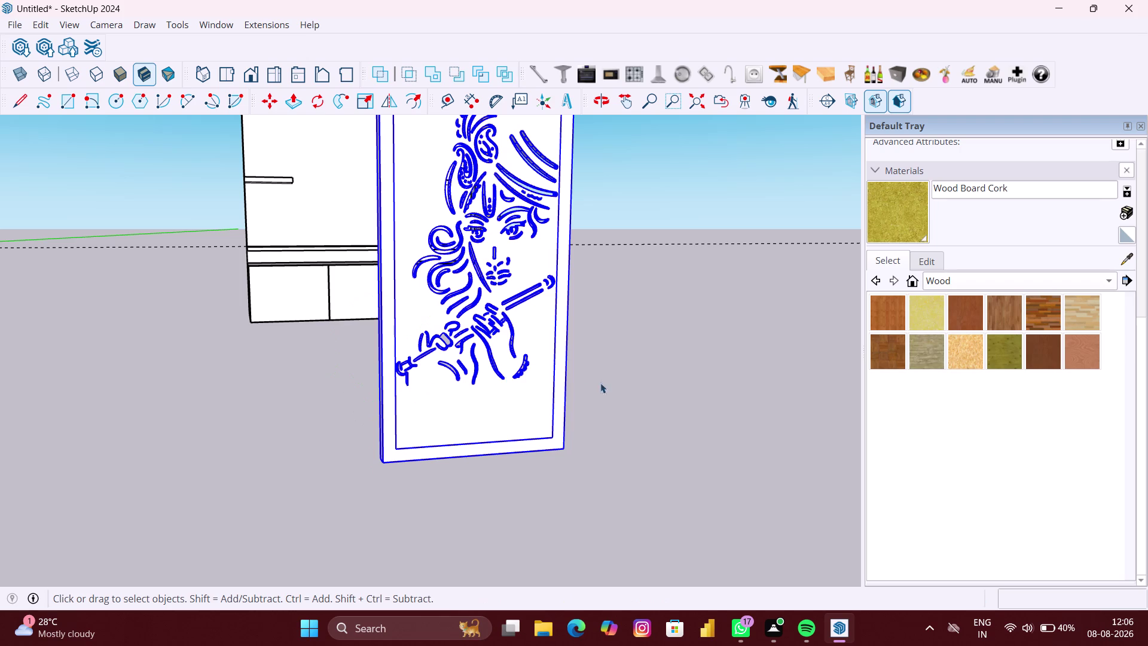
click(653, 380)
scroll(down, 3)
Select the upright Krishna panel and grab a corner grip with Scale (S).
middle_drag(652, 387, 526, 367)
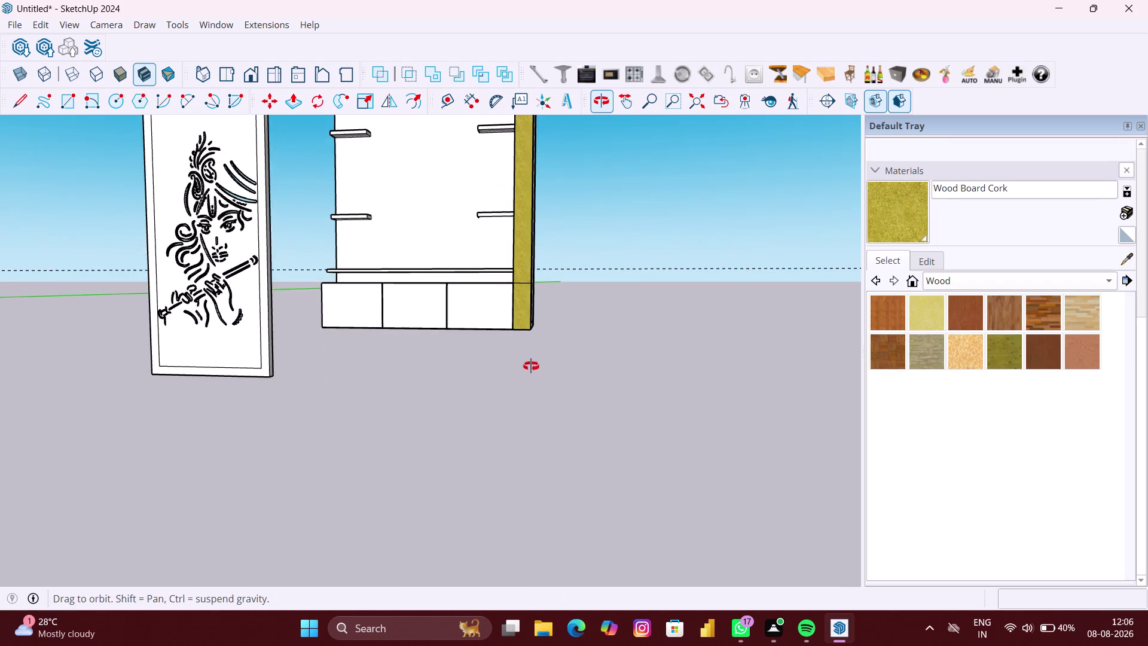
middle_drag(526, 366, 571, 364)
scroll(down, 3)
scroll(down, 3)
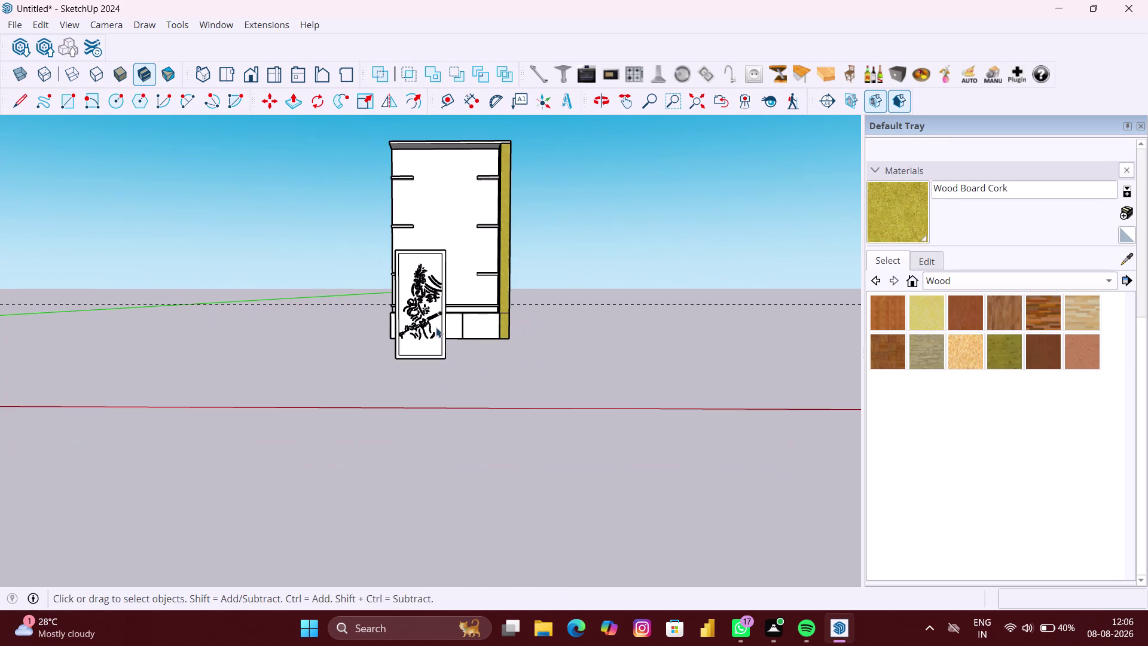
click(430, 332)
scroll(up, 3)
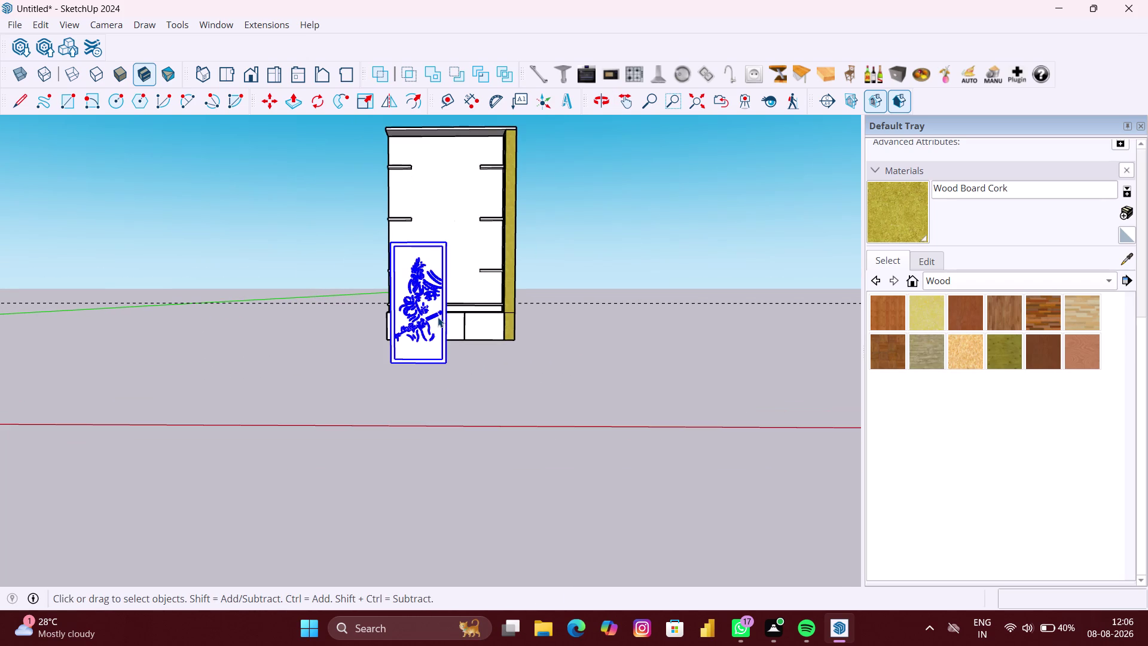
key(s)
middle_drag(444, 270, 451, 305)
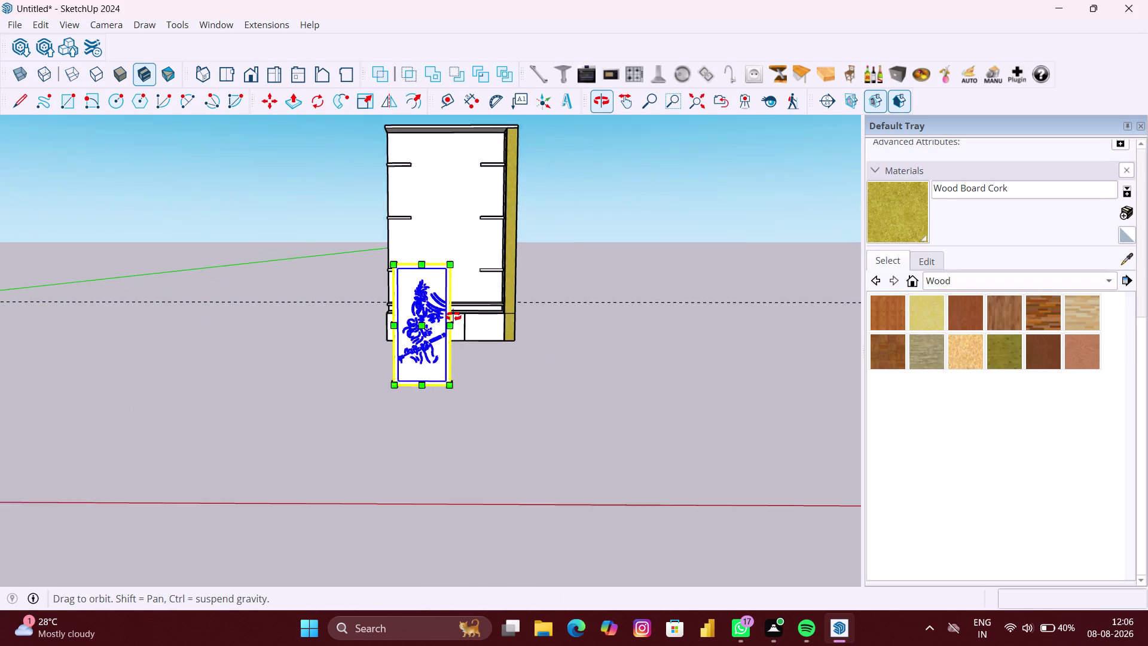
middle_drag(452, 305, 456, 353)
scroll(up, 3)
scroll(up, 3)
scroll(up, 3)
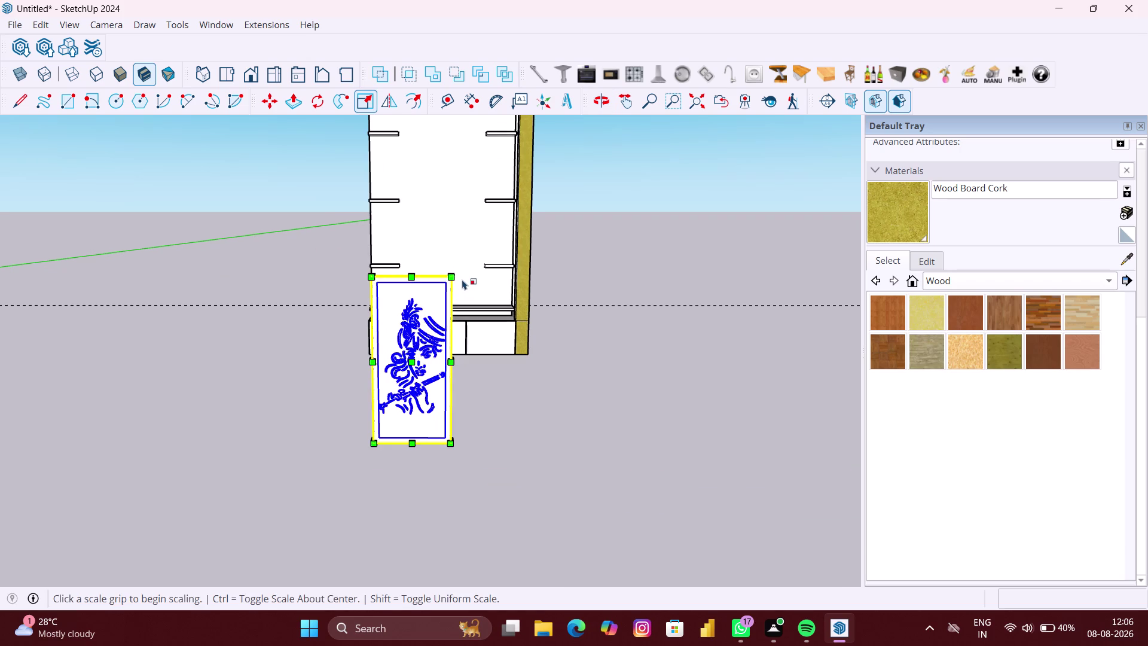
middle_drag(462, 279, 449, 373)
scroll(up, 3)
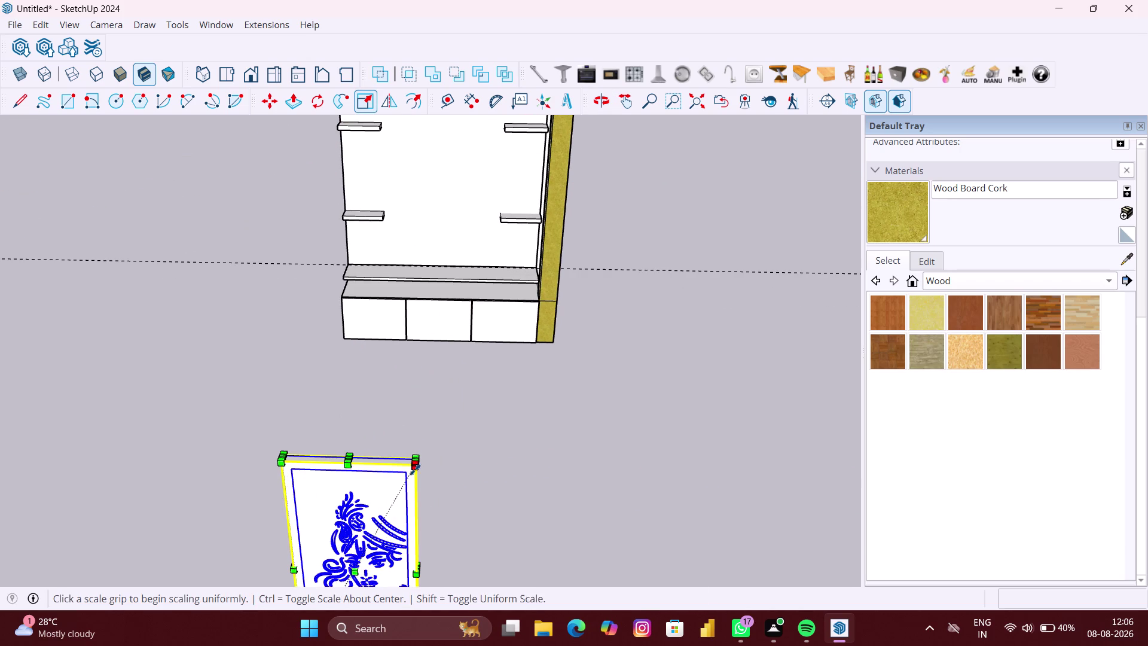
scroll(up, 3)
click(417, 456)
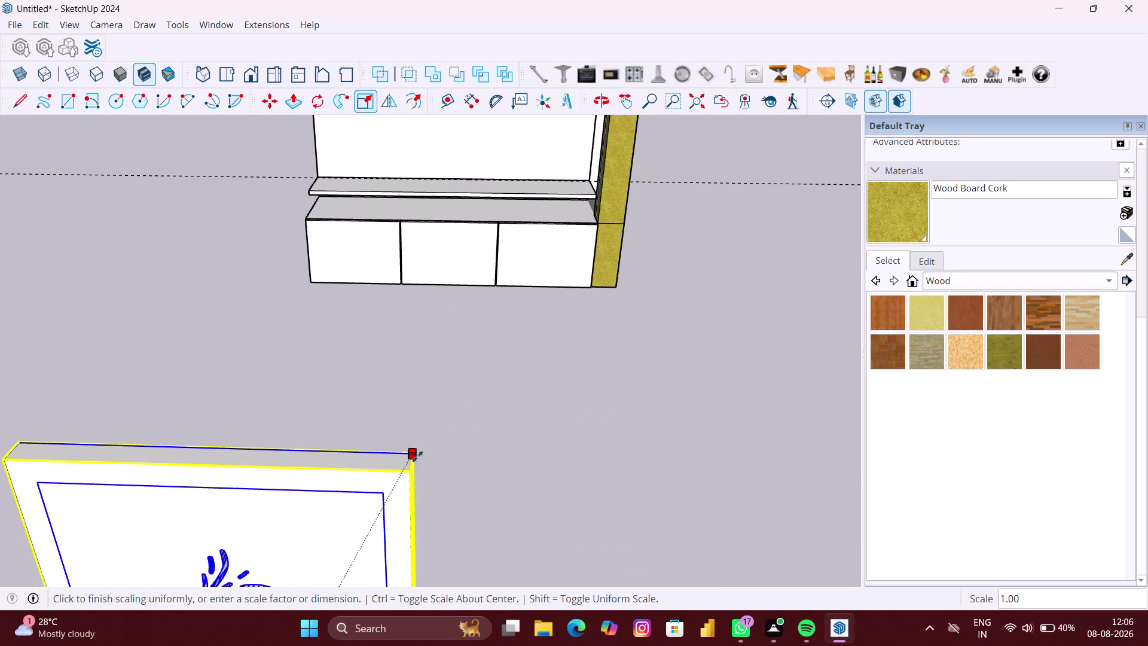
Finish the uniform scale, enlarging the panel to about twice its size.
scroll(down, 3)
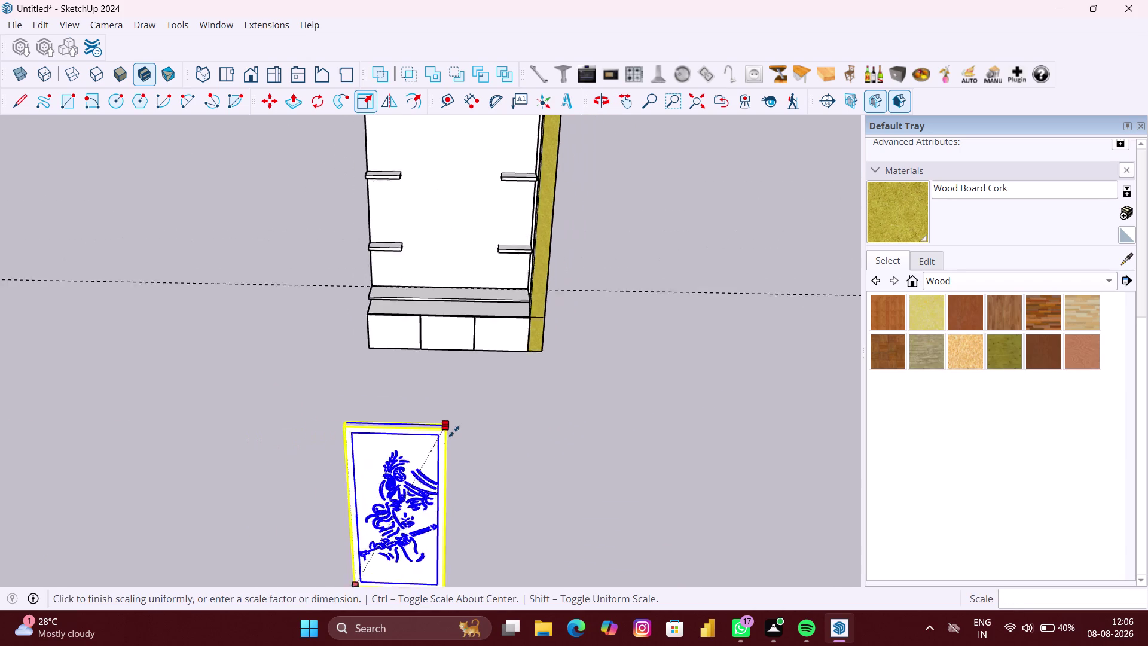
scroll(down, 3)
scroll(down, 3)
middle_drag(483, 382, 489, 365)
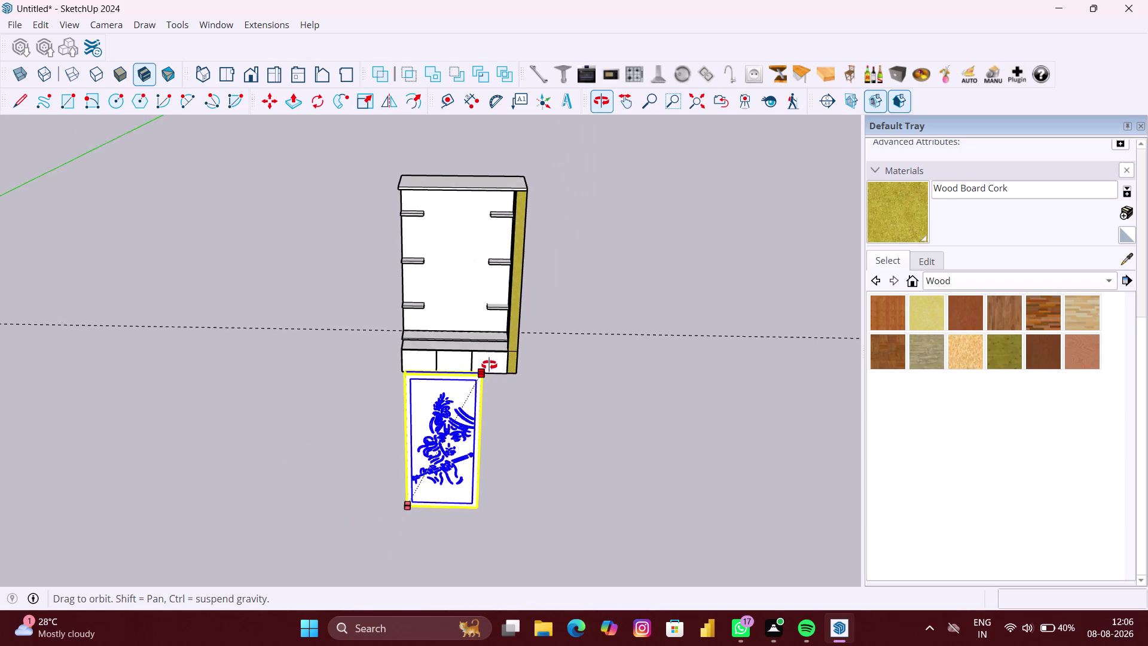
middle_drag(489, 364, 498, 313)
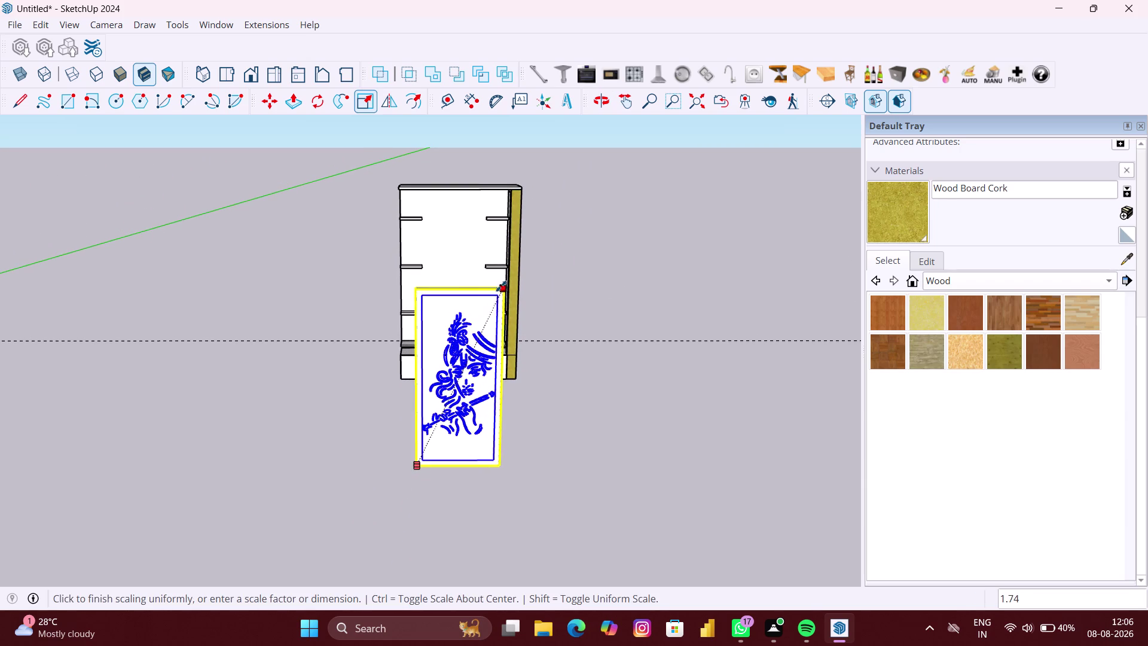
click(505, 267)
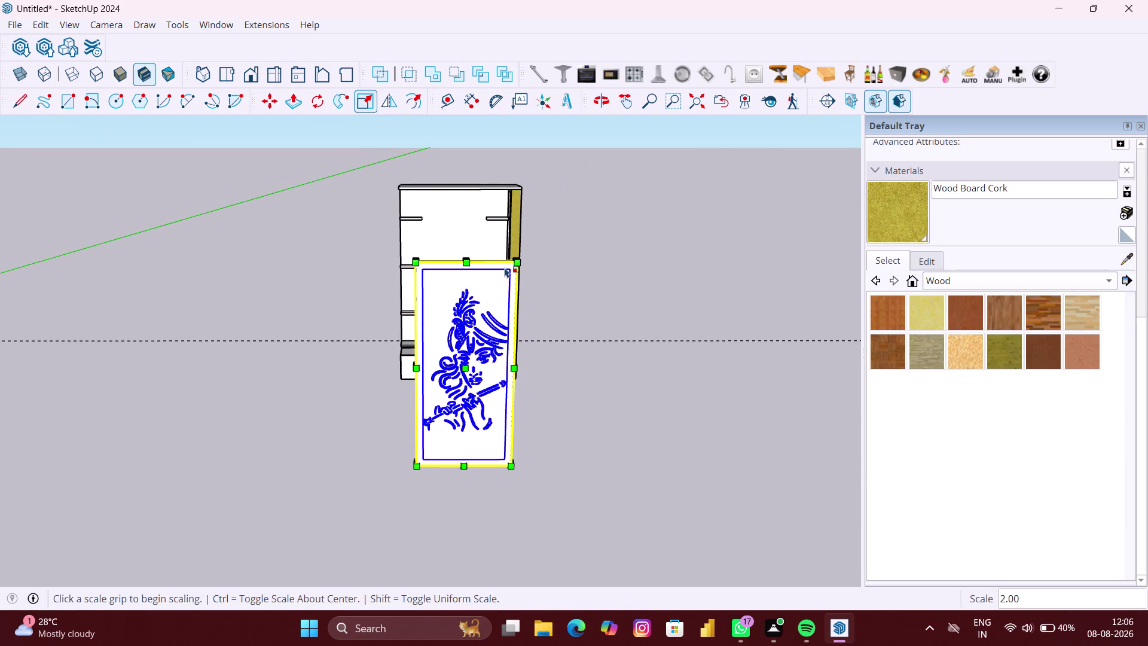
key(space)
middle_drag(532, 361, 742, 365)
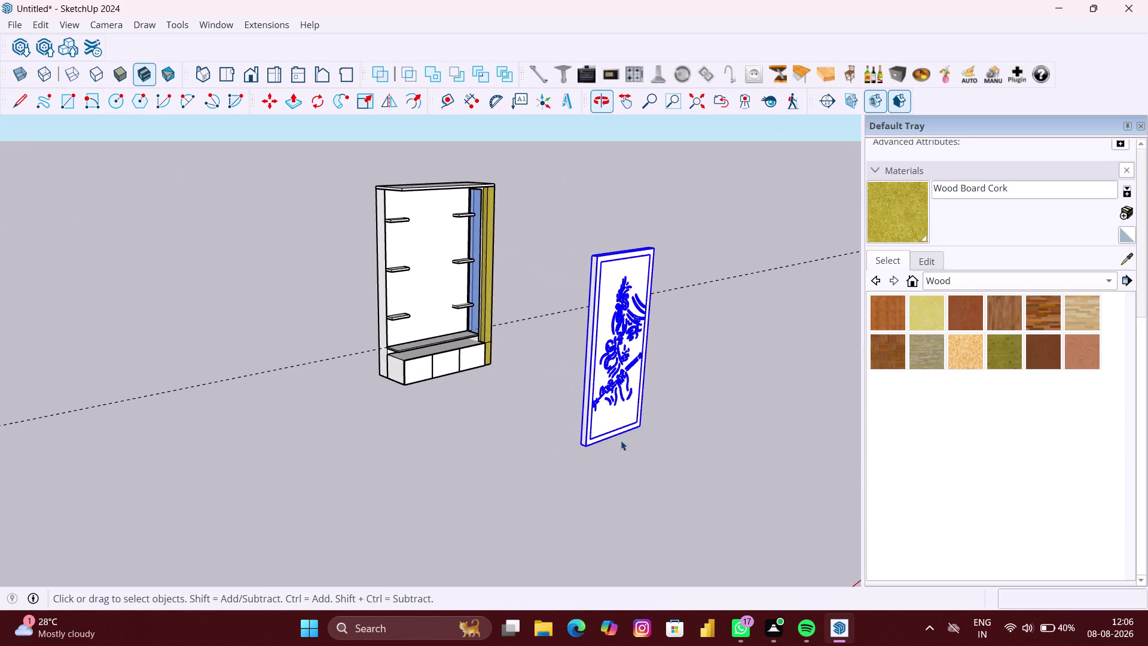
scroll(up, 3)
middle_click(580, 443)
scroll(up, 3)
Move the enlarged Krishna panel from its bottom corner into the pooja unit.
key(m)
scroll(up, 3)
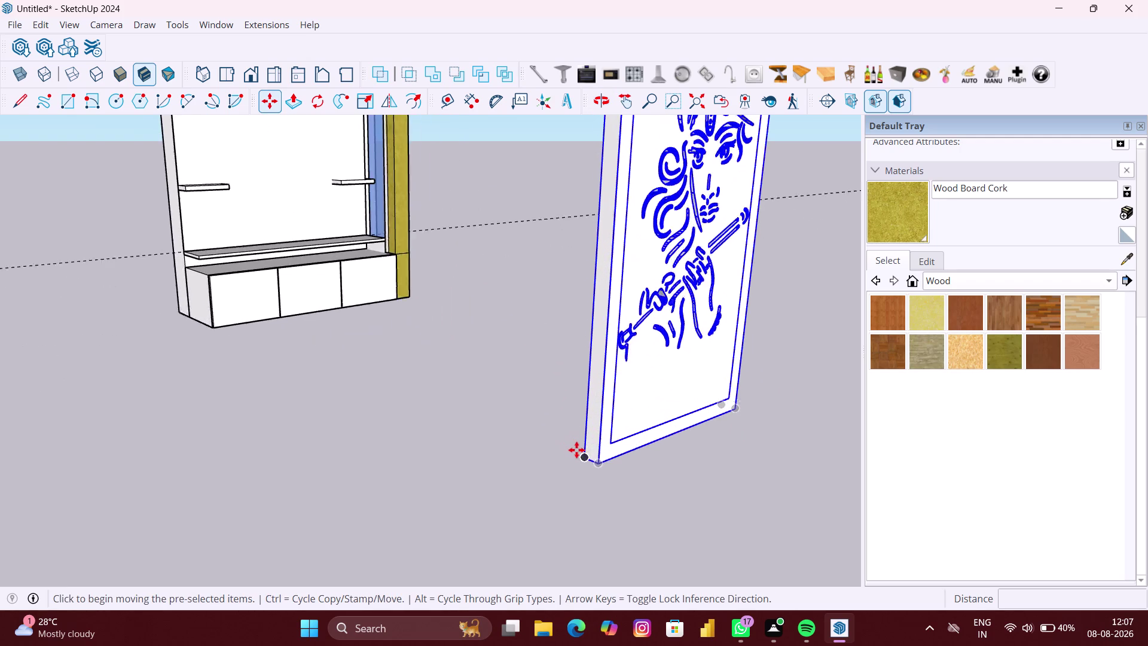
scroll(up, 3)
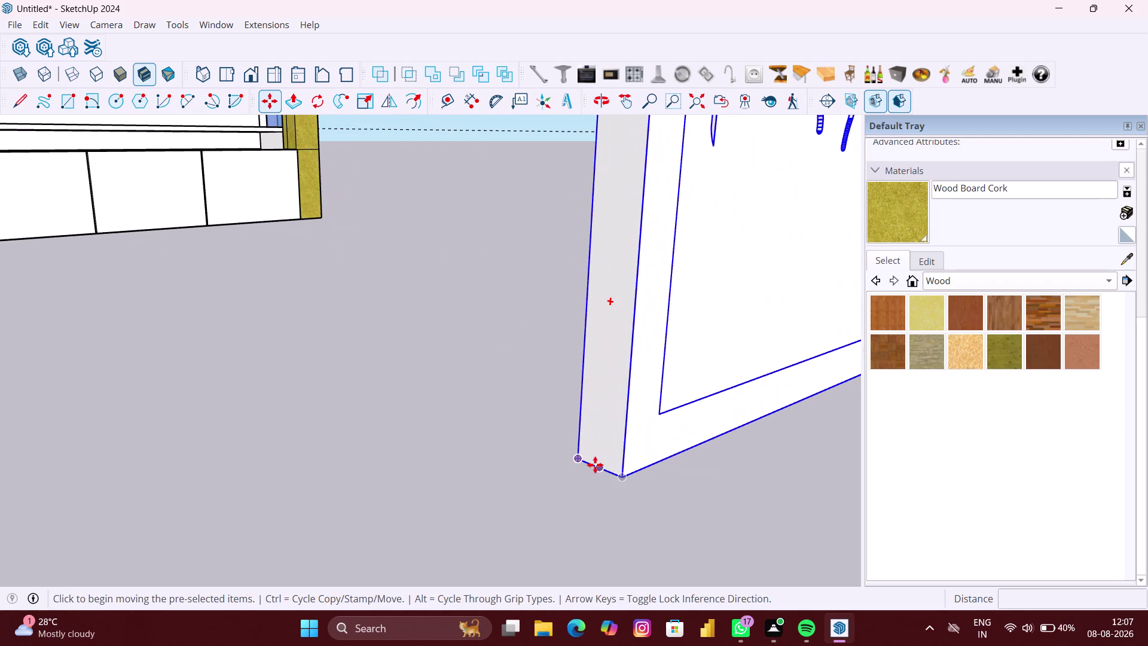
click(596, 468)
scroll(down, 3)
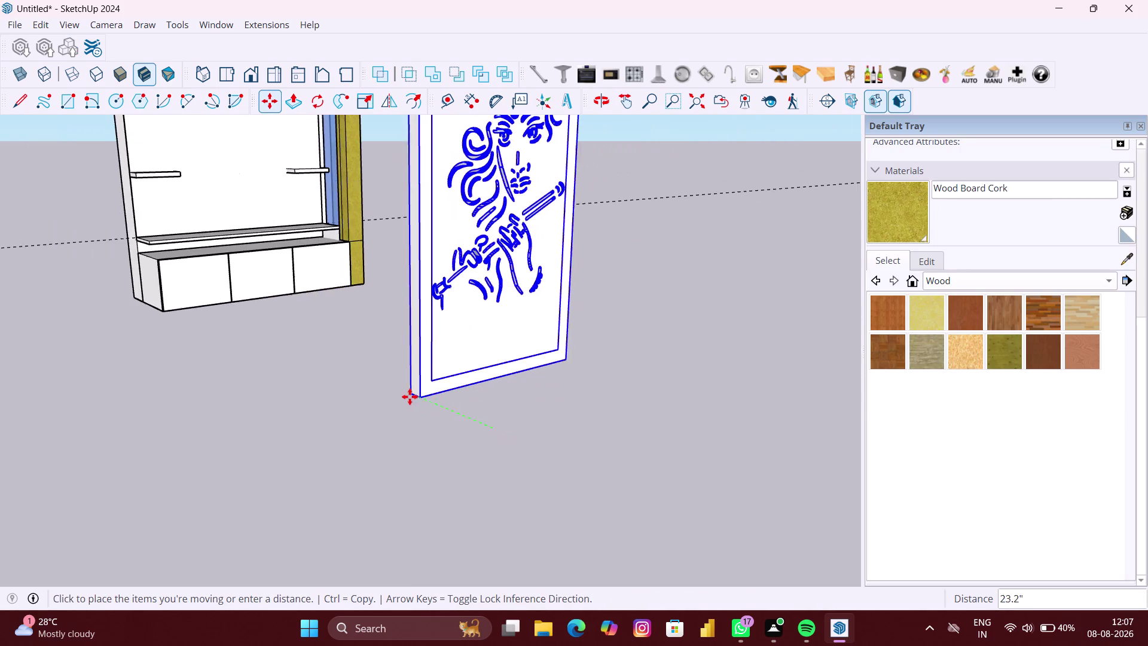
middle_drag(318, 327, 391, 467)
scroll(up, 3)
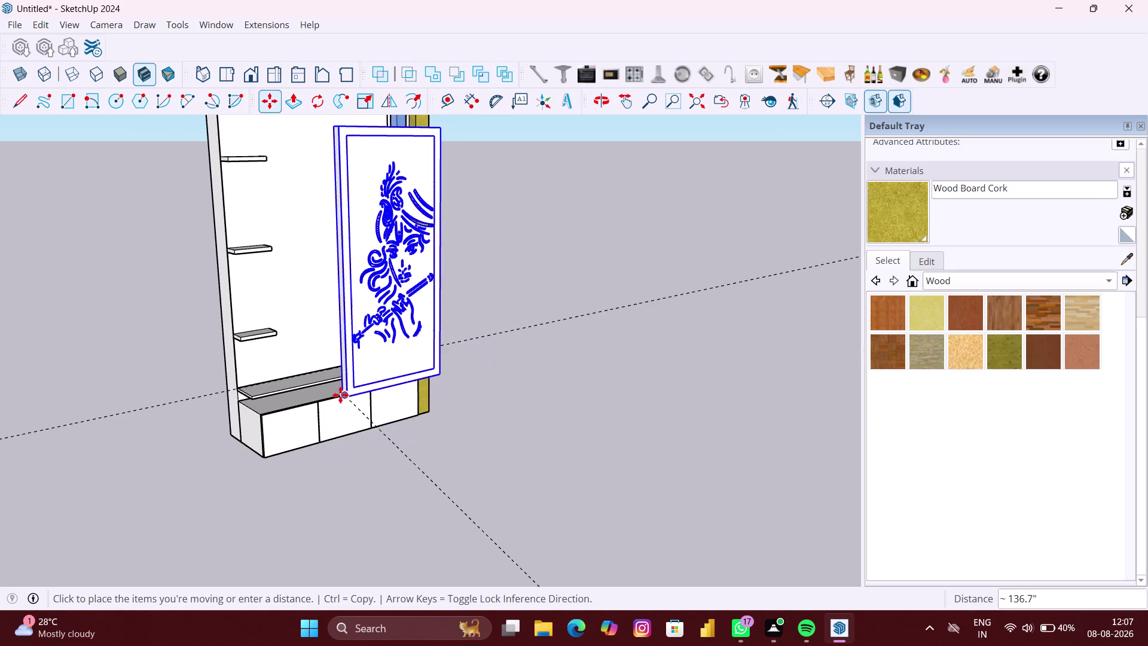
scroll(up, 3)
scroll(up, 3)
scroll(up, 3)
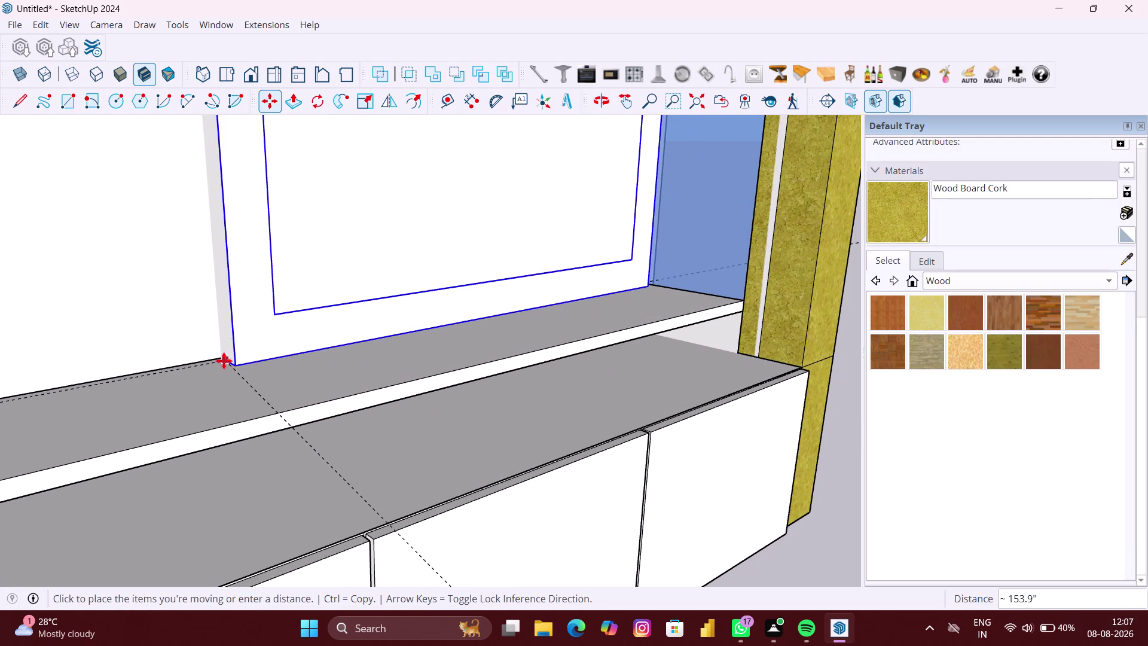
scroll(up, 3)
middle_drag(223, 360, 379, 438)
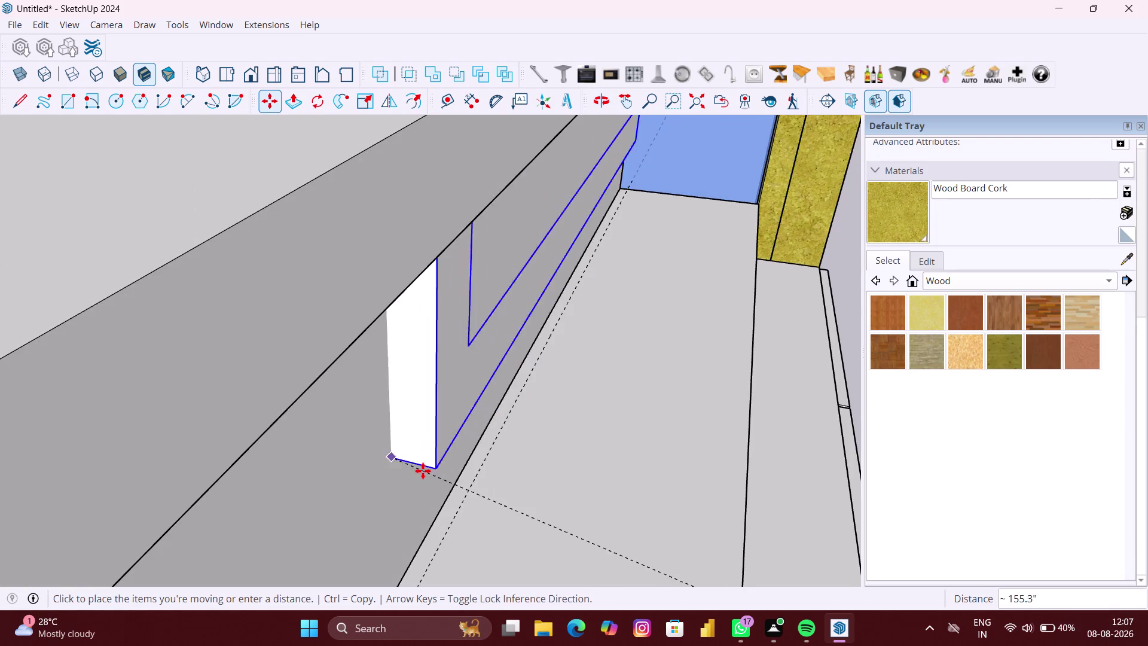
scroll(down, 3)
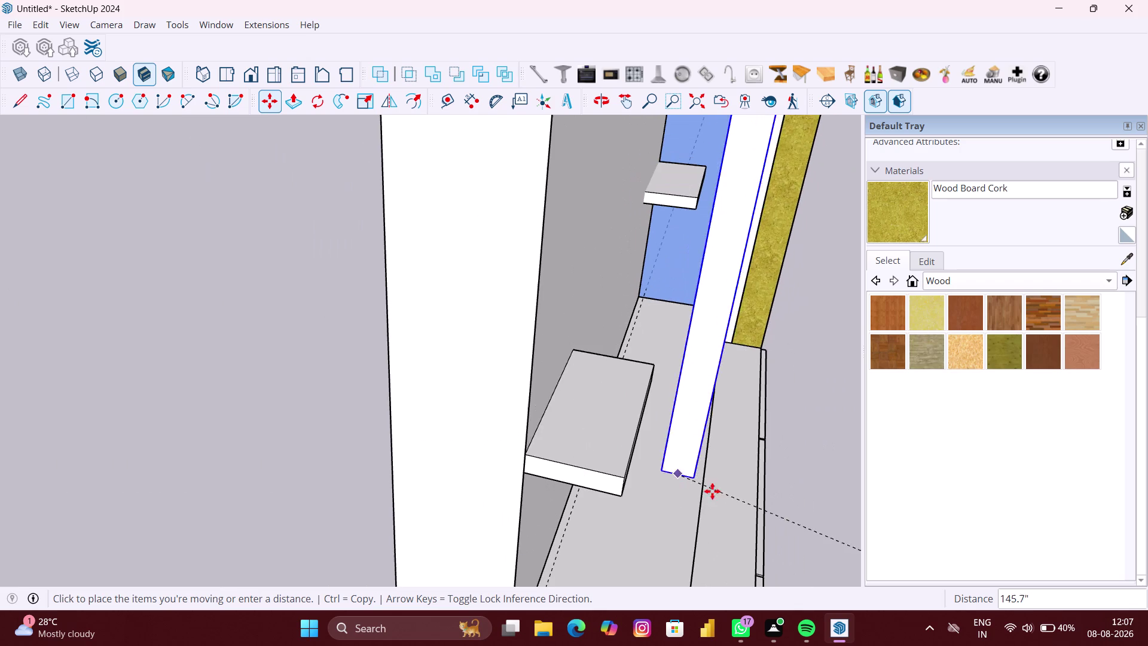
scroll(down, 3)
click(807, 546)
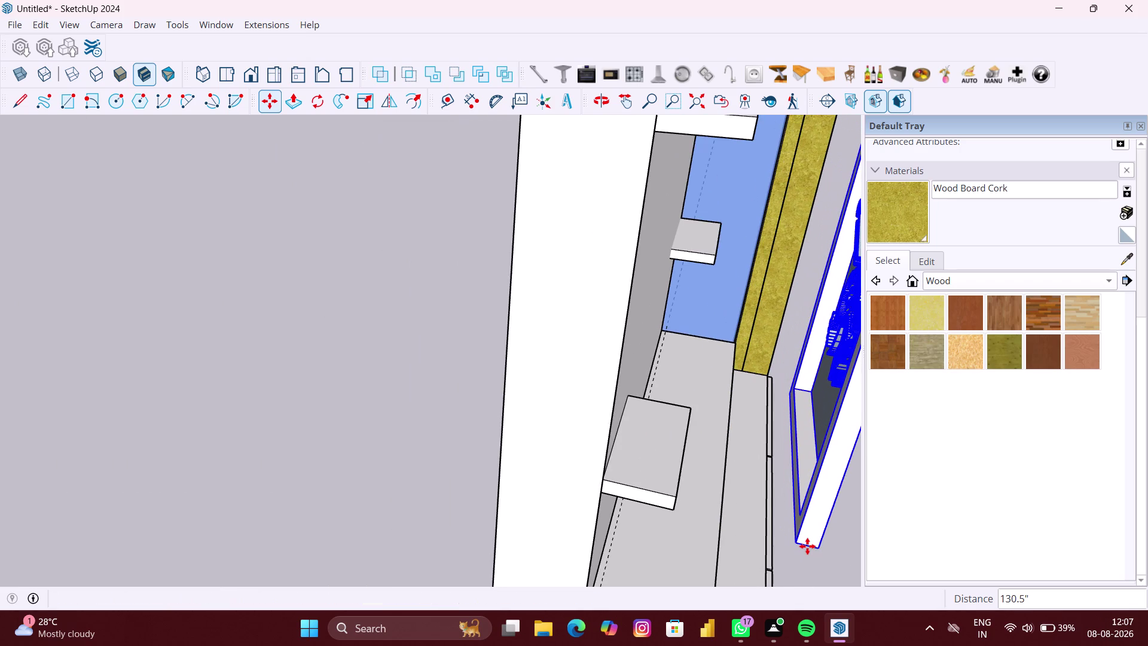
click(793, 543)
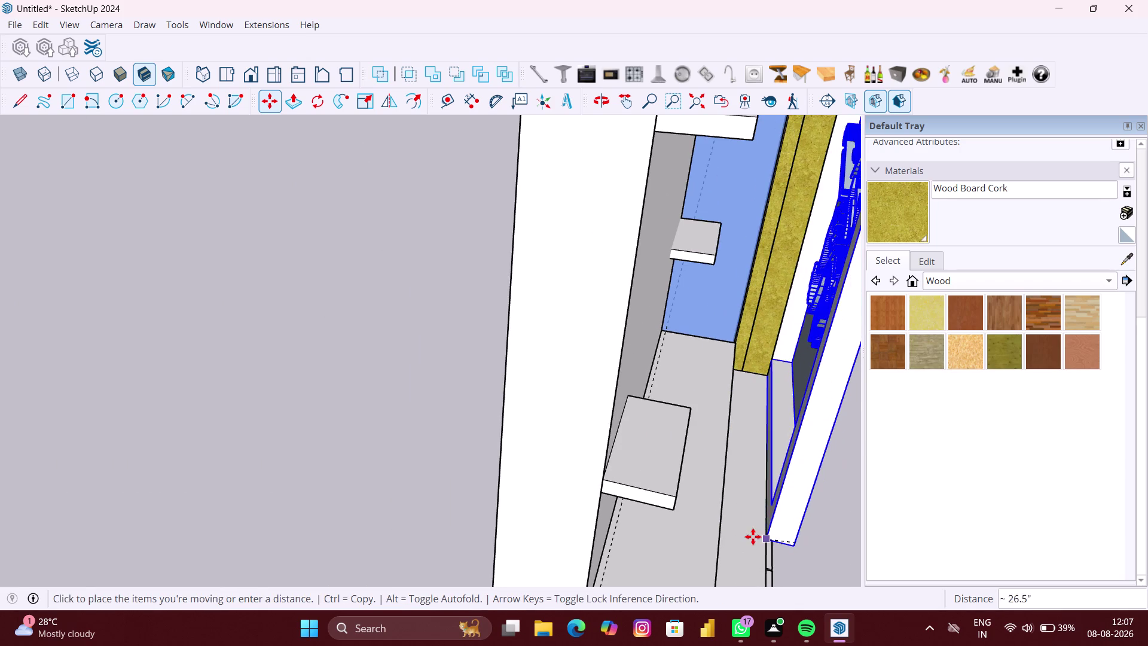
scroll(down, 3)
middle_drag(701, 513, 587, 452)
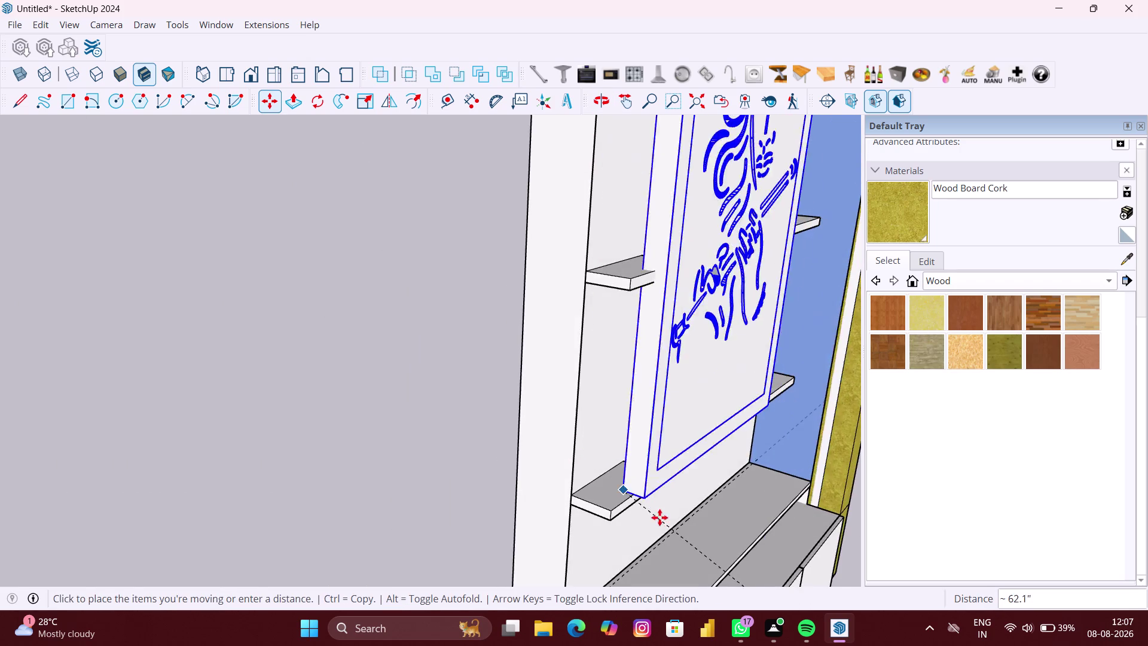
scroll(up, 3)
scroll(up, 3)
scroll(up, 3)
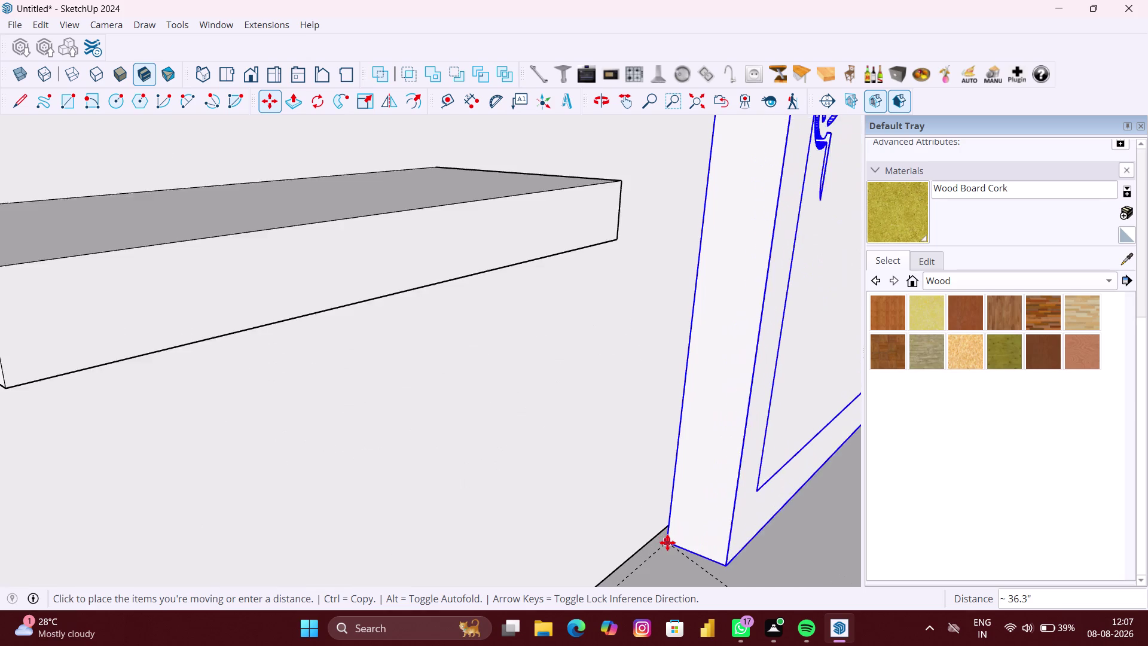
scroll(up, 3)
scroll(up, 3)
click(661, 546)
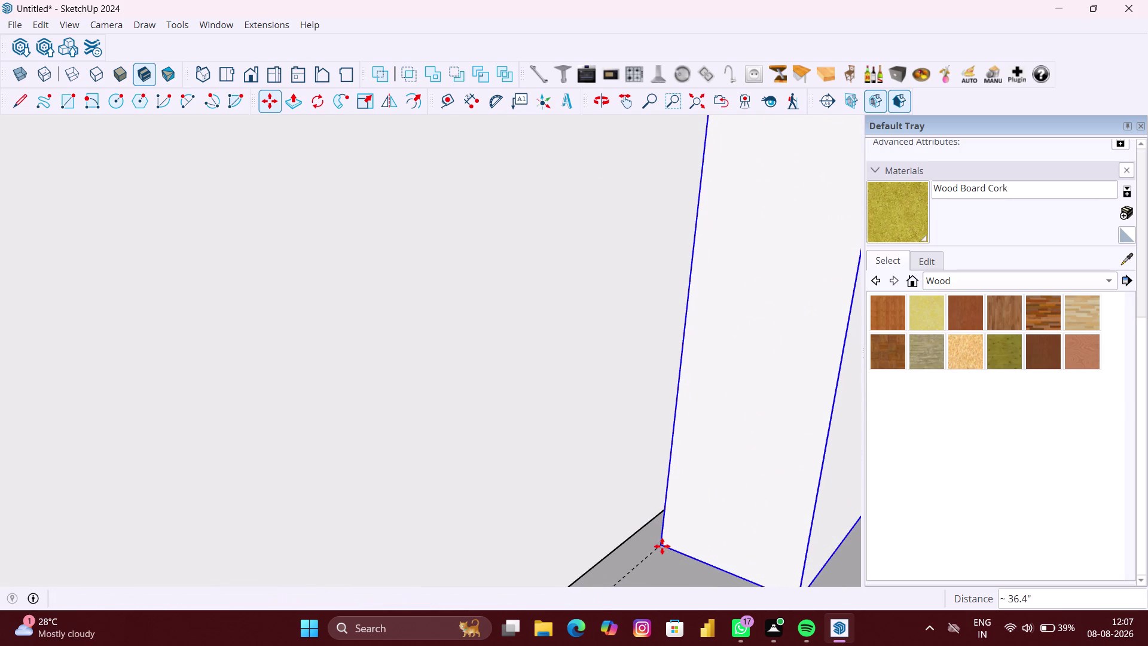
From a front view, reposition the panel centred on the base shelf.
scroll(down, 3)
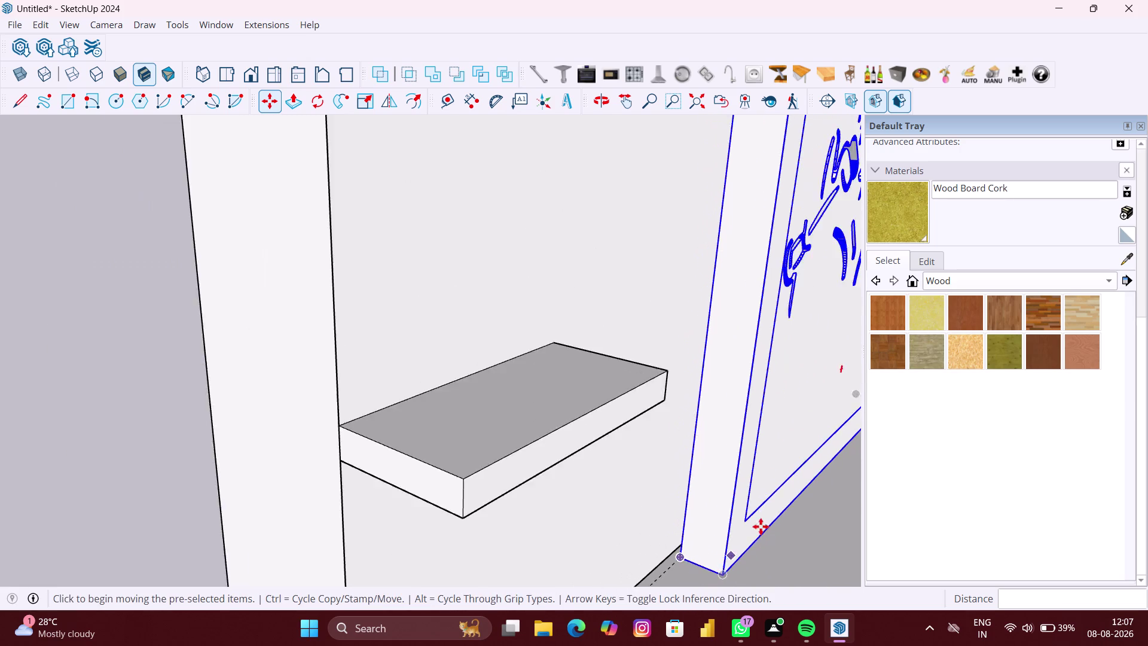
scroll(down, 3)
middle_drag(768, 502, 663, 443)
scroll(down, 3)
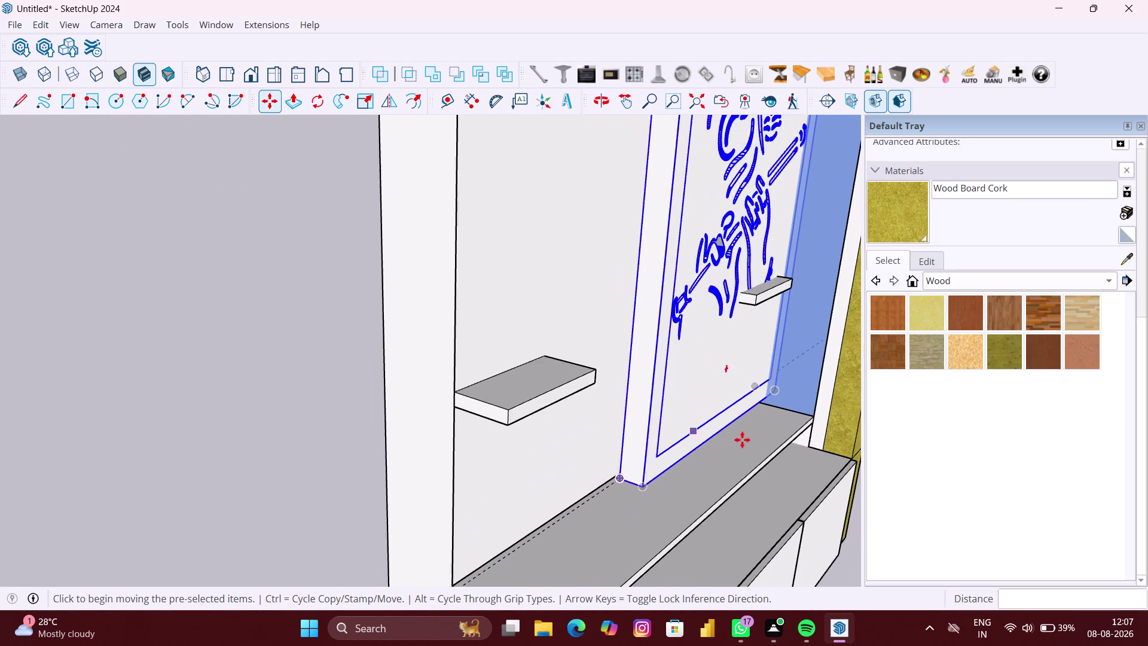
middle_drag(742, 439, 641, 422)
scroll(down, 3)
scroll(down, 3)
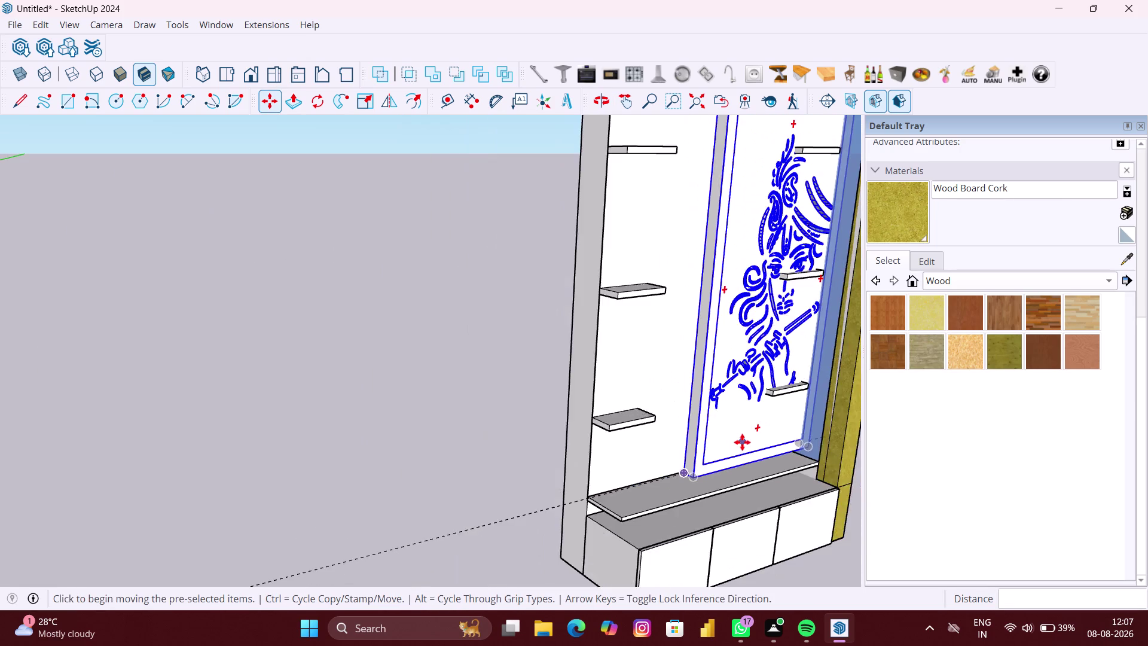
scroll(down, 3)
middle_drag(737, 445, 596, 394)
scroll(down, 3)
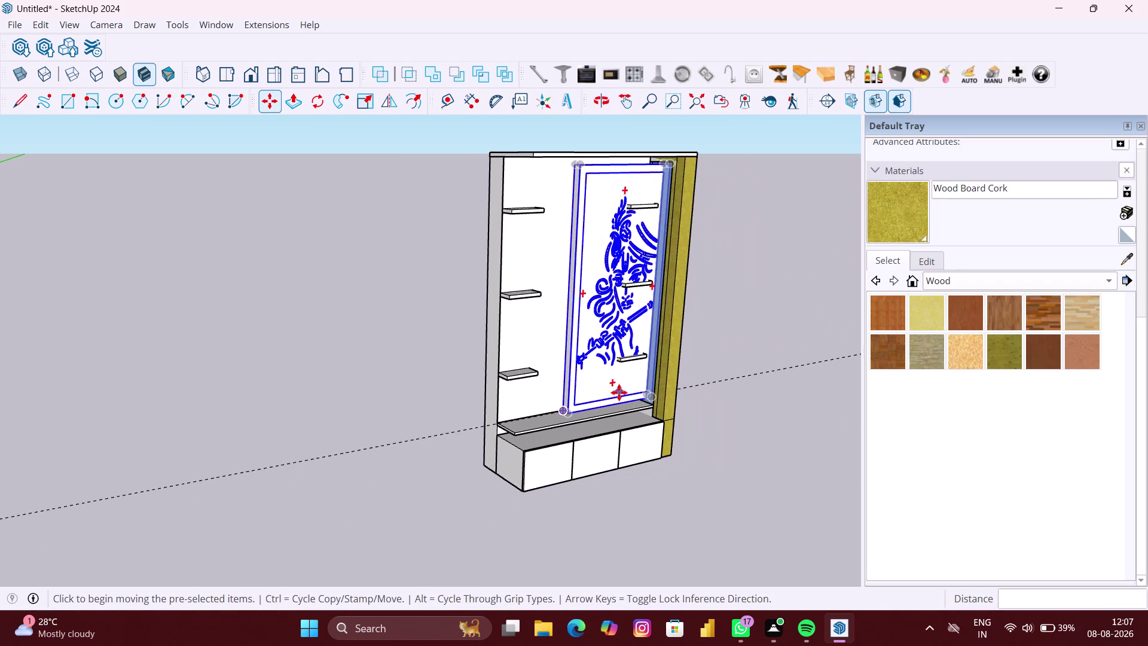
scroll(down, 3)
middle_drag(634, 391, 445, 393)
scroll(up, 3)
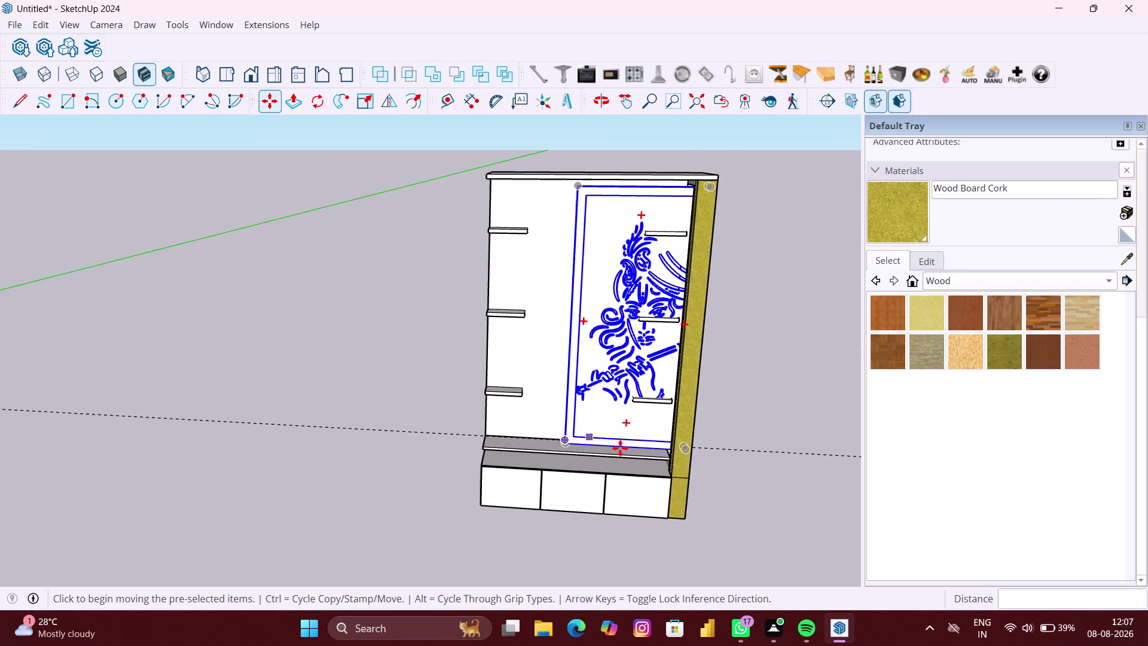
scroll(up, 3)
click(624, 448)
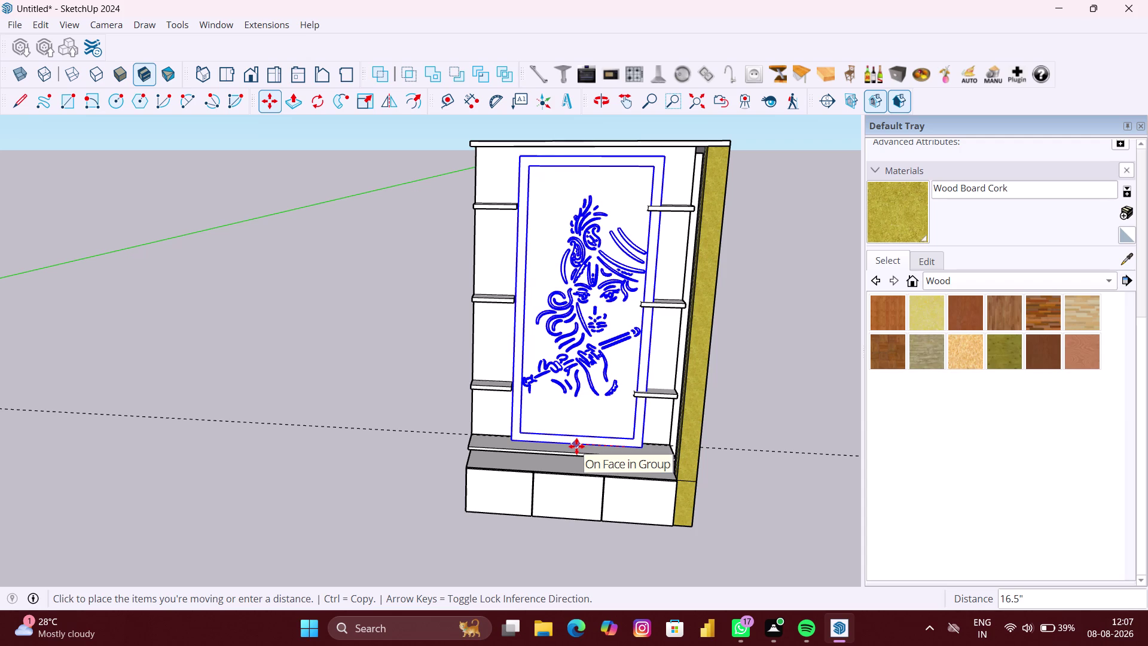
click(576, 446)
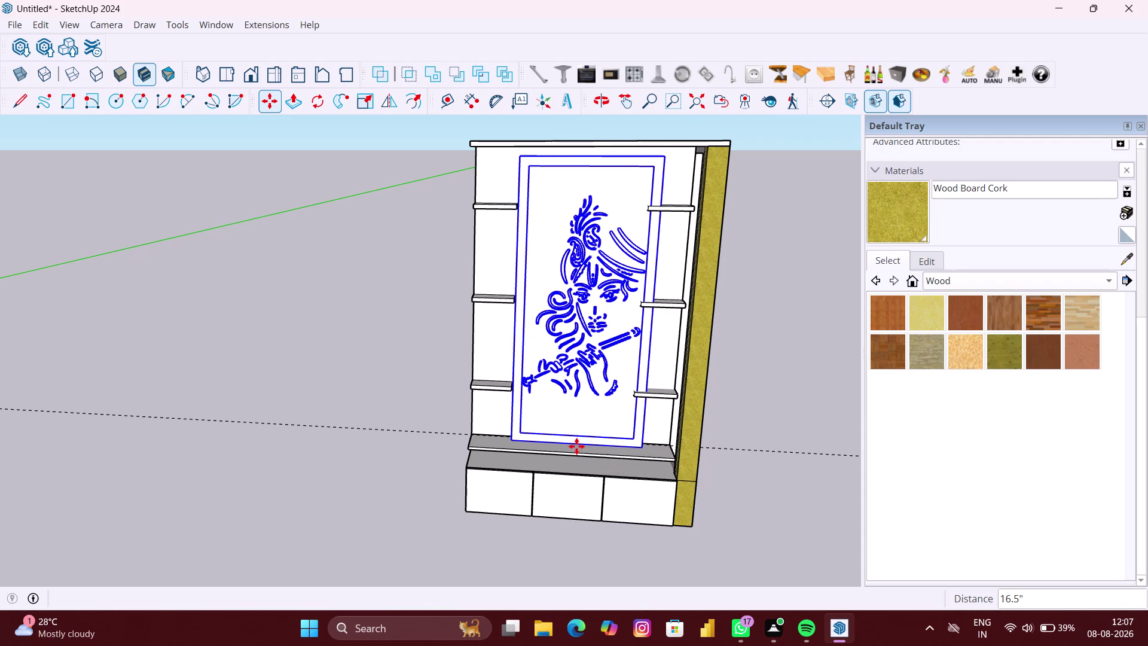
click(371, 106)
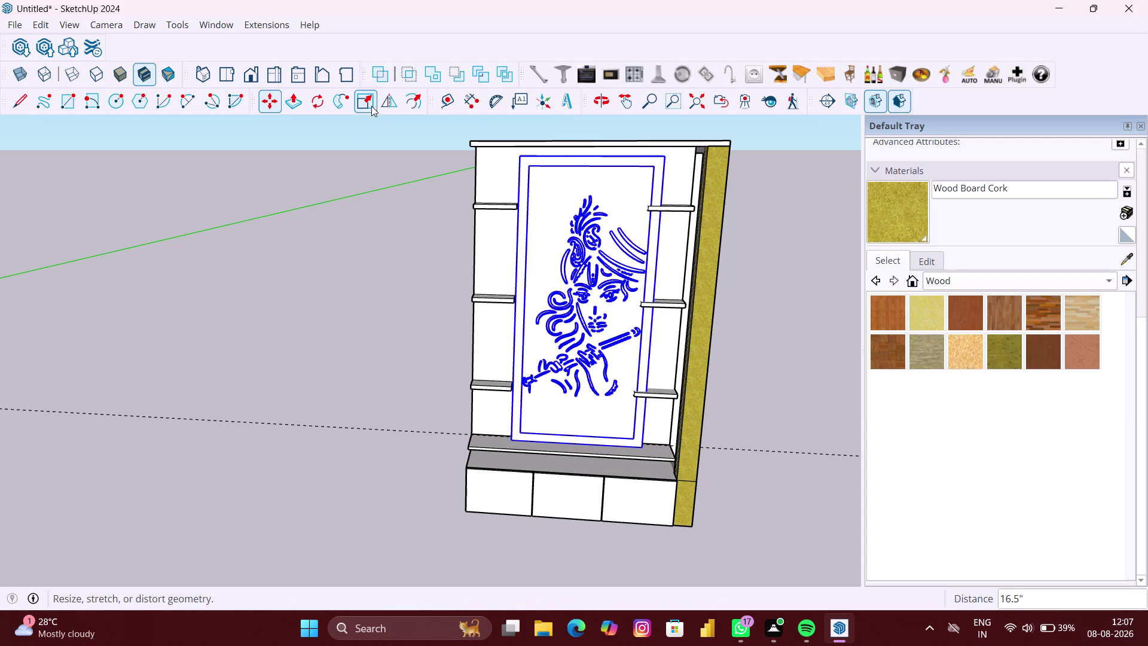
Narrow the panel by scaling it to the shelf edge point.
middle_drag(648, 340, 631, 348)
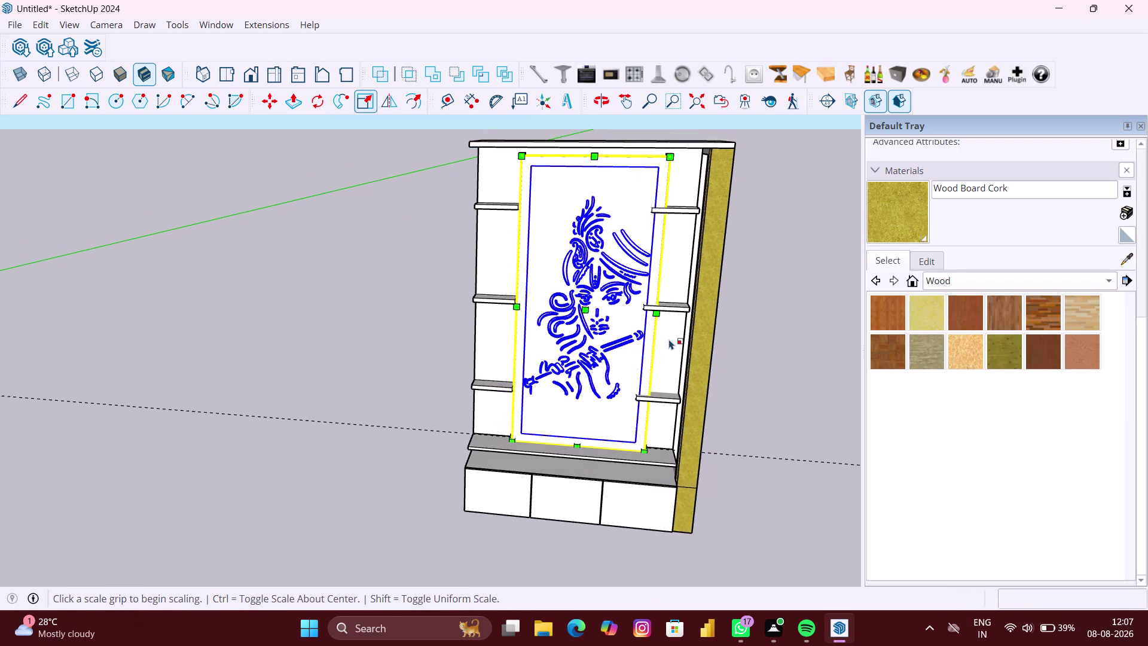
scroll(up, 3)
click(650, 296)
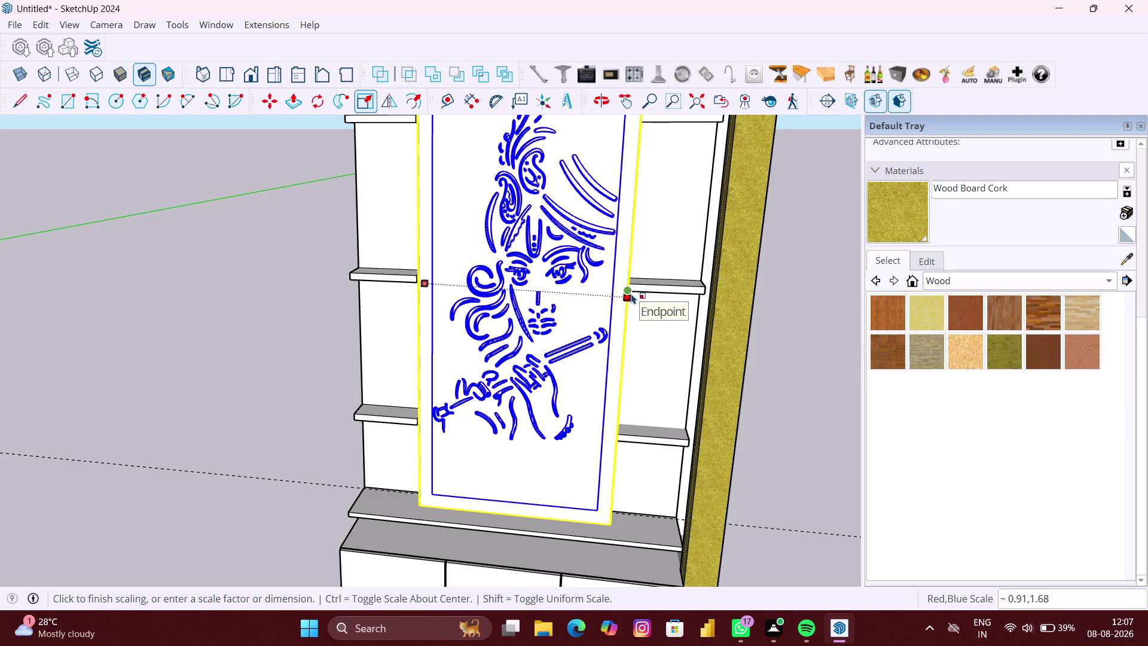
click(632, 293)
scroll(down, 3)
scroll(down, 3)
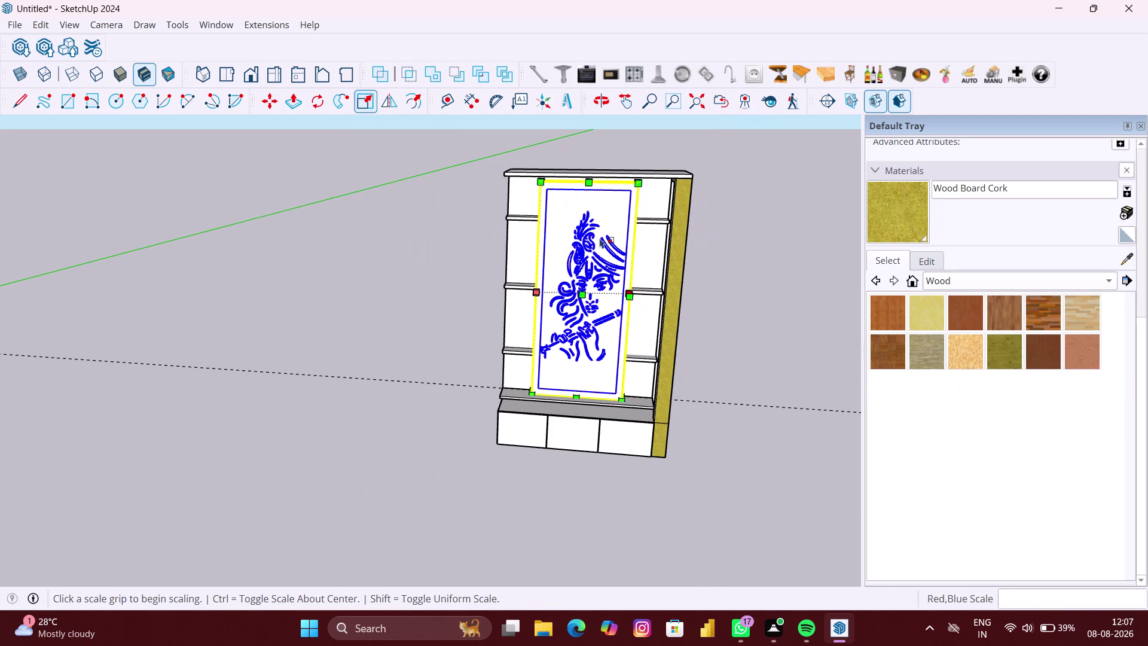
scroll(up, 3)
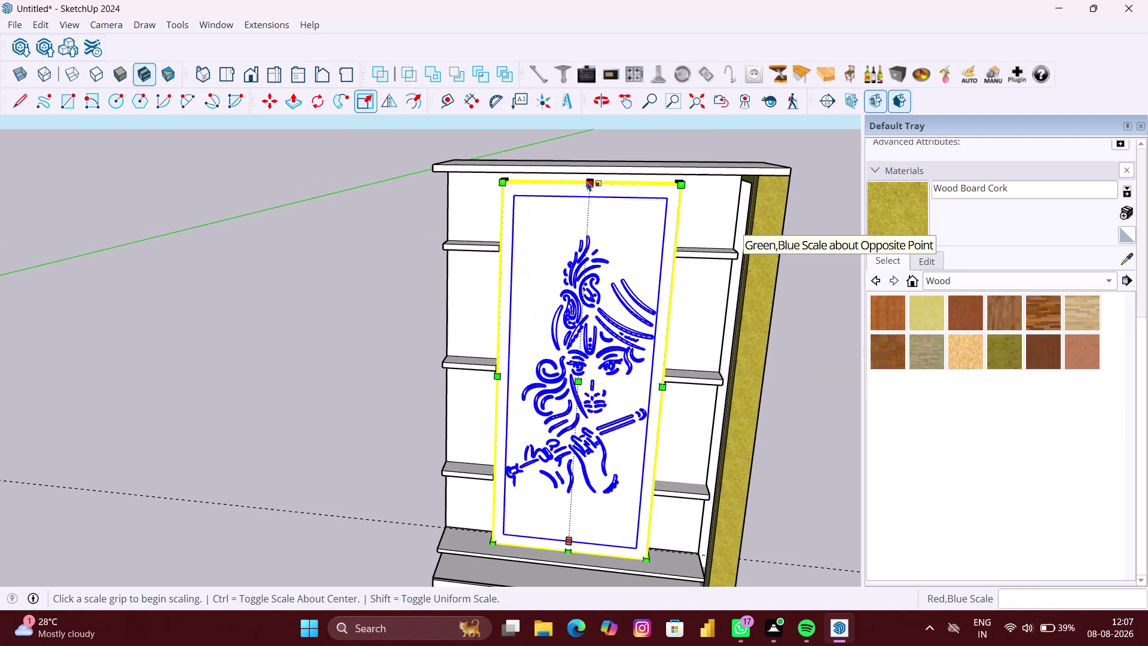
Stretch the panel's top edge up to meet the unit's top board.
middle_drag(587, 182, 595, 177)
scroll(up, 3)
scroll(up, 3)
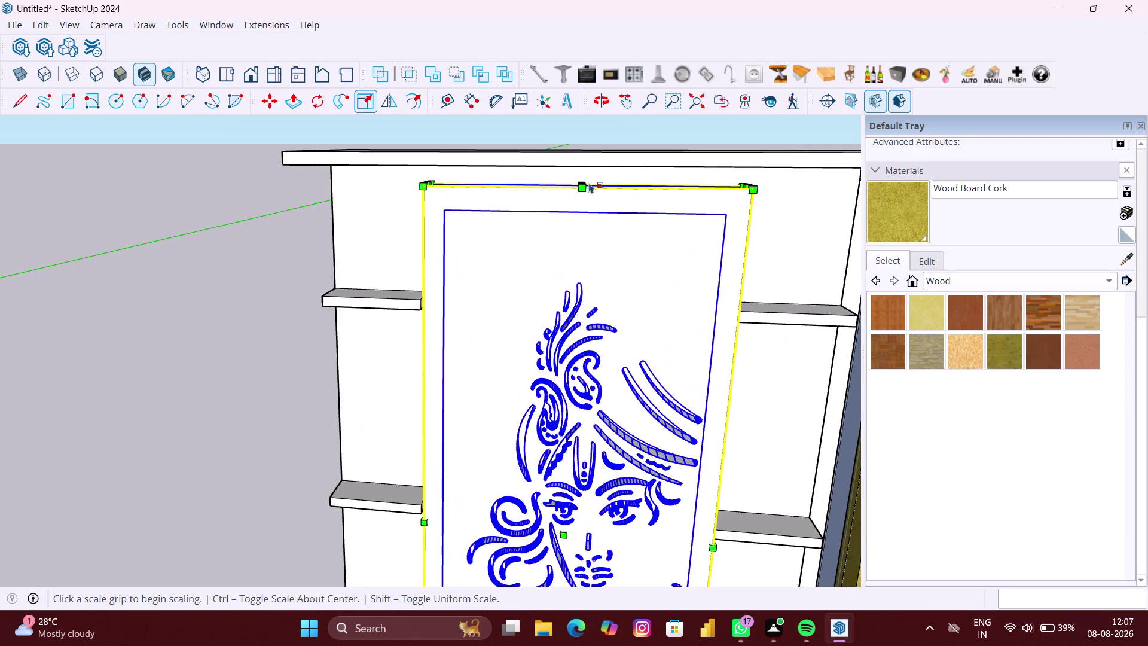
scroll(up, 3)
middle_drag(589, 183, 587, 230)
scroll(up, 3)
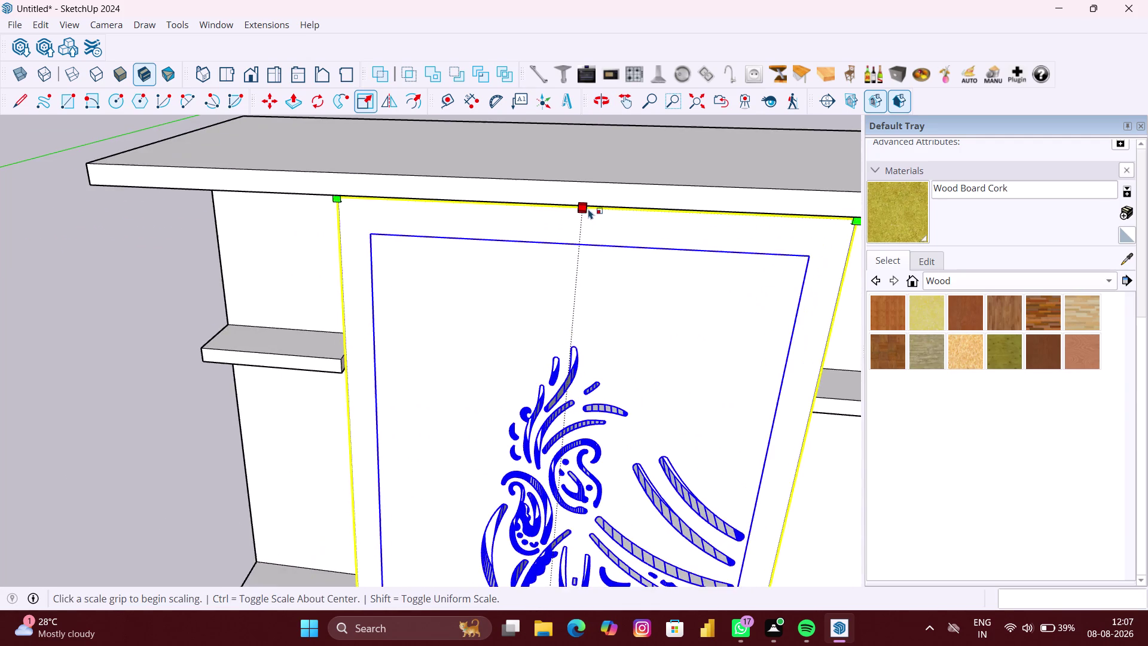
scroll(up, 3)
middle_drag(587, 207, 591, 197)
scroll(up, 3)
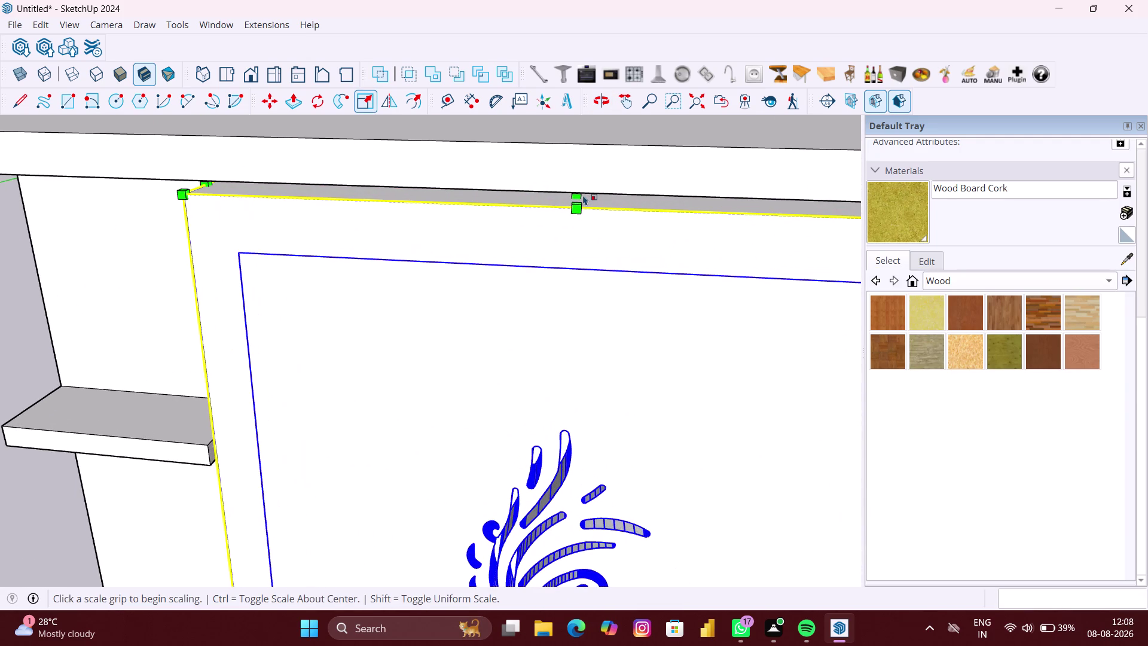
scroll(up, 3)
scroll(up, 3)
middle_drag(583, 194, 567, 182)
scroll(up, 3)
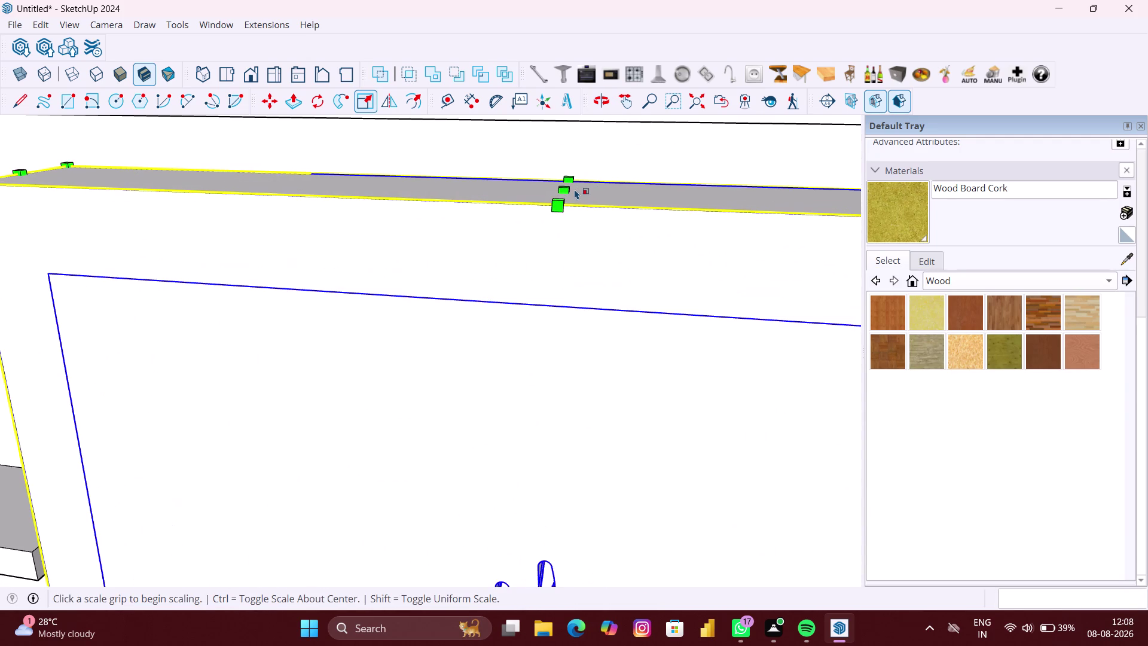
click(568, 188)
scroll(down, 3)
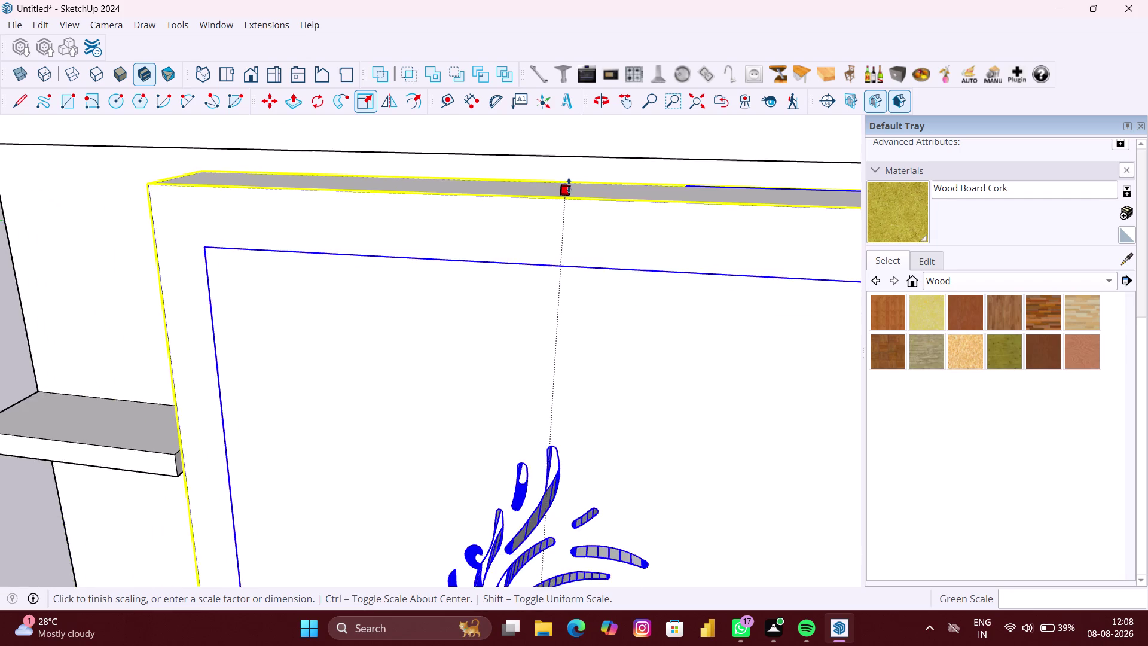
scroll(down, 3)
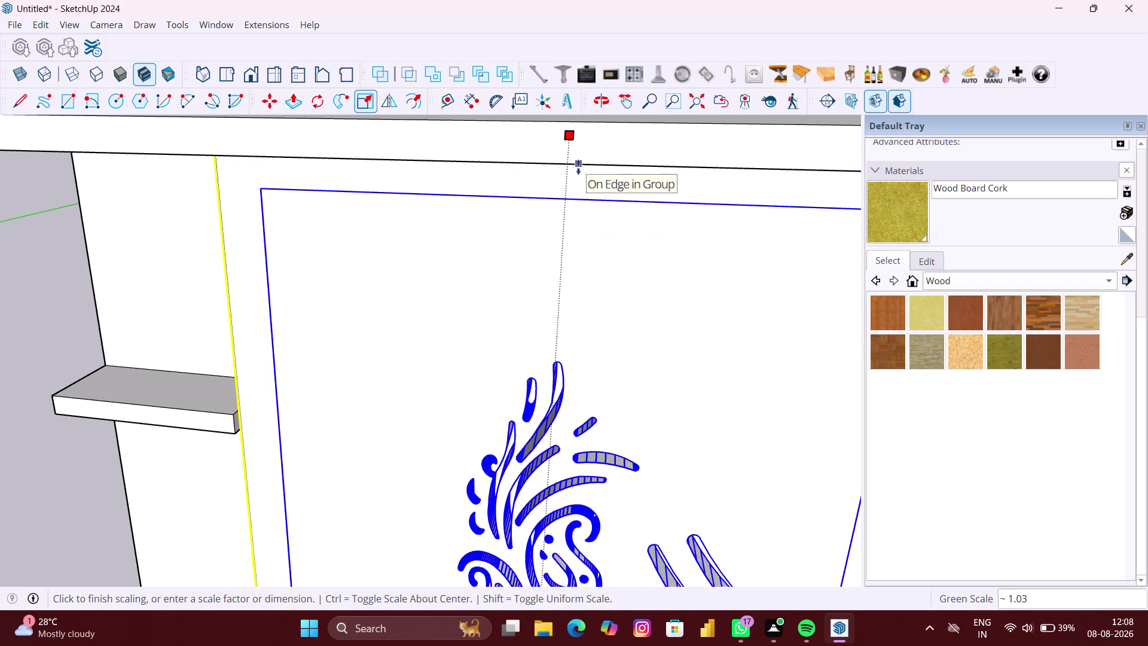
click(578, 167)
scroll(down, 3)
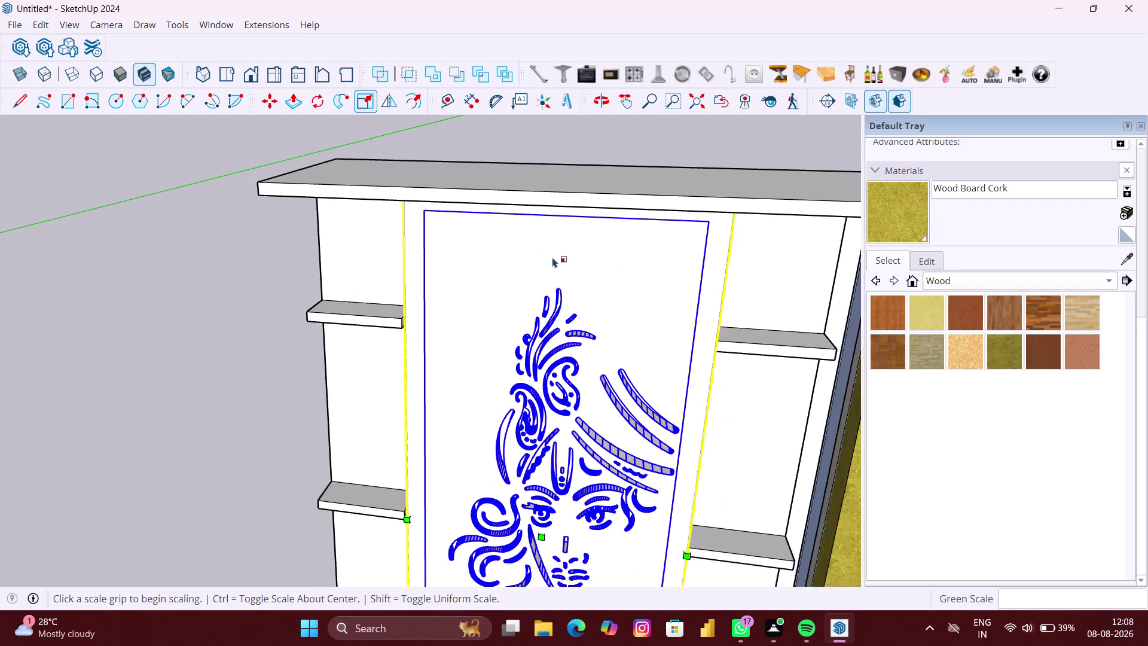
scroll(down, 3)
key(space)
key(space)
key(space)
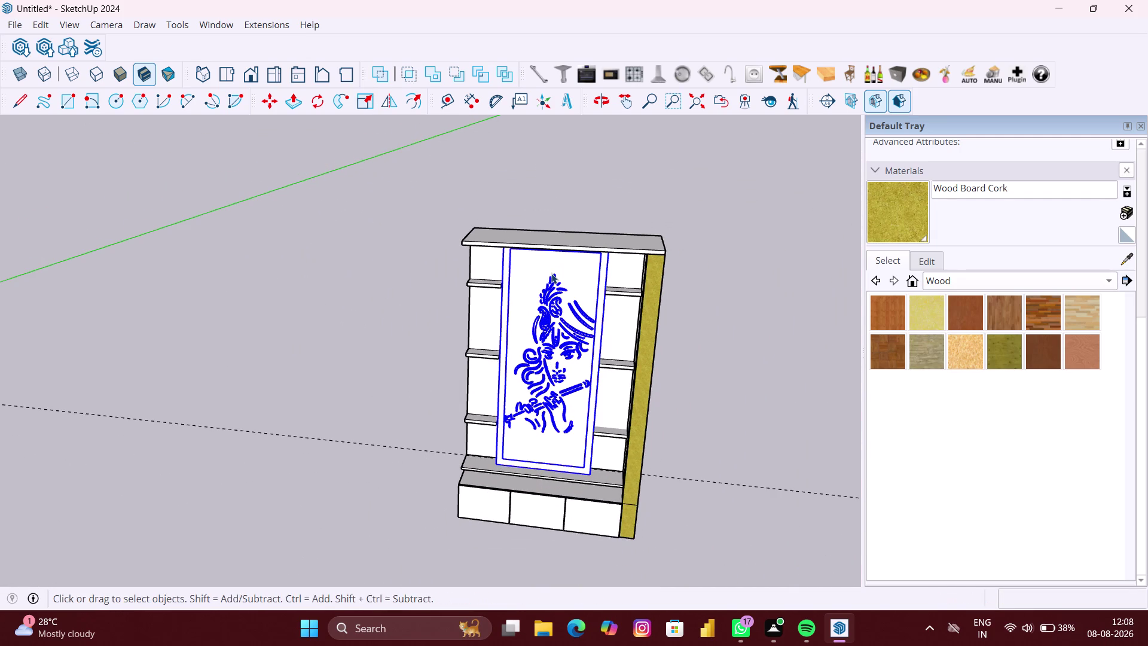
middle_click(551, 273)
middle_drag(550, 273, 587, 189)
scroll(up, 3)
middle_drag(587, 385, 611, 344)
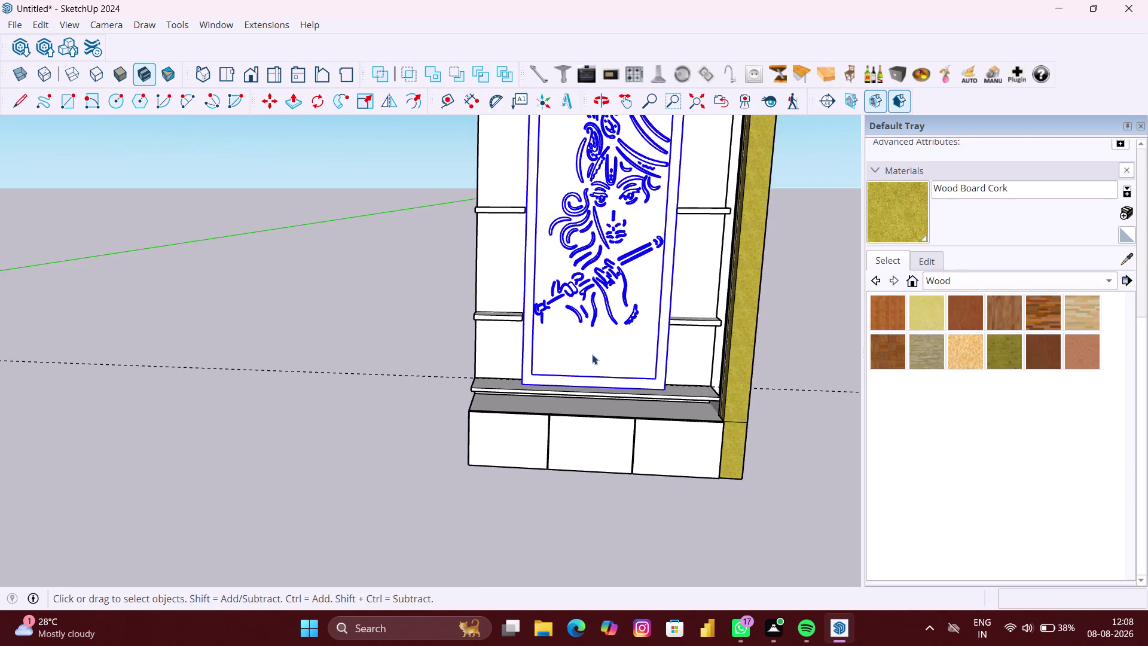
scroll(up, 3)
scroll(up, 3)
scroll(down, 3)
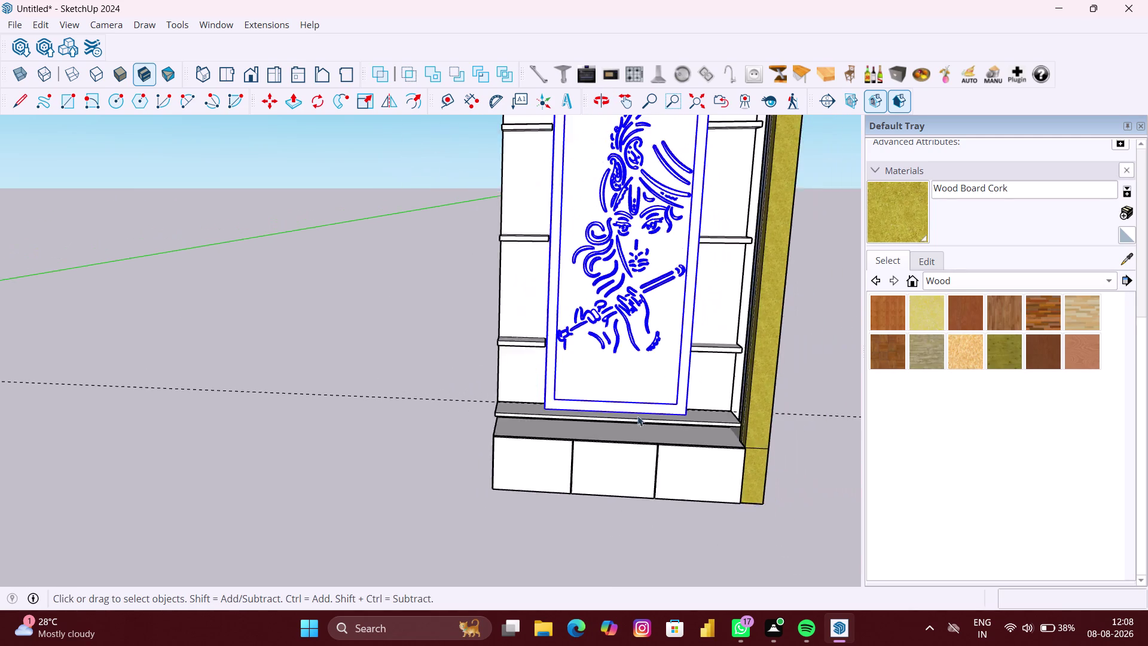
scroll(down, 3)
click(744, 466)
middle_drag(603, 390, 769, 394)
scroll(up, 3)
middle_drag(547, 377, 593, 378)
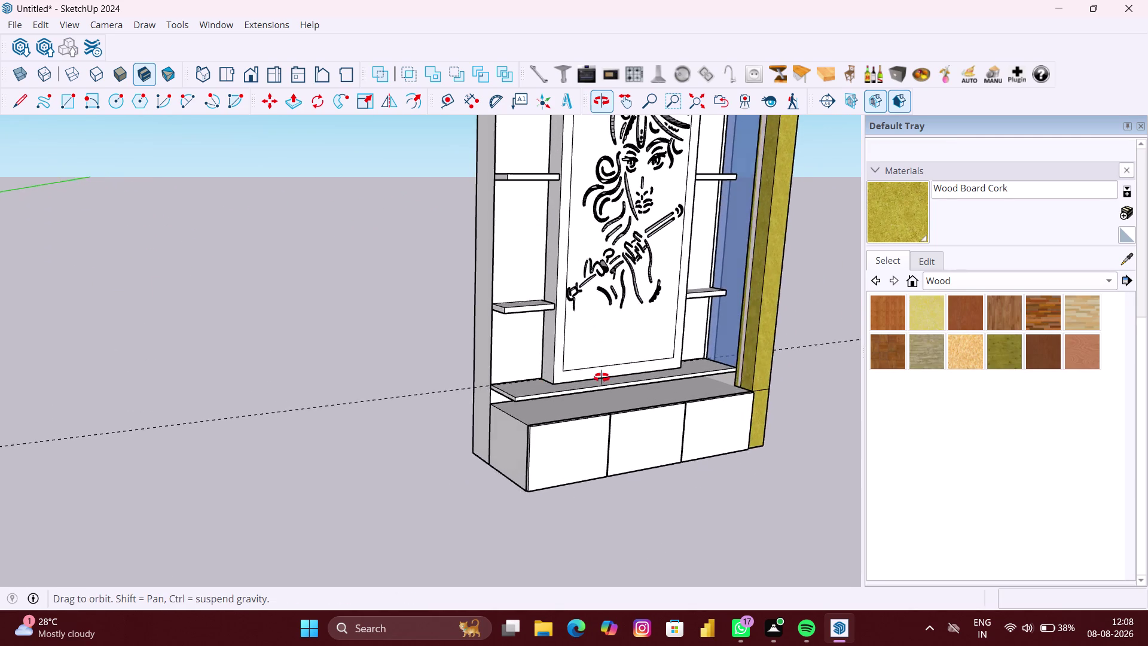
middle_drag(594, 377, 678, 378)
scroll(up, 3)
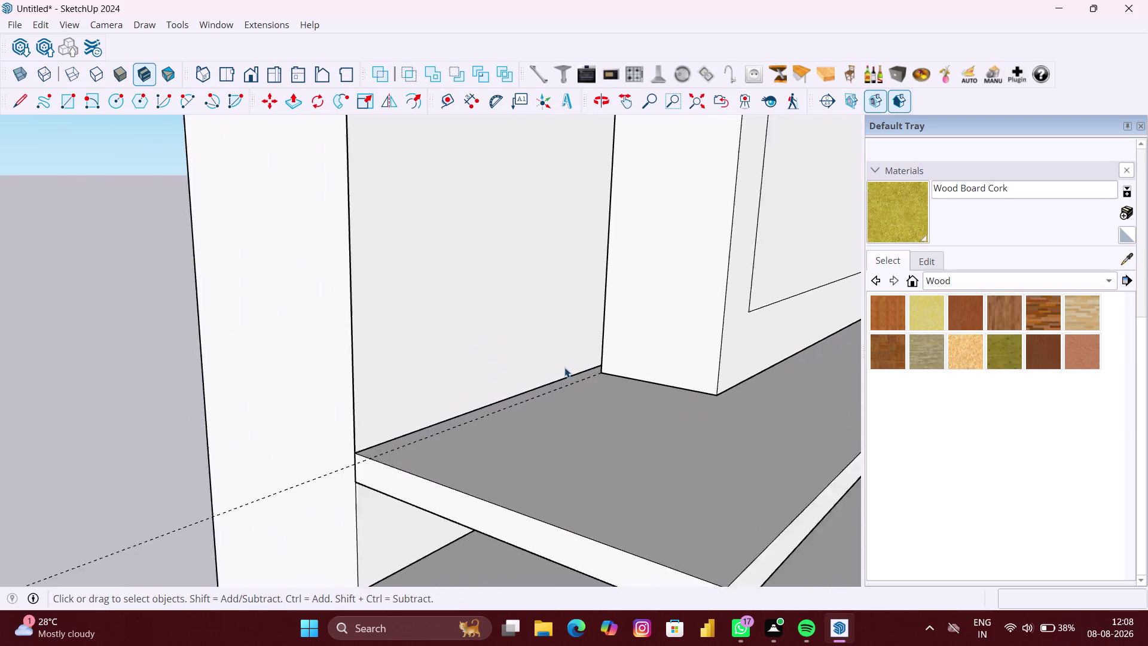
scroll(up, 3)
scroll(down, 3)
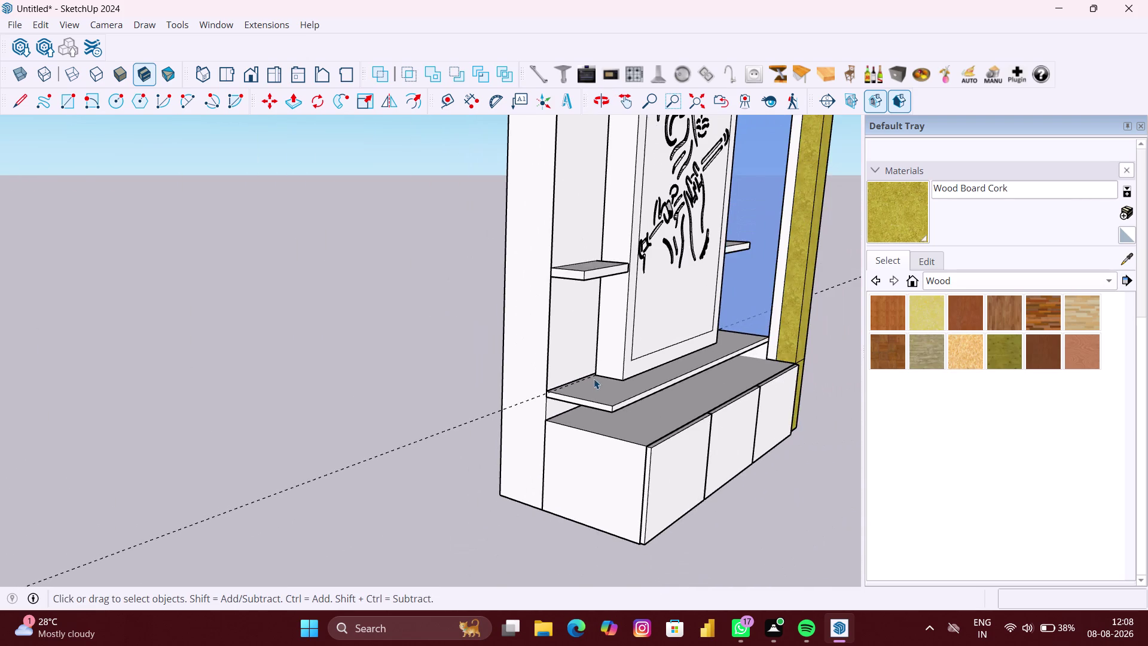
scroll(down, 3)
scroll(down, 3)
scroll(down, 3)
scroll(down, 3)
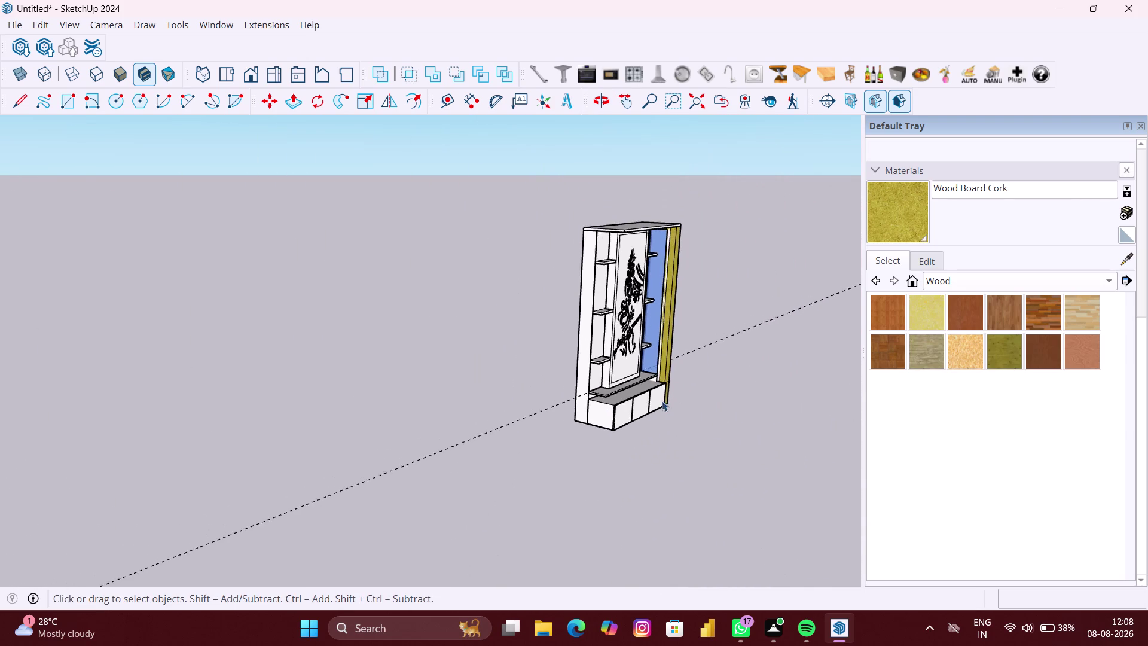
scroll(down, 3)
middle_drag(679, 402, 481, 373)
scroll(up, 3)
click(731, 433)
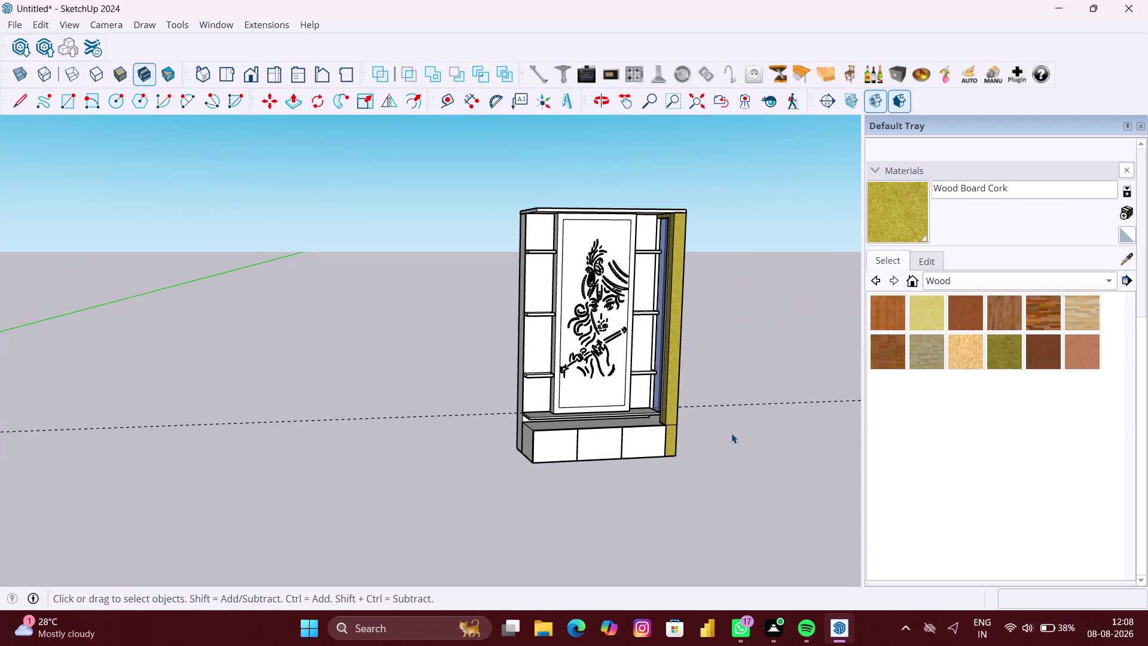
scroll(up, 3)
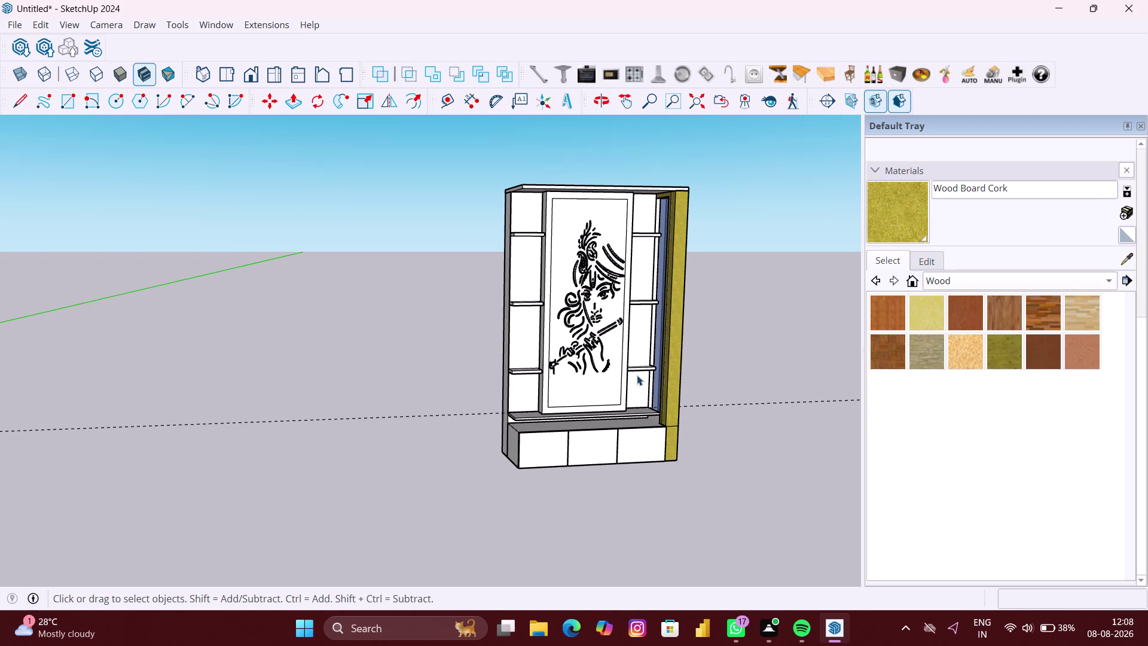
scroll(up, 3)
click(648, 358)
click(649, 361)
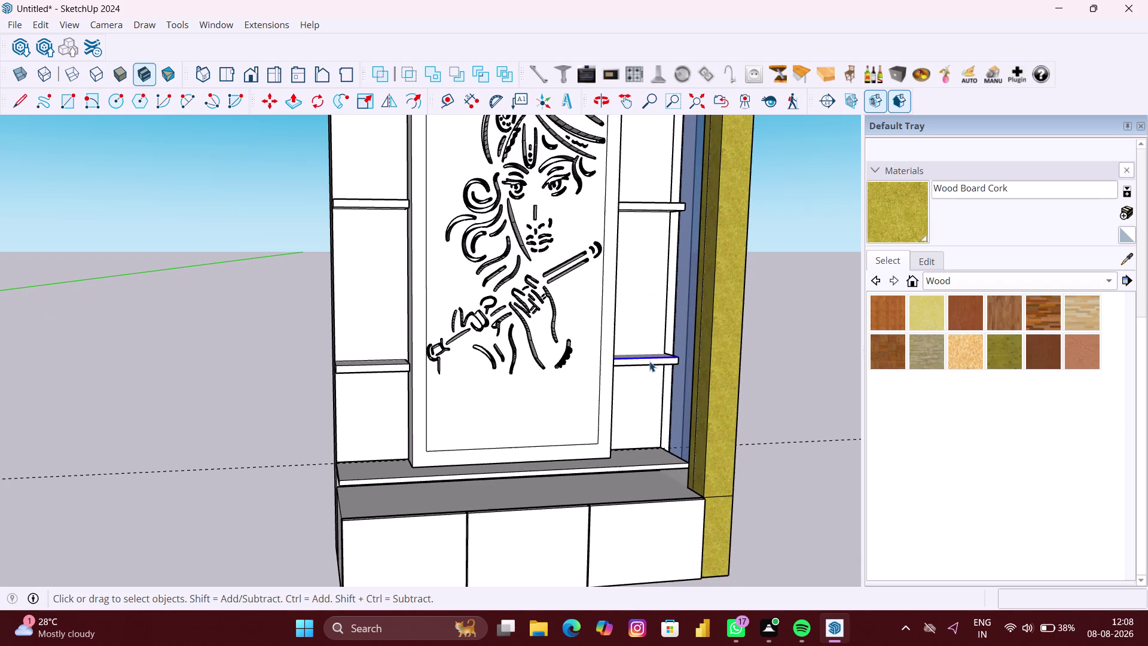
scroll(up, 3)
double_click(649, 361)
scroll(up, 3)
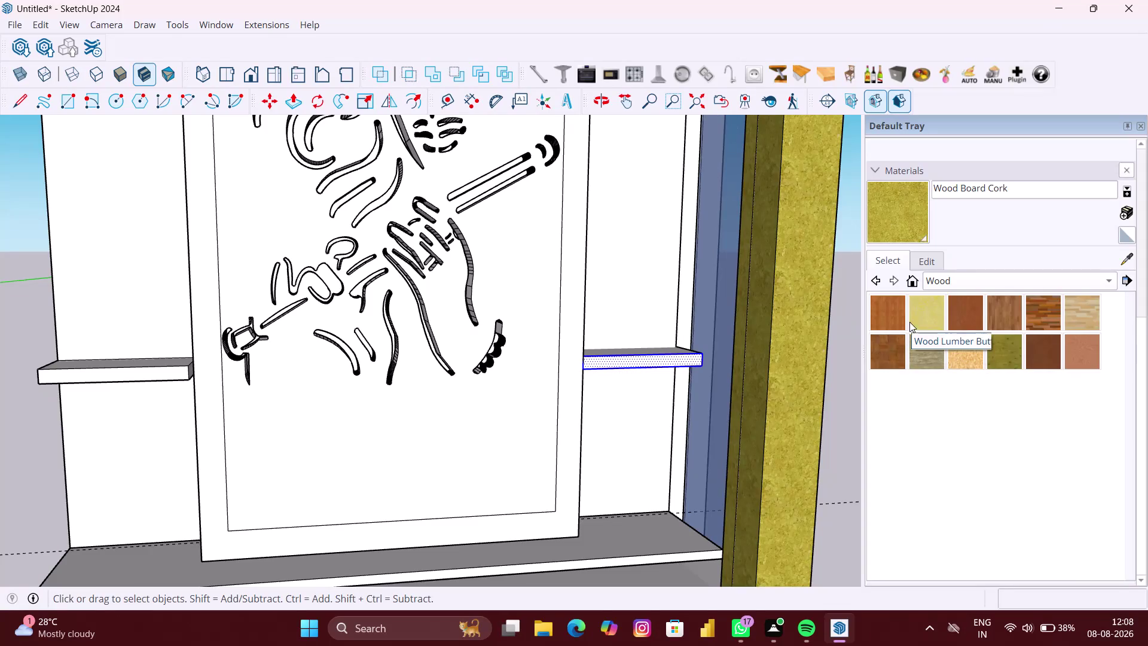
Choose the pale yellow Wood Board Cork material, sampling it from the model.
click(922, 314)
scroll(up, 3)
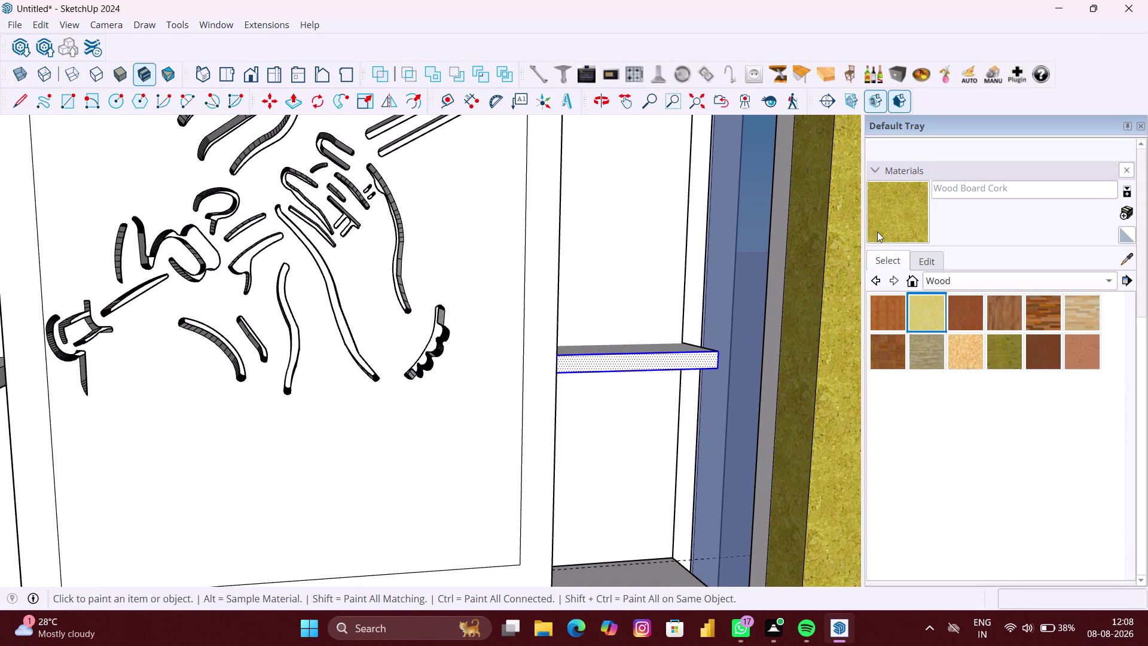
click(902, 226)
click(1126, 259)
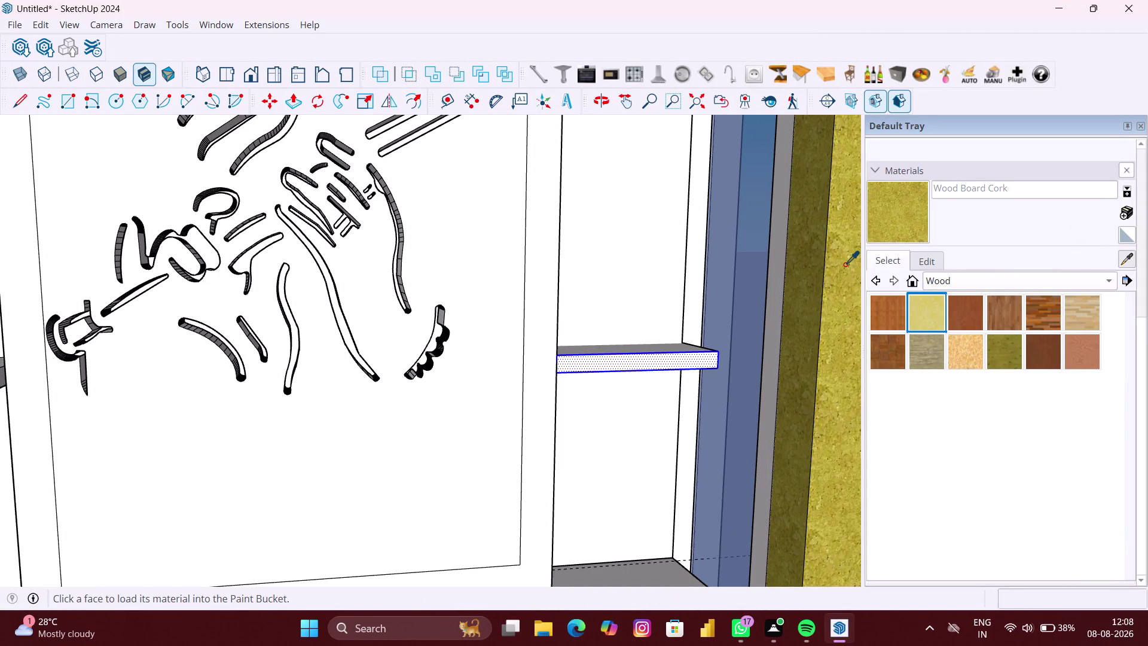
Paint the first right-side shelf's faces, front edge and underside with cork.
click(844, 264)
scroll(up, 3)
click(674, 358)
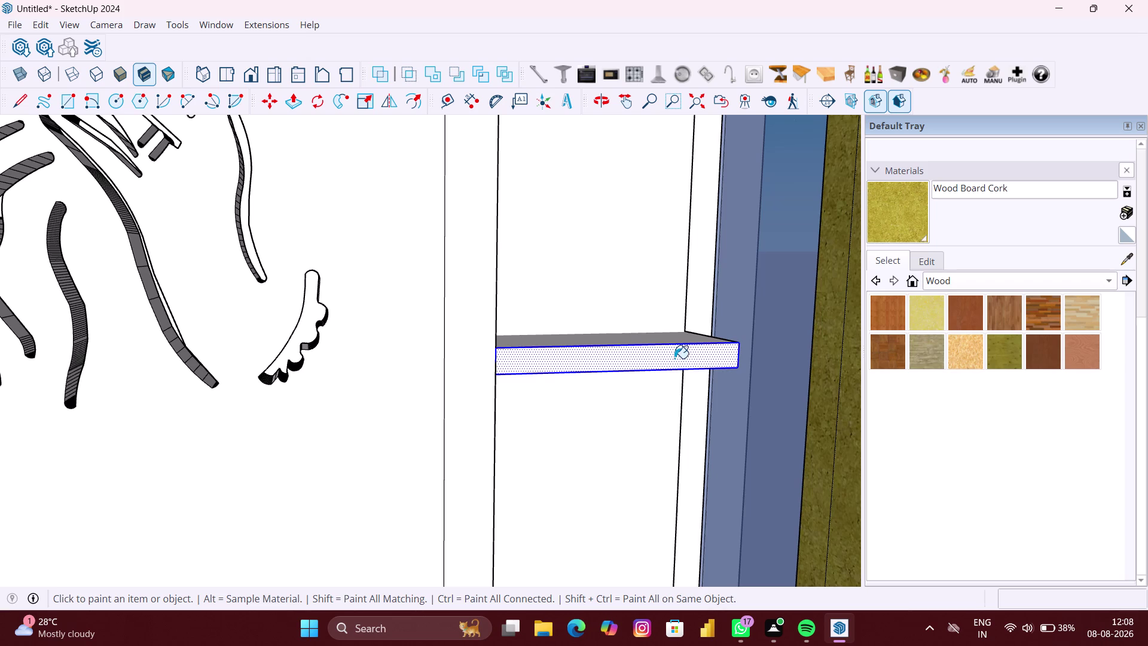
scroll(down, 3)
click(675, 346)
scroll(down, 3)
middle_drag(667, 362, 668, 361)
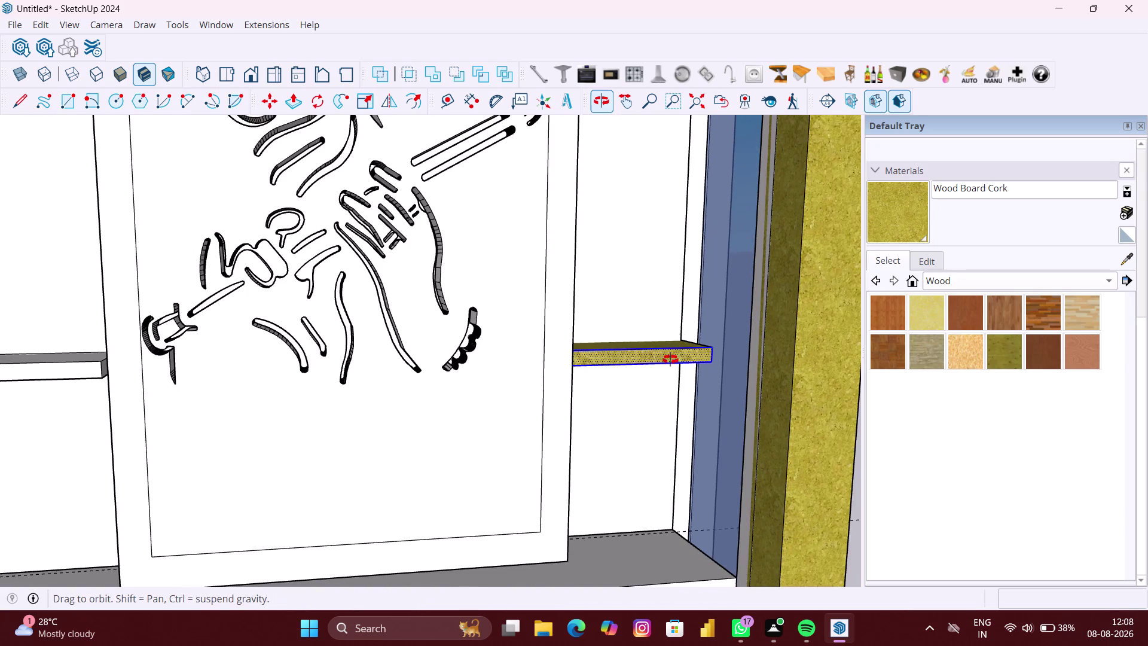
middle_drag(668, 362, 641, 223)
scroll(up, 3)
click(651, 359)
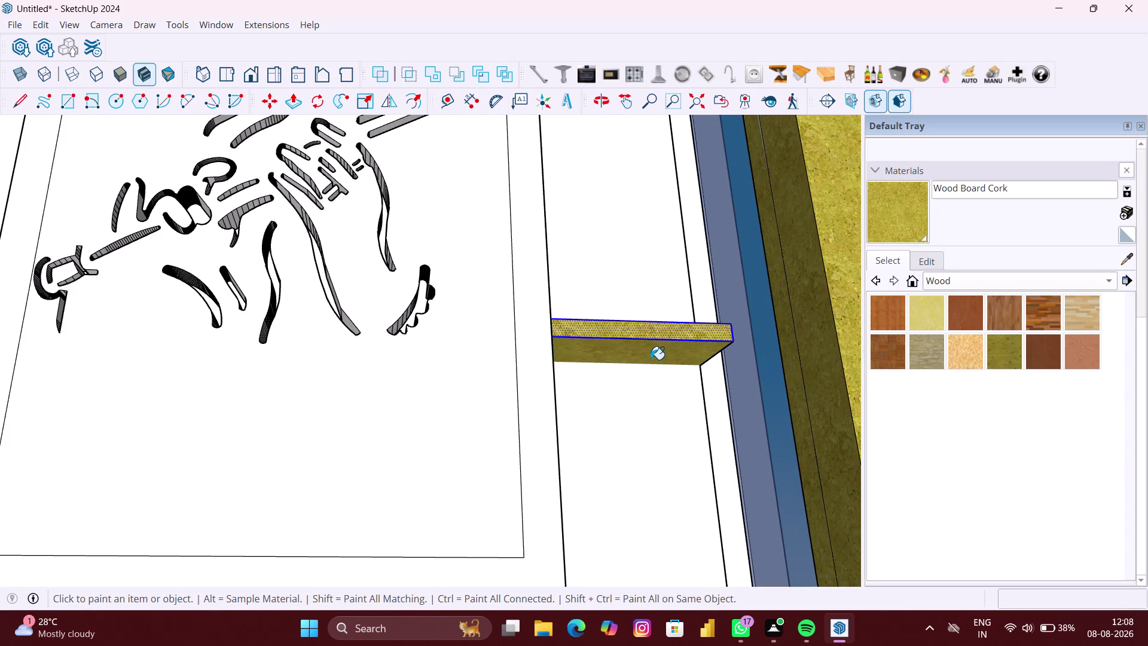
scroll(down, 3)
scroll(up, 3)
Paint the left column's lower and middle shelf faces with cork.
middle_drag(372, 349, 383, 324)
scroll(up, 3)
click(375, 347)
click(400, 327)
scroll(down, 3)
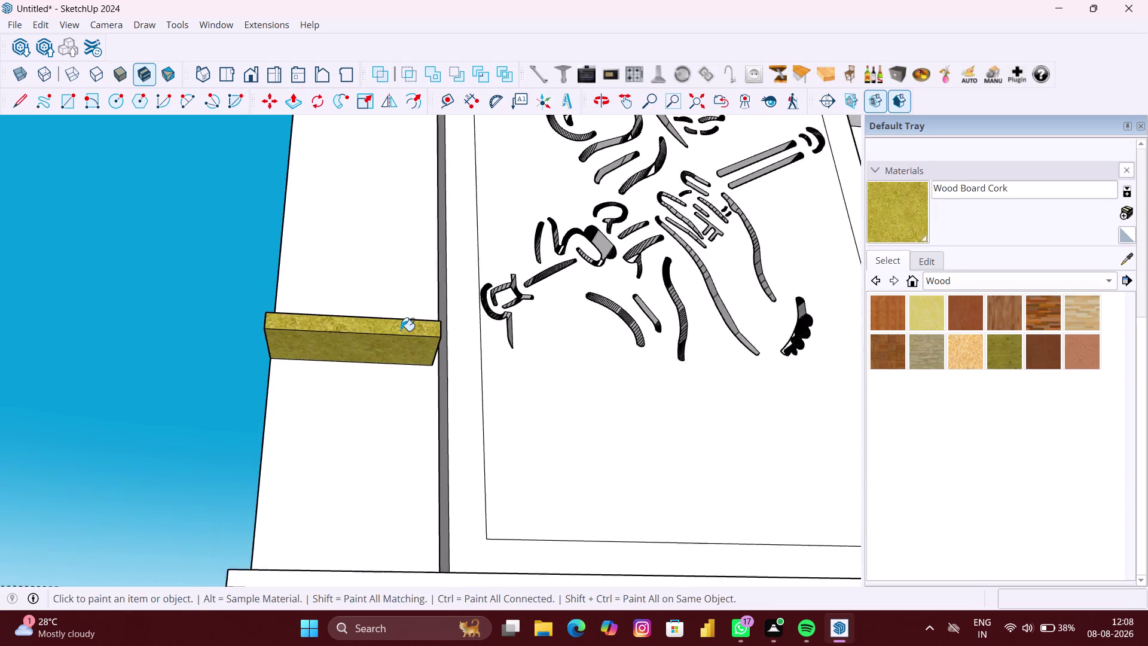
middle_drag(401, 331, 413, 528)
scroll(up, 3)
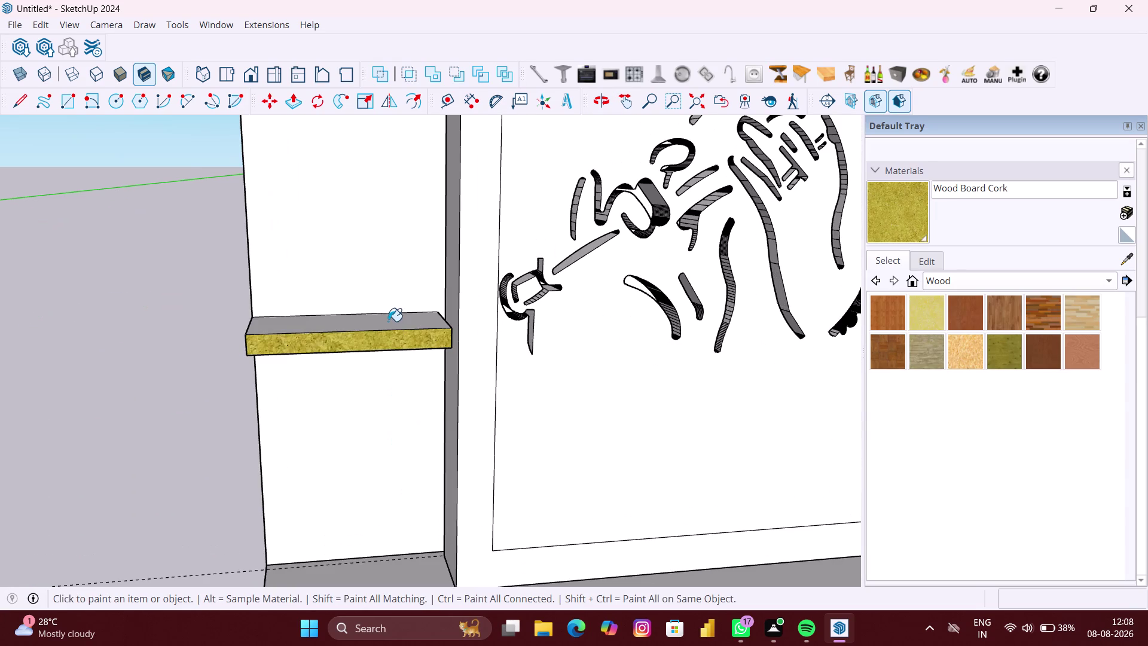
click(388, 321)
scroll(down, 3)
scroll(down, 3)
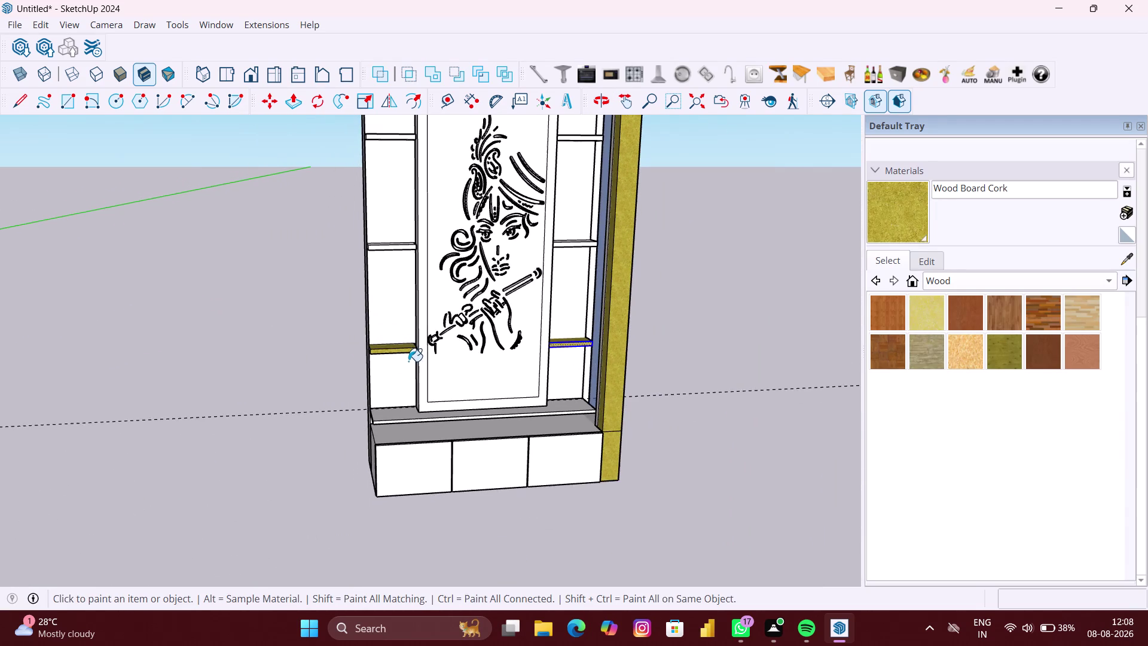
Paint the upper-left shelf's top, front and remaining faces with cork.
middle_drag(405, 362, 359, 376)
scroll(down, 3)
scroll(up, 3)
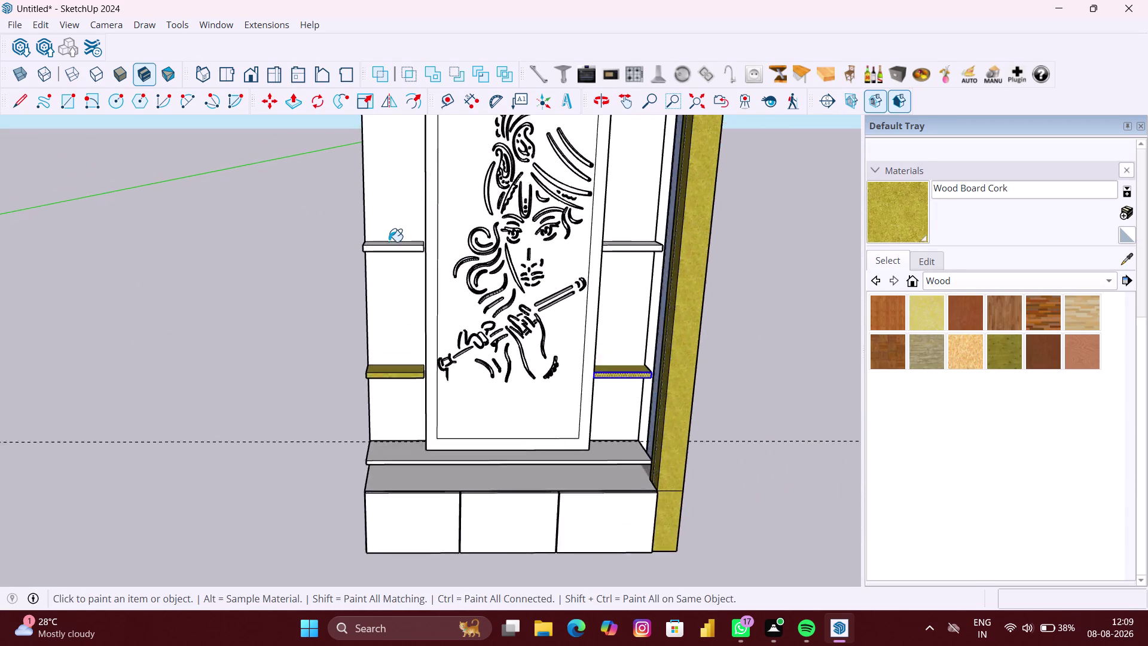
scroll(up, 3)
click(411, 240)
click(407, 254)
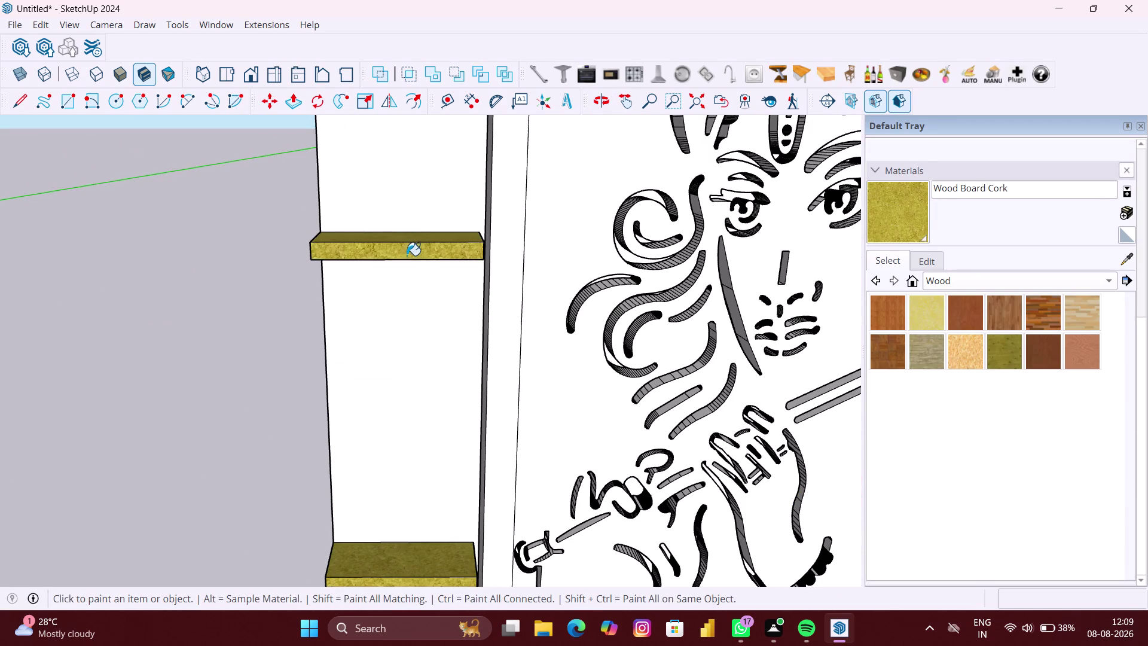
middle_drag(407, 256, 464, 188)
scroll(down, 3)
middle_drag(442, 248, 470, 182)
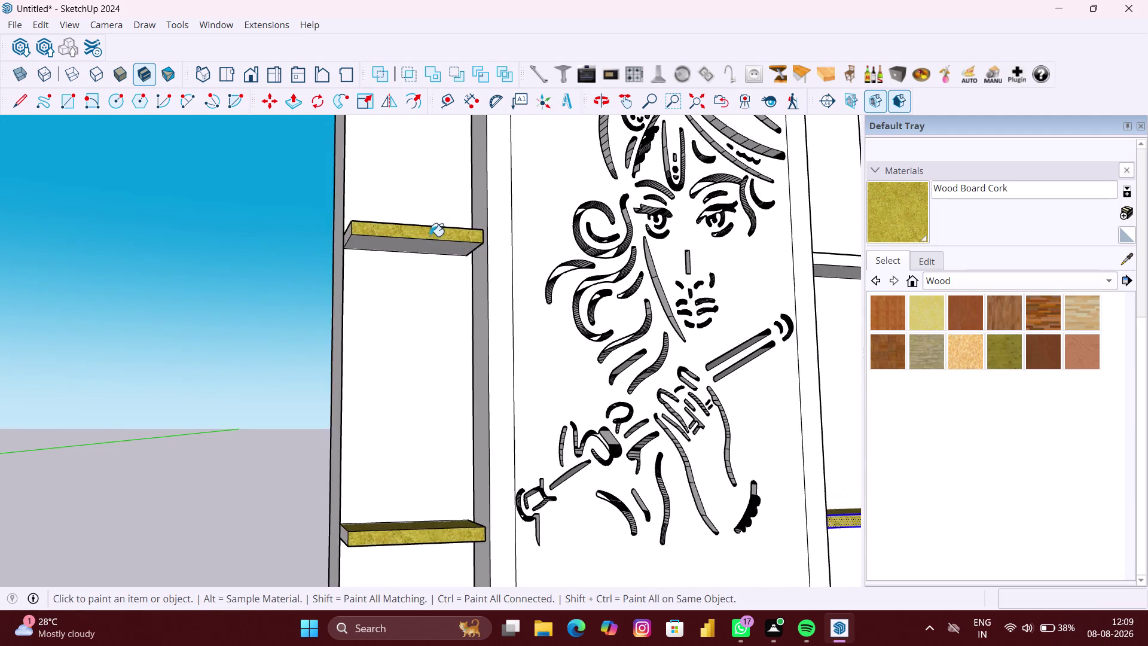
scroll(up, 3)
click(420, 254)
middle_drag(403, 254, 530, 281)
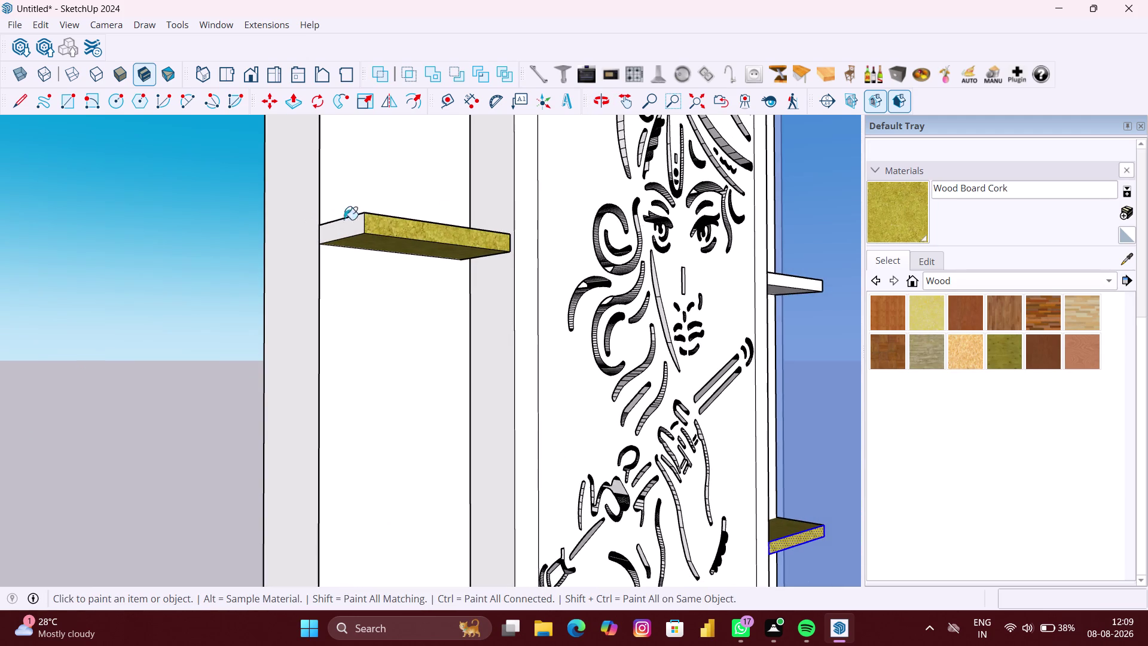
click(339, 226)
scroll(down, 3)
scroll(up, 3)
click(383, 447)
scroll(down, 3)
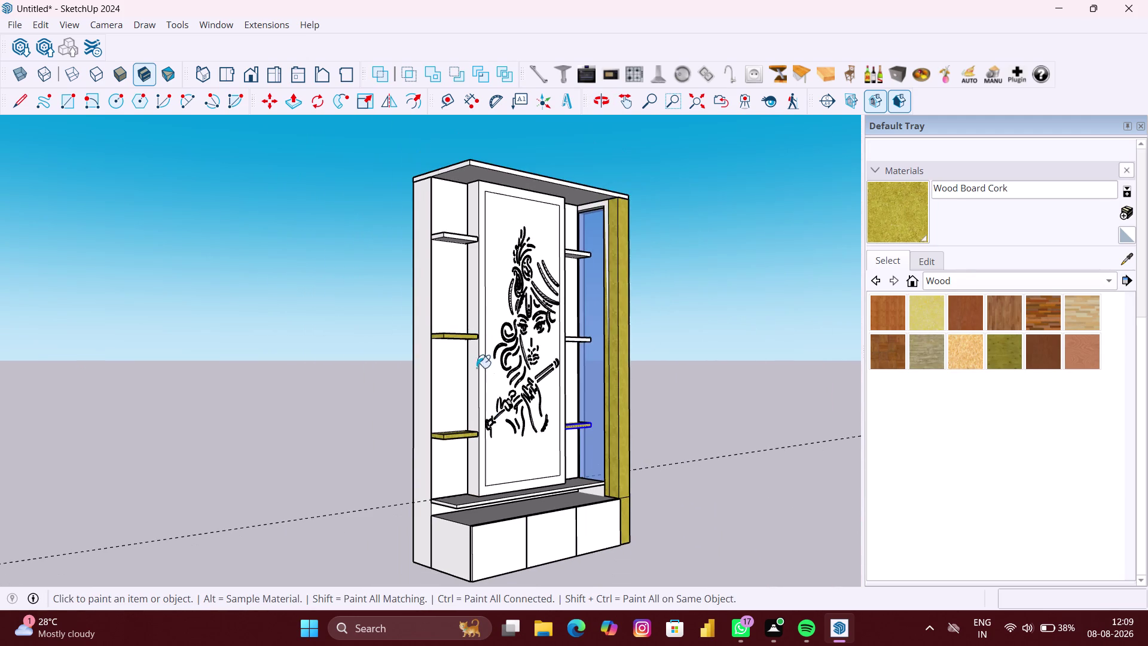
Paint the top-left shelf's surface, edges and upper face with cork.
middle_drag(455, 283, 437, 512)
scroll(up, 3)
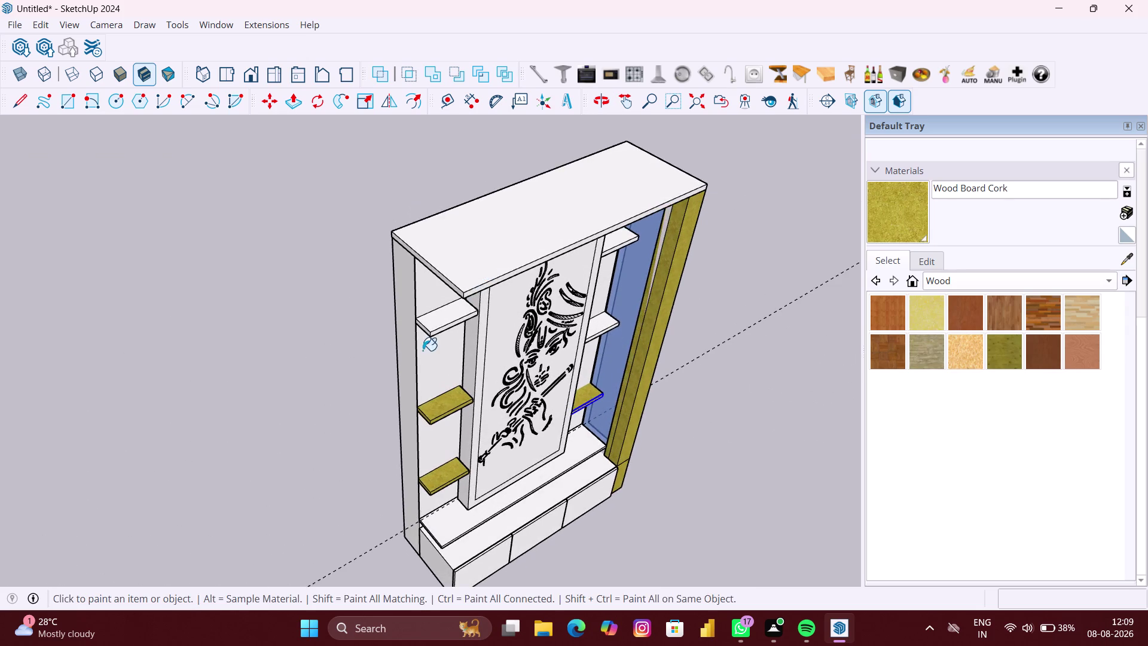
middle_drag(422, 351, 433, 274)
scroll(up, 3)
click(457, 272)
middle_drag(453, 292, 438, 233)
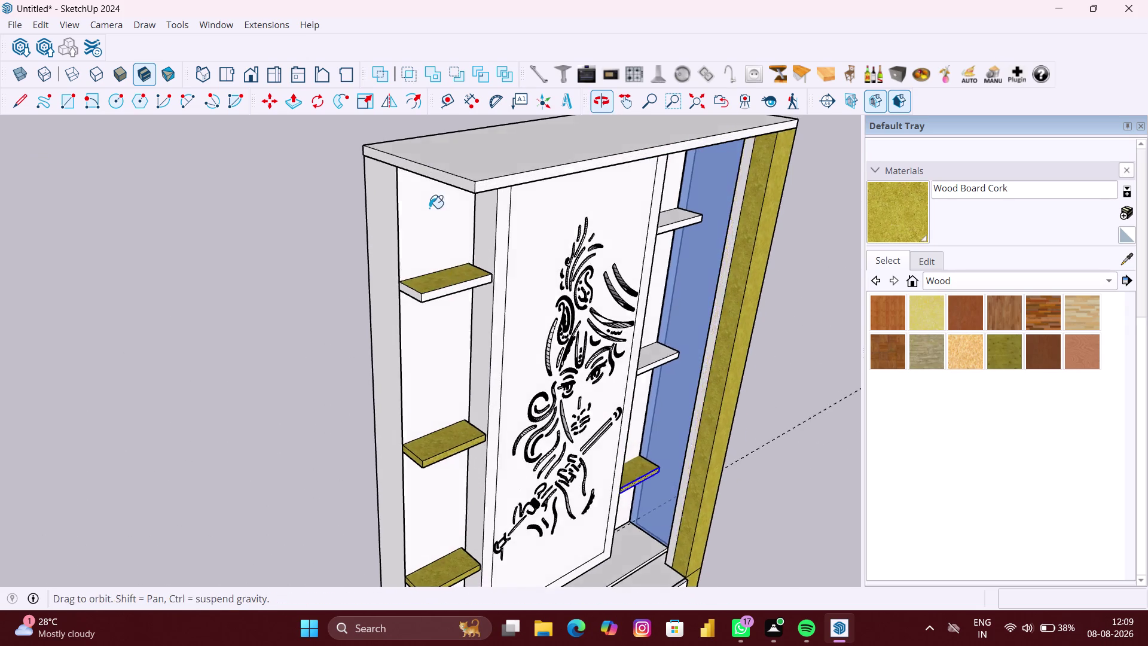
scroll(up, 3)
click(443, 270)
middle_drag(414, 277, 452, 271)
click(432, 267)
click(456, 266)
middle_drag(476, 275, 466, 255)
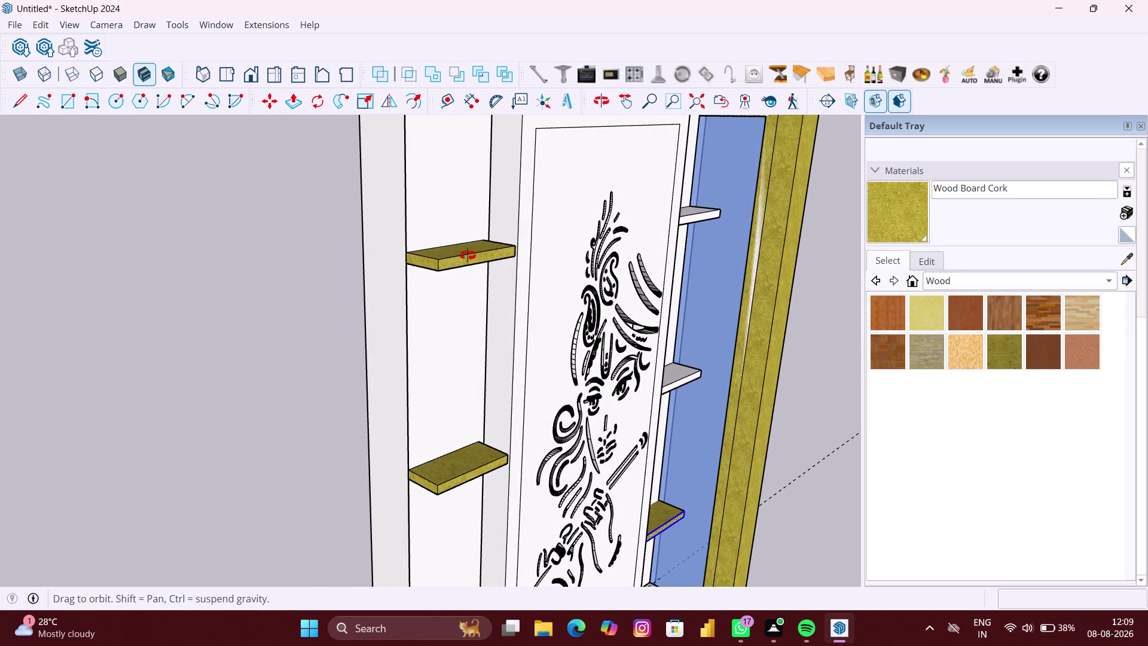
middle_drag(466, 255, 432, 205)
scroll(up, 3)
middle_drag(438, 217, 457, 185)
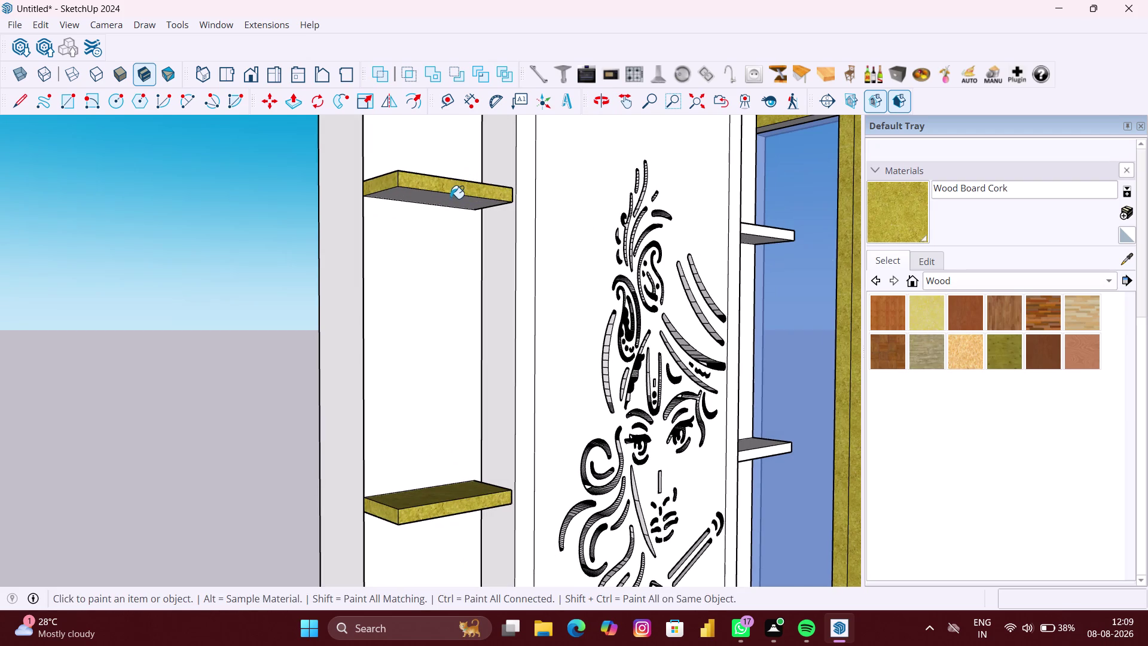
click(449, 202)
scroll(down, 3)
Paint the right column's middle shelves and their front edges with cork.
middle_drag(599, 304, 389, 325)
scroll(down, 3)
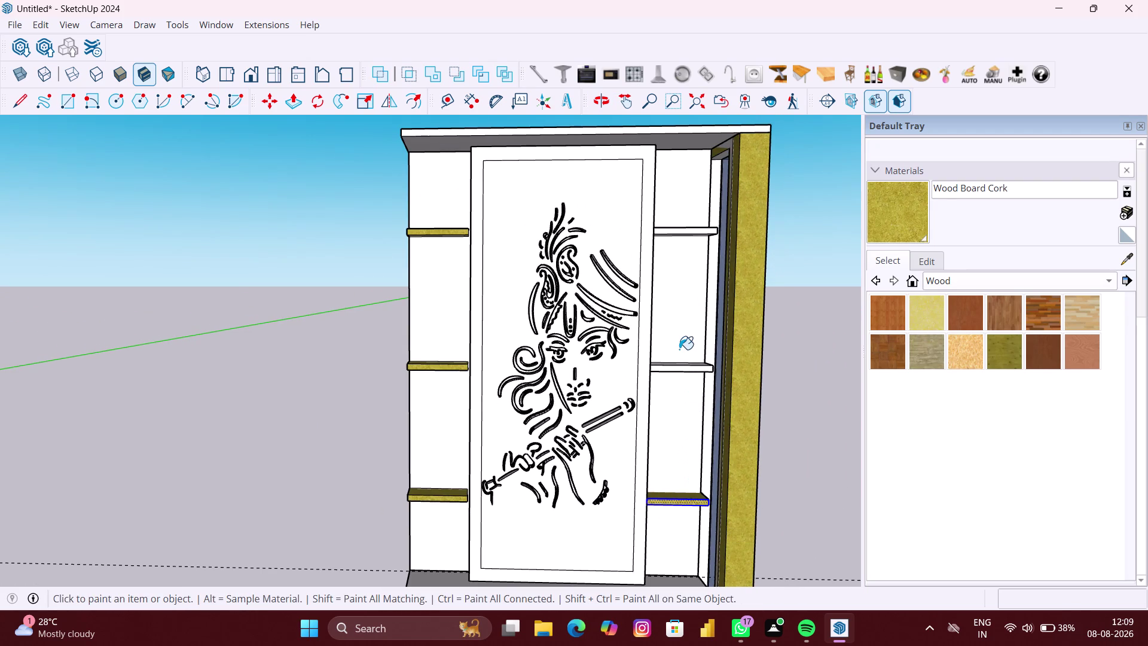
scroll(up, 3)
click(684, 377)
middle_drag(677, 394, 671, 331)
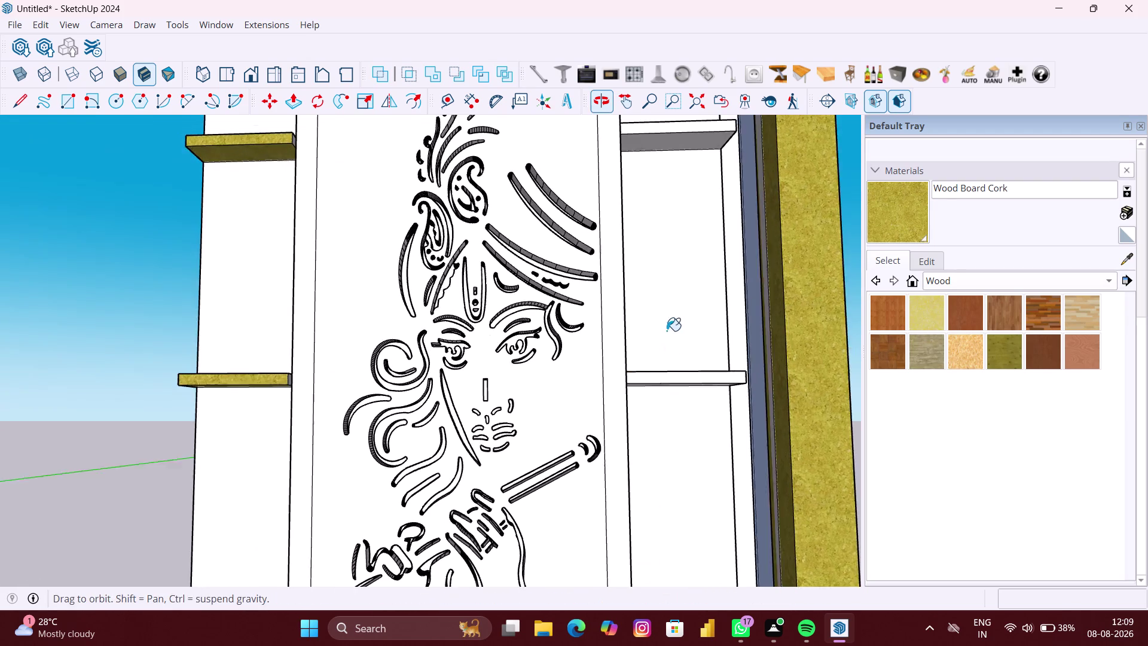
scroll(up, 3)
click(676, 381)
scroll(up, 3)
middle_drag(674, 392, 674, 308)
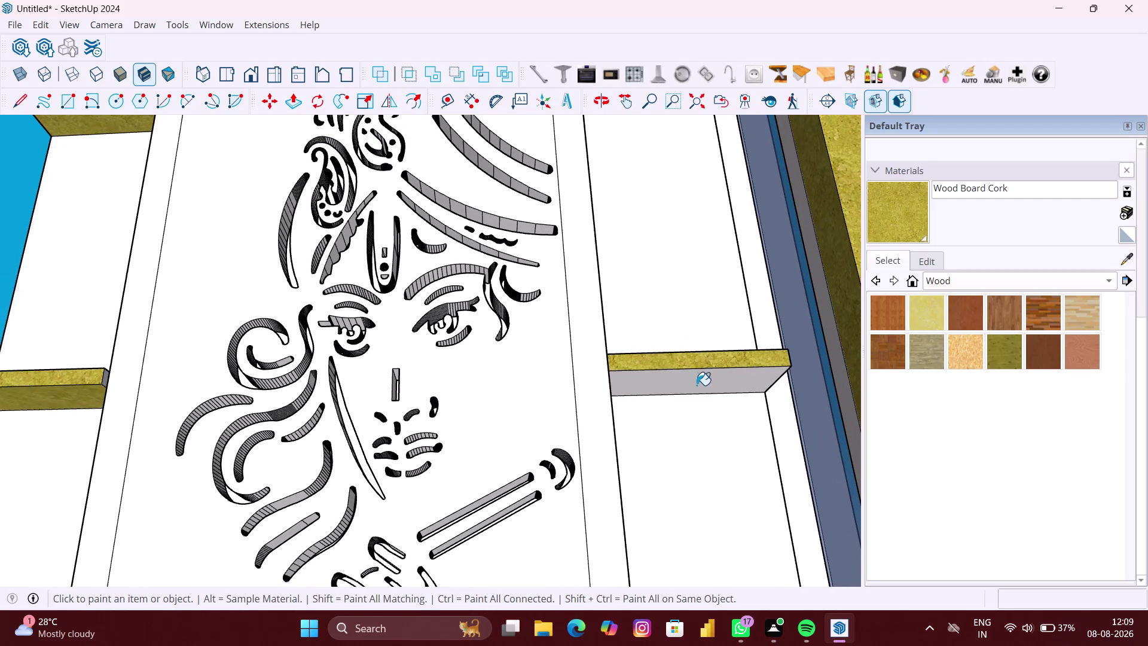
click(697, 381)
scroll(down, 3)
middle_drag(737, 388, 732, 486)
scroll(down, 3)
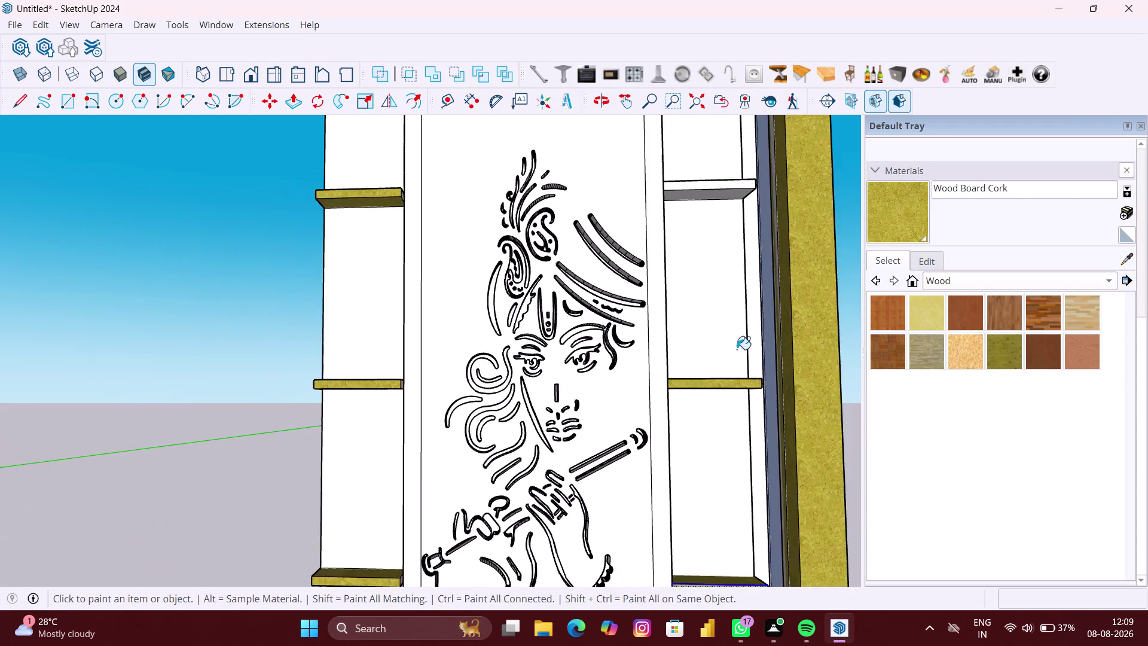
scroll(down, 3)
Paint the top-right shelf's faces and the lowest right shelf's top with cork.
middle_drag(680, 232, 668, 383)
scroll(up, 3)
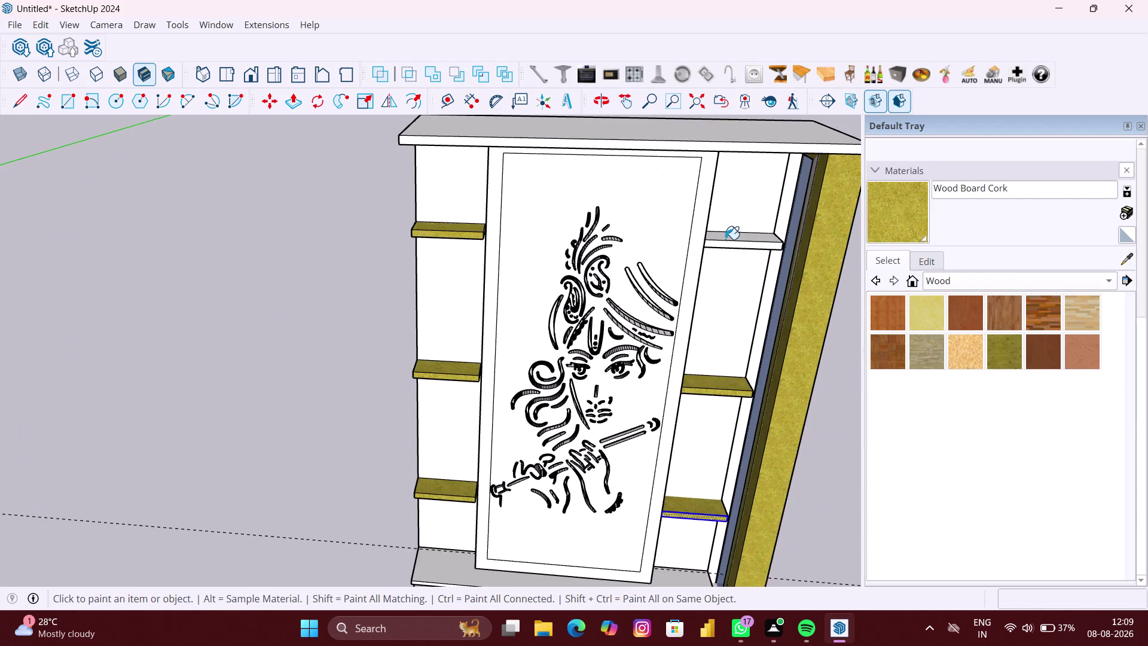
scroll(up, 3)
click(727, 239)
click(731, 247)
middle_drag(731, 248, 739, 171)
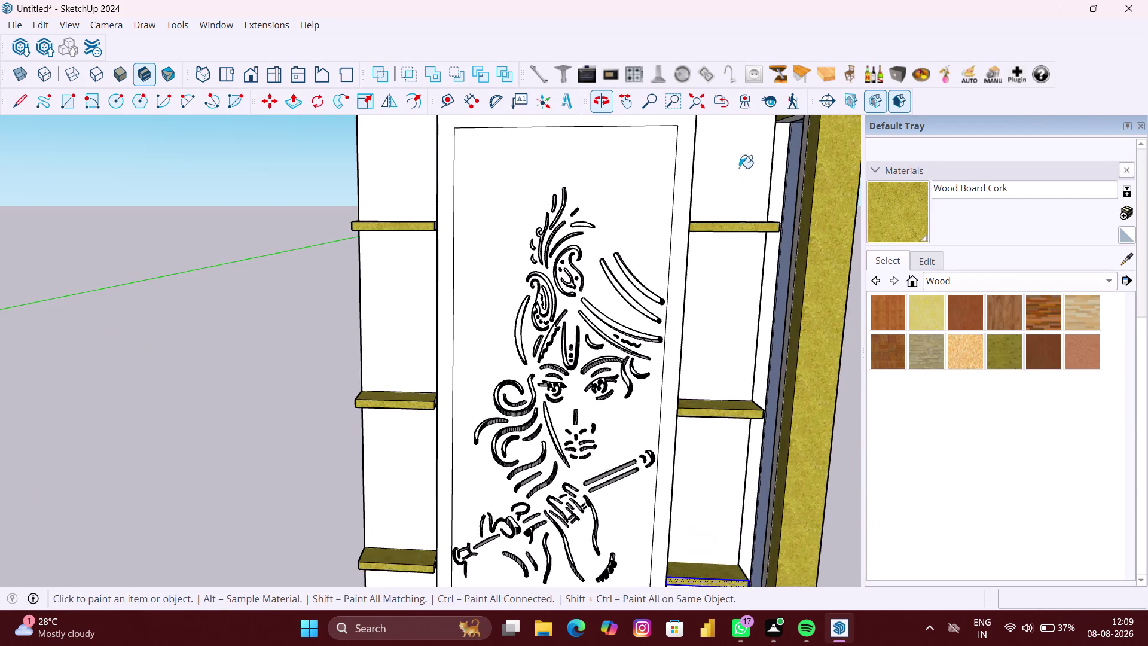
scroll(up, 3)
middle_drag(754, 270, 762, 207)
scroll(up, 3)
click(730, 208)
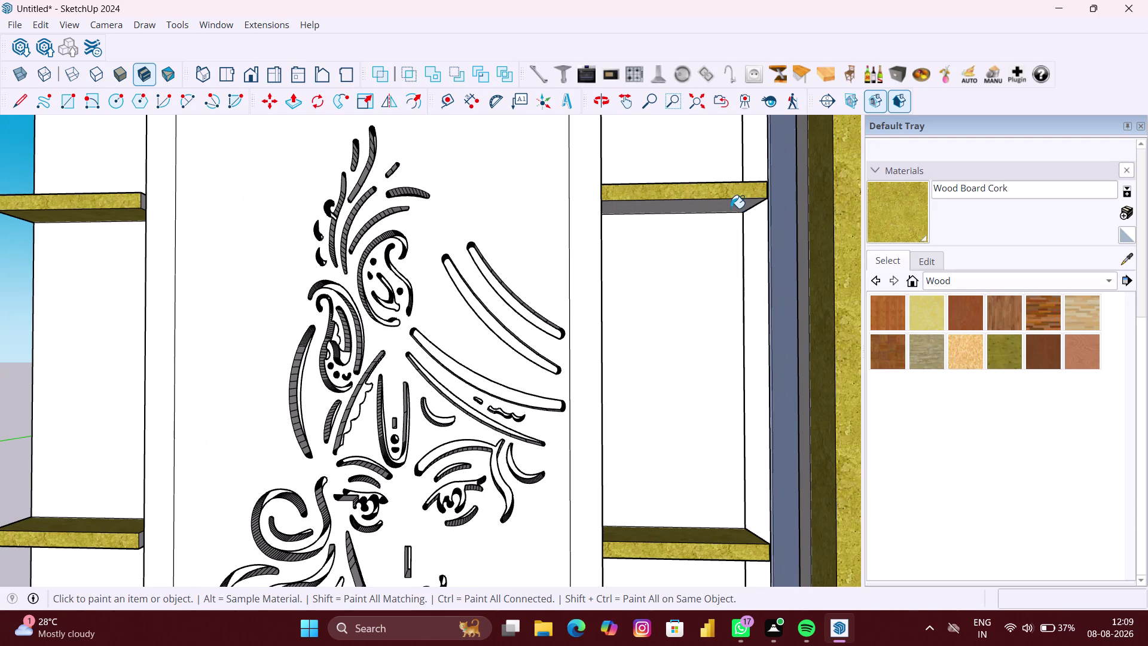
scroll(down, 3)
middle_drag(731, 226, 840, 404)
scroll(down, 3)
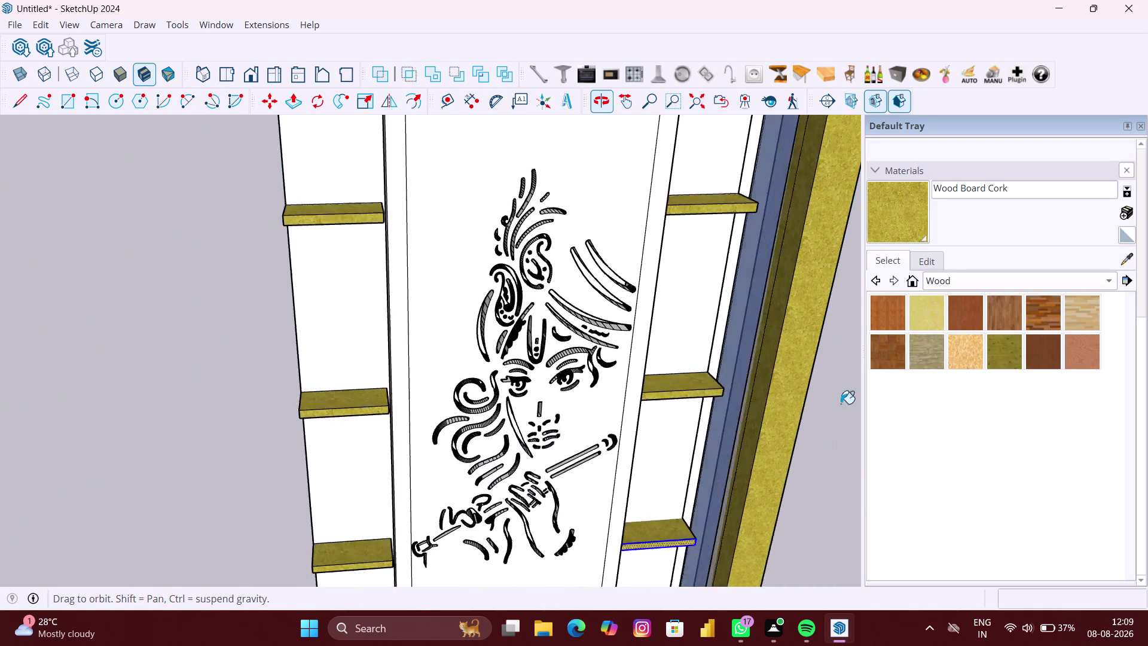
scroll(down, 3)
scroll(up, 3)
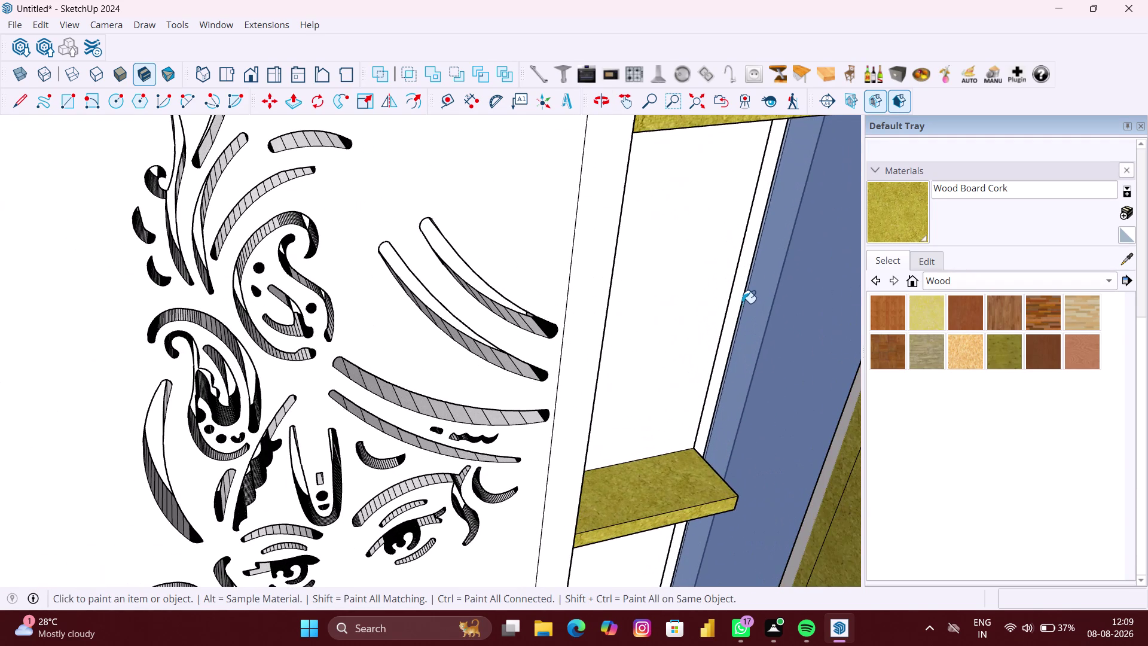
click(736, 297)
scroll(down, 3)
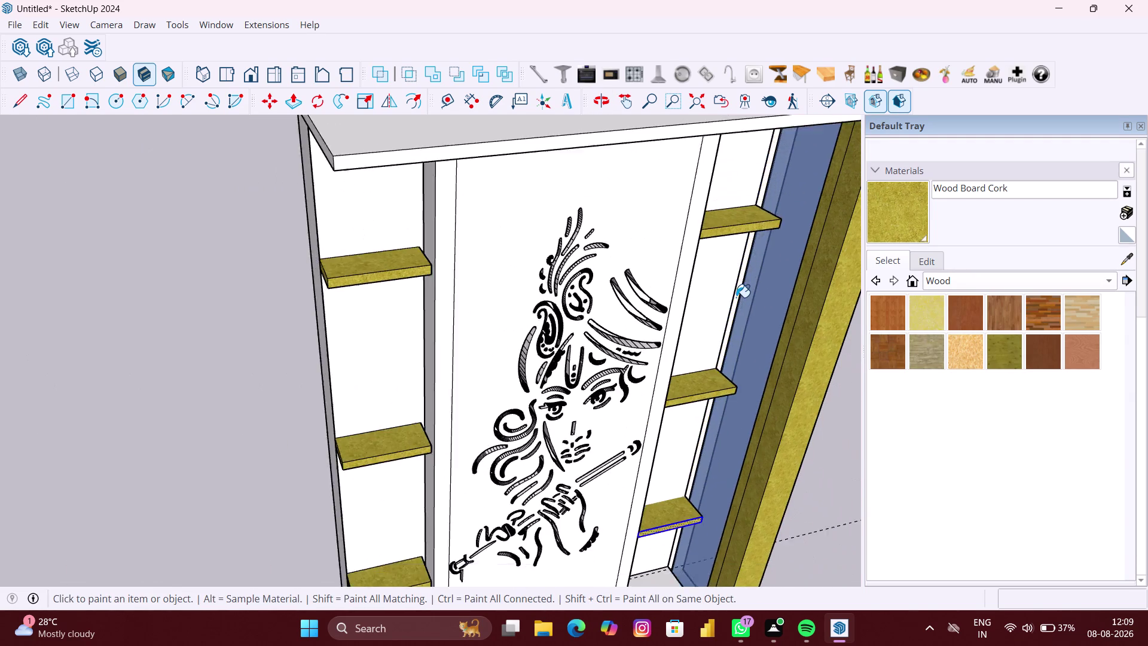
scroll(down, 3)
scroll(down, 3)
scroll(down, 3)
scroll(down, 3)
Orbit around the unit to review the painted shelves and side panel.
middle_drag(806, 390, 718, 323)
scroll(down, 3)
middle_drag(787, 564, 769, 561)
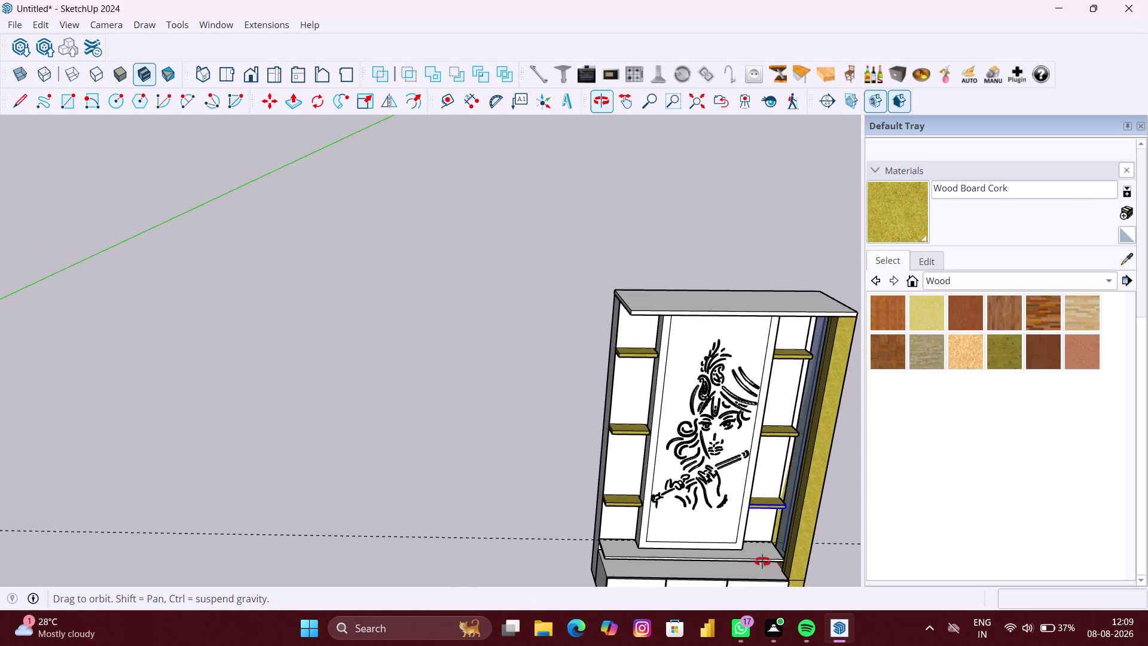
middle_drag(769, 562, 753, 560)
scroll(down, 3)
middle_drag(755, 559, 730, 521)
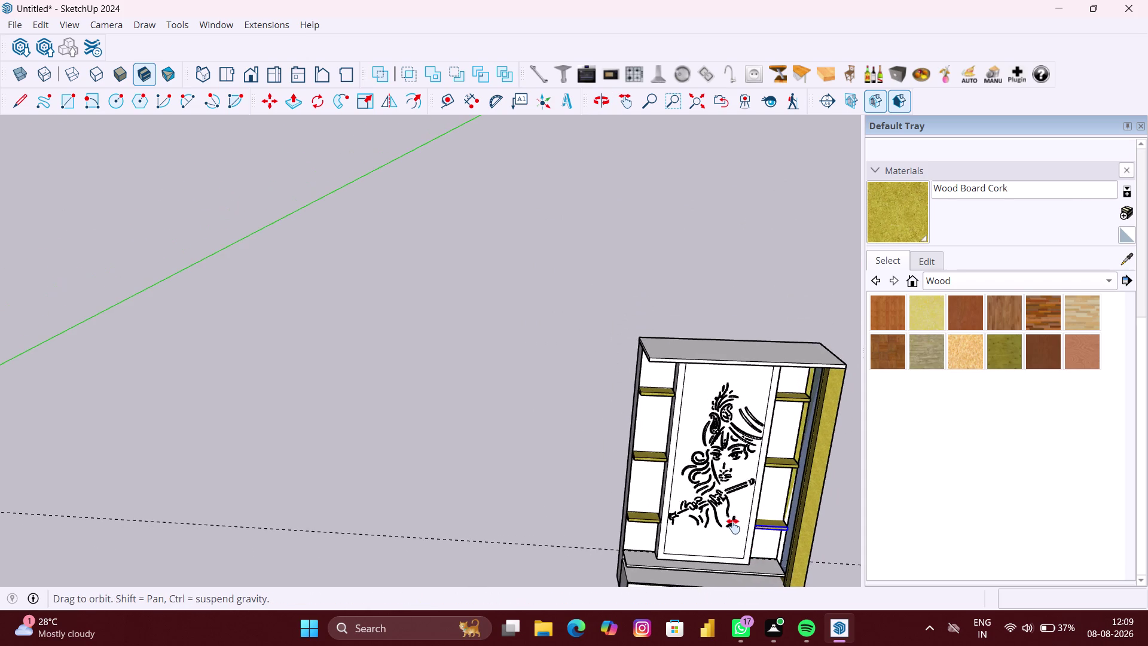
middle_drag(730, 521, 601, 451)
middle_drag(672, 457, 286, 448)
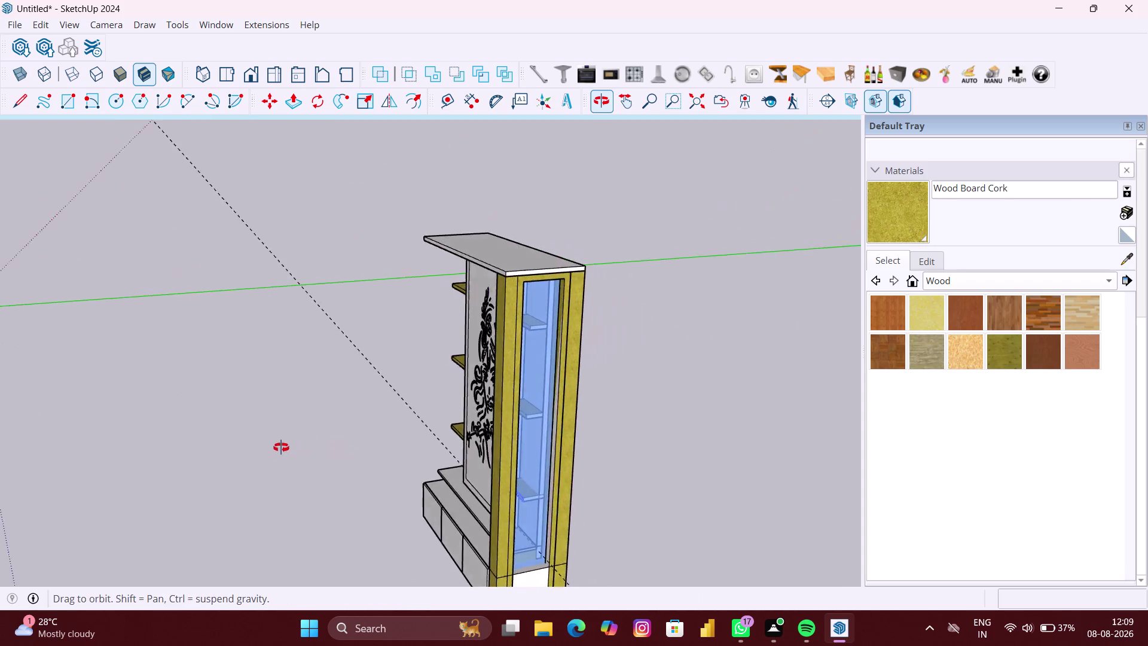
middle_drag(287, 447, 327, 383)
scroll(up, 3)
Undo an accidental cork paint on the base and sample the translucent blue glass.
click(529, 555)
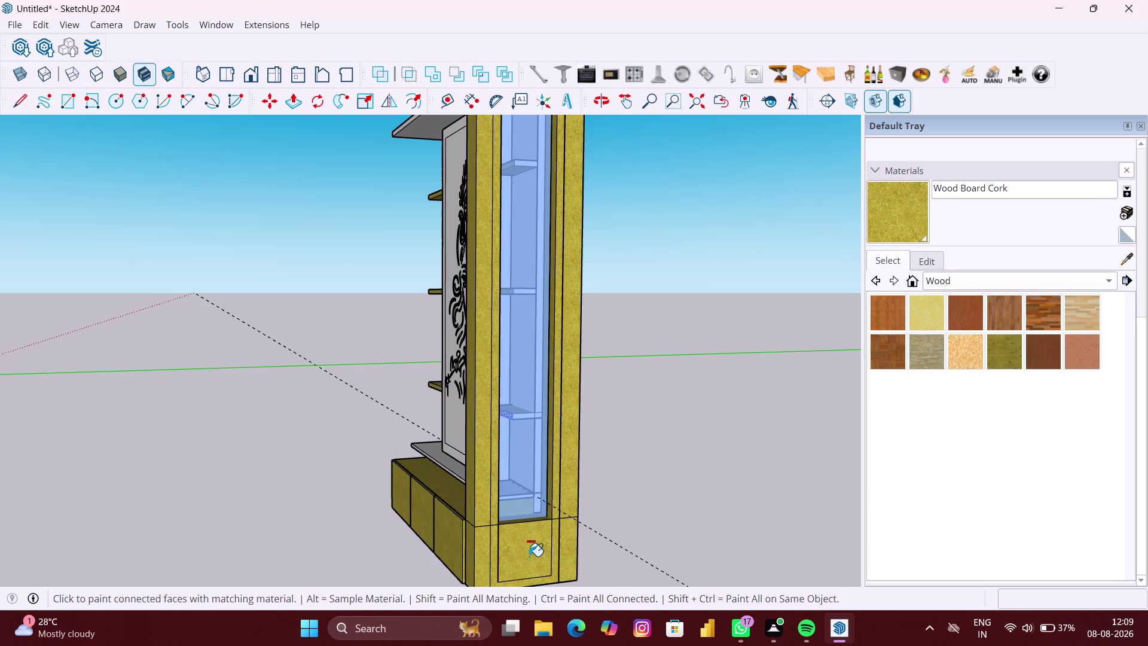
key(ctrl+z)
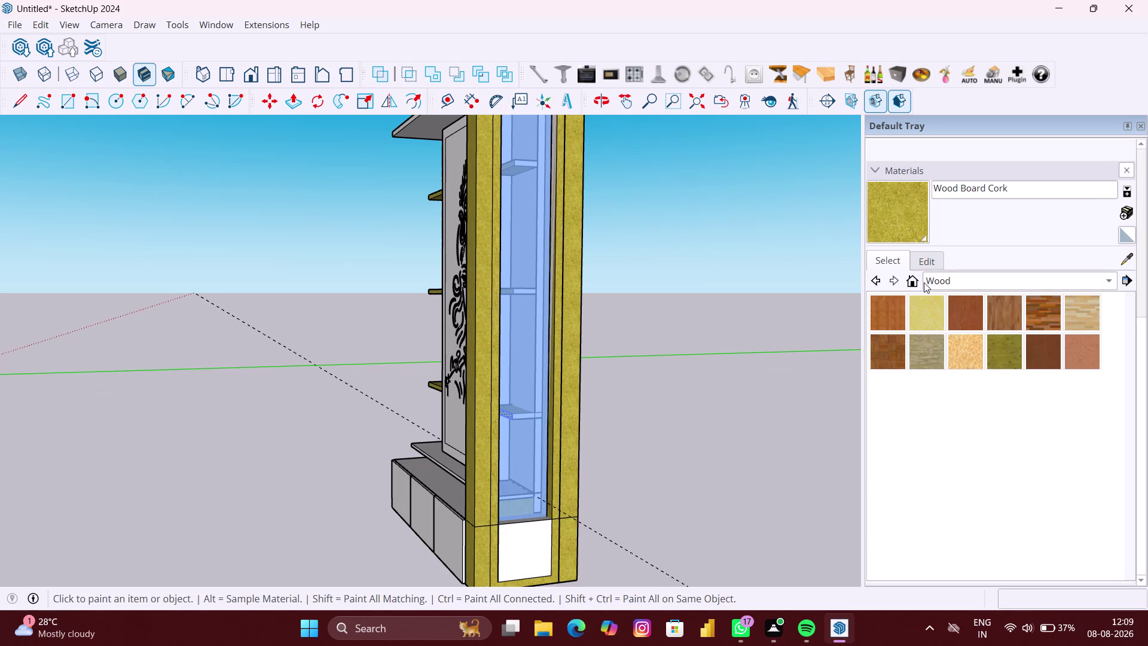
click(1129, 256)
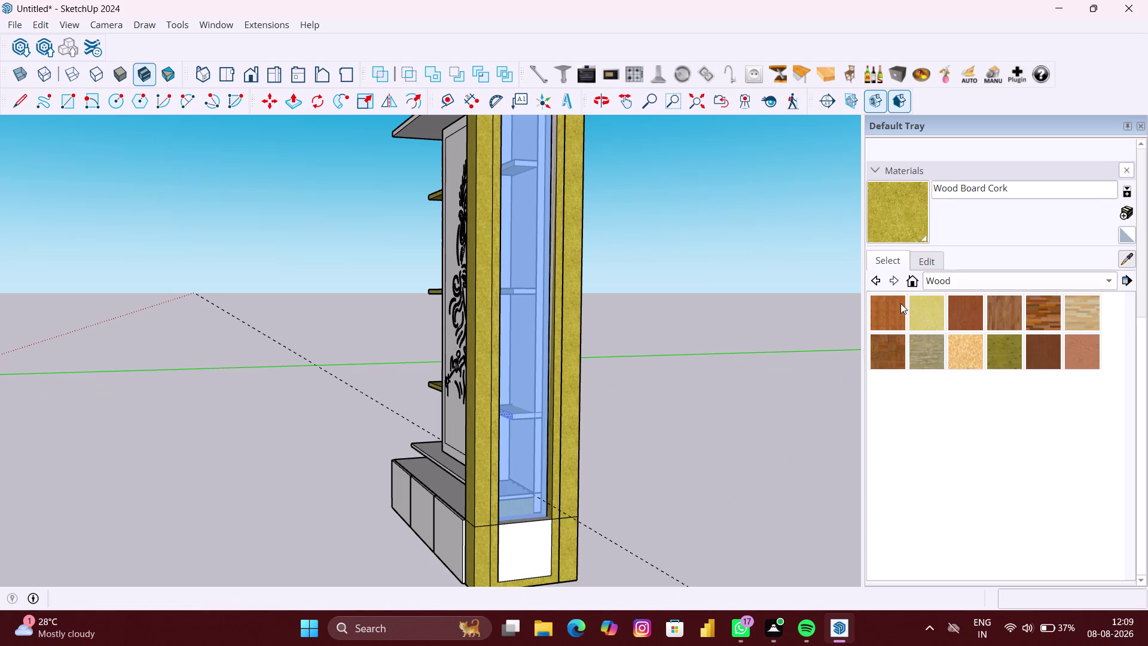
click(549, 359)
click(519, 555)
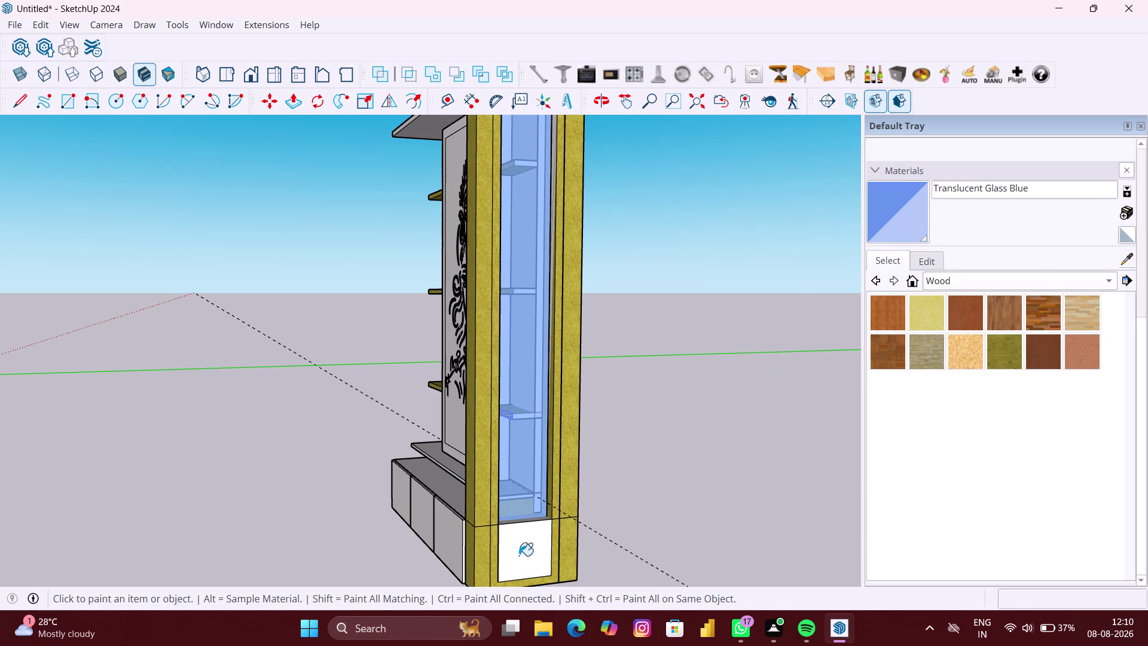
scroll(down, 3)
key(ctrl+z)
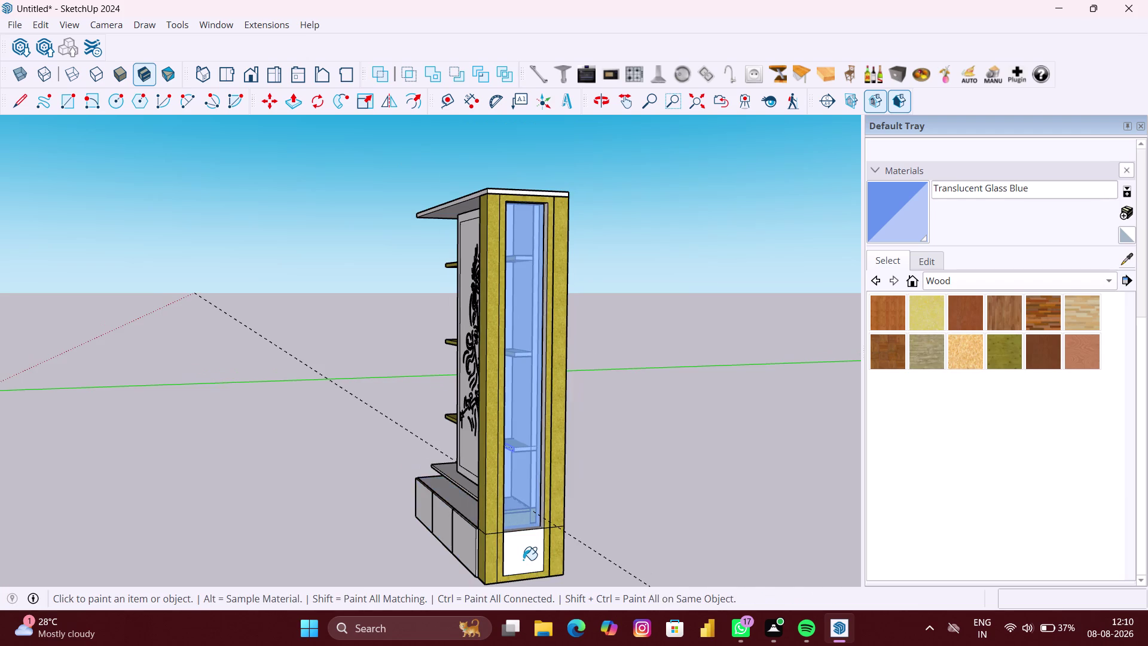
Paint the side column's white bottom panel translucent blue and orbit out to check.
scroll(up, 3)
middle_drag(522, 559, 445, 526)
key(space)
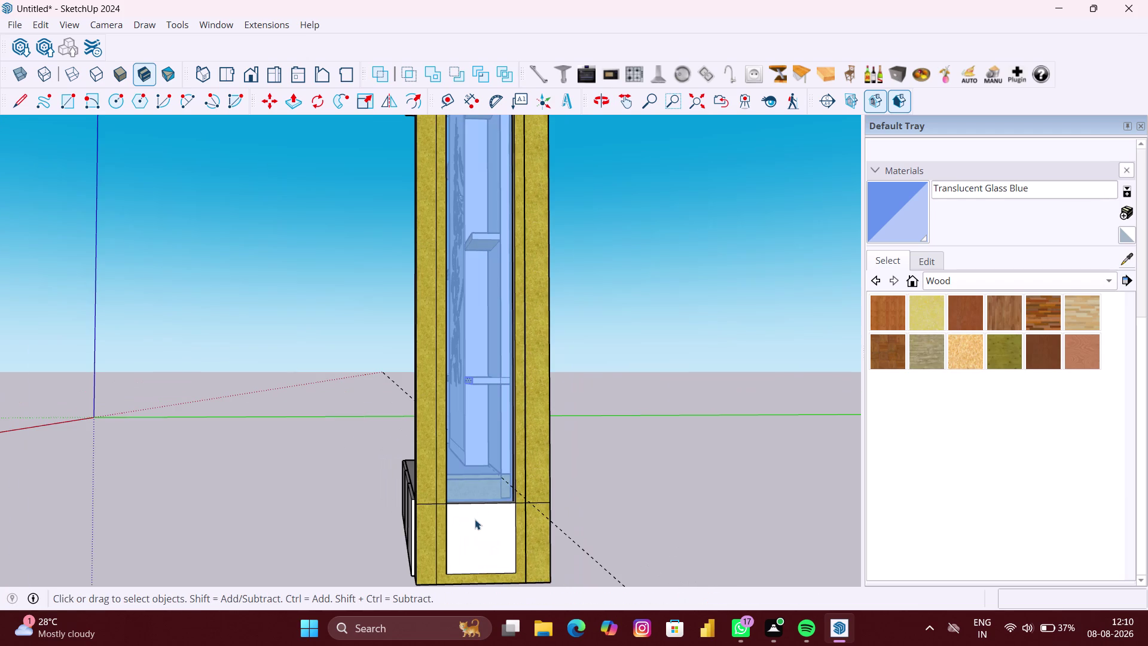
key(r)
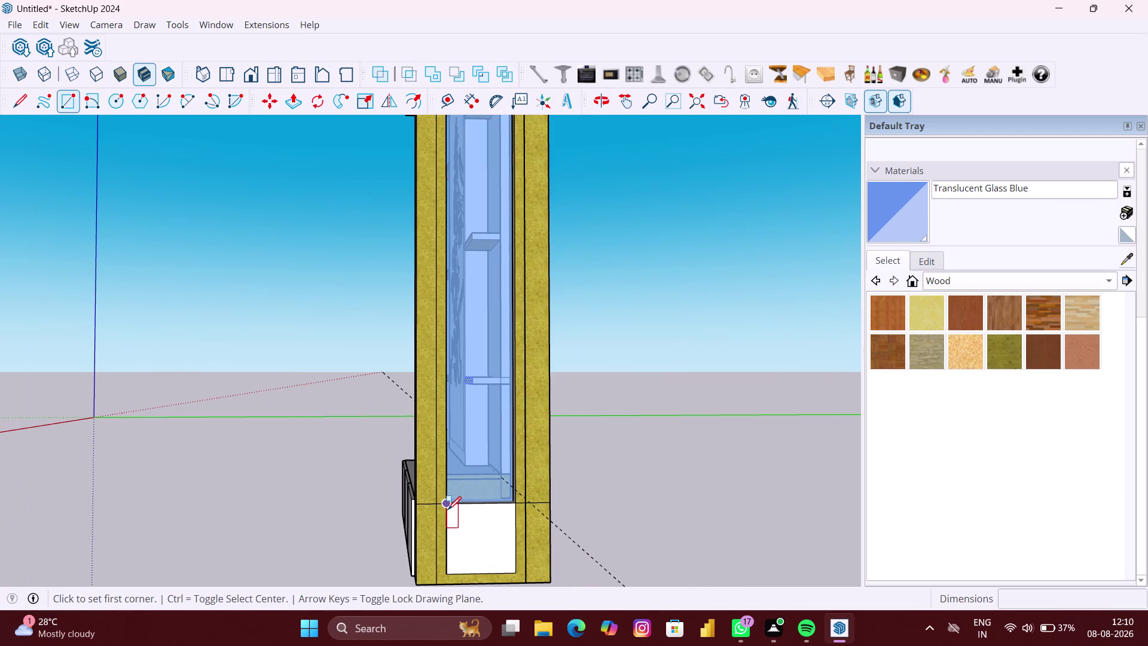
scroll(up, 3)
key(space)
click(509, 540)
double_click(508, 540)
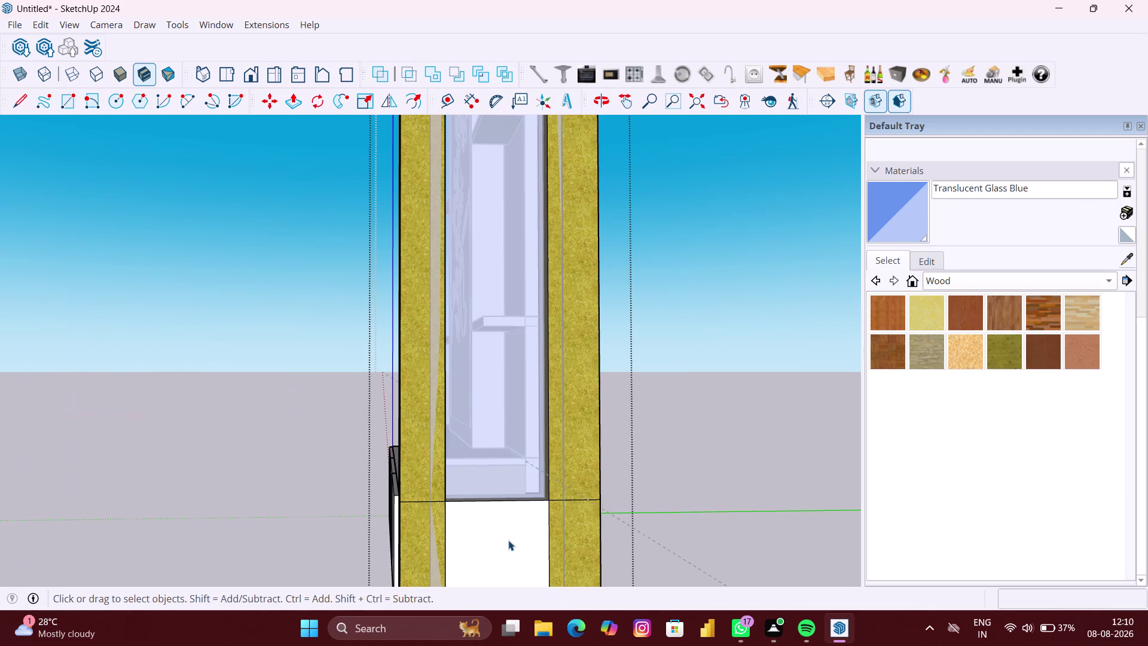
click(894, 215)
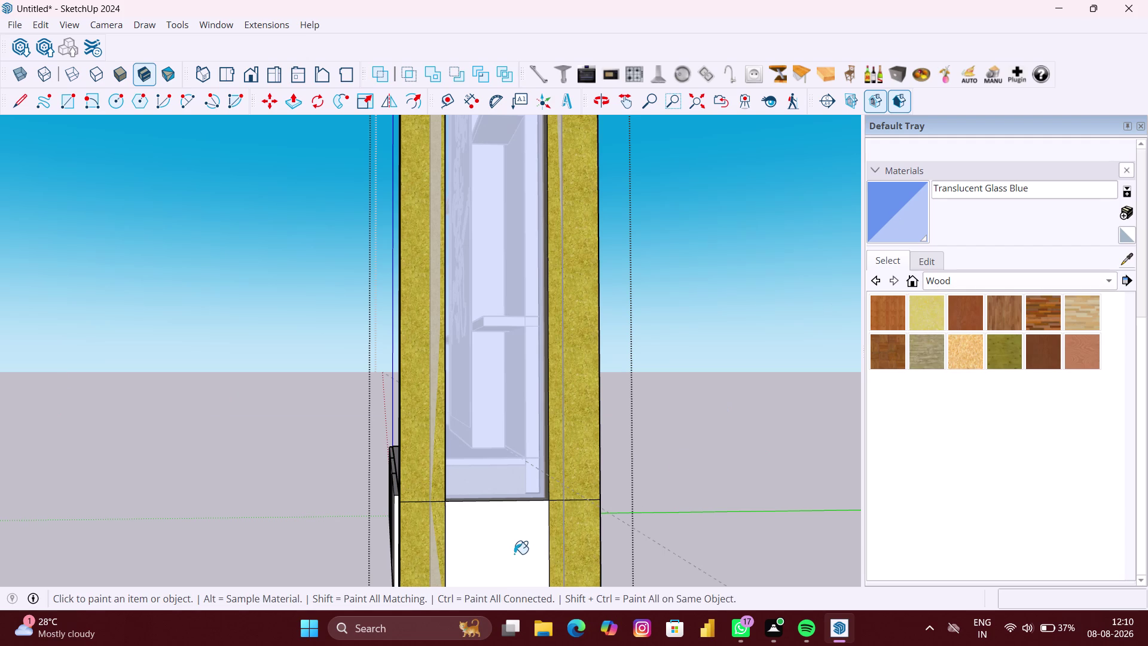
click(506, 554)
scroll(down, 3)
middle_drag(502, 558, 751, 556)
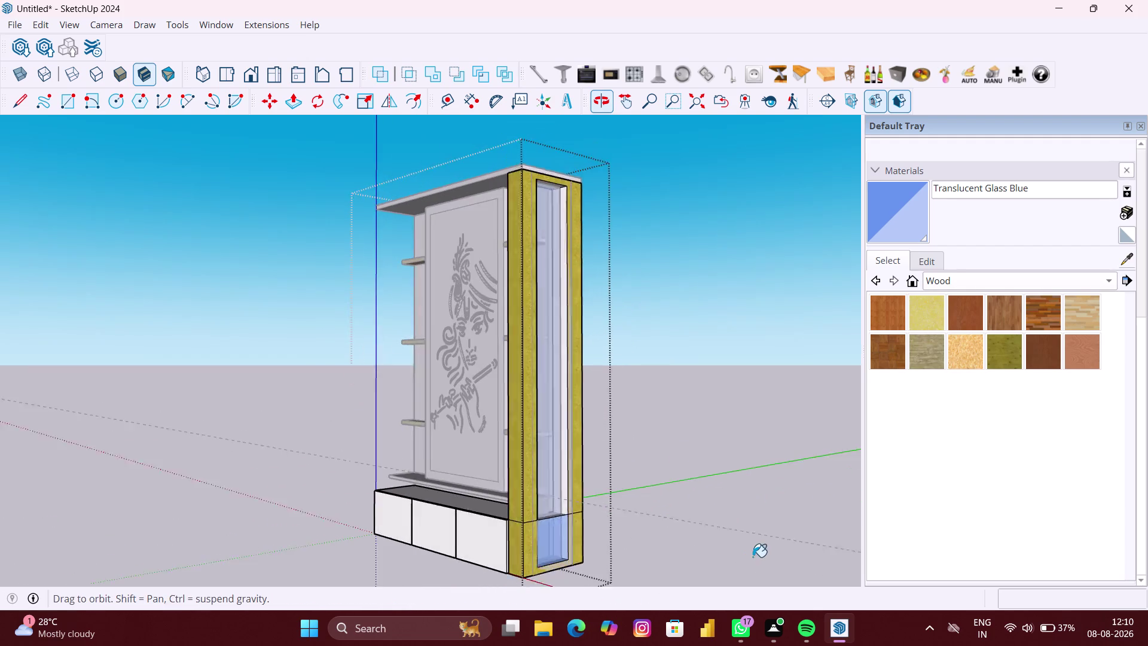
Orbit around the unit to inspect the shelves beside the carved panel and glass column.
middle_drag(751, 557, 752, 556)
key(space)
click(714, 547)
scroll(down, 3)
middle_drag(639, 530, 809, 550)
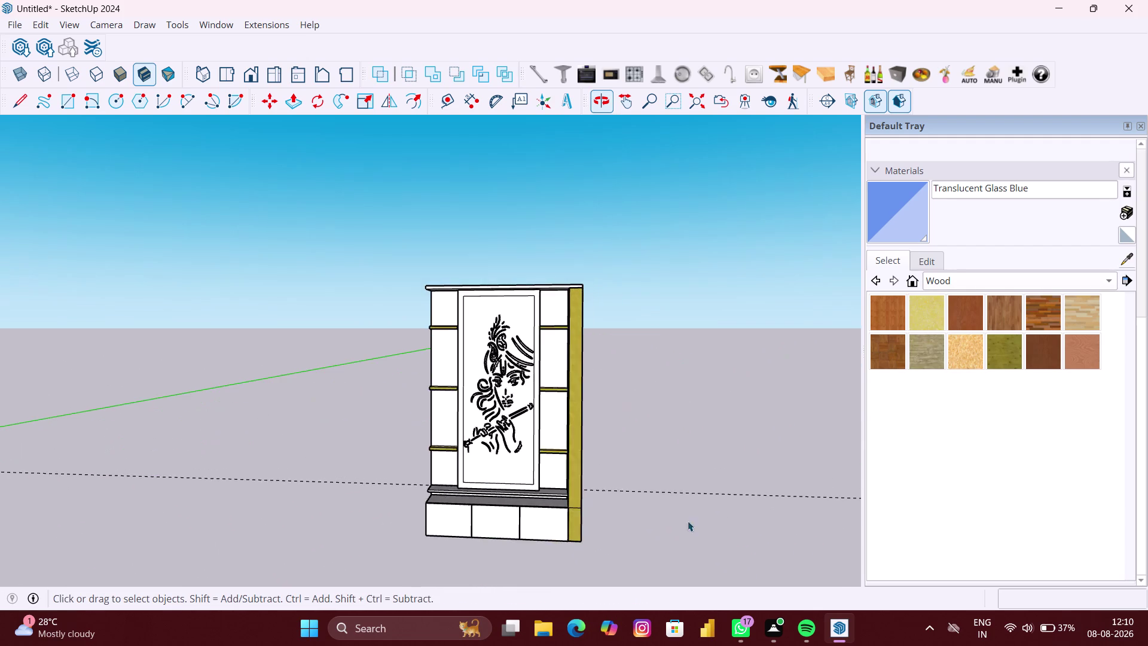
scroll(up, 3)
scroll(up, 3)
scroll(up, 3)
middle_drag(422, 403, 461, 523)
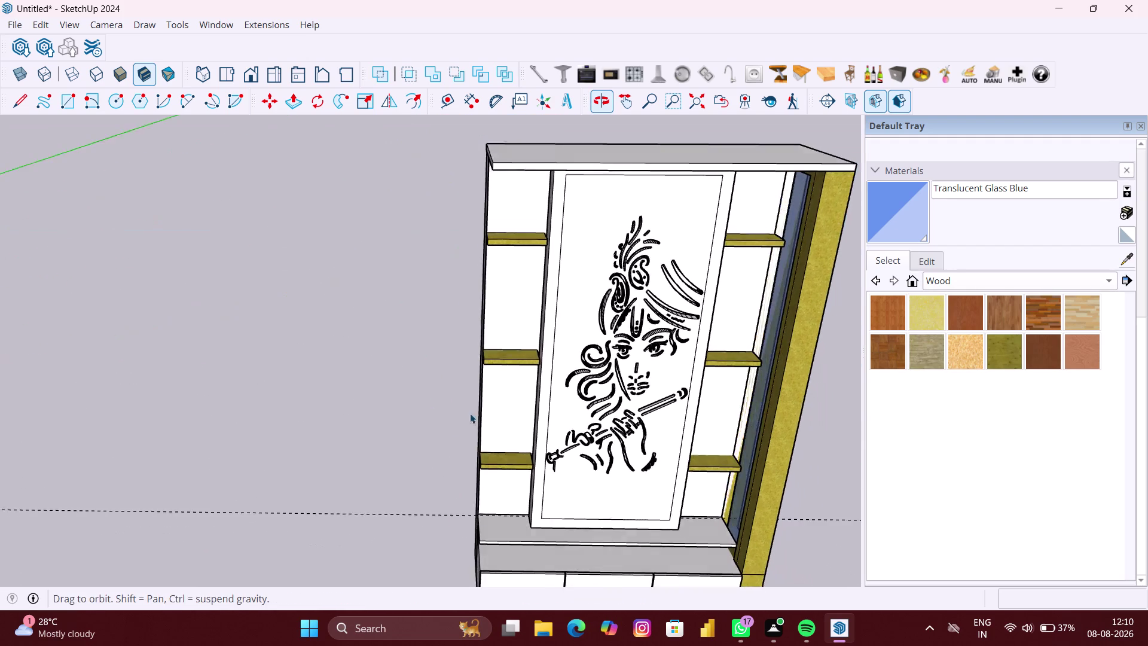
scroll(up, 3)
middle_drag(505, 360, 701, 347)
middle_drag(599, 401, 597, 400)
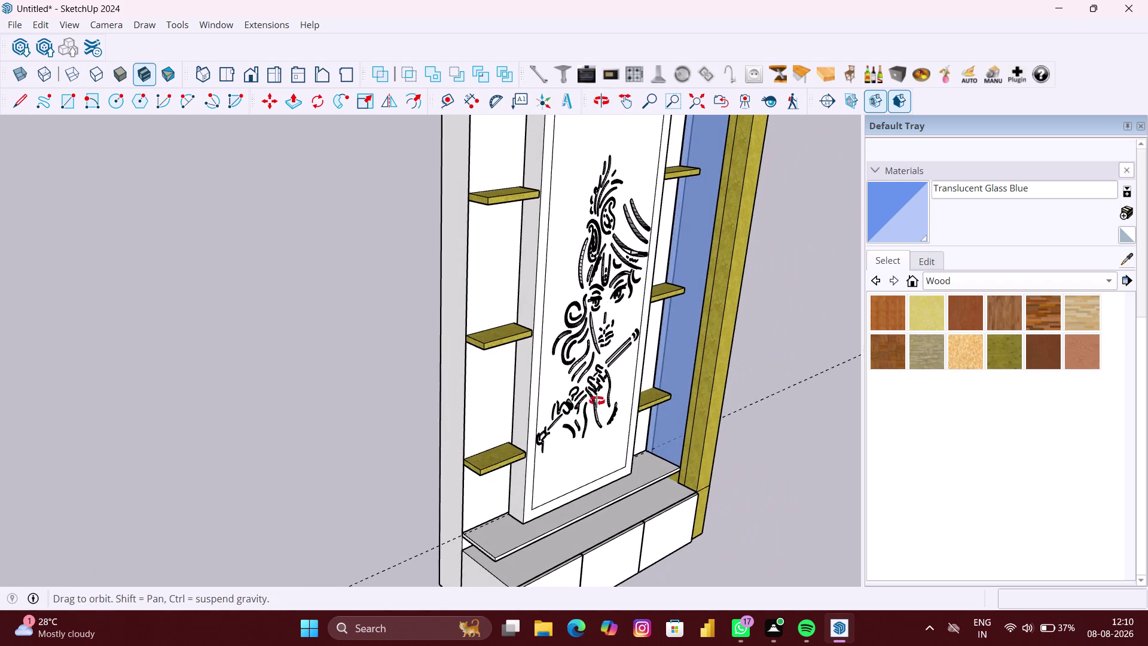
middle_drag(598, 401, 394, 376)
scroll(up, 3)
scroll(up, 3)
middle_drag(677, 348, 673, 349)
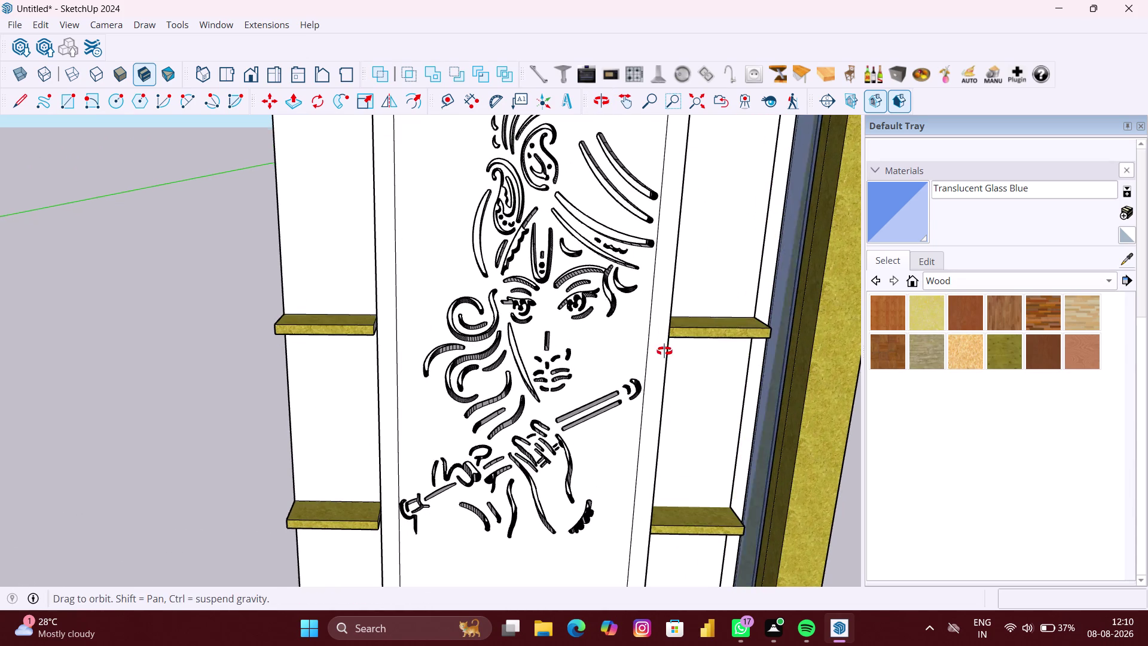
middle_drag(674, 349, 297, 330)
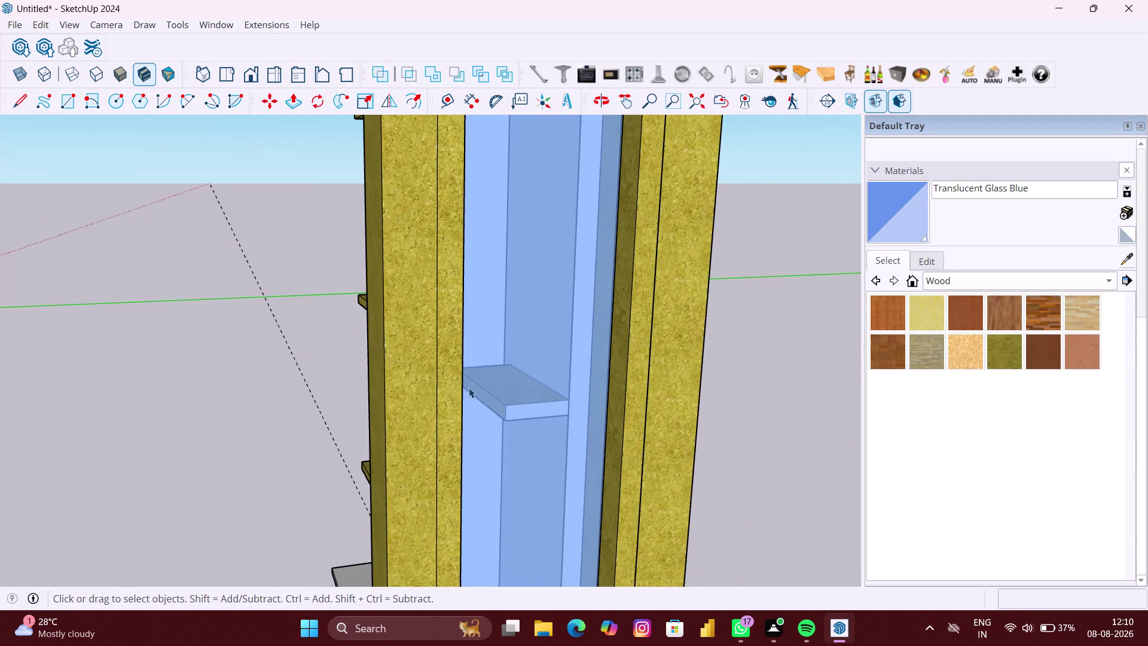
scroll(down, 3)
middle_drag(479, 392, 433, 359)
scroll(up, 3)
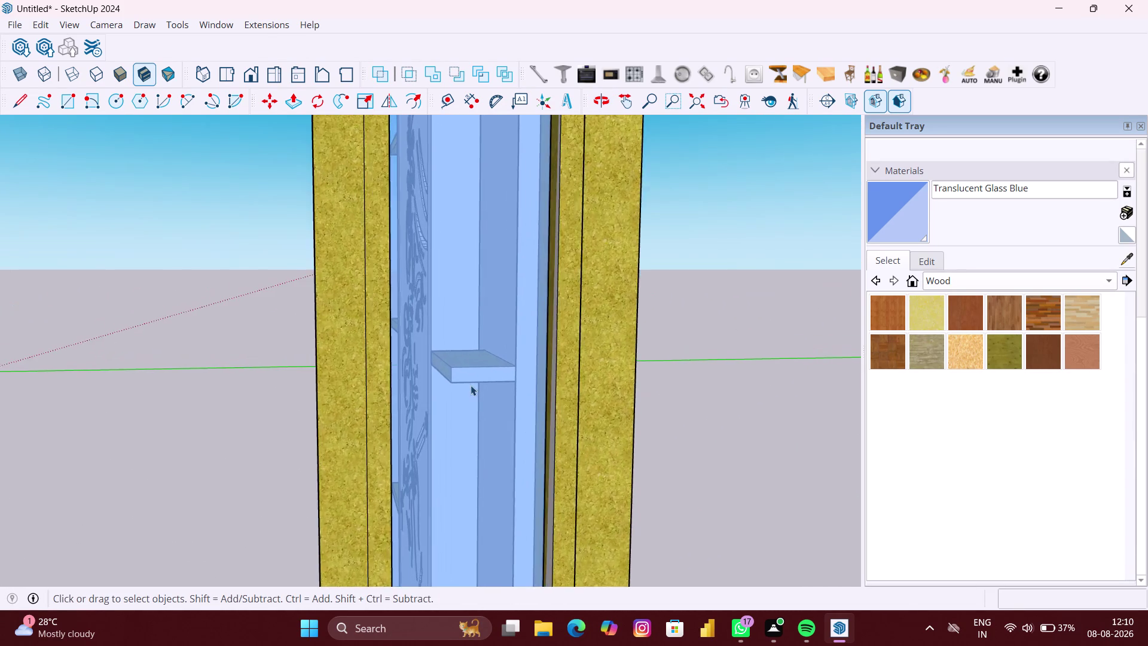
scroll(down, 3)
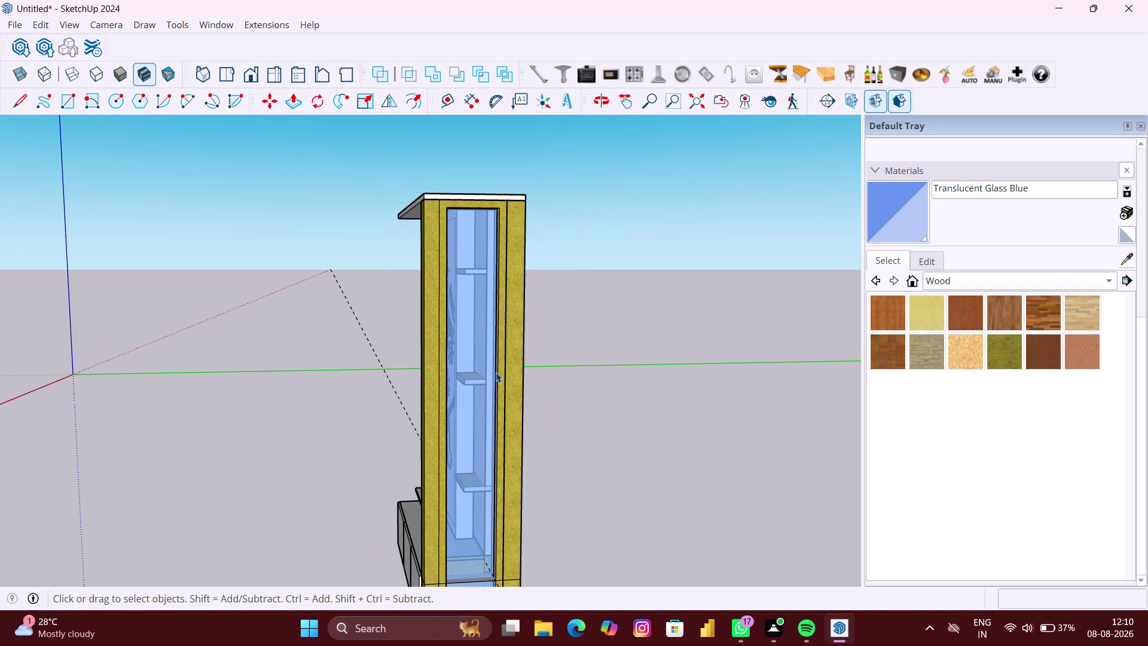
scroll(down, 3)
Zoom in on the bare shelf end and sample the Wood Board Cork material.
middle_drag(474, 401, 767, 393)
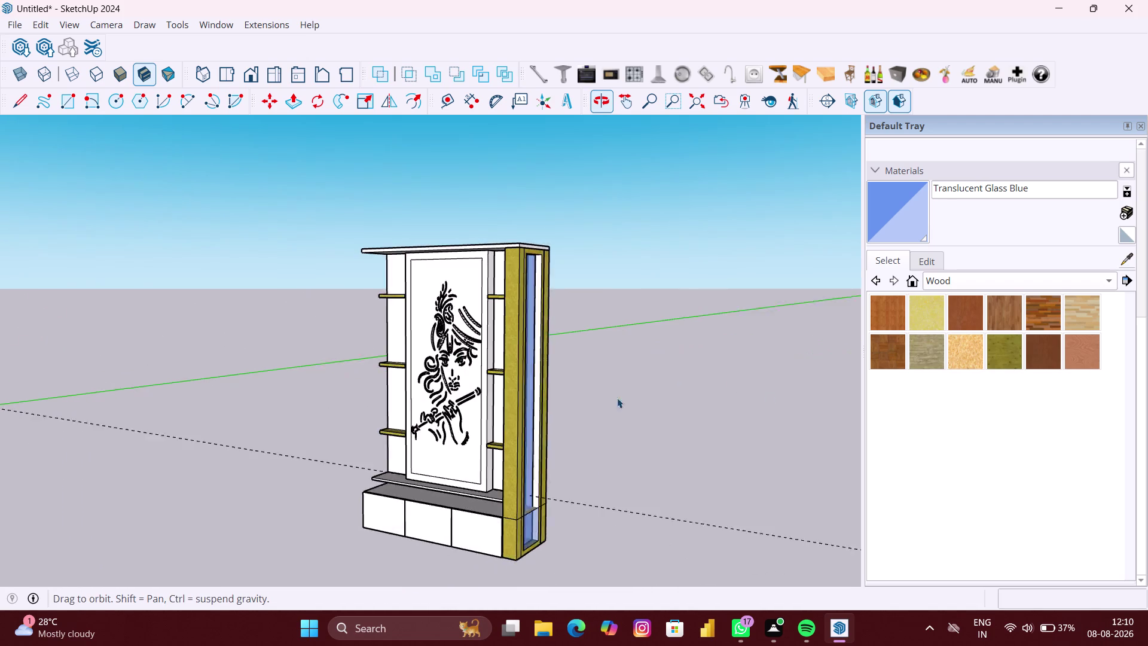
scroll(up, 3)
middle_drag(489, 406, 660, 412)
scroll(up, 3)
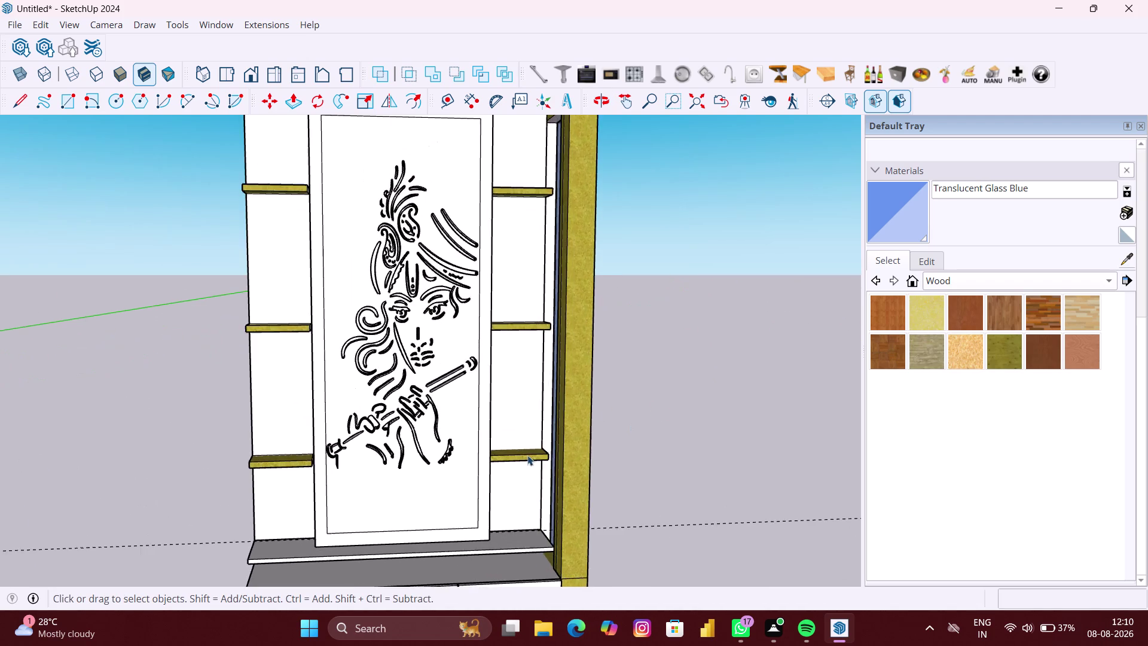
scroll(up, 3)
scroll(up, 3)
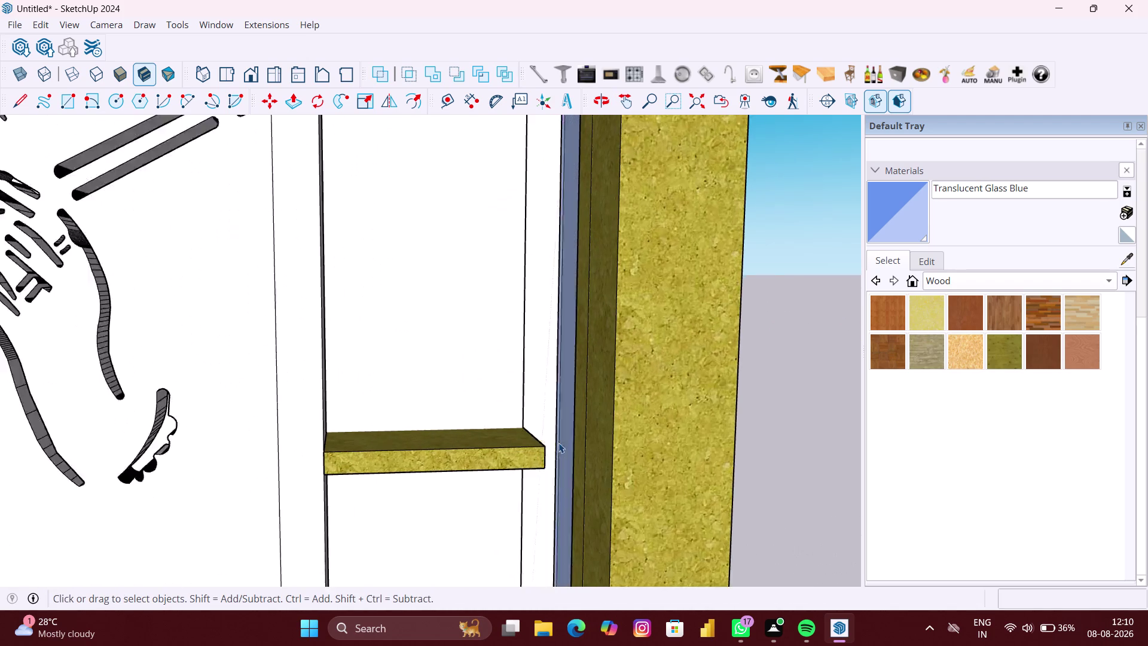
middle_drag(558, 443, 541, 451)
scroll(up, 3)
scroll(up, 3)
middle_drag(551, 445, 534, 453)
scroll(up, 3)
scroll(up, 3)
scroll(up, 3)
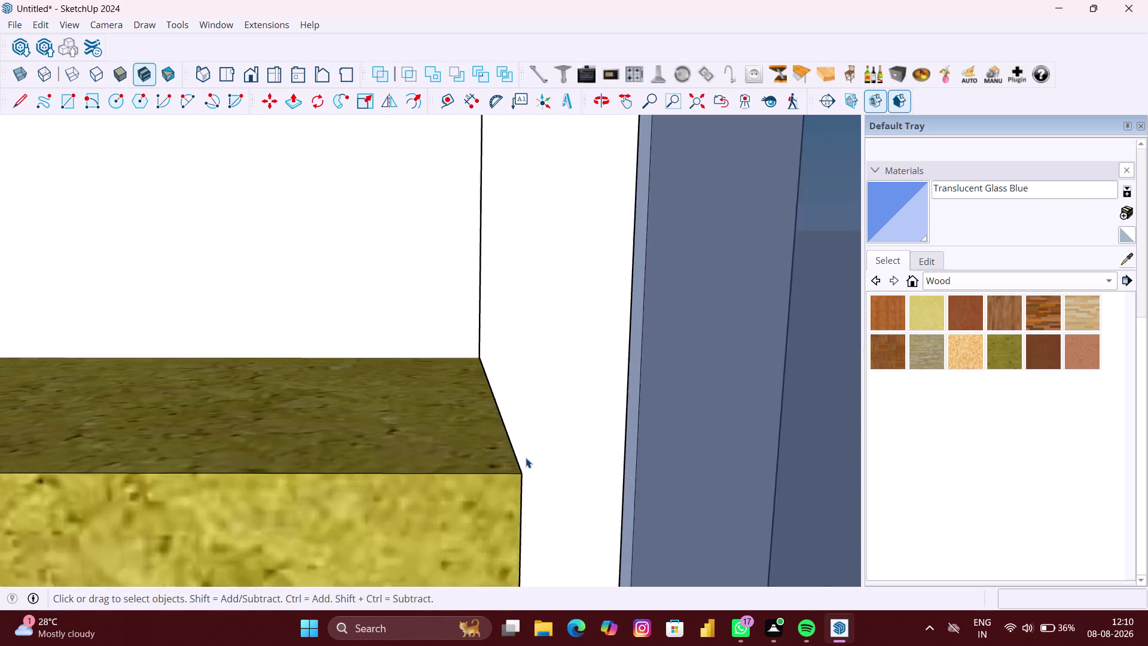
scroll(up, 3)
middle_drag(526, 459, 486, 452)
scroll(down, 3)
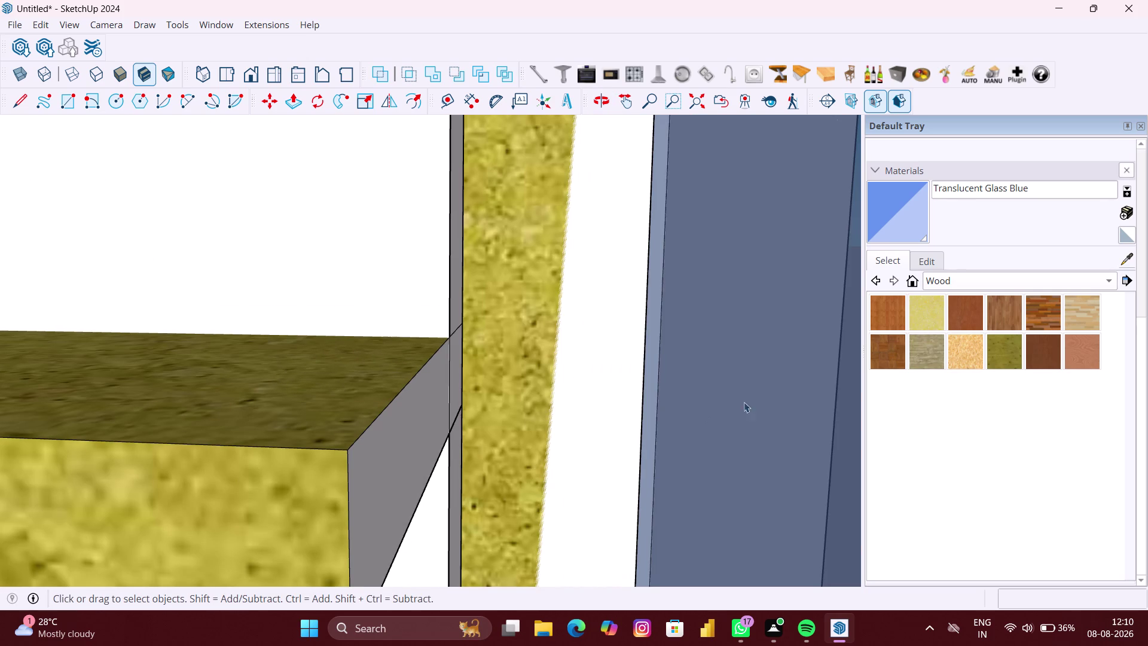
click(925, 316)
Paint the shelf's bare end face with Wood Board Cork.
click(409, 458)
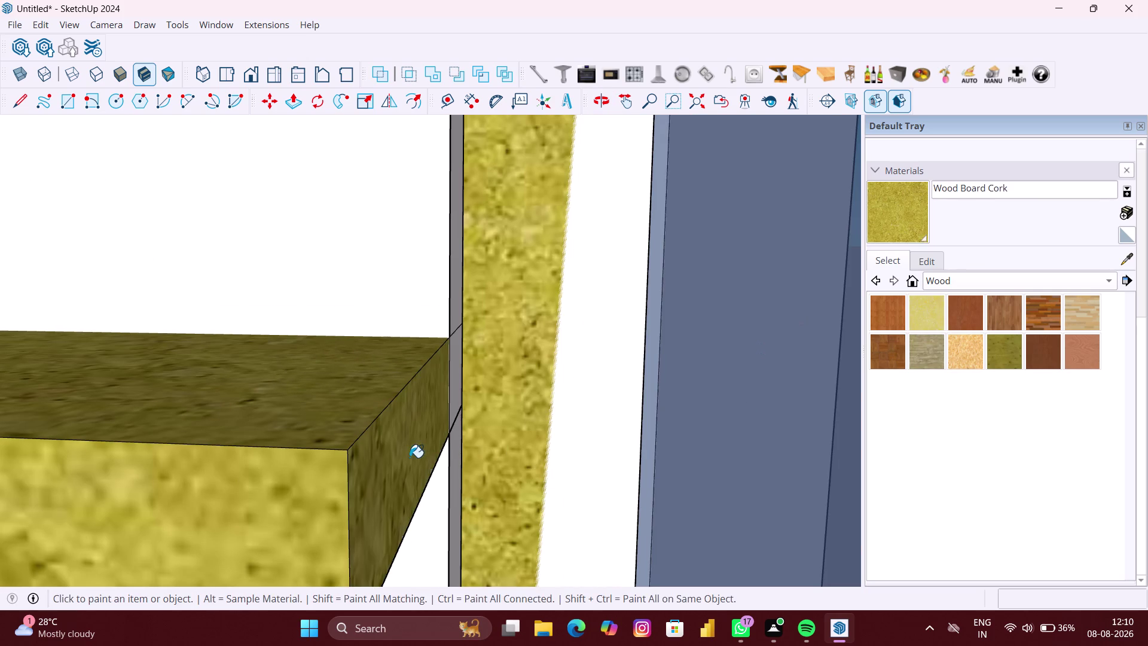
scroll(down, 3)
scroll(down, 3)
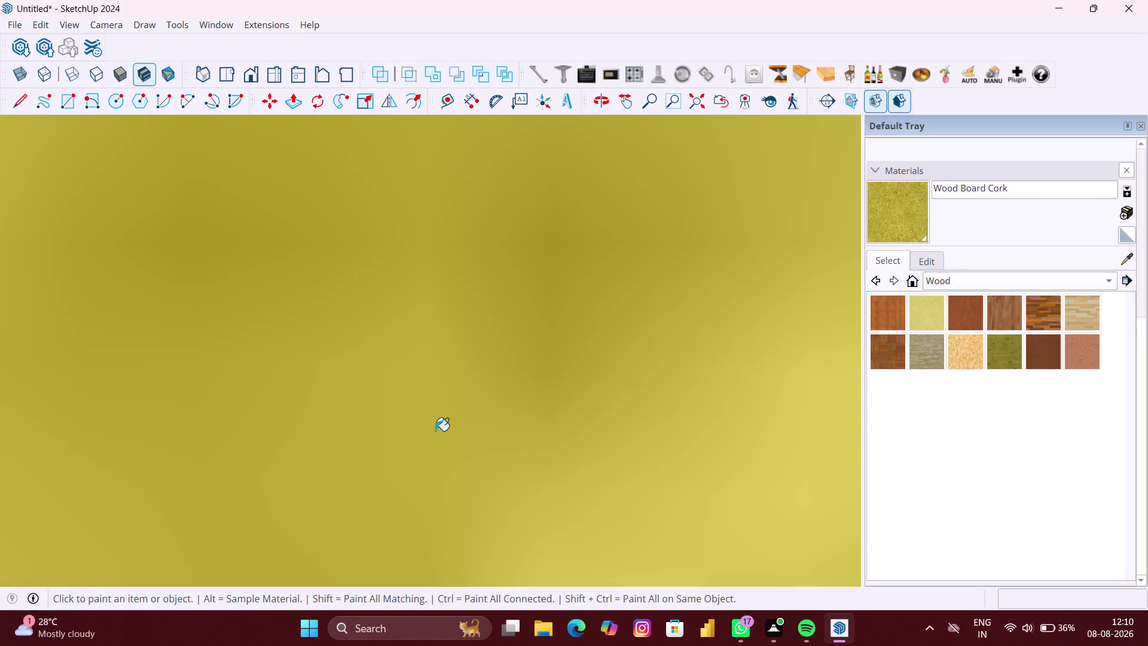
scroll(down, 3)
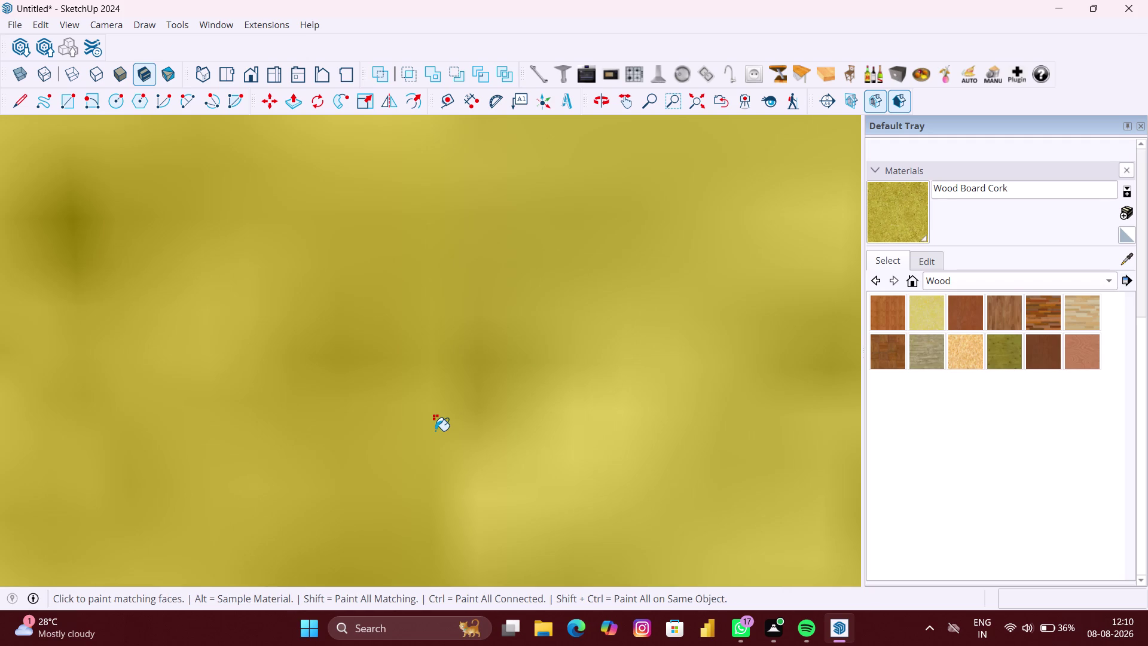
Paint another right-hand shelf face with cork, then undo it.
middle_drag(435, 430, 489, 514)
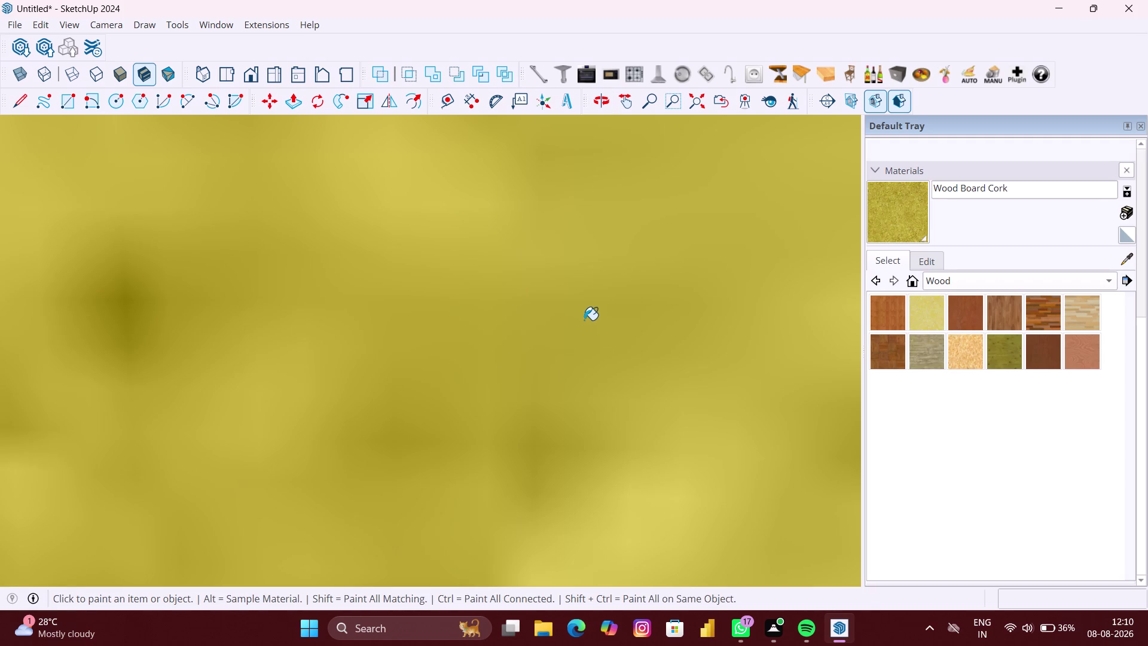
key(shift+z)
scroll(down, 3)
middle_drag(478, 318, 483, 327)
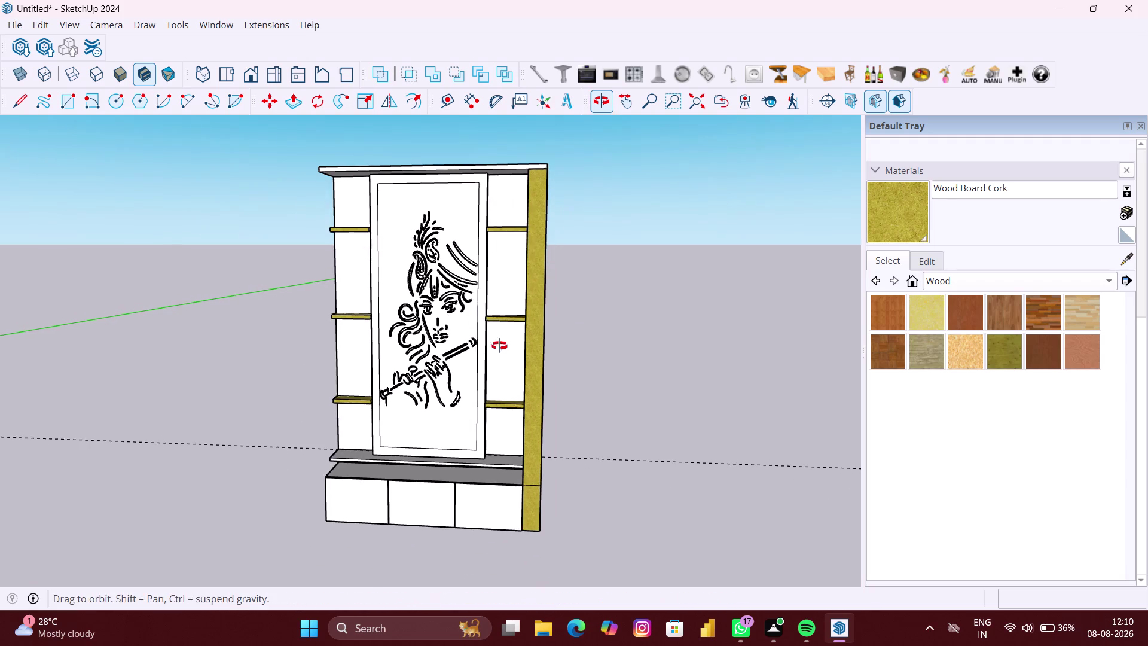
middle_drag(483, 327, 507, 352)
scroll(up, 3)
middle_drag(526, 320, 559, 323)
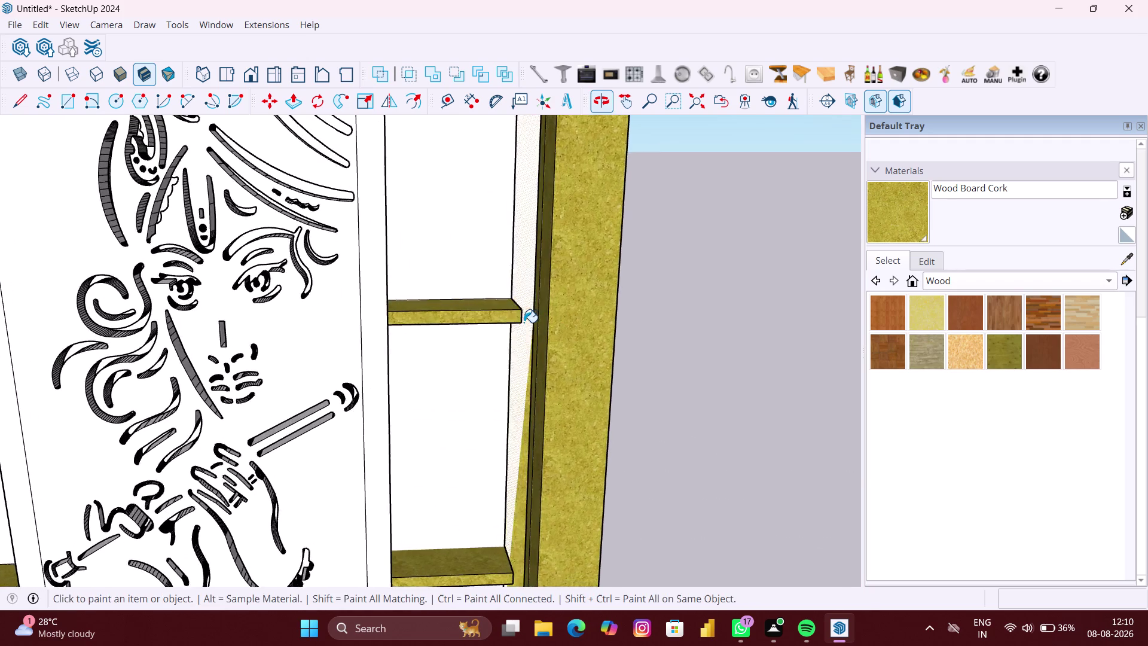
scroll(up, 3)
middle_drag(526, 322, 495, 316)
scroll(up, 3)
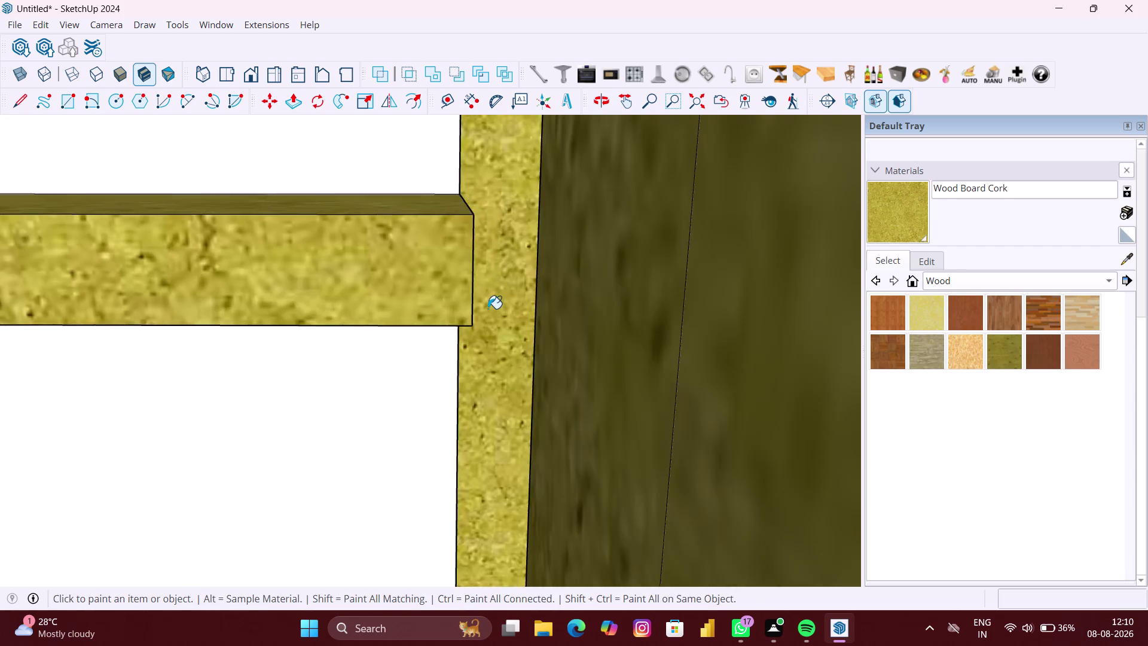
scroll(up, 3)
click(402, 261)
scroll(down, 3)
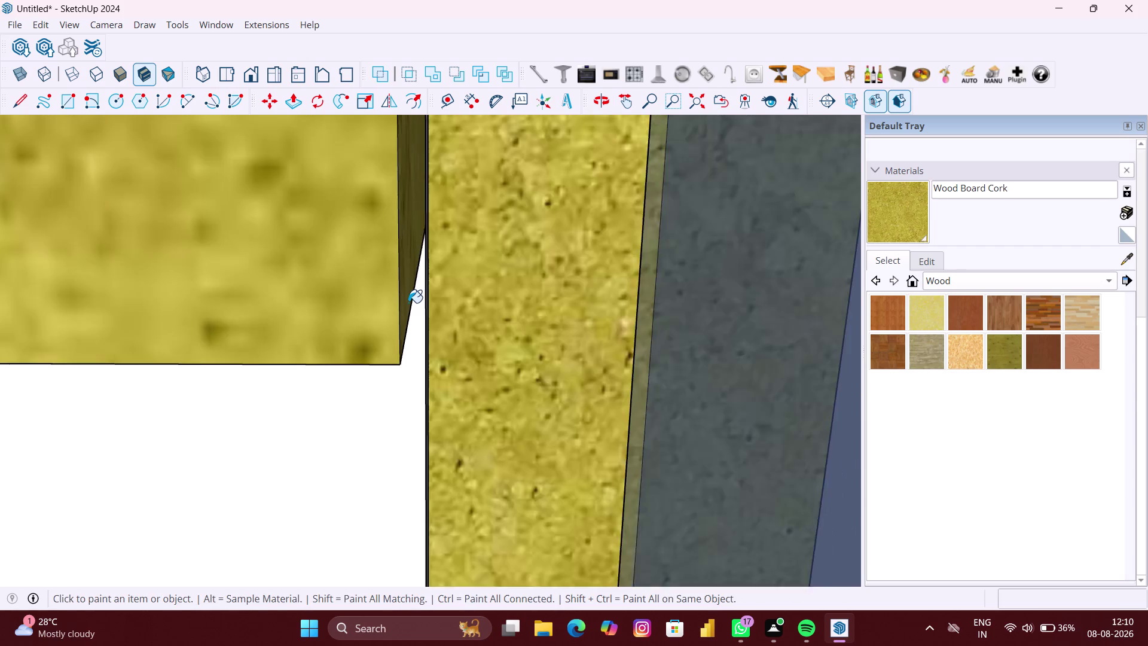
scroll(down, 3)
key(ctrl+z)
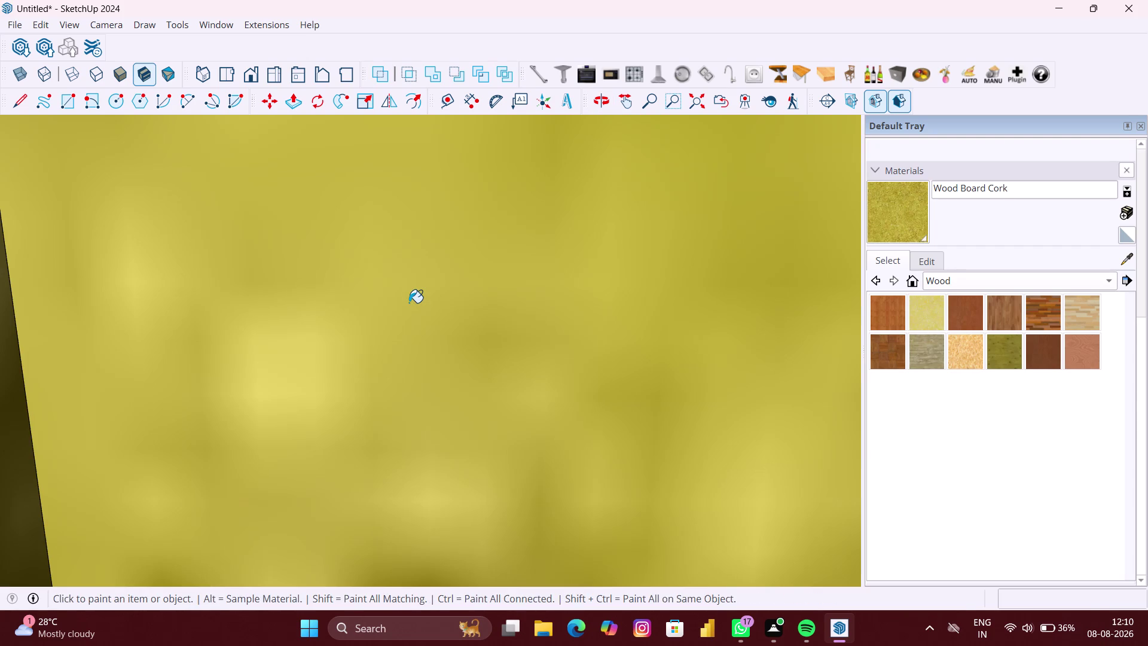
Apply cork to a side face of the unit beside the shelves.
key(shift+z)
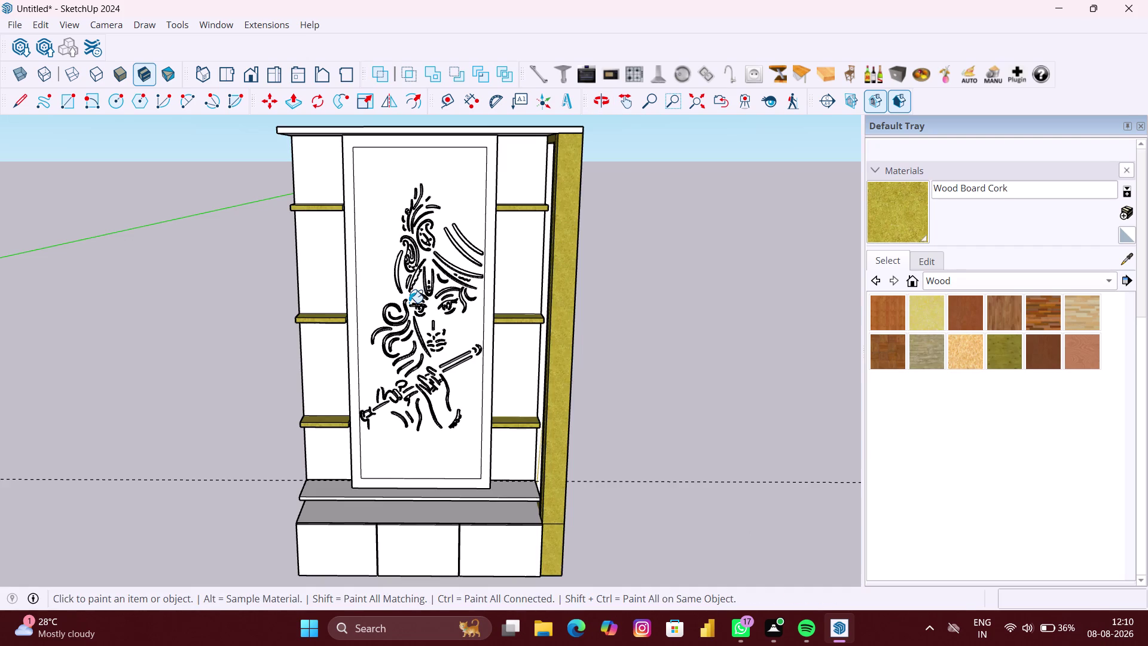
scroll(up, 3)
middle_drag(587, 336, 580, 338)
scroll(up, 3)
middle_drag(584, 312, 581, 312)
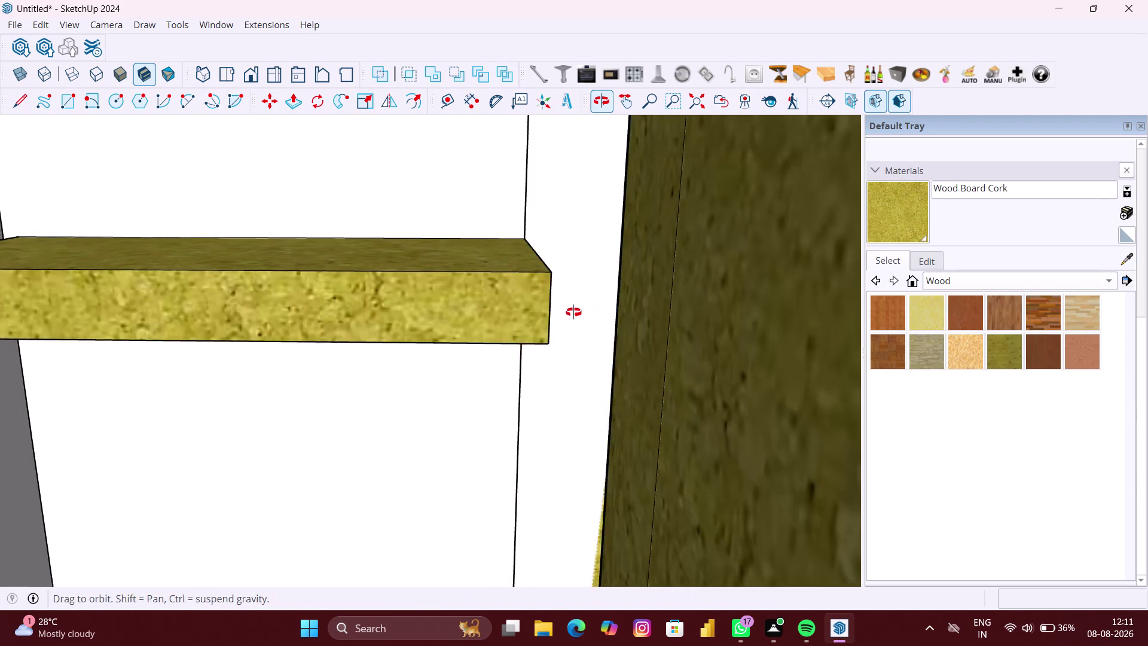
middle_drag(580, 312, 558, 311)
scroll(up, 3)
scroll(up, 3)
middle_drag(544, 303, 599, 314)
scroll(up, 3)
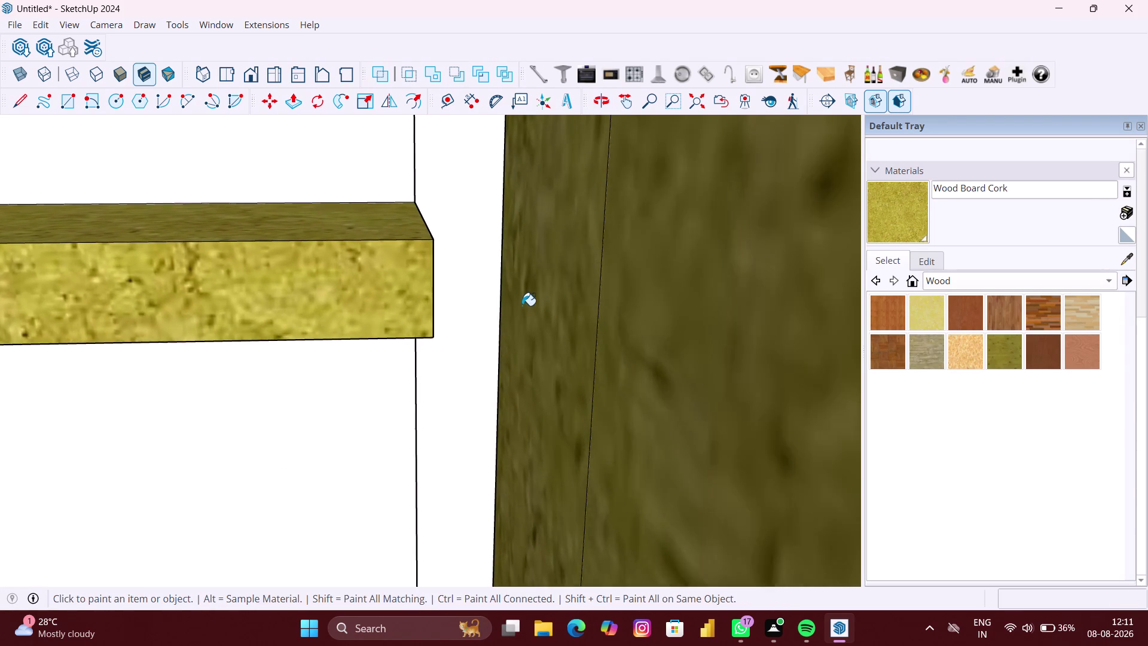
scroll(down, 3)
middle_drag(414, 290, 463, 318)
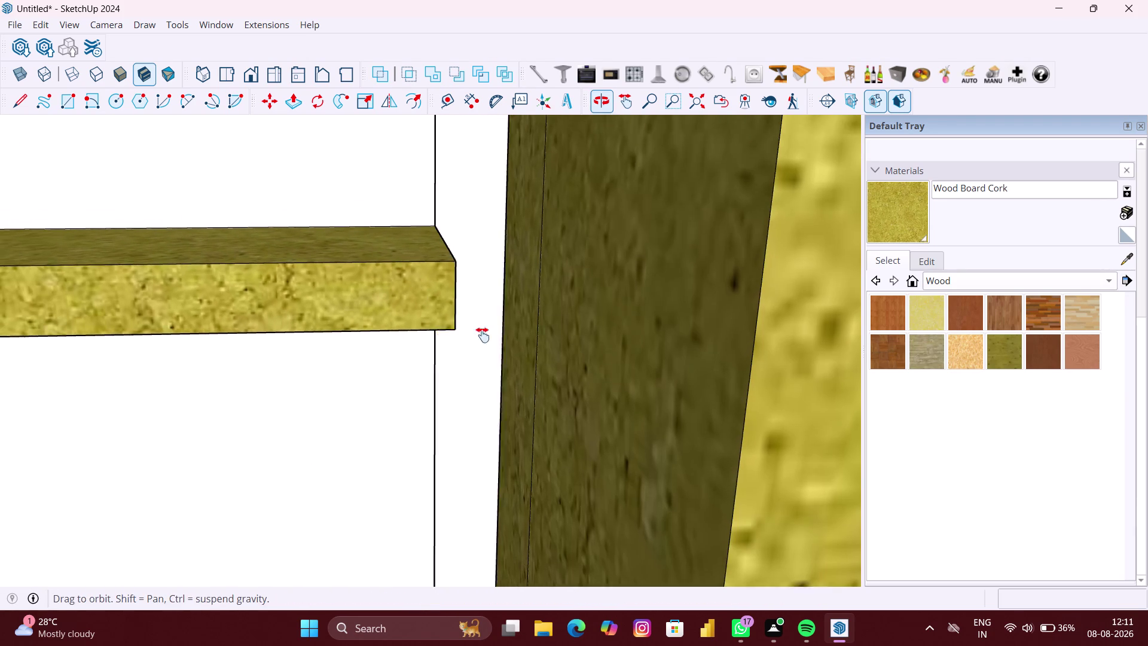
middle_drag(462, 317, 483, 336)
scroll(up, 3)
middle_drag(532, 324, 475, 321)
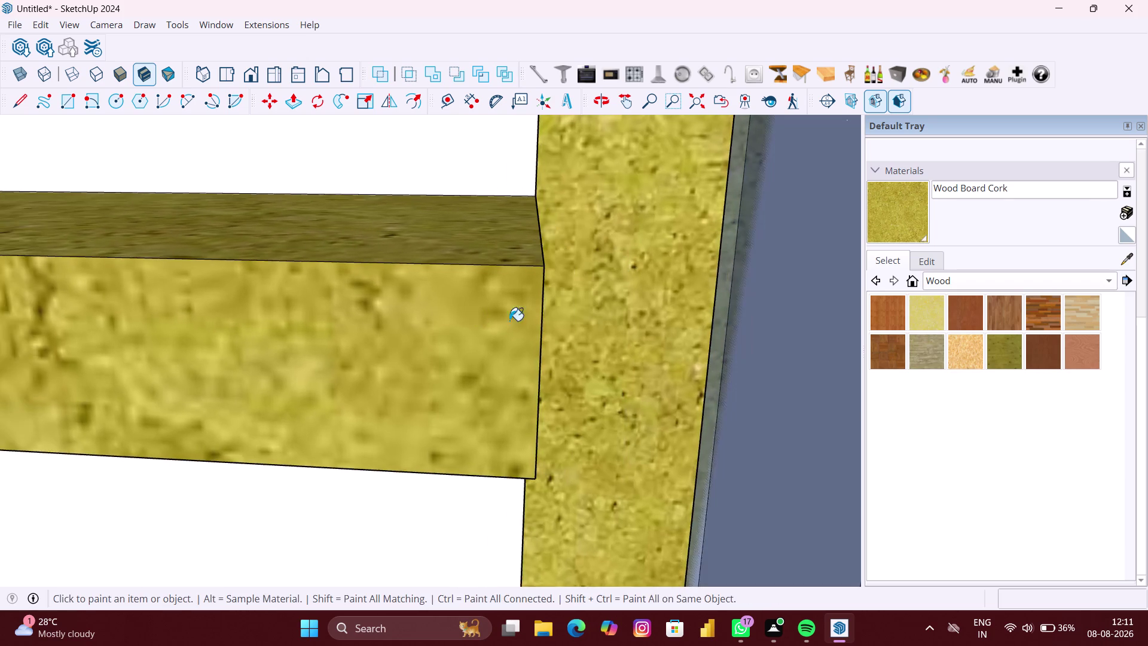
scroll(up, 3)
middle_drag(535, 321, 512, 320)
click(568, 322)
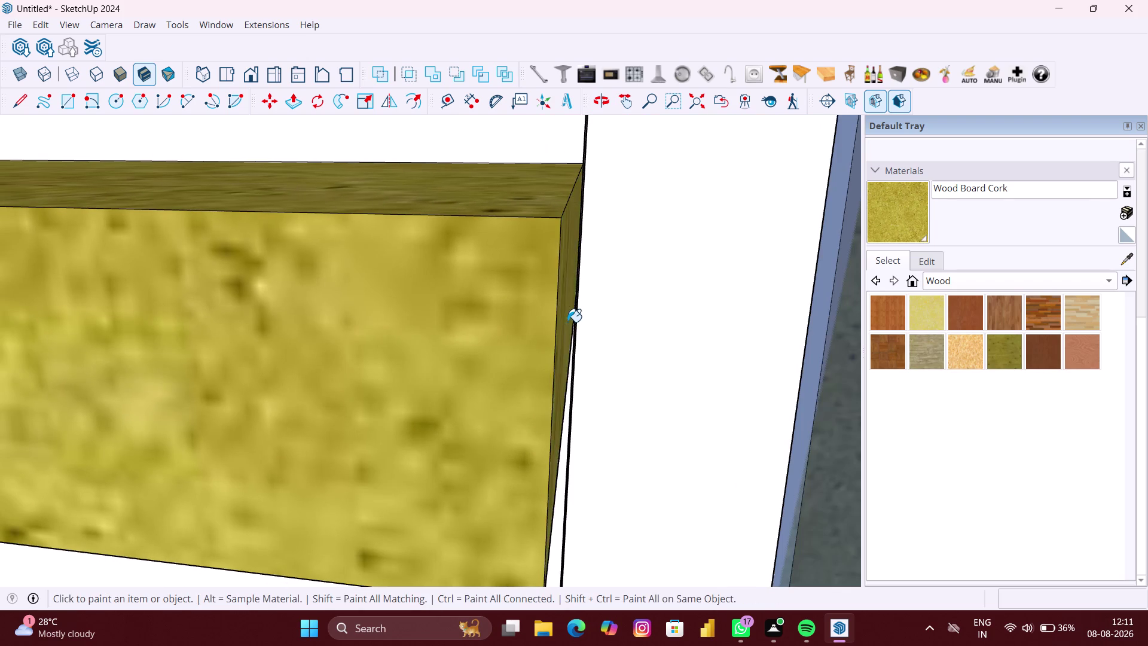
Paint the unit's narrow side edge with cork.
scroll(down, 3)
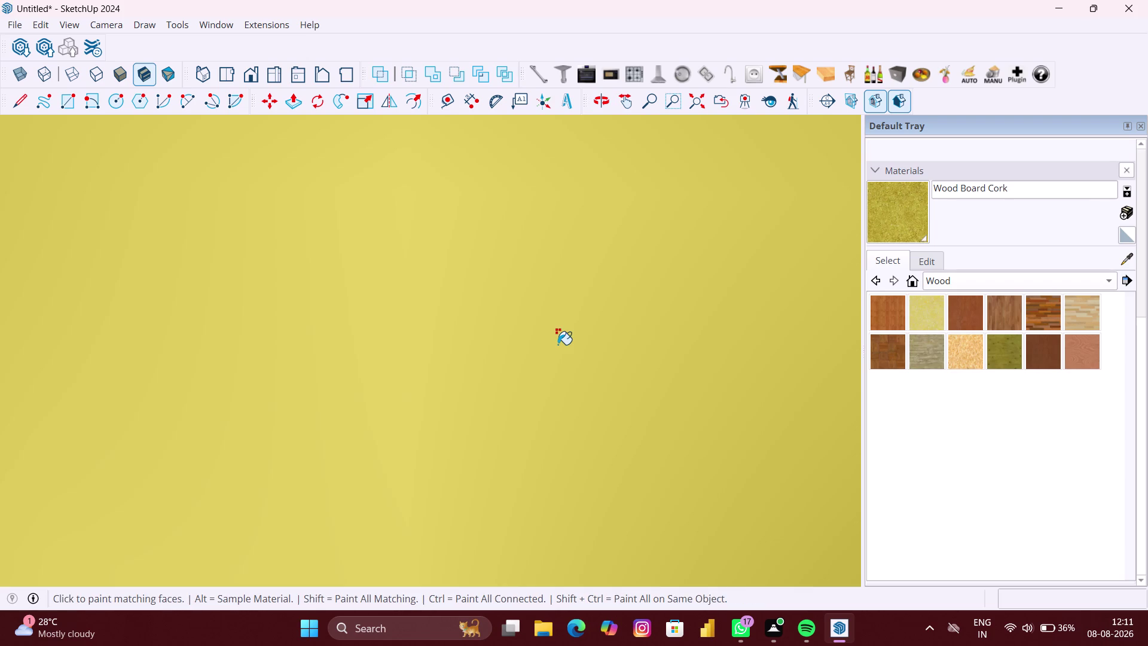
key(shift+z)
scroll(down, 3)
middle_drag(535, 339, 596, 463)
scroll(up, 3)
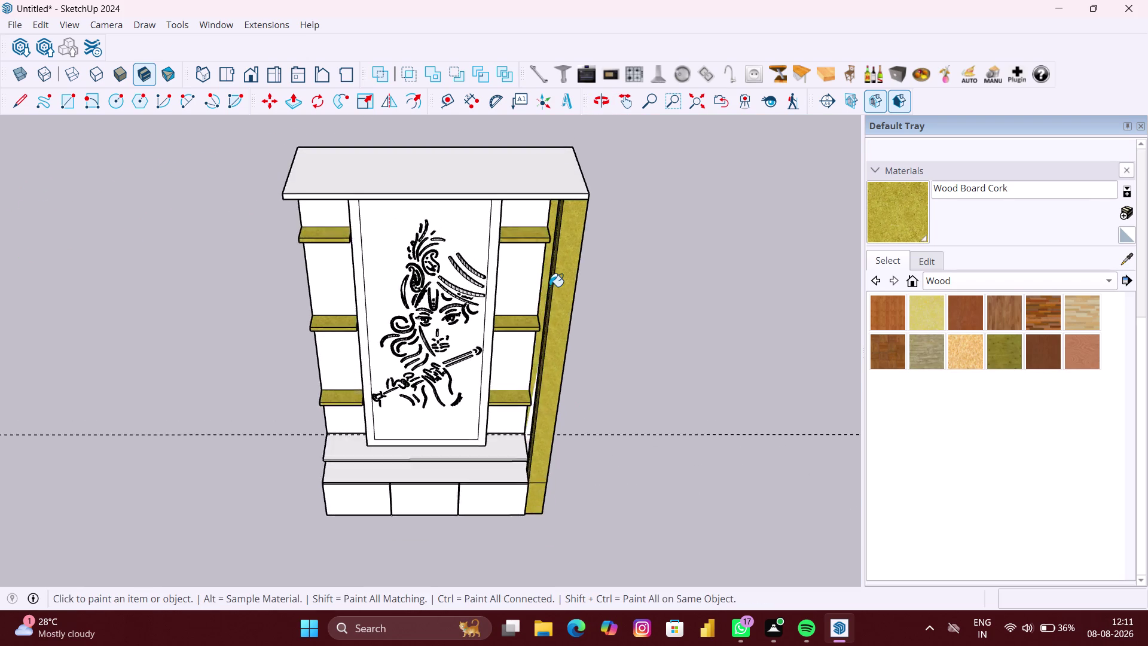
scroll(up, 3)
scroll(up, 3)
scroll(up, 3)
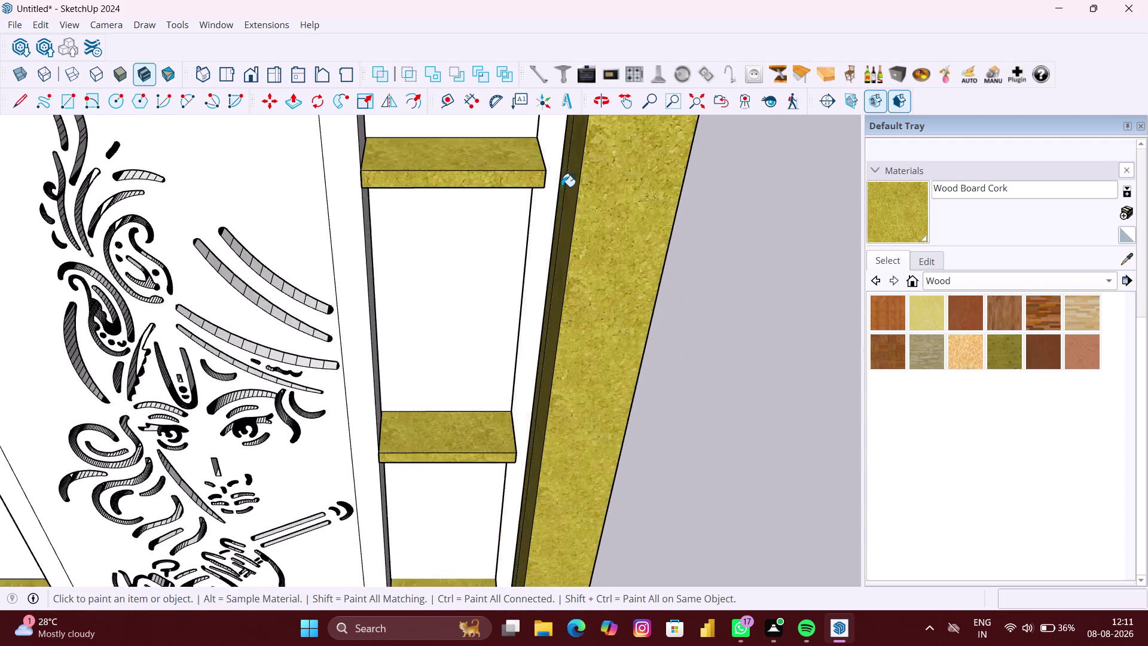
scroll(up, 3)
middle_drag(537, 155, 528, 152)
scroll(up, 3)
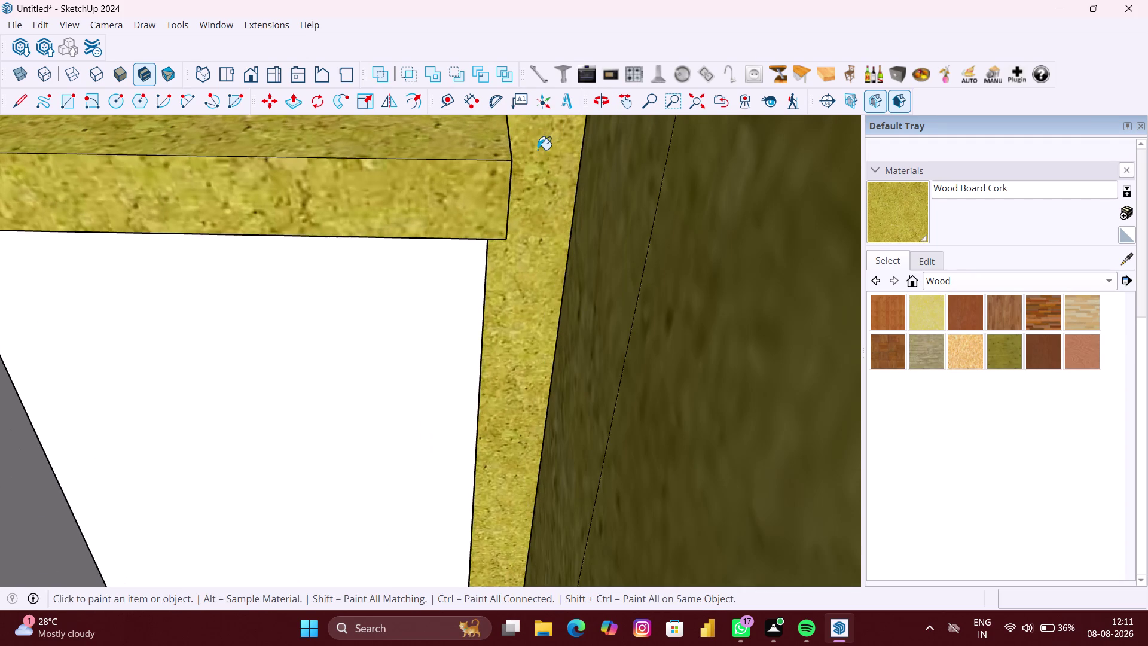
middle_drag(547, 165, 603, 200)
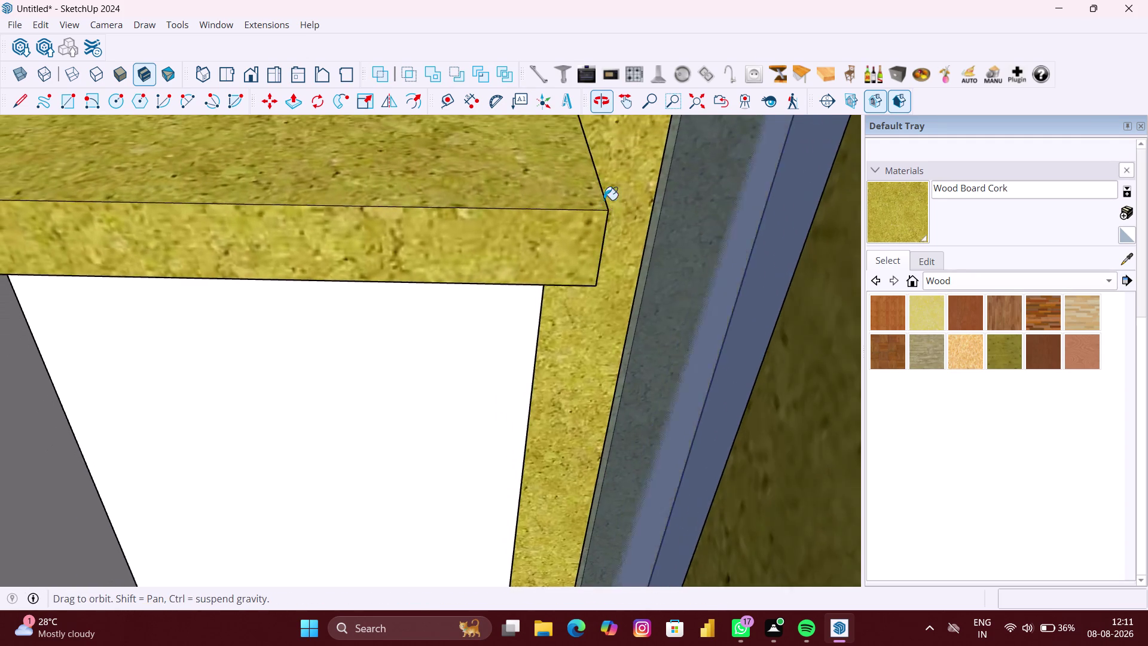
scroll(up, 3)
middle_drag(613, 203, 556, 185)
scroll(up, 3)
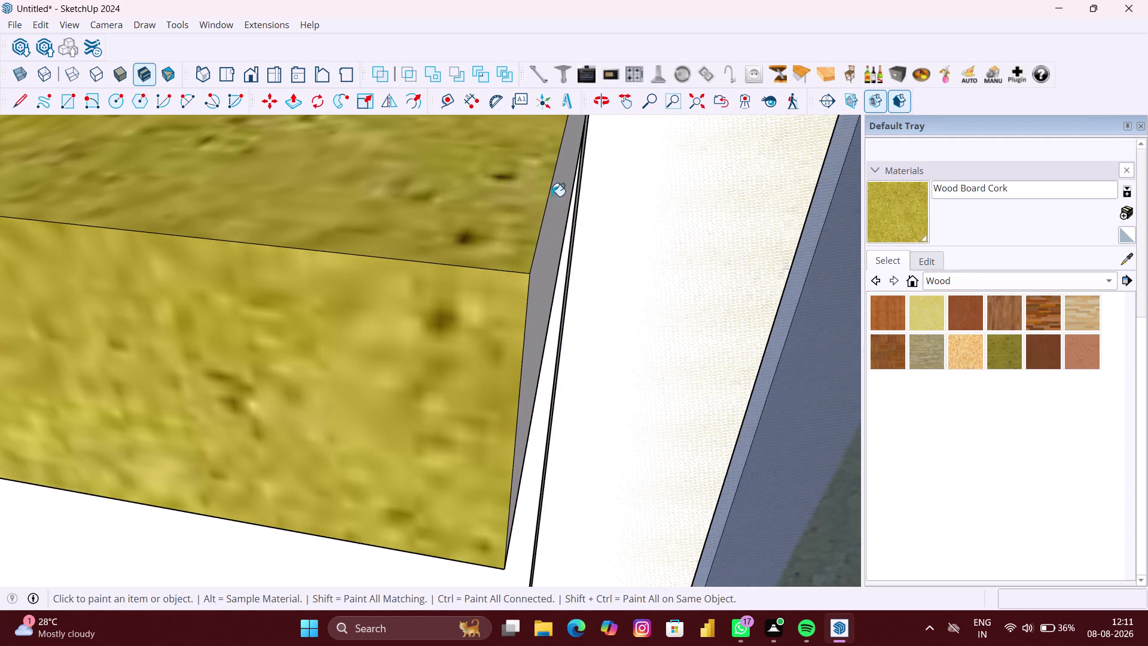
click(557, 208)
Paint the unit's top slab with cork.
scroll(down, 3)
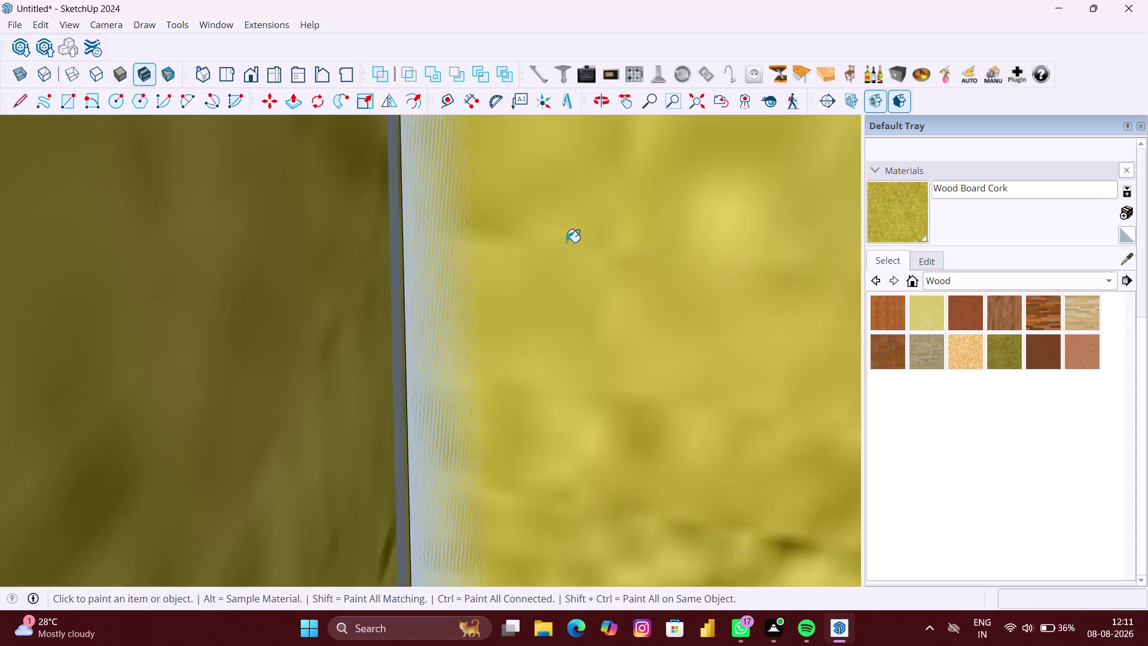
scroll(down, 3)
key(shift+z)
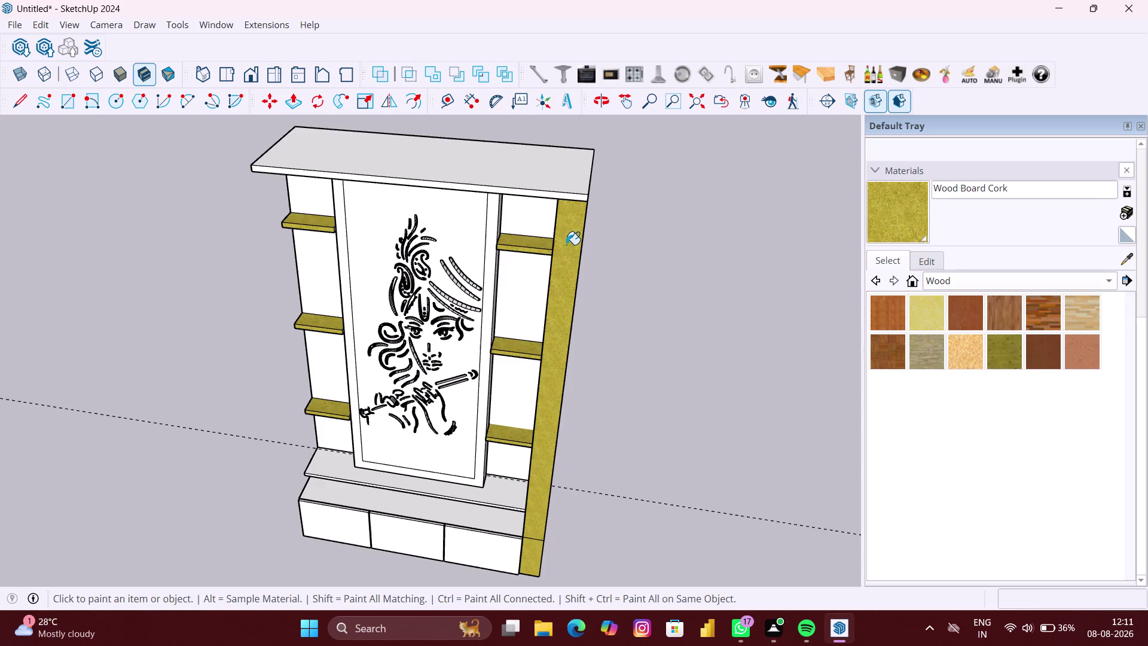
scroll(down, 3)
middle_drag(532, 238, 675, 194)
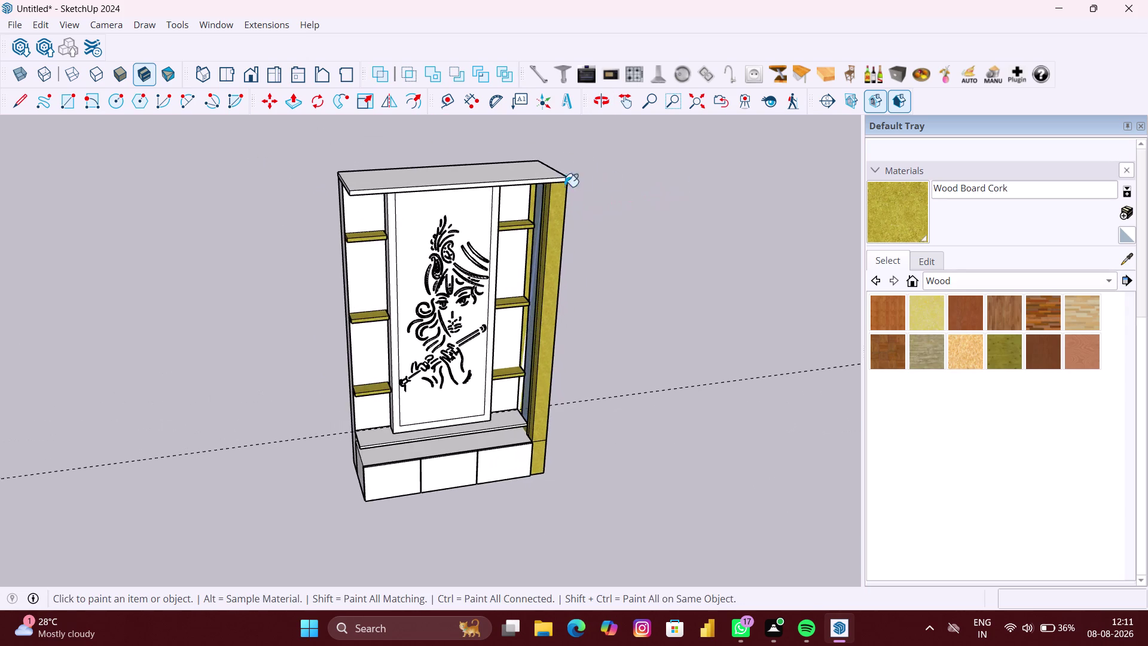
scroll(up, 3)
scroll(up, 3)
click(448, 172)
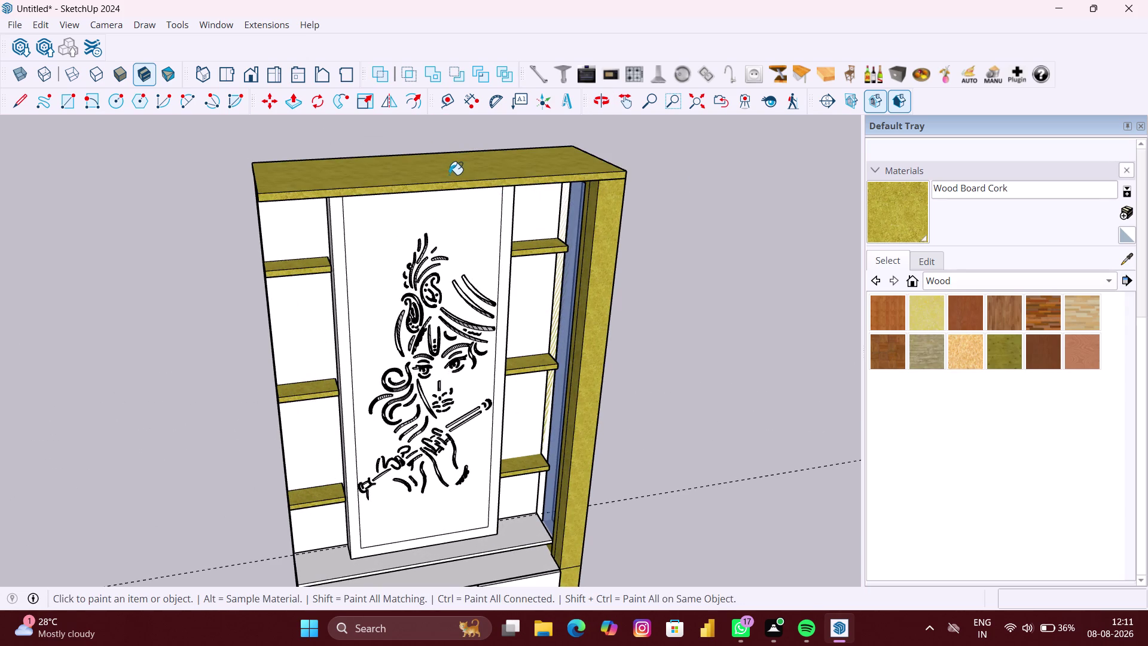
Undo the accidental cork paint on the carved panel, keeping it white.
middle_drag(444, 182, 447, 64)
scroll(up, 3)
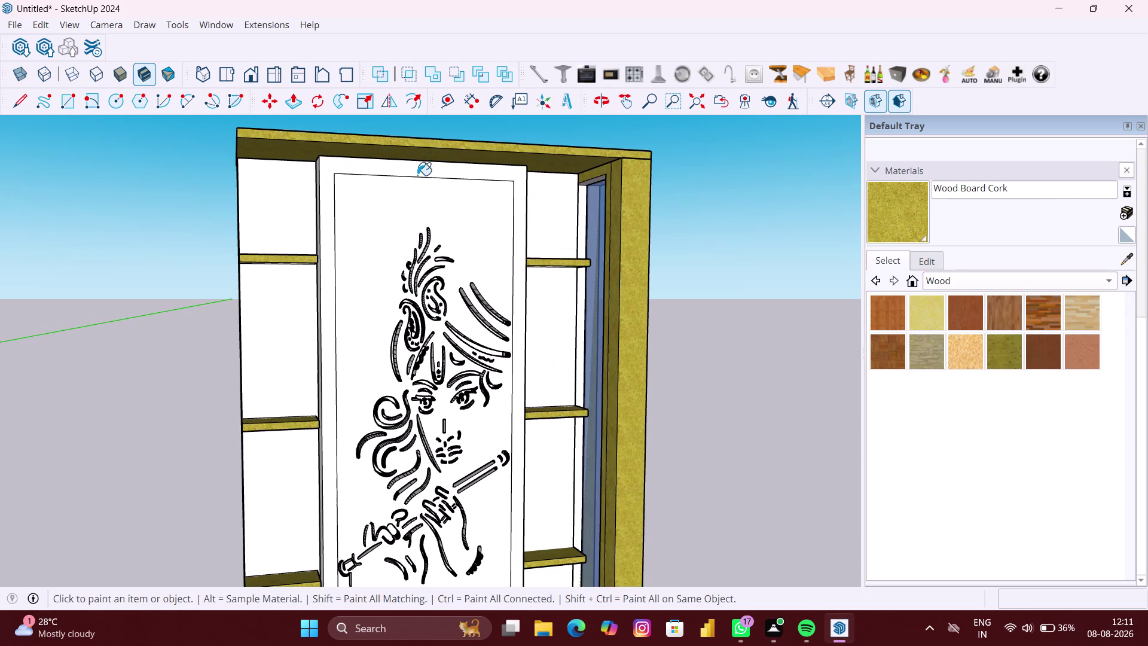
scroll(up, 3)
click(393, 164)
scroll(down, 3)
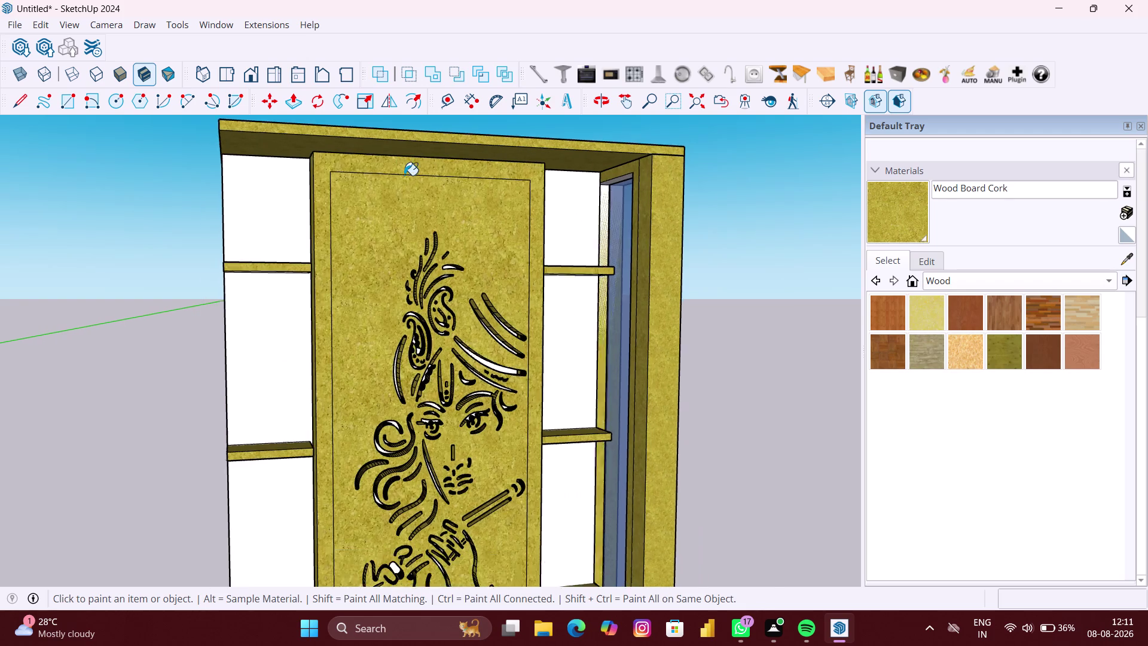
scroll(down, 3)
key(ctrl+z)
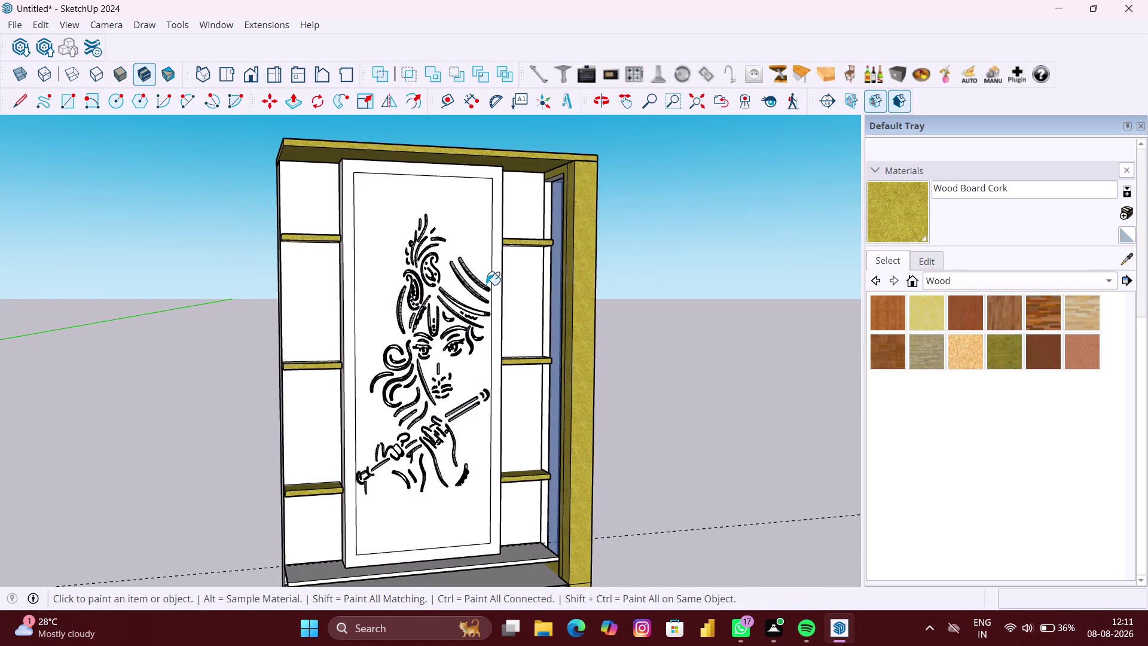
scroll(up, 3)
middle_drag(469, 268, 423, 273)
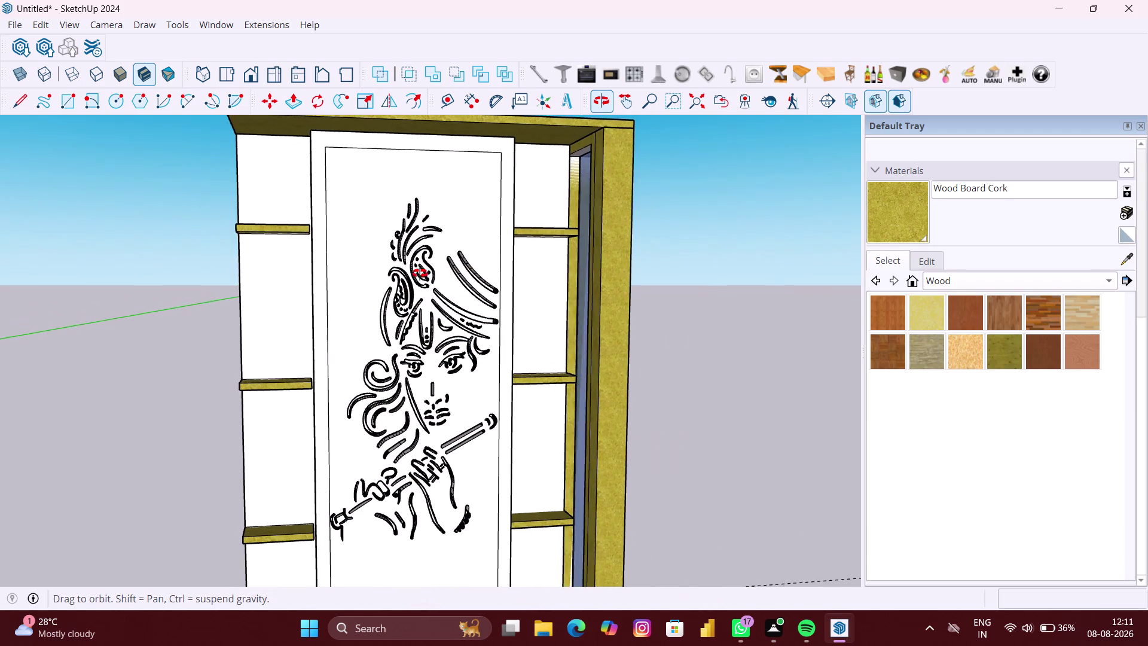
middle_drag(422, 274, 416, 273)
scroll(up, 3)
key(space)
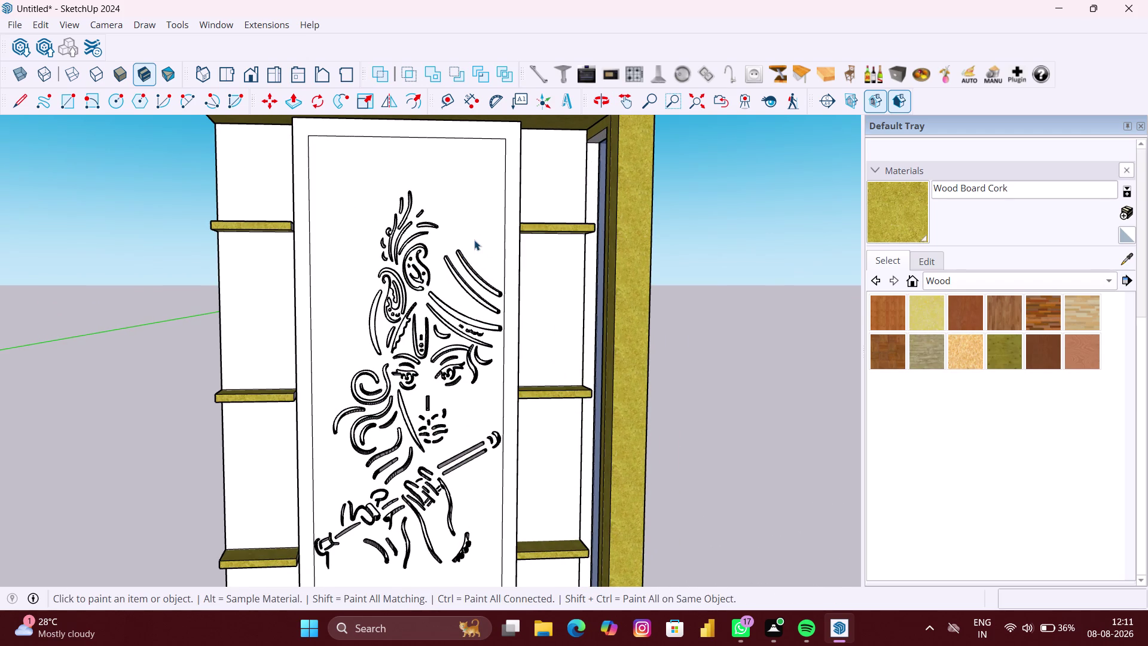
Open the carved panel group and select its outer border.
double_click(476, 233)
scroll(up, 3)
click(476, 234)
scroll(down, 3)
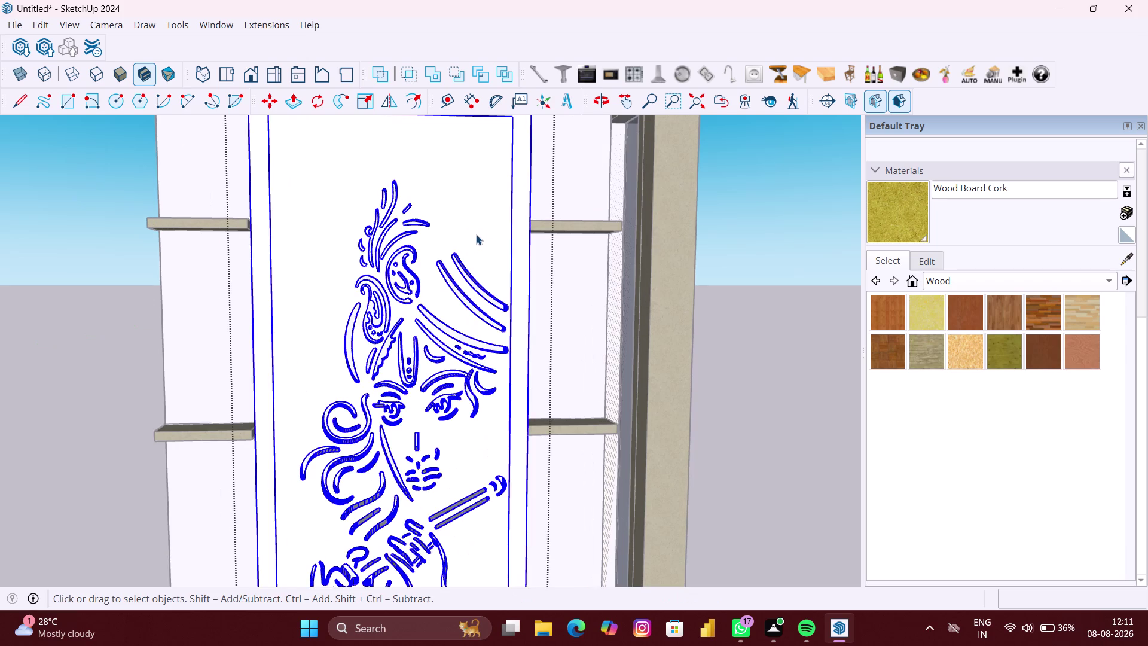
scroll(down, 3)
double_click(493, 232)
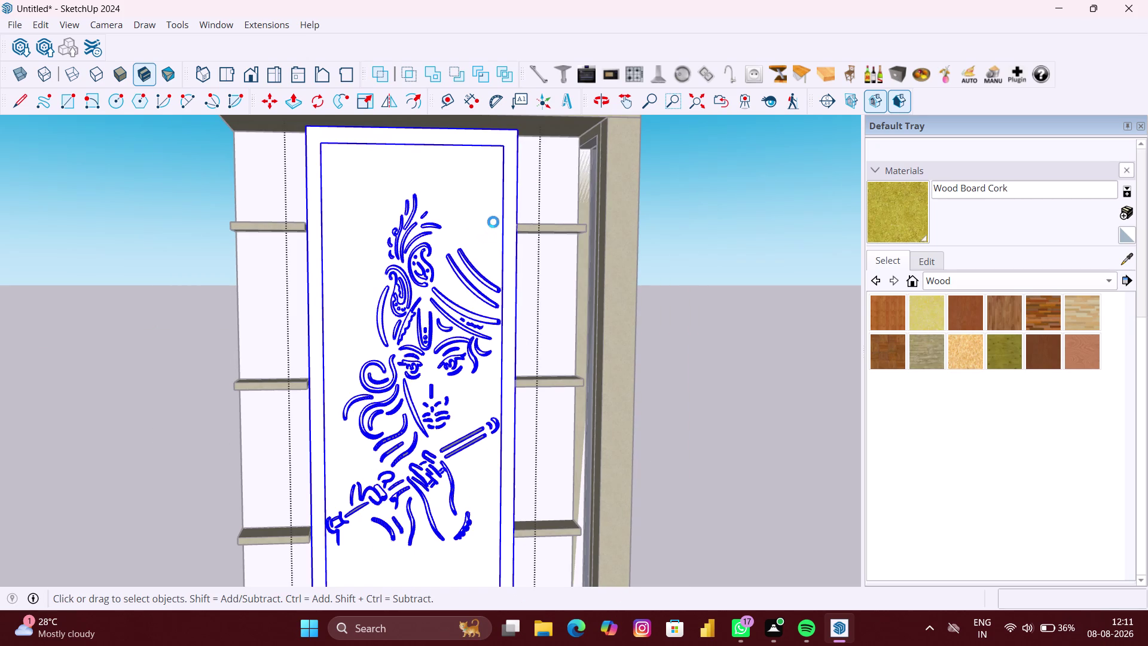
click(504, 218)
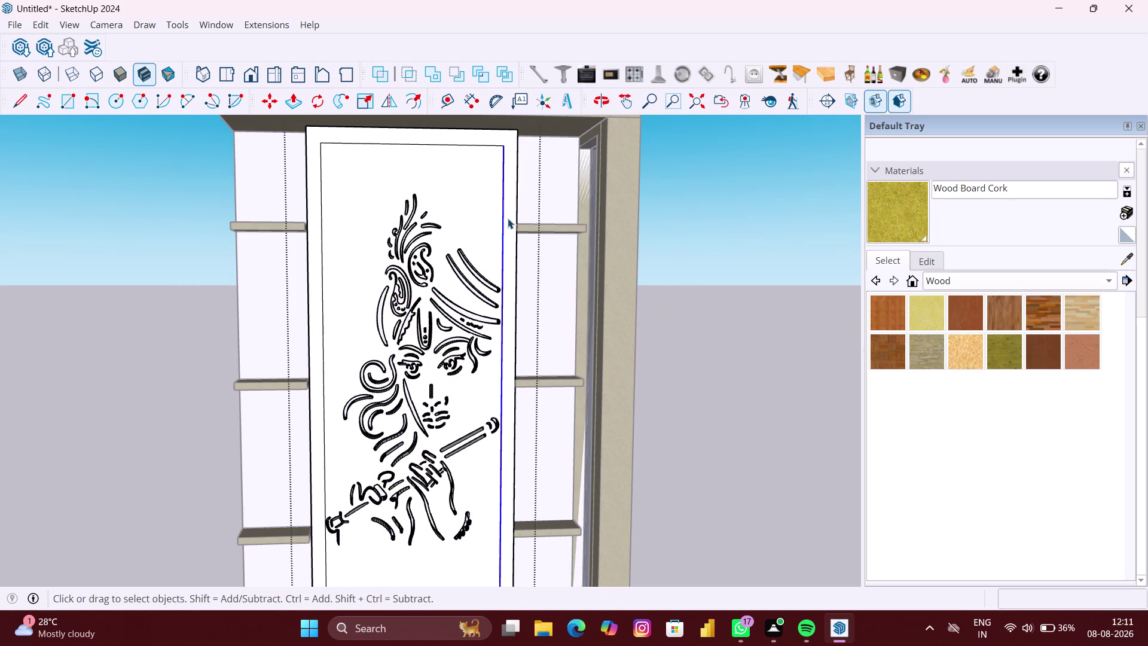
click(509, 220)
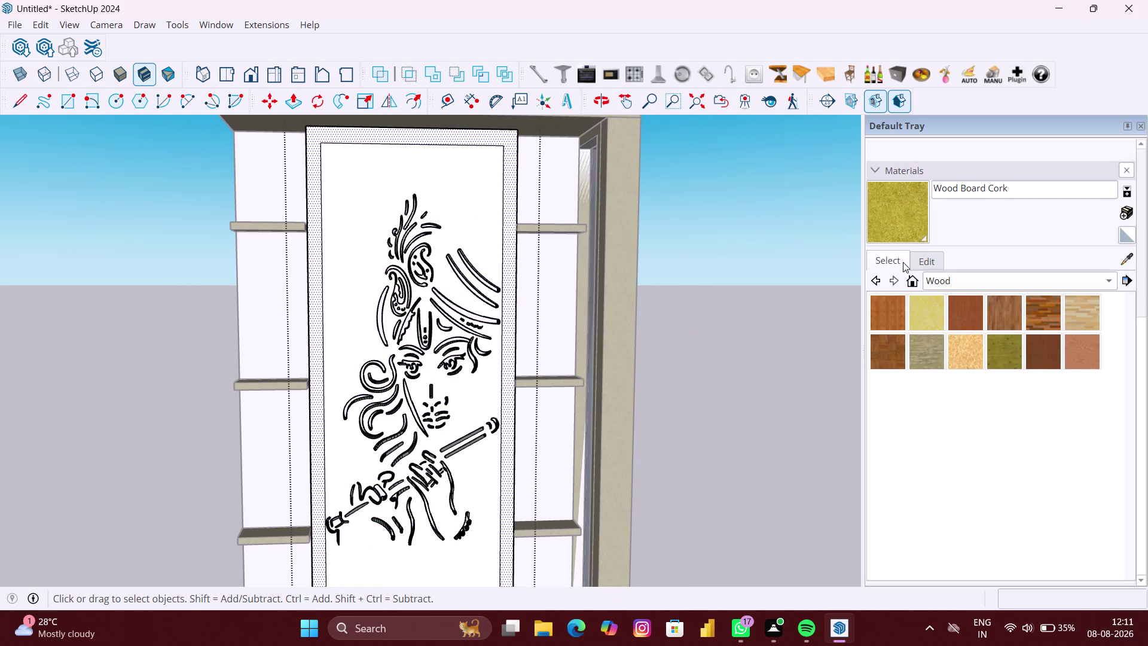
Paint the panel border with Wood Floor Parquet.
click(888, 346)
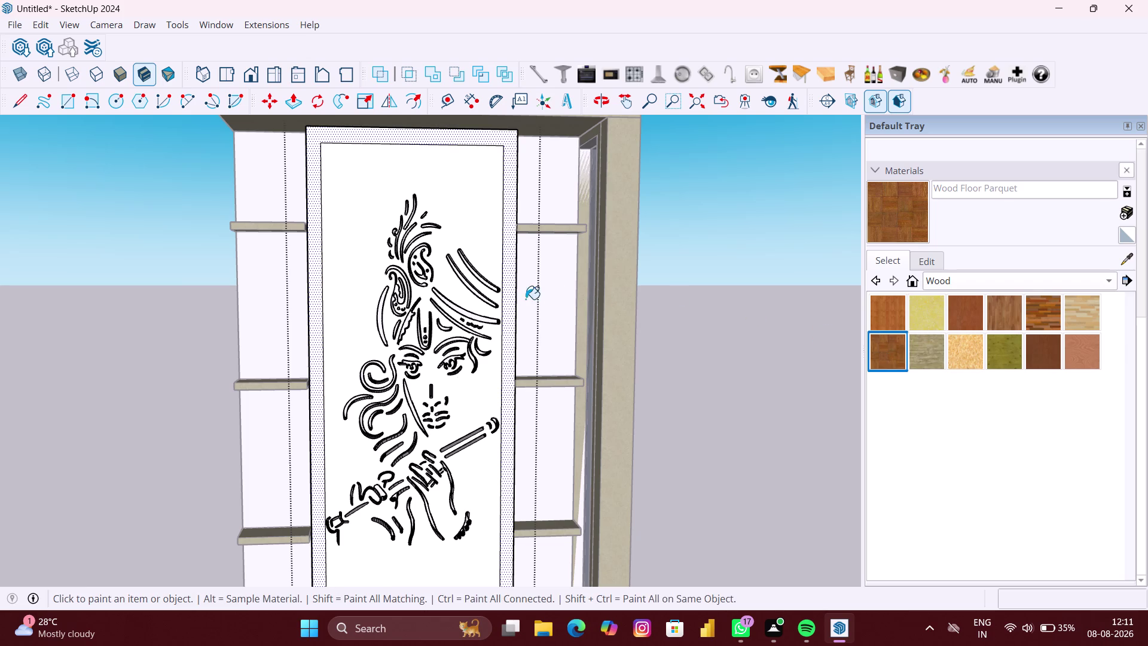
click(509, 299)
scroll(down, 3)
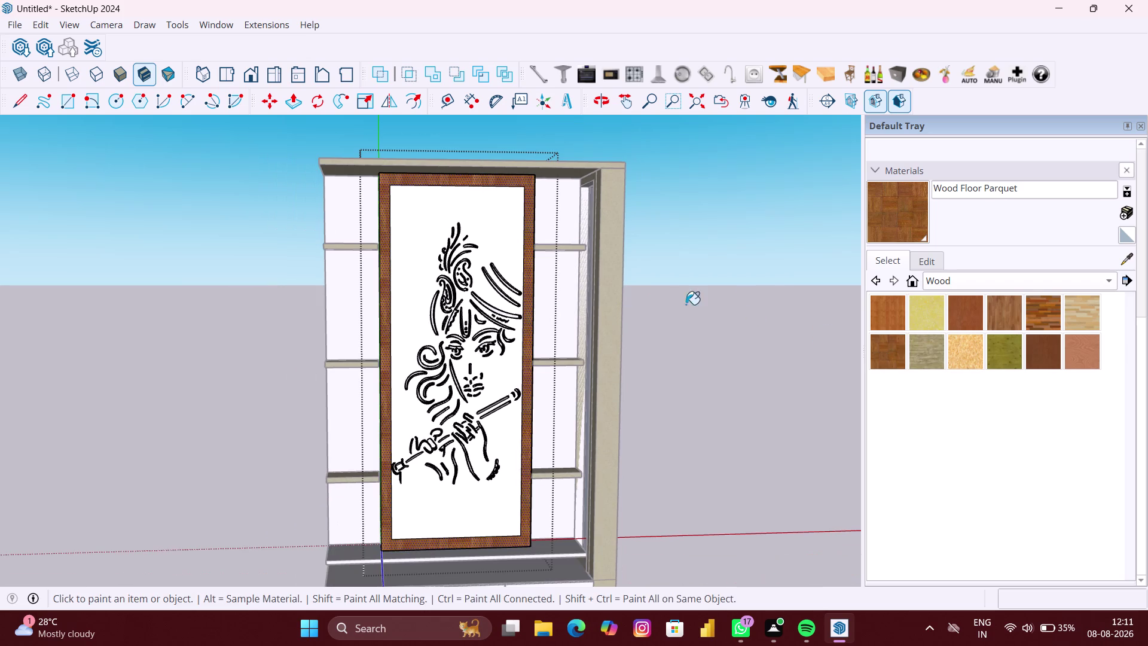
Paint the panel face with bamboo, then change it to Wood Board Cork.
click(892, 319)
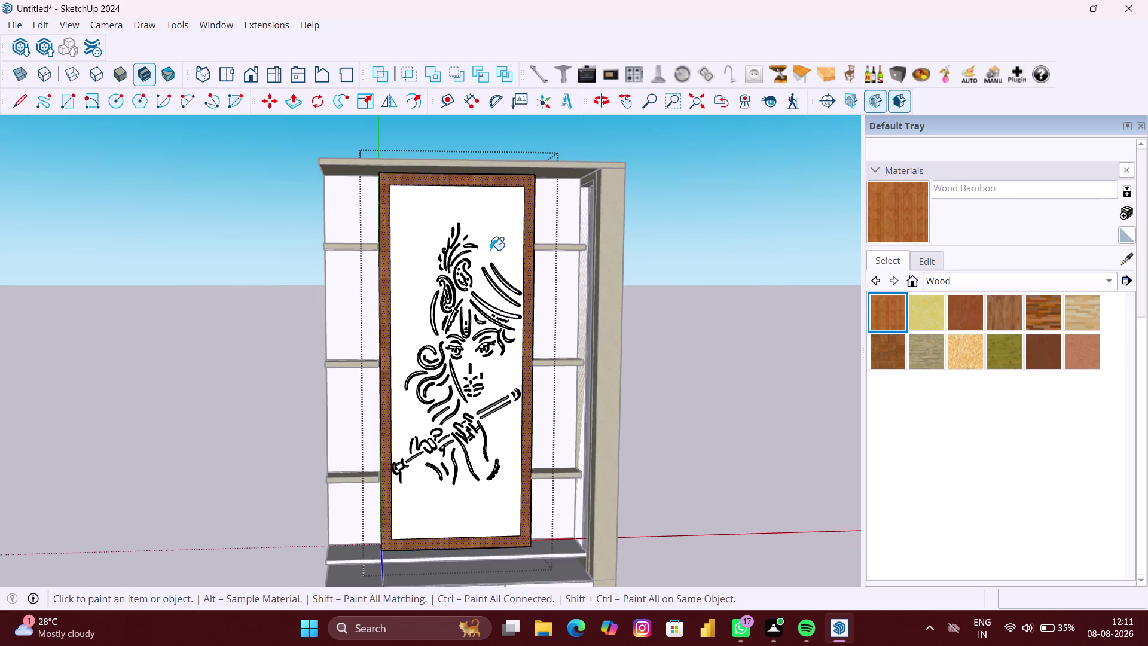
click(479, 229)
scroll(down, 3)
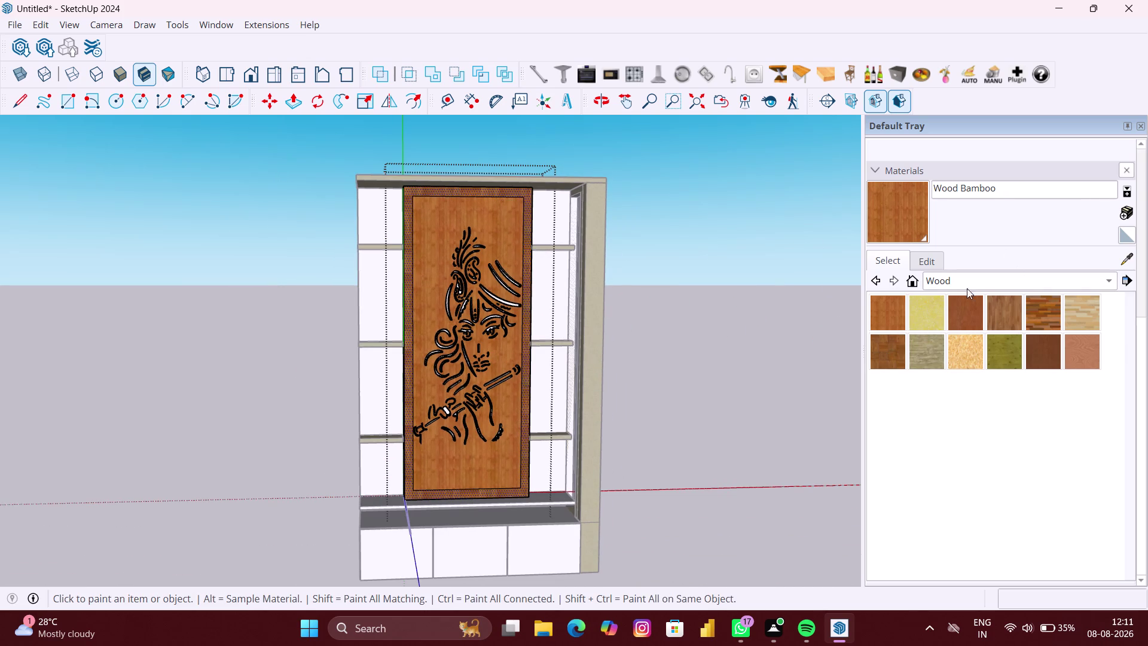
click(927, 311)
click(507, 244)
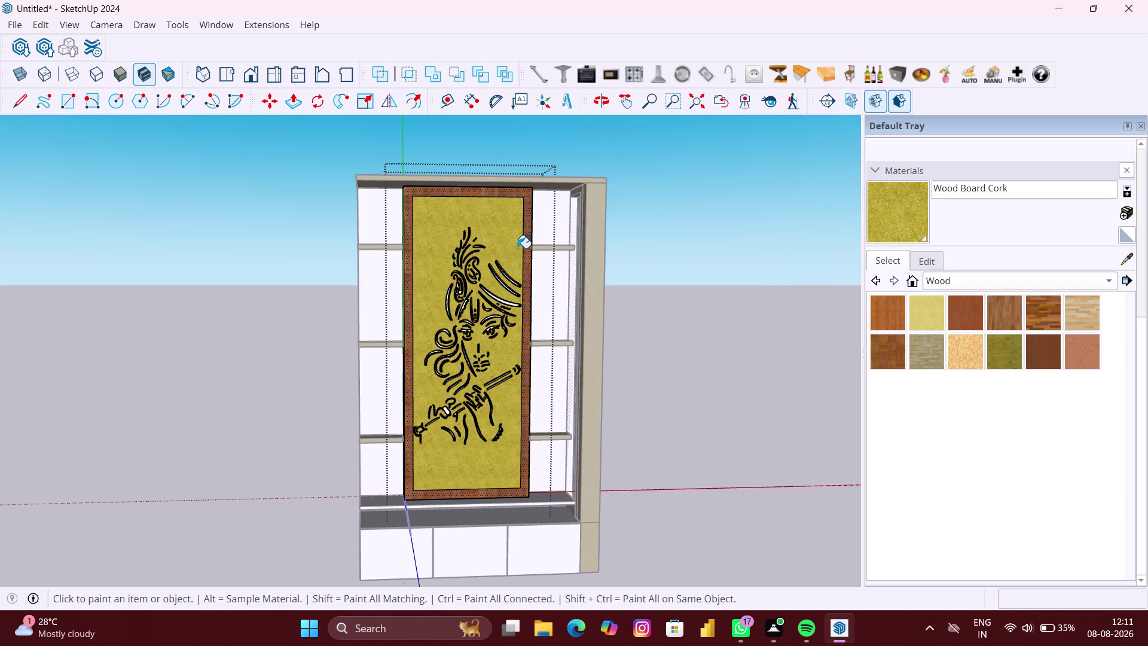
scroll(down, 3)
click(976, 321)
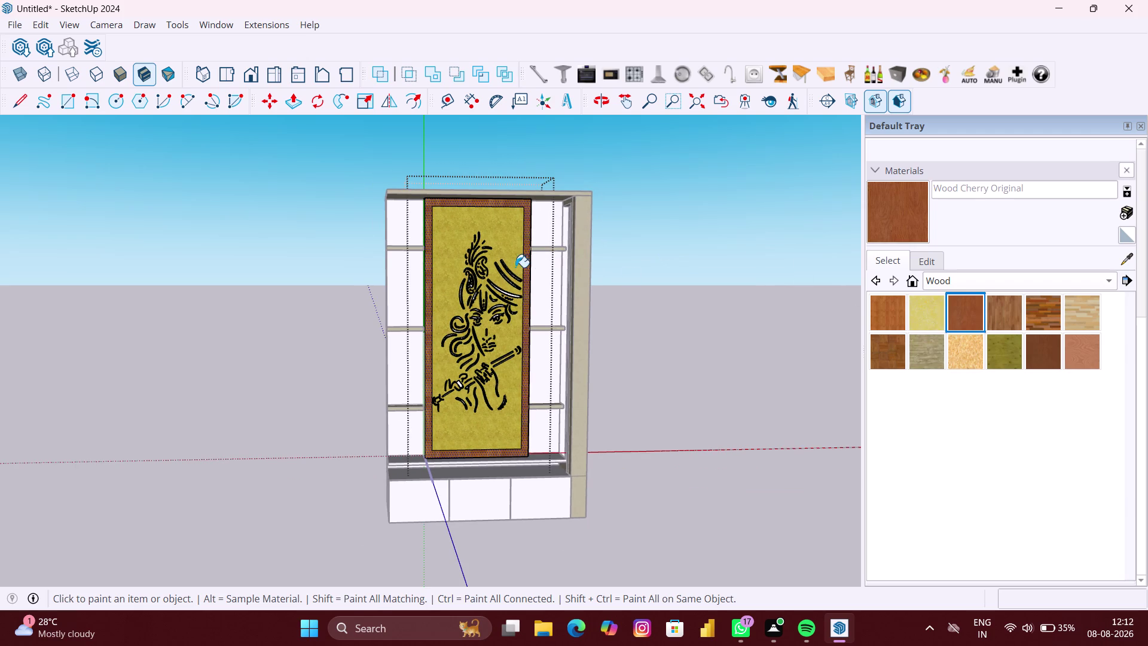
Try cherry, floor wood and dark floor wood materials on the CNC panel face.
click(504, 259)
scroll(down, 3)
middle_drag(520, 275, 516, 276)
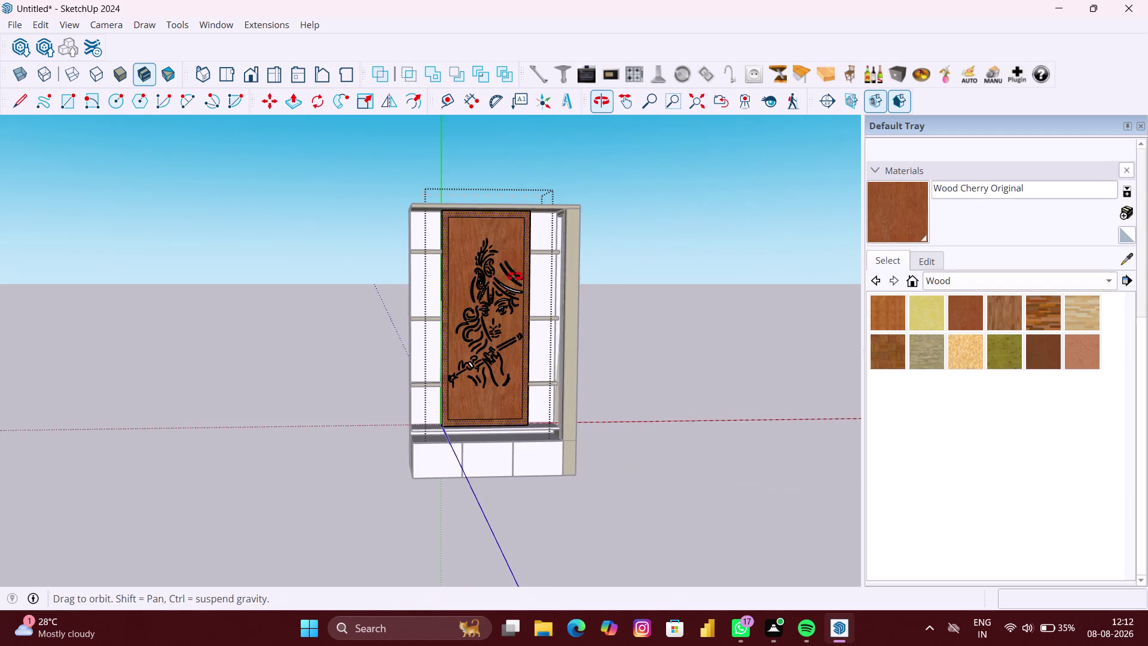
middle_drag(516, 277, 474, 281)
click(1005, 305)
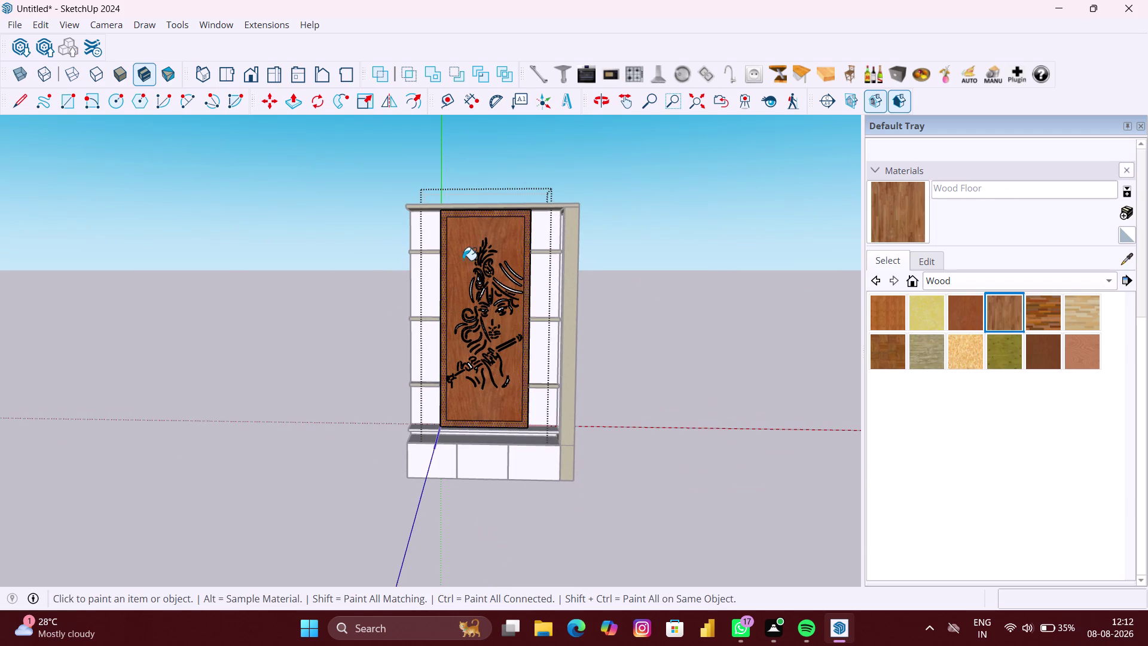
click(499, 239)
scroll(down, 3)
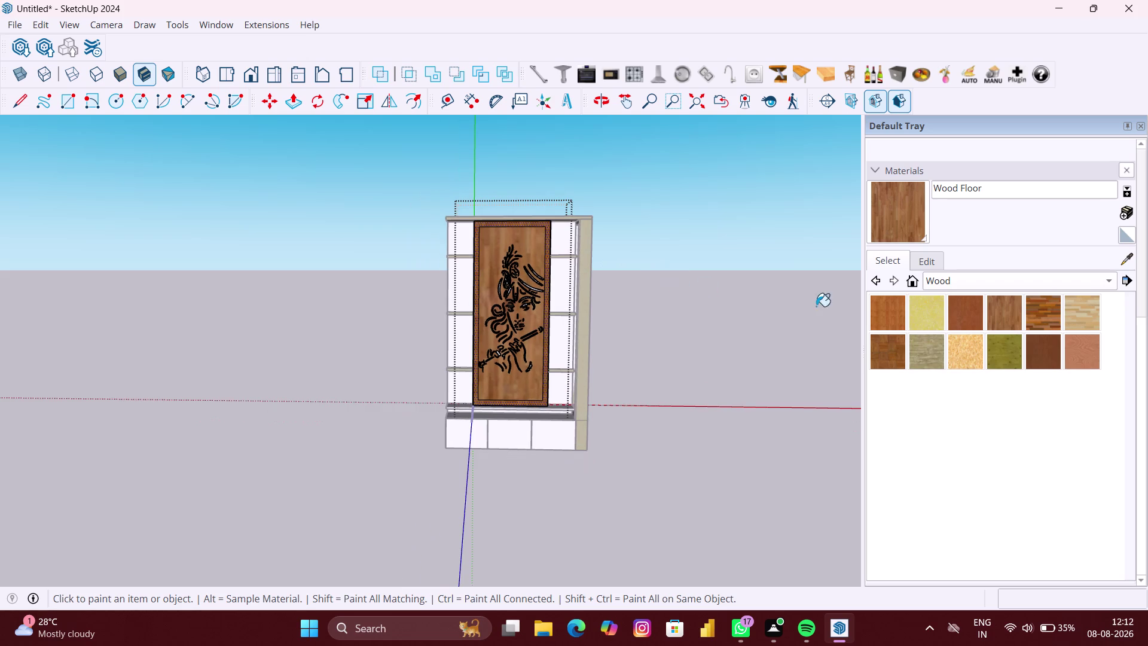
click(1038, 320)
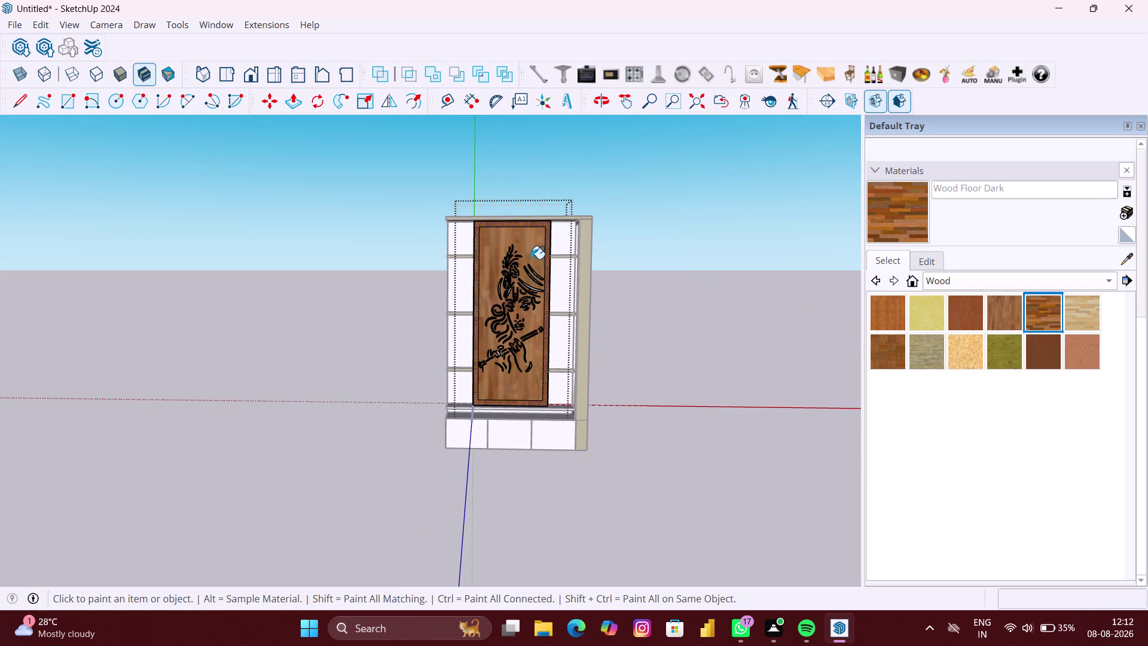
click(532, 256)
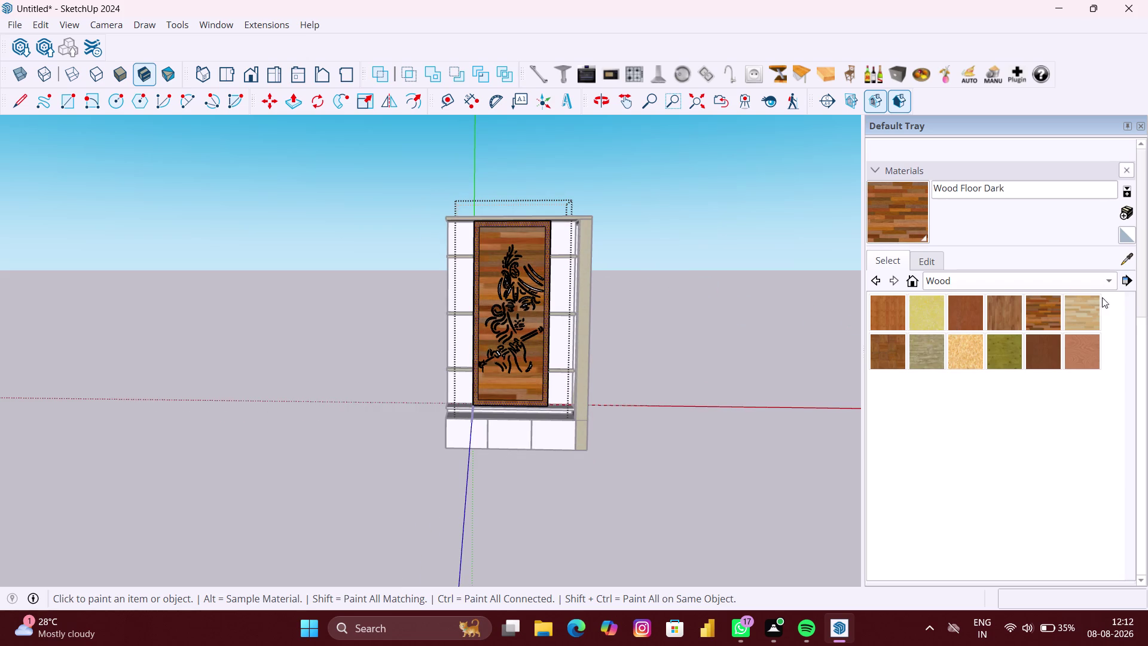
Try light floor wood, parquet and butt-joined lumber textures on the CNC panel.
click(1083, 306)
click(536, 255)
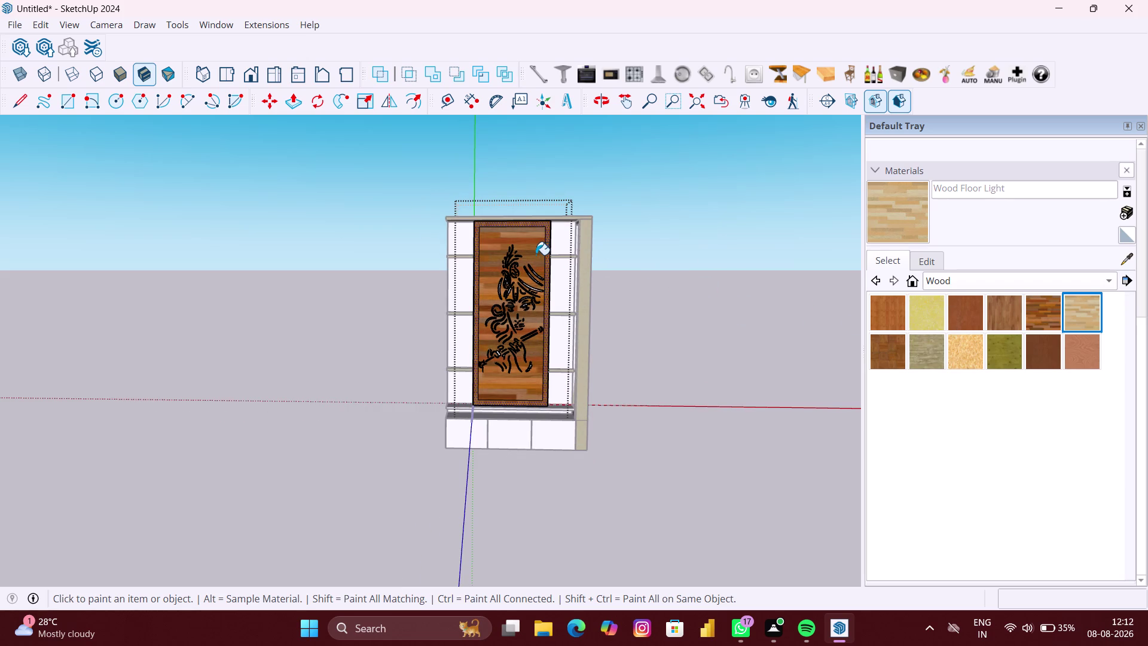
click(888, 355)
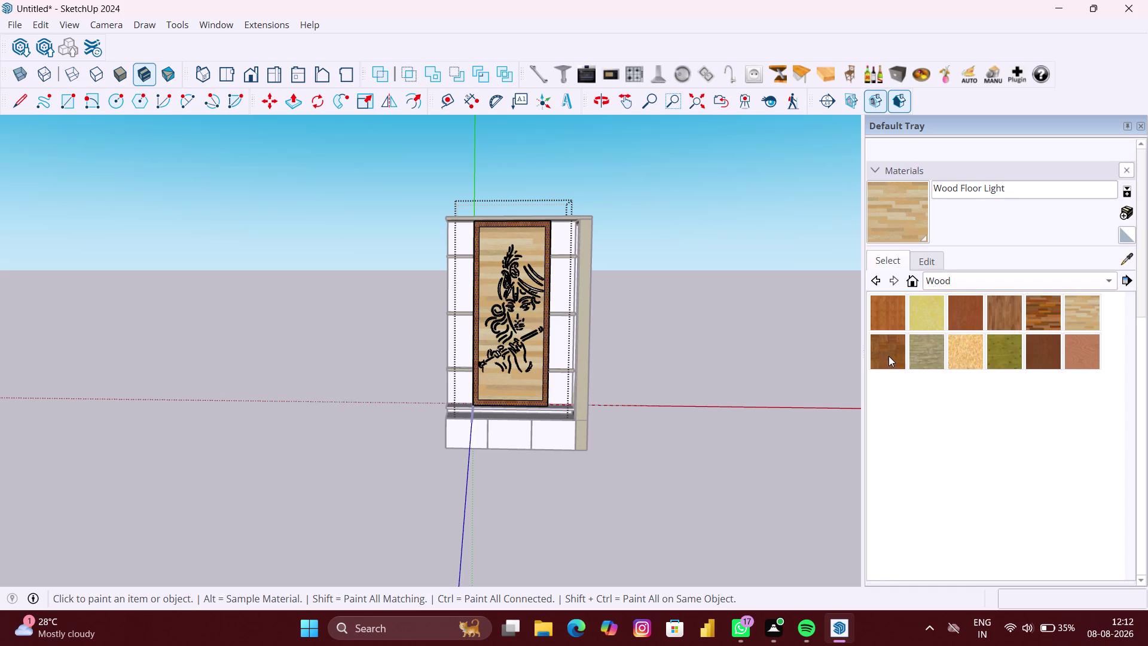
click(489, 267)
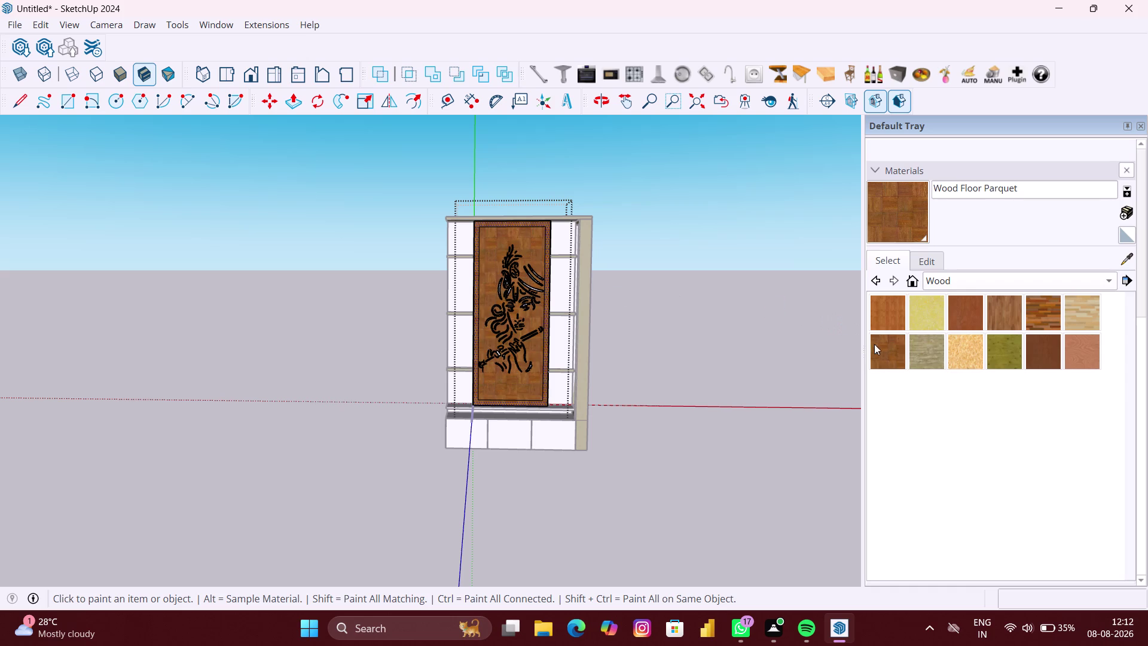
click(916, 351)
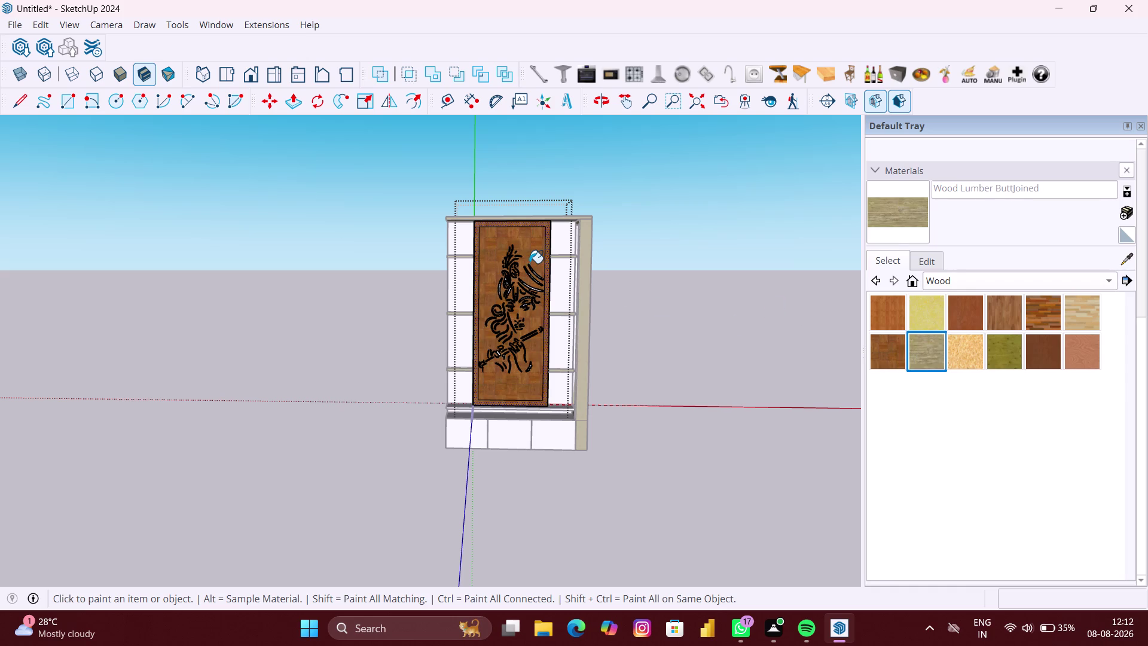
click(529, 263)
Apply Wood OSB to the Krishna CNC panel and inspect it up close.
click(953, 353)
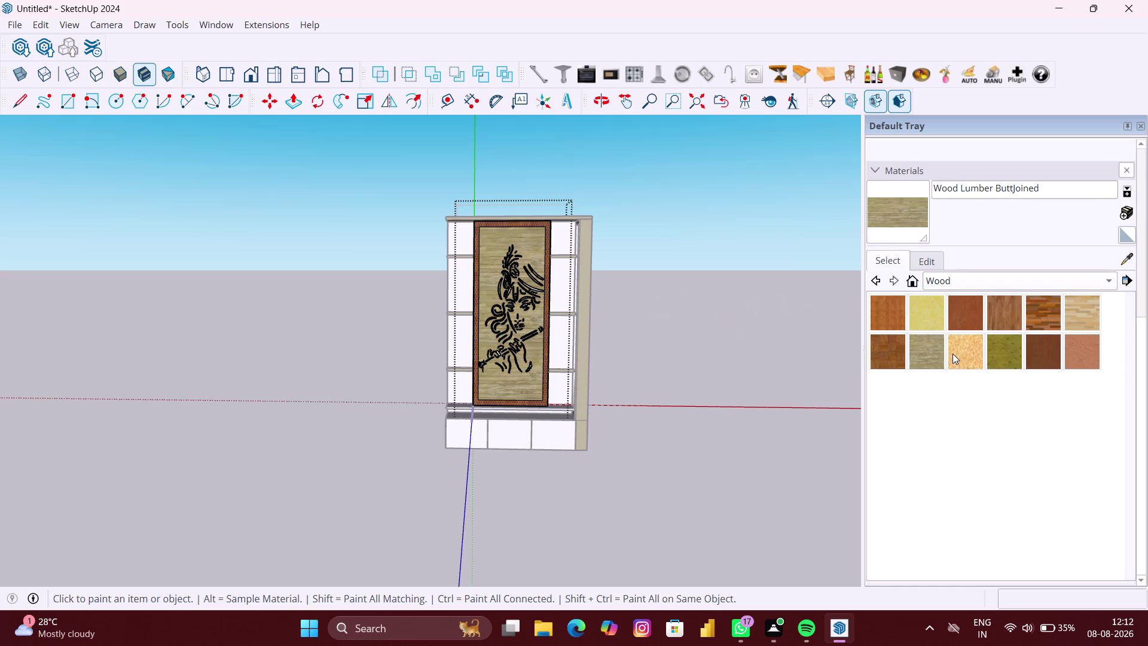
click(488, 253)
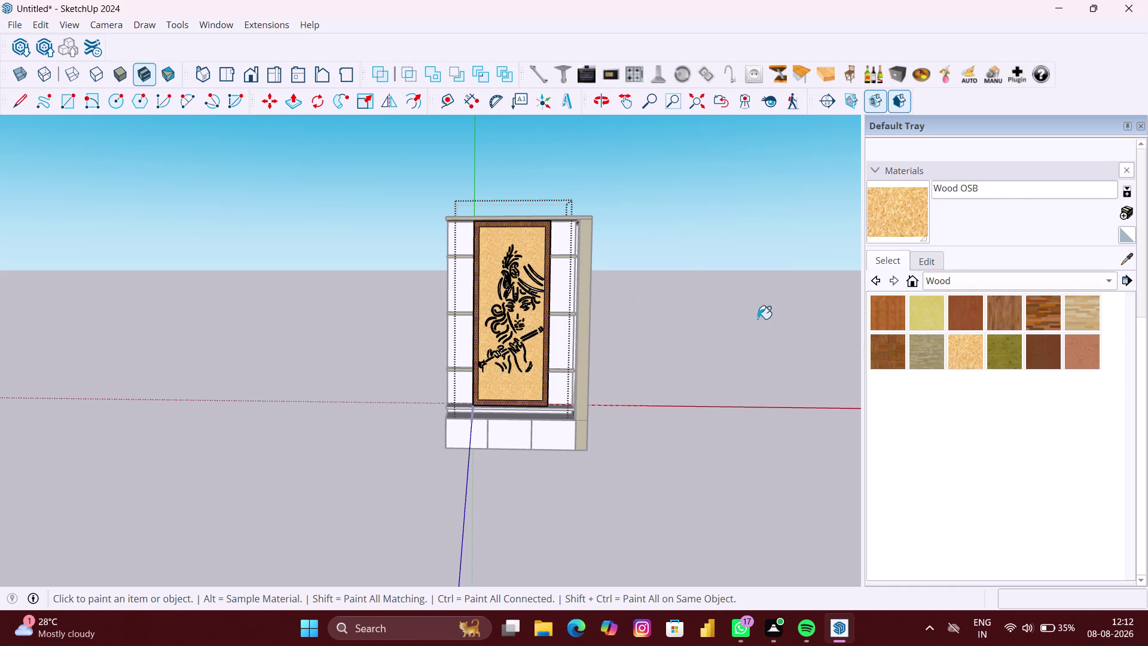
scroll(up, 3)
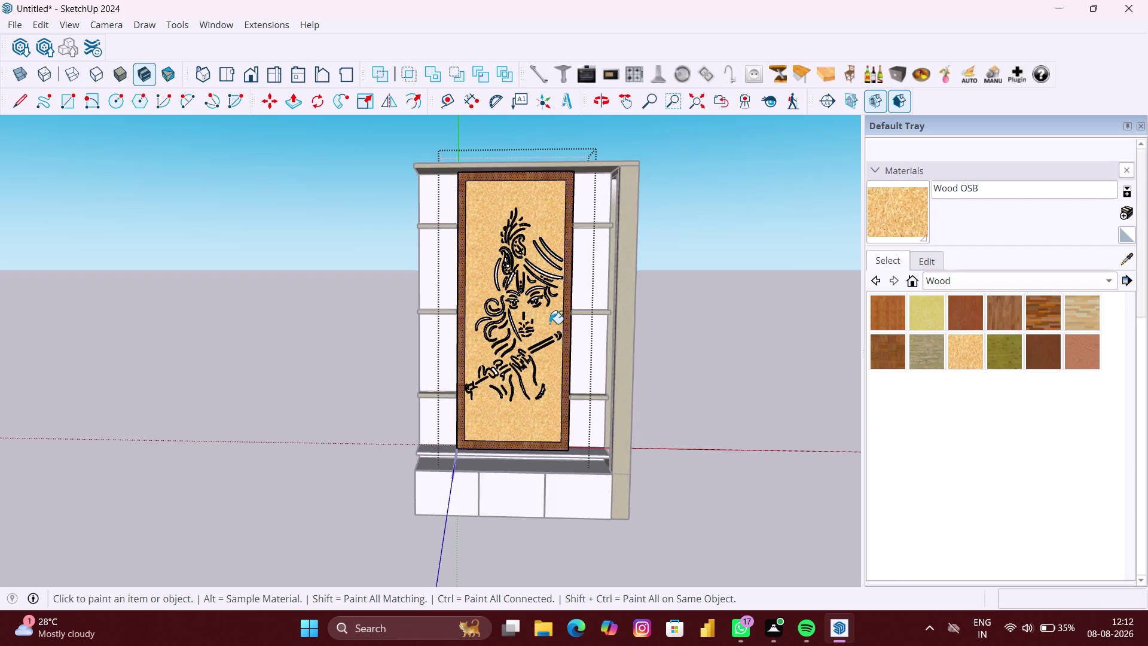
middle_drag(550, 323, 539, 350)
scroll(up, 3)
middle_drag(521, 332, 539, 287)
scroll(up, 3)
scroll(down, 3)
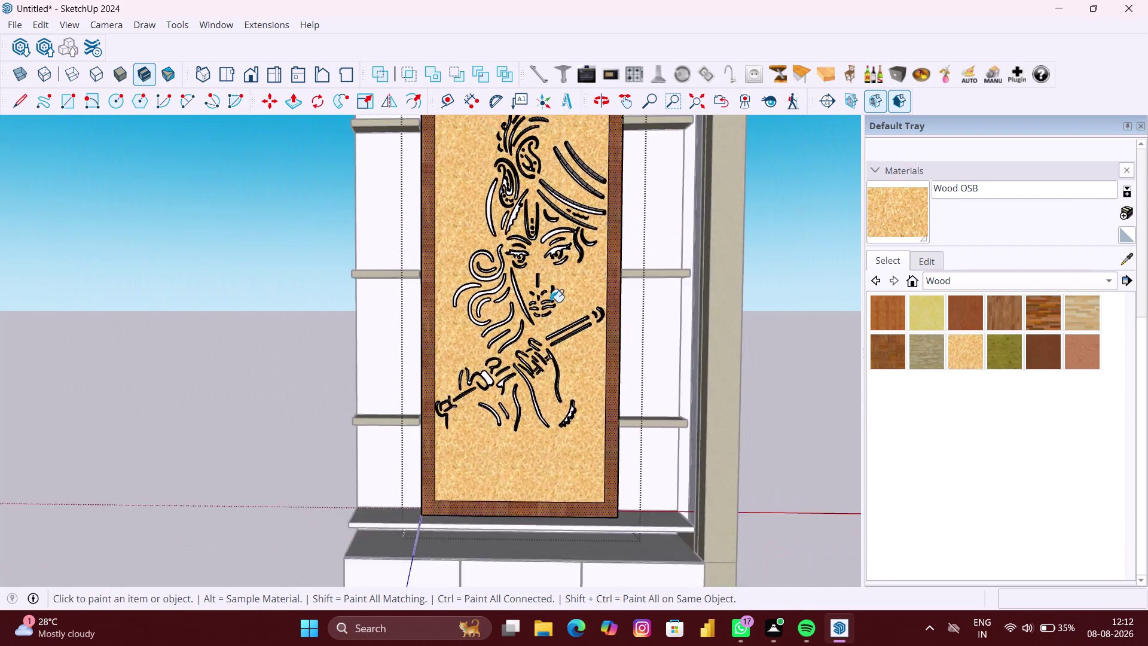
scroll(down, 3)
scroll(down, 3)
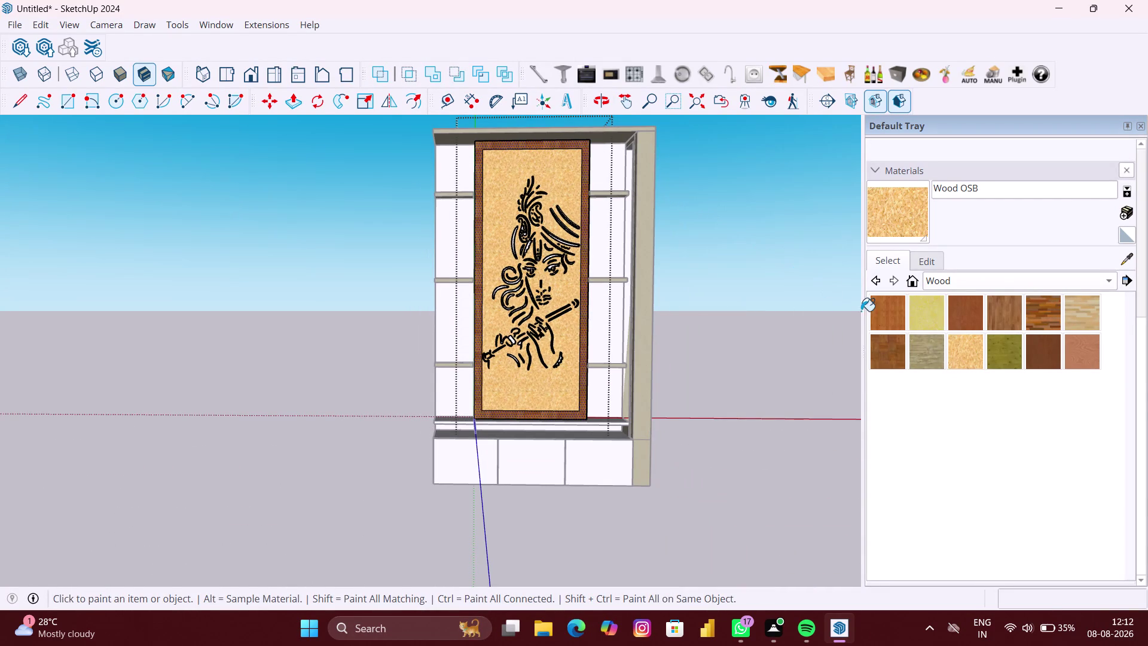
Paint the unit's frame and shelves with Wood Board Cork.
click(918, 313)
scroll(up, 3)
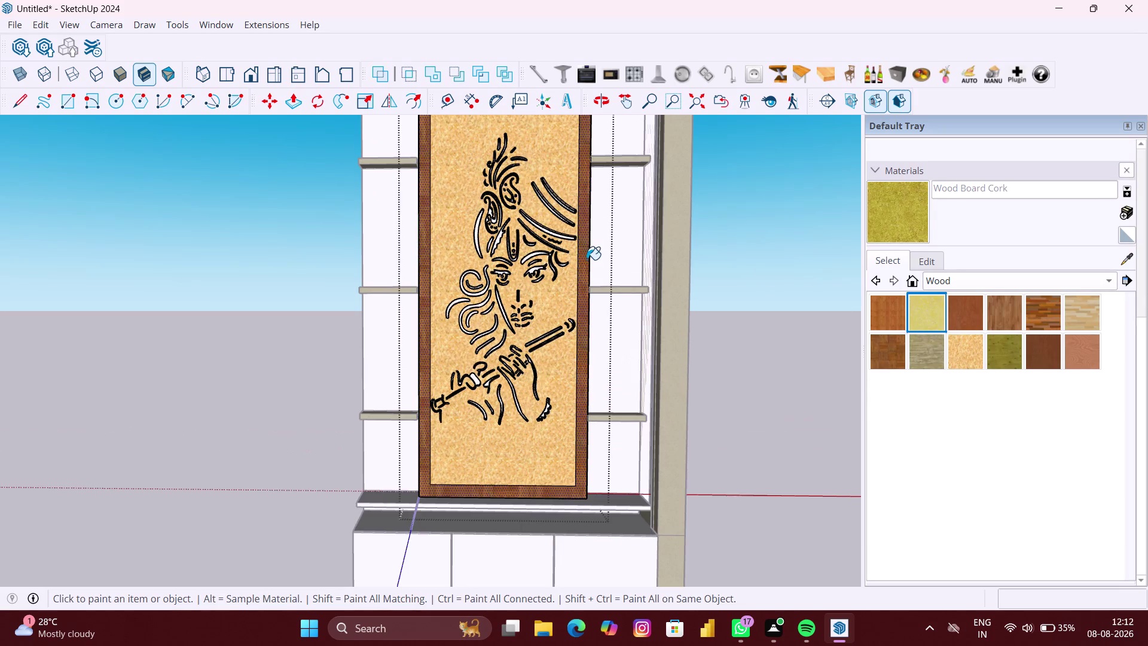
click(587, 260)
scroll(down, 3)
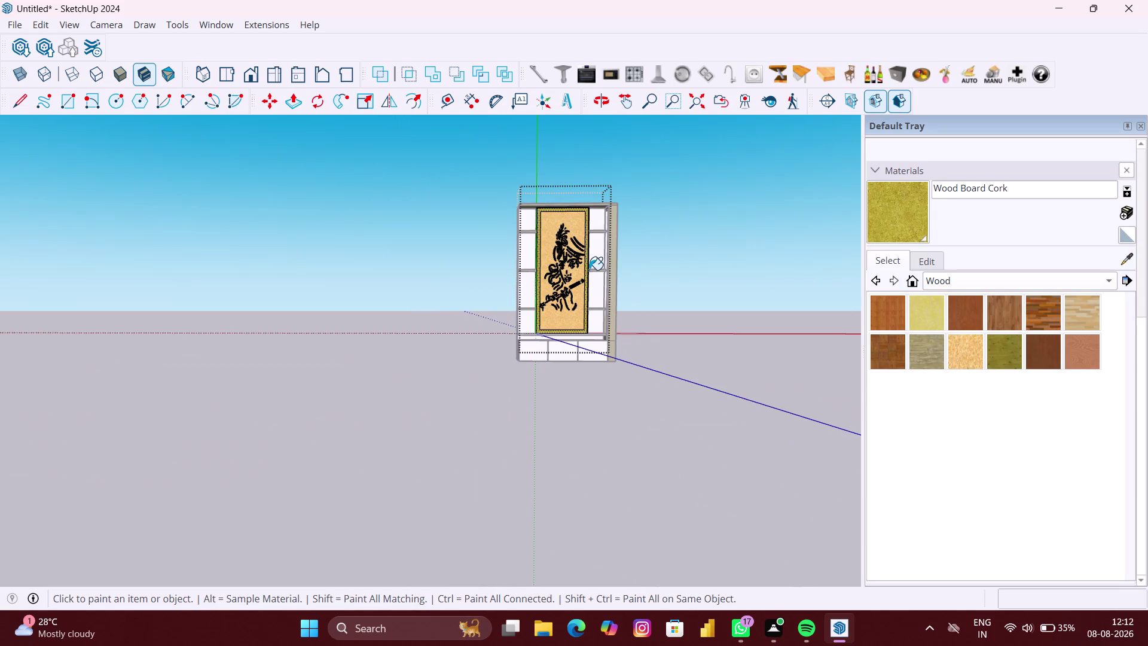
key(space)
click(714, 347)
click(557, 394)
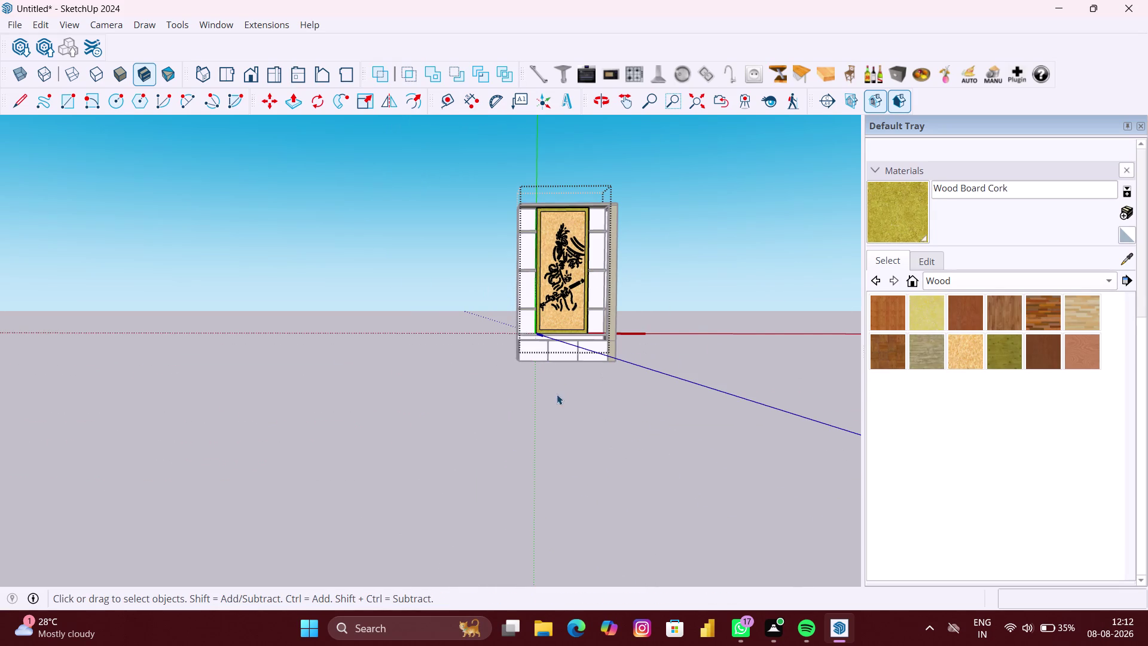
scroll(up, 3)
scroll(up, 3)
middle_drag(633, 341, 602, 369)
scroll(up, 3)
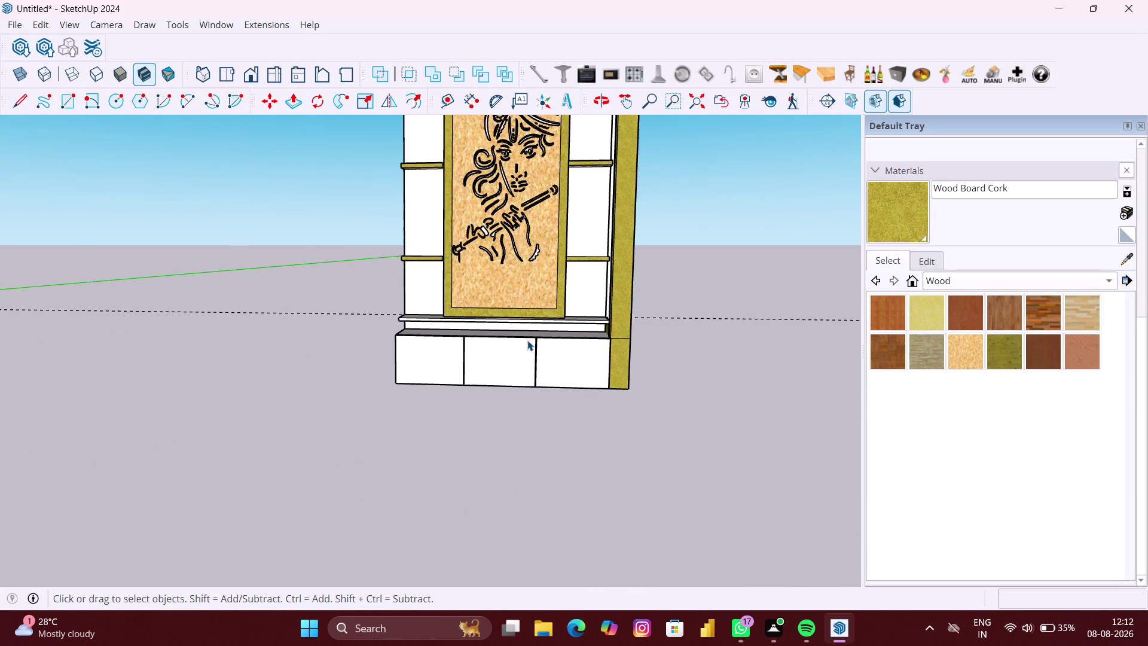
middle_drag(527, 340, 528, 365)
scroll(down, 3)
scroll(down, 3)
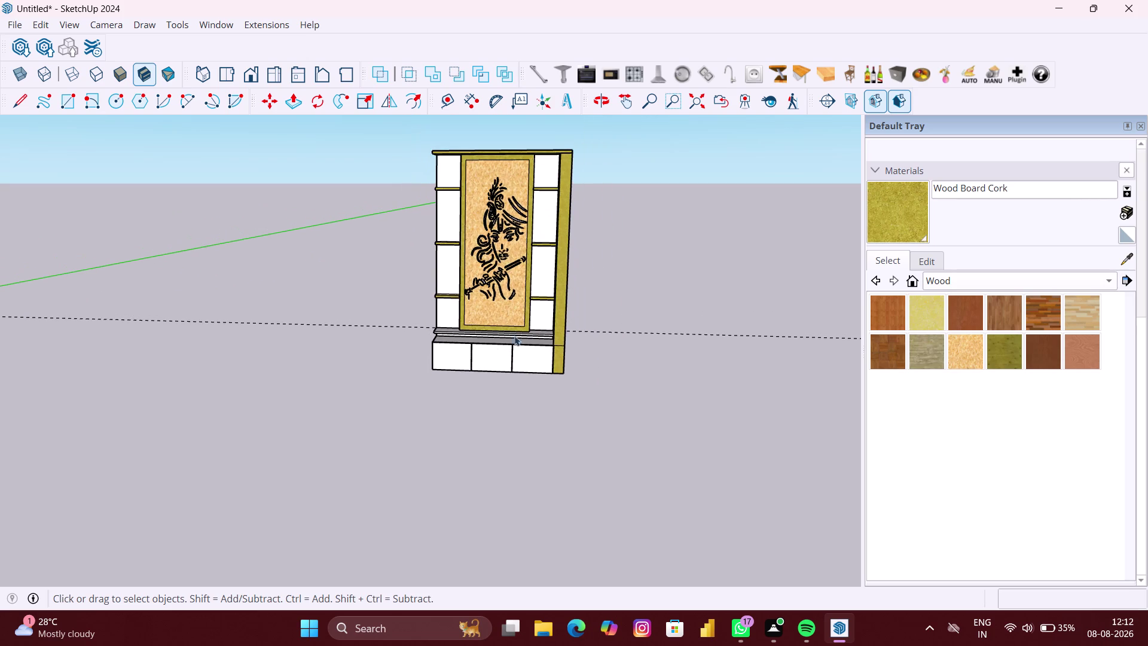
scroll(up, 3)
scroll(up, 3)
scroll(up, 3)
middle_drag(573, 314, 610, 313)
scroll(down, 3)
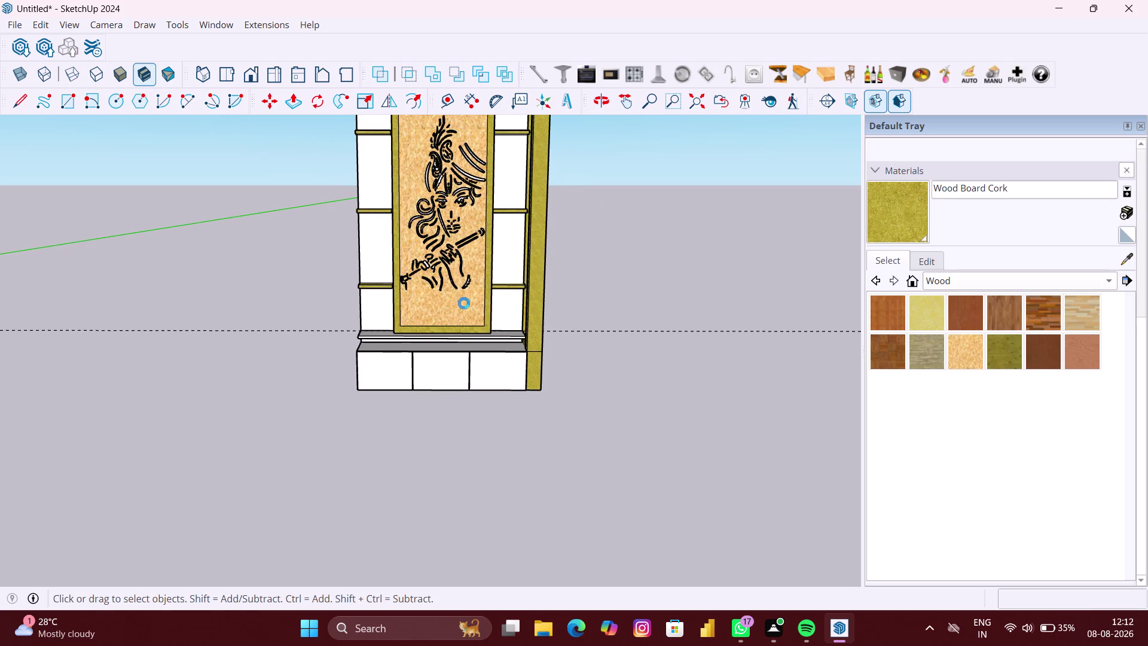
scroll(up, 3)
click(494, 253)
click(503, 255)
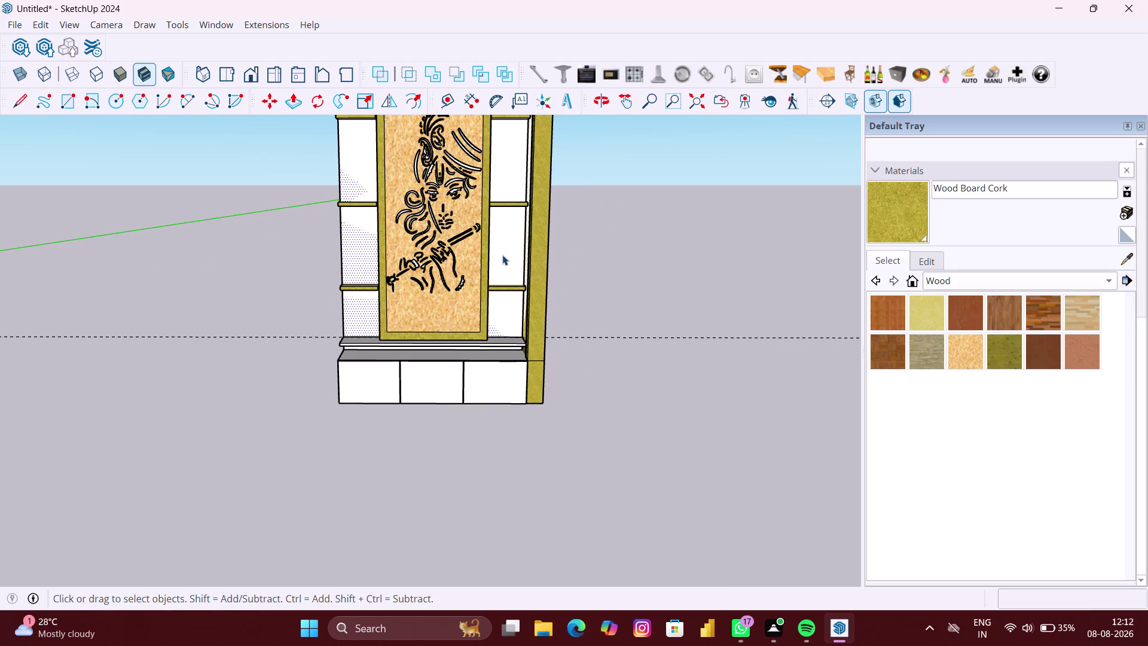
scroll(up, 3)
double_click(502, 255)
scroll(down, 3)
double_click(657, 265)
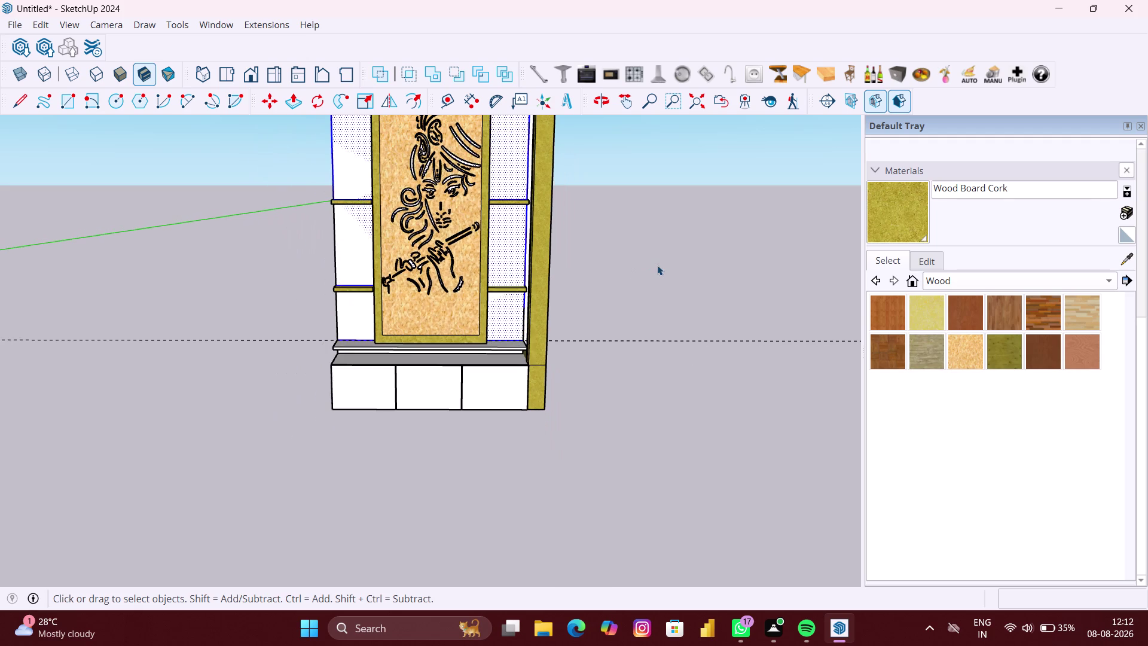
scroll(down, 3)
click(537, 244)
scroll(up, 3)
scroll(down, 3)
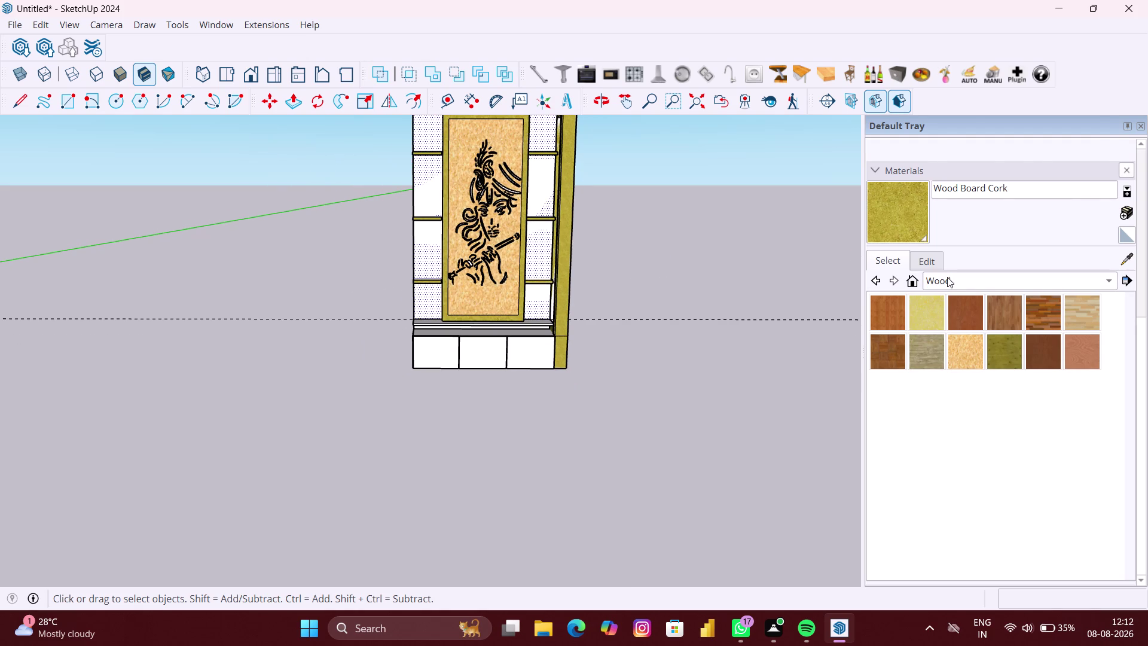
Switch the Materials library to Colors and pick the deep blue Color I06.
click(949, 278)
click(962, 123)
scroll(down, 3)
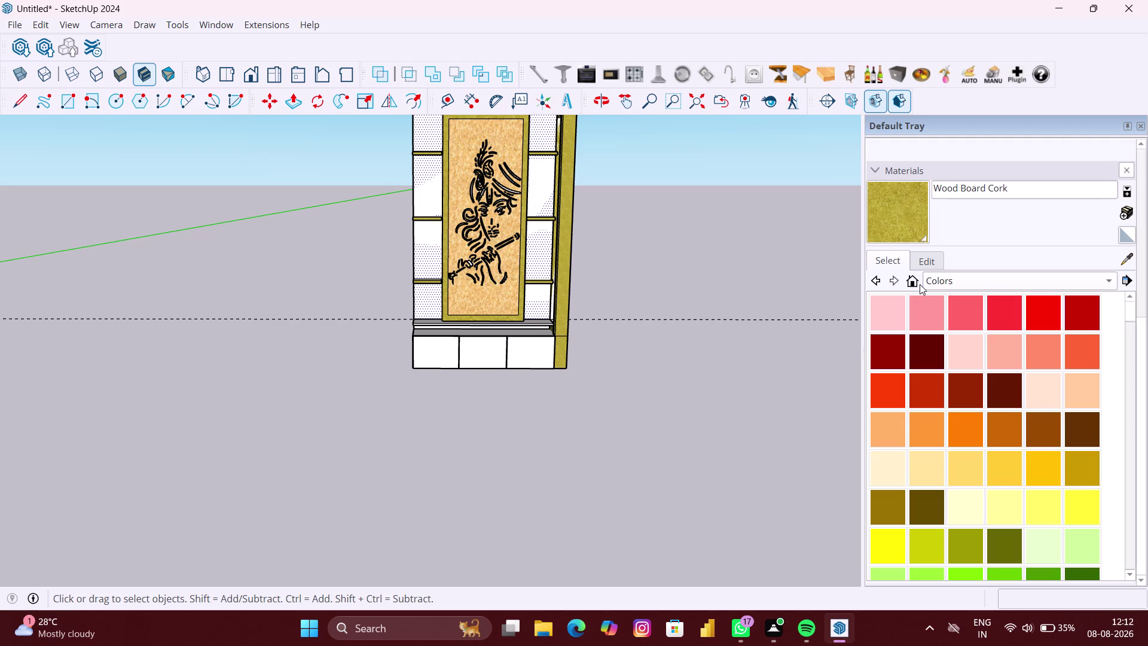
scroll(down, 3)
scroll(down, 3)
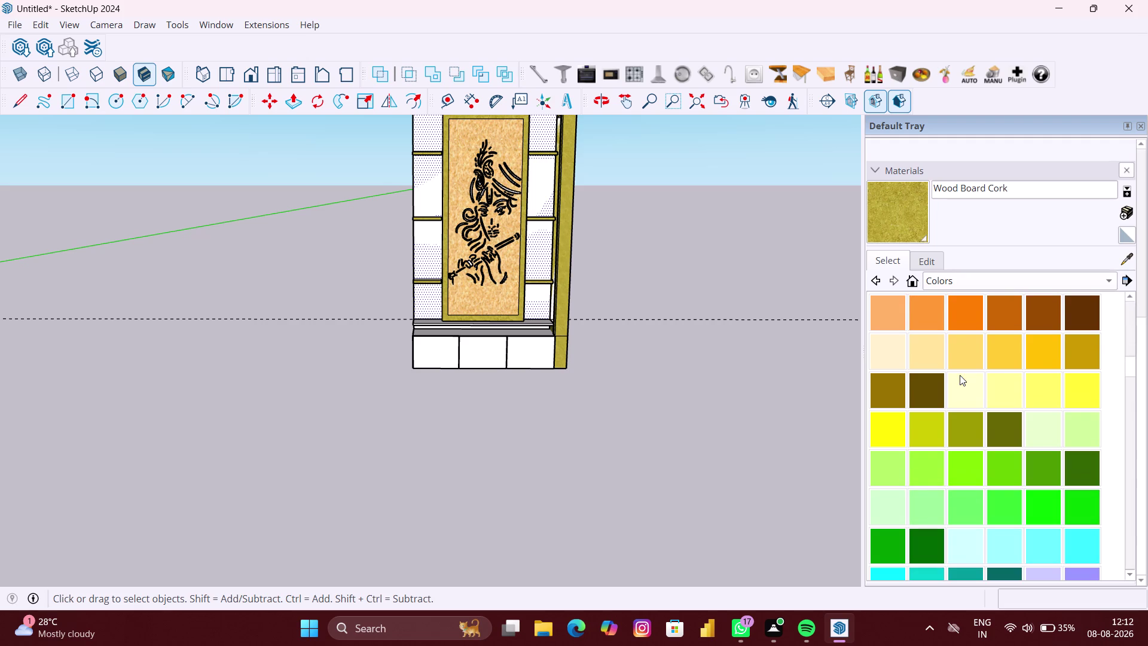
scroll(down, 3)
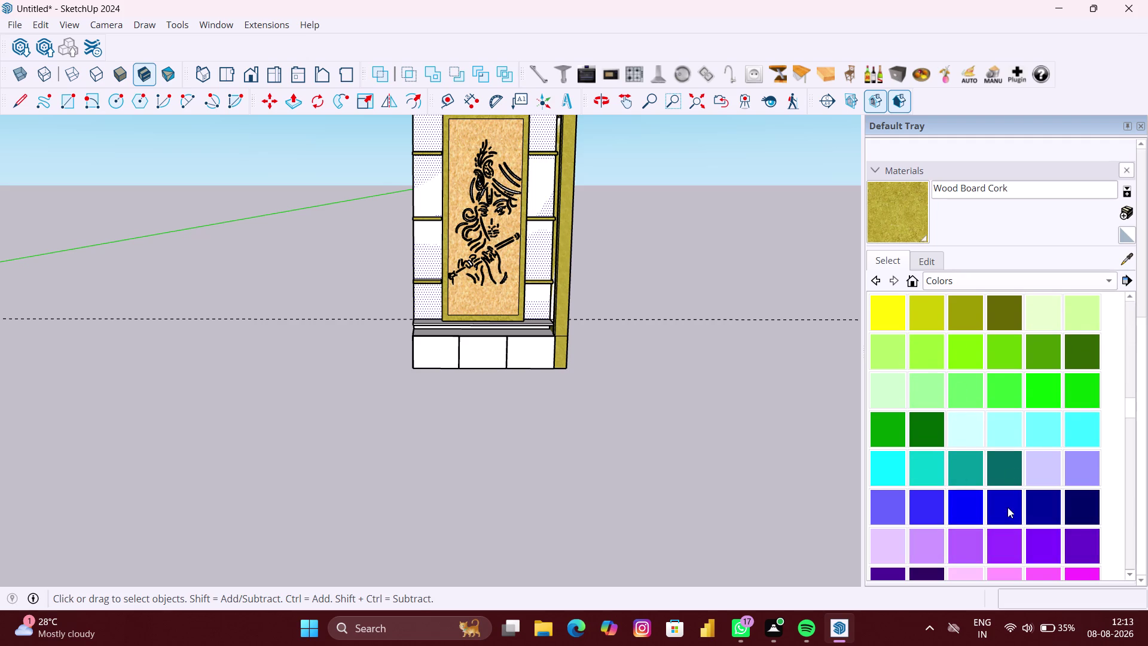
click(1007, 508)
Paint the lower and upper back wall sections blue.
scroll(up, 3)
click(535, 312)
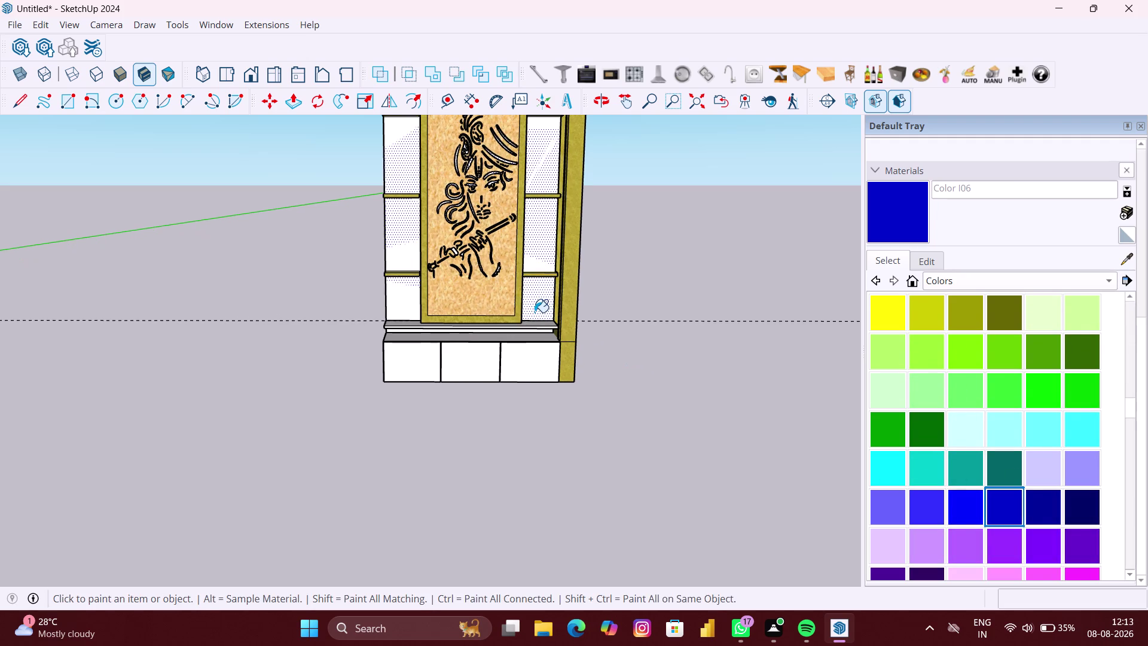
scroll(down, 3)
scroll(down, 3)
scroll(down, 3)
scroll(up, 3)
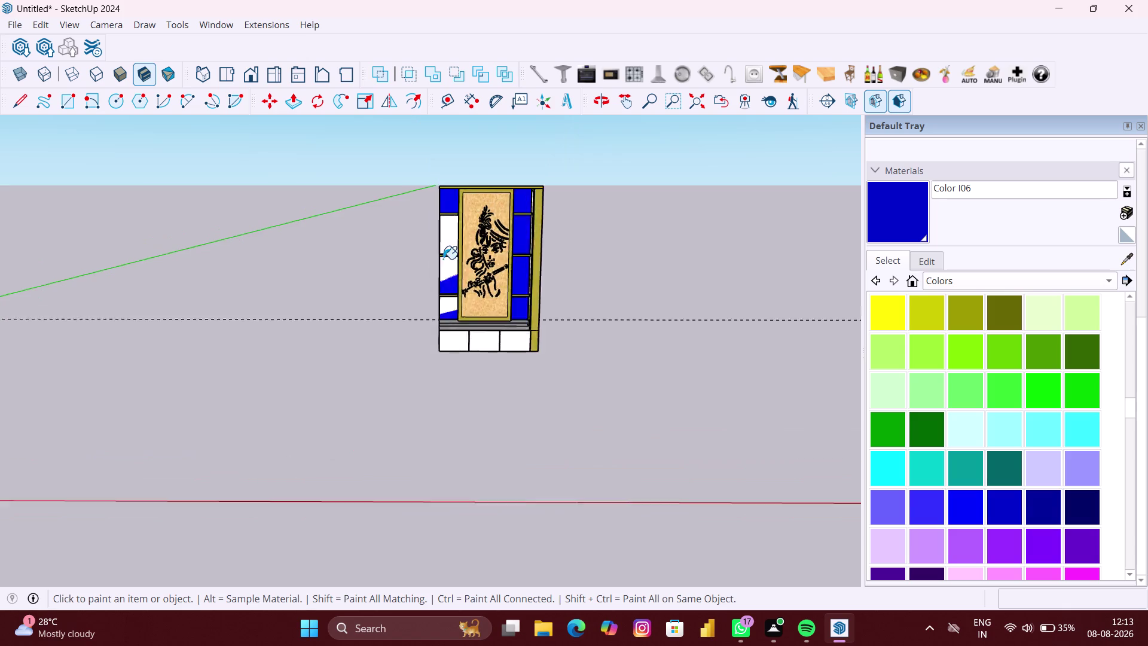
scroll(up, 3)
scroll(up, 3)
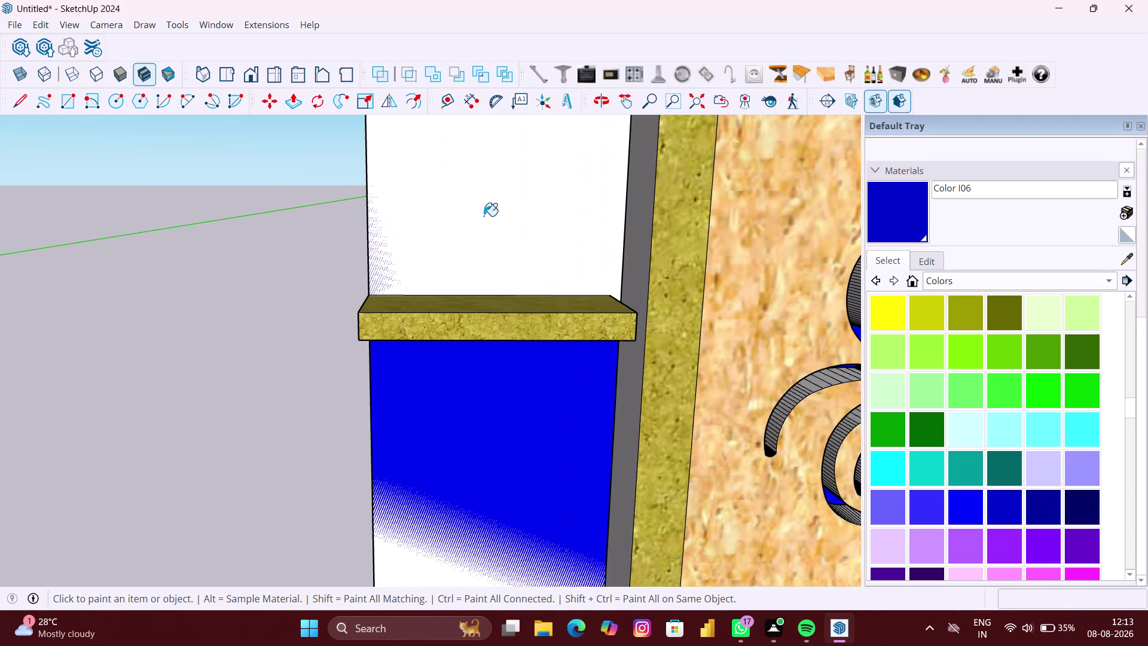
click(483, 216)
Return to the Select tool and clear the selection.
scroll(down, 3)
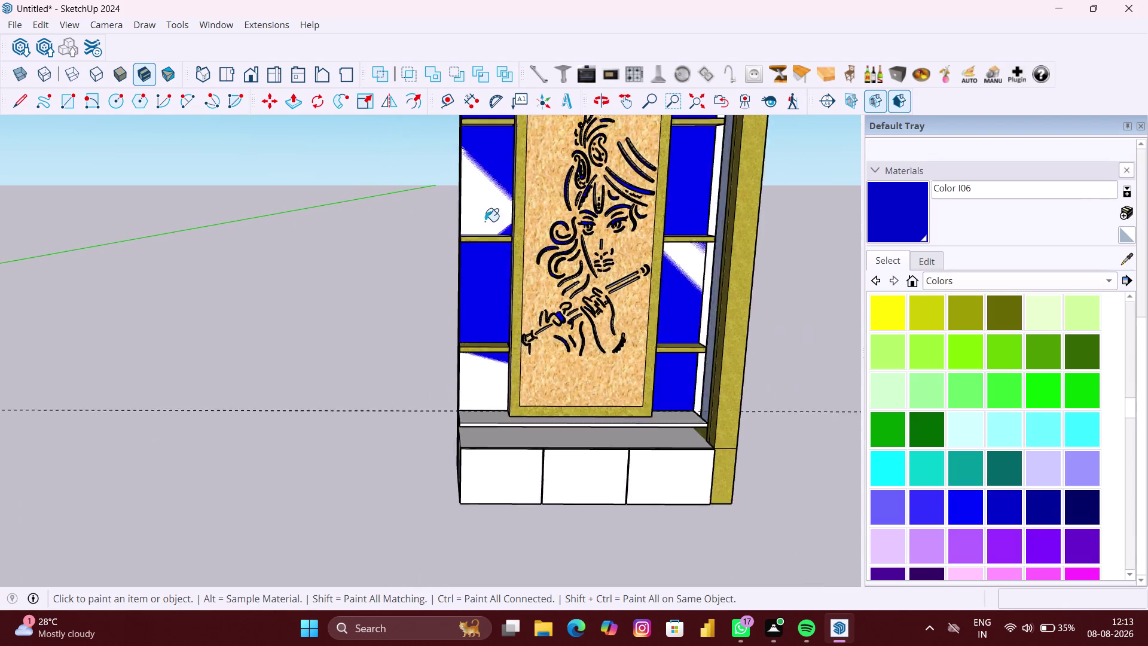
scroll(down, 3)
key(space)
click(760, 284)
scroll(down, 3)
scroll(up, 3)
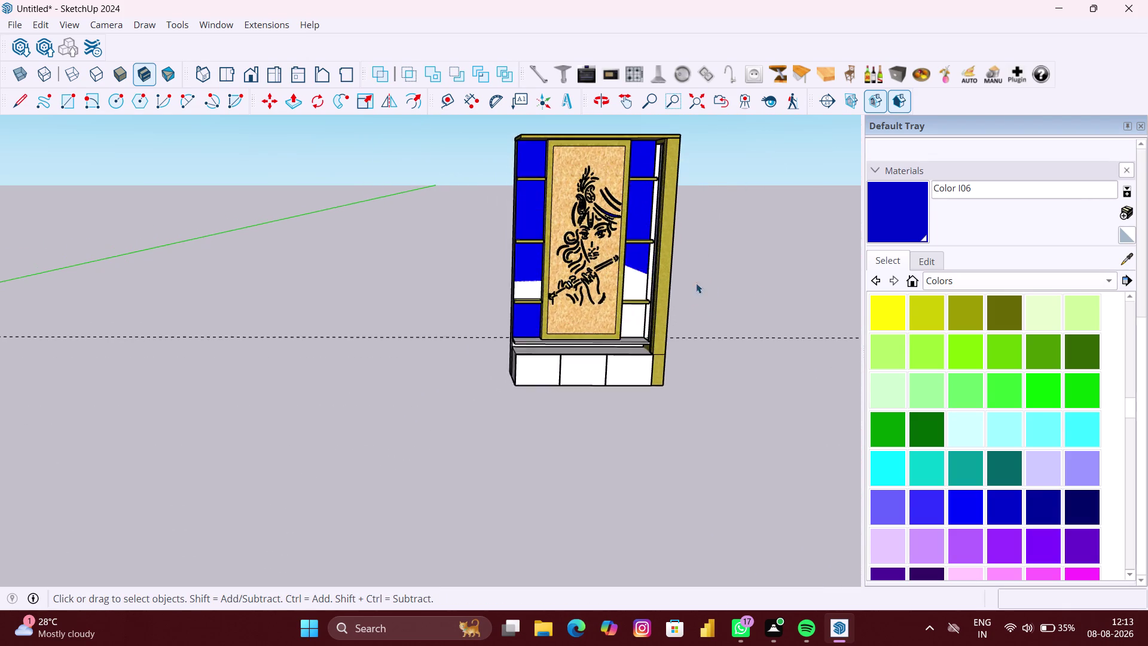
scroll(up, 3)
Undo the blue paint and select the back wall faces.
key(ctrl+z)
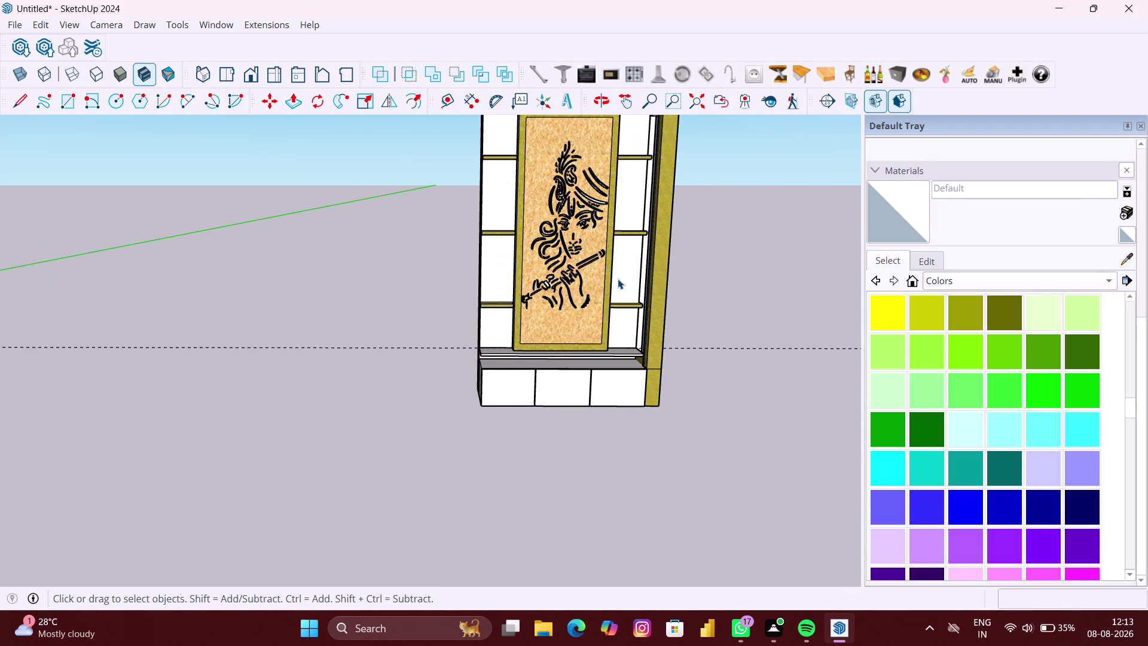
scroll(up, 3)
double_click(625, 272)
triple_click(625, 272)
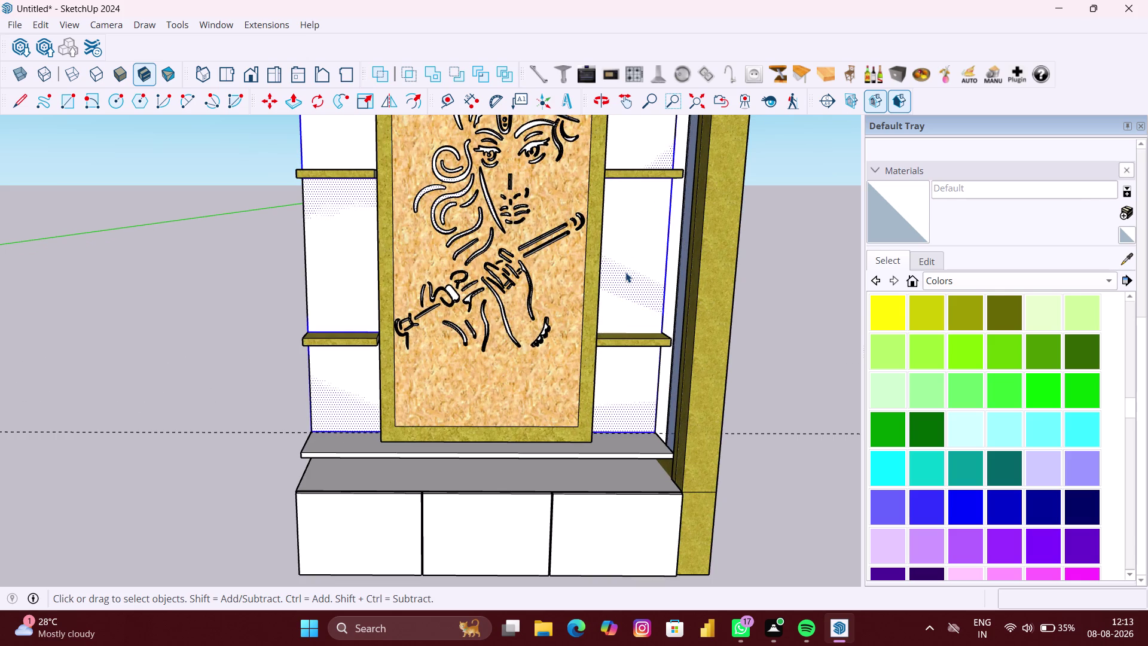
scroll(up, 3)
double_click(636, 268)
scroll(up, 3)
click(637, 268)
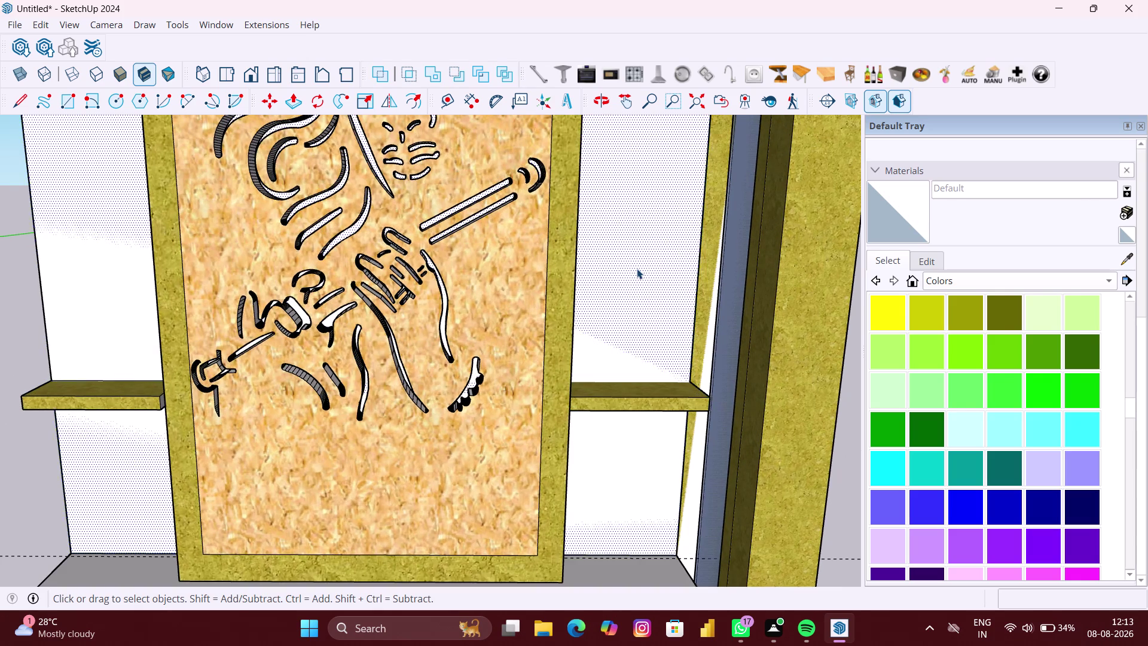
scroll(down, 3)
Open the unit group and left side piece, selecting its inner faces.
middle_drag(405, 260, 668, 236)
click(240, 305)
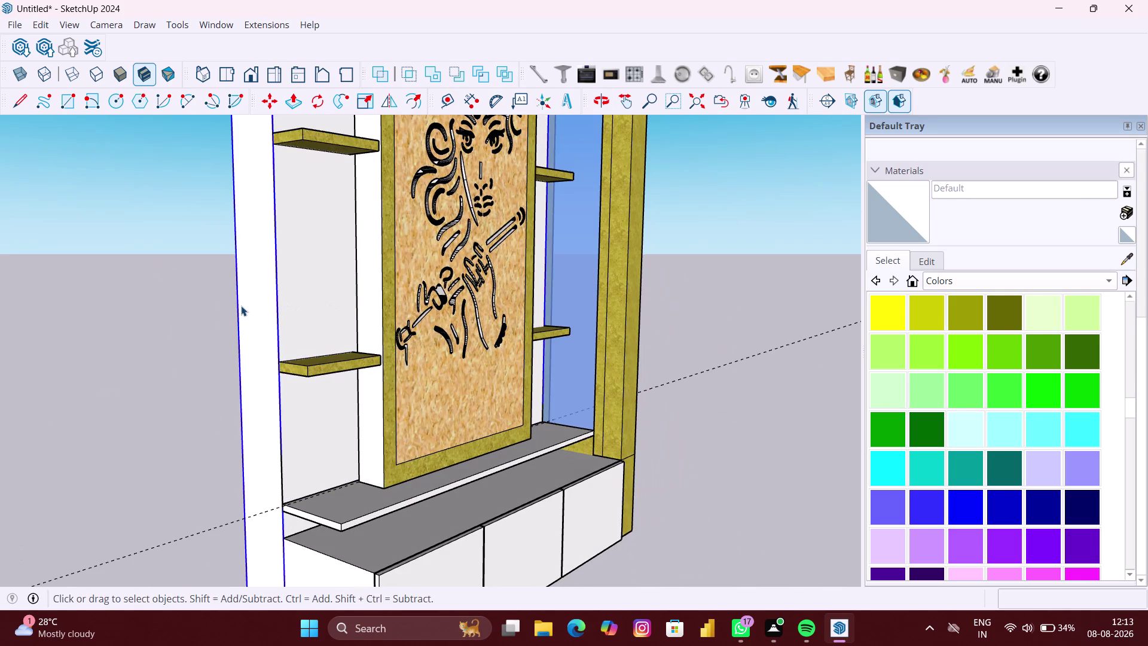
double_click(287, 305)
click(277, 307)
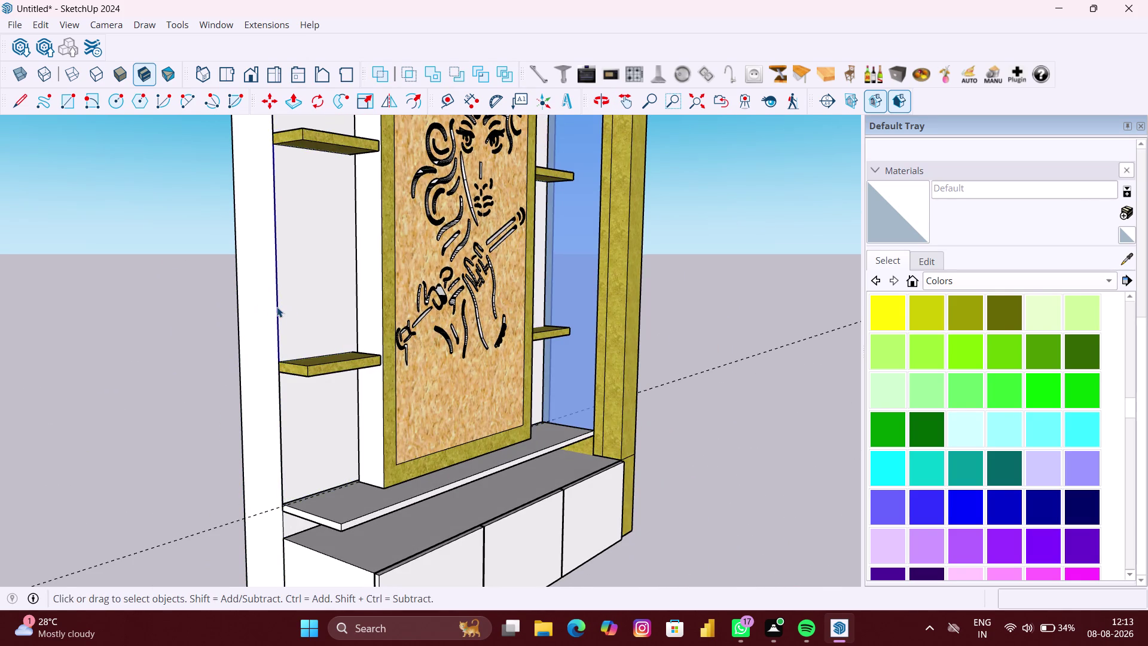
double_click(271, 307)
click(271, 307)
click(293, 304)
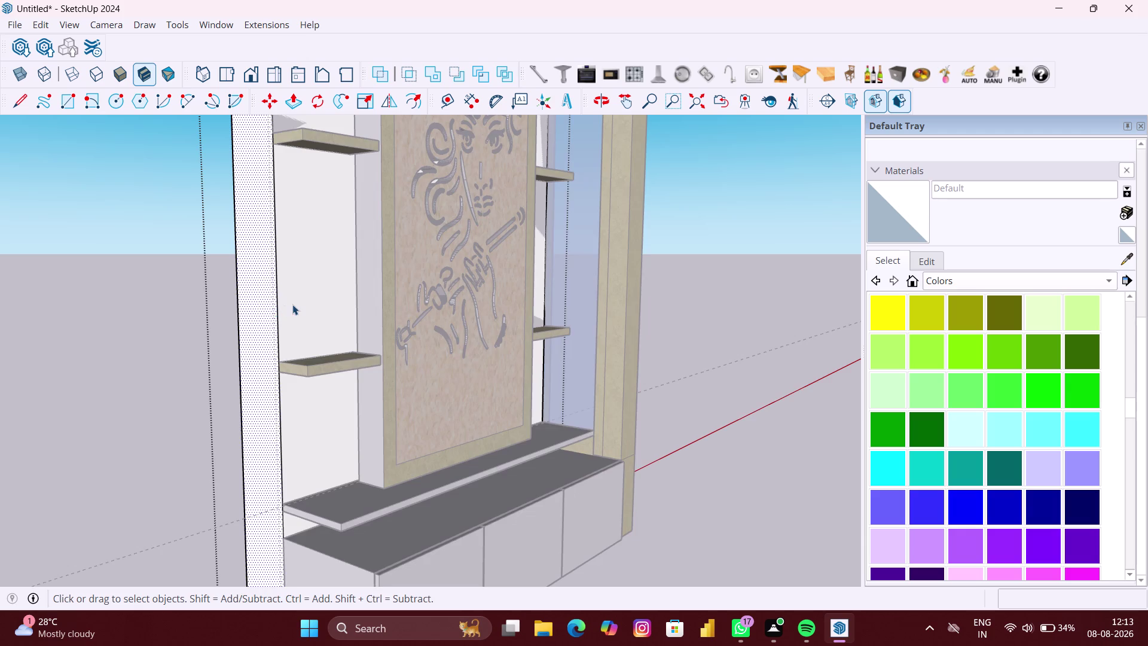
Paint several back wall faces with the blue swatch.
scroll(down, 3)
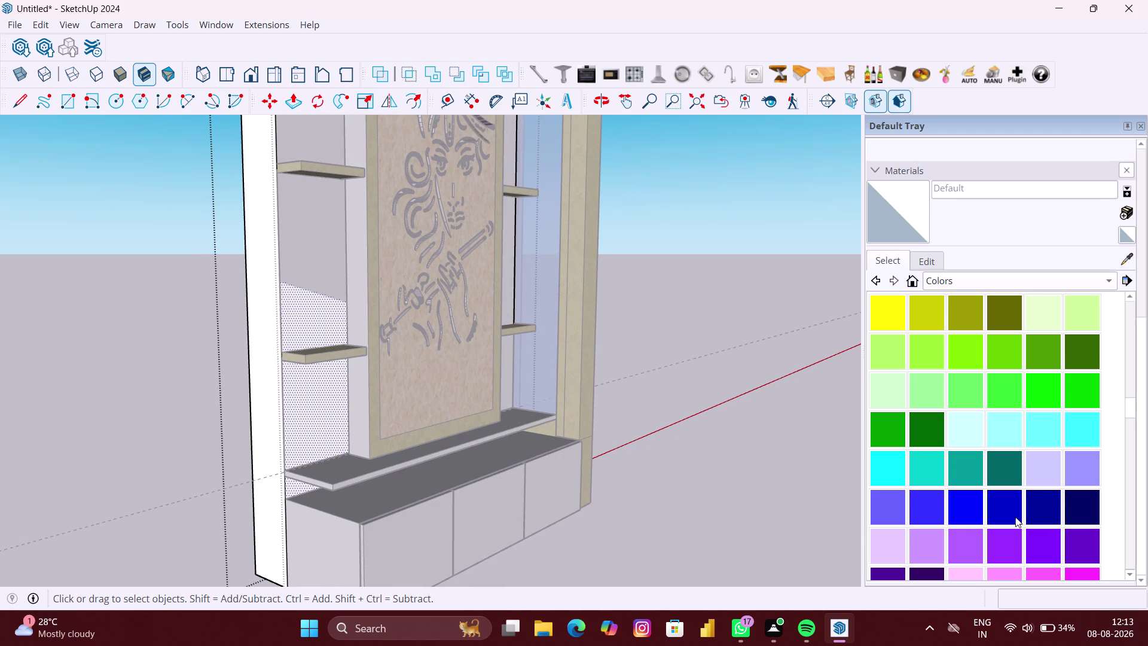
click(1007, 519)
click(295, 313)
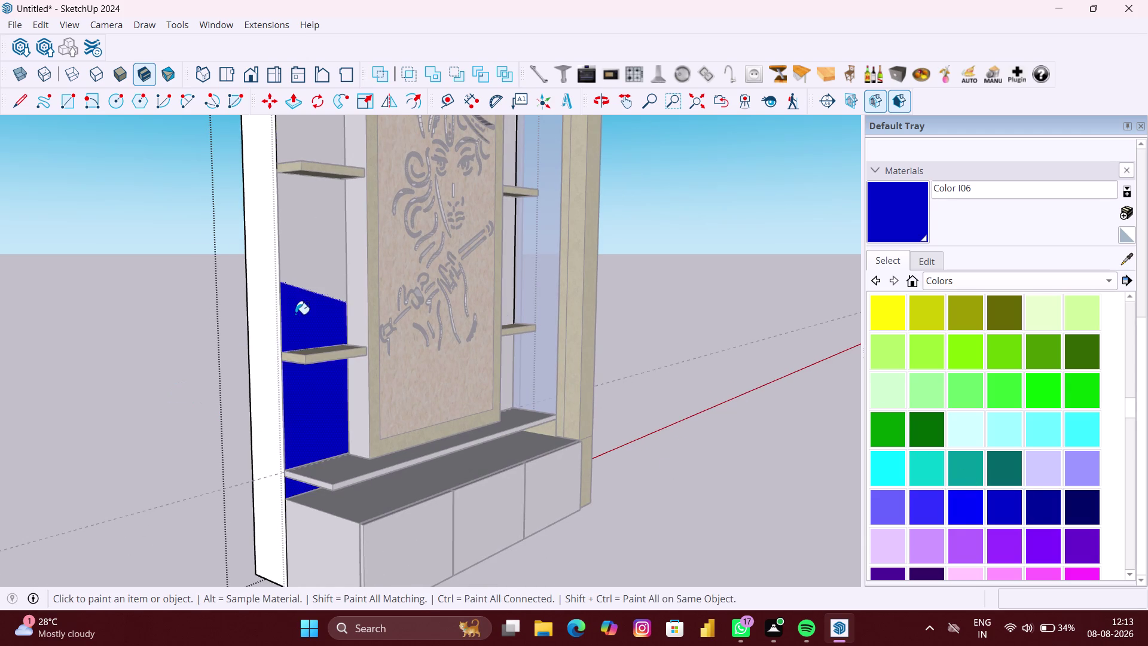
click(310, 277)
scroll(down, 3)
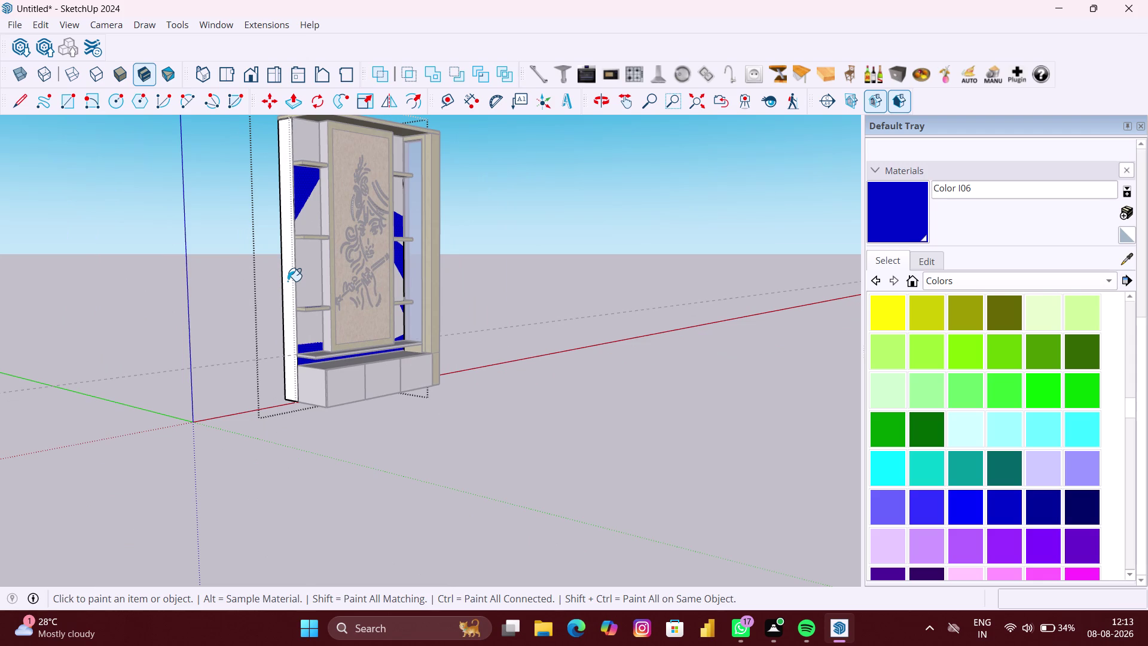
Repaint the back wall a brighter blue and return to Select.
click(972, 513)
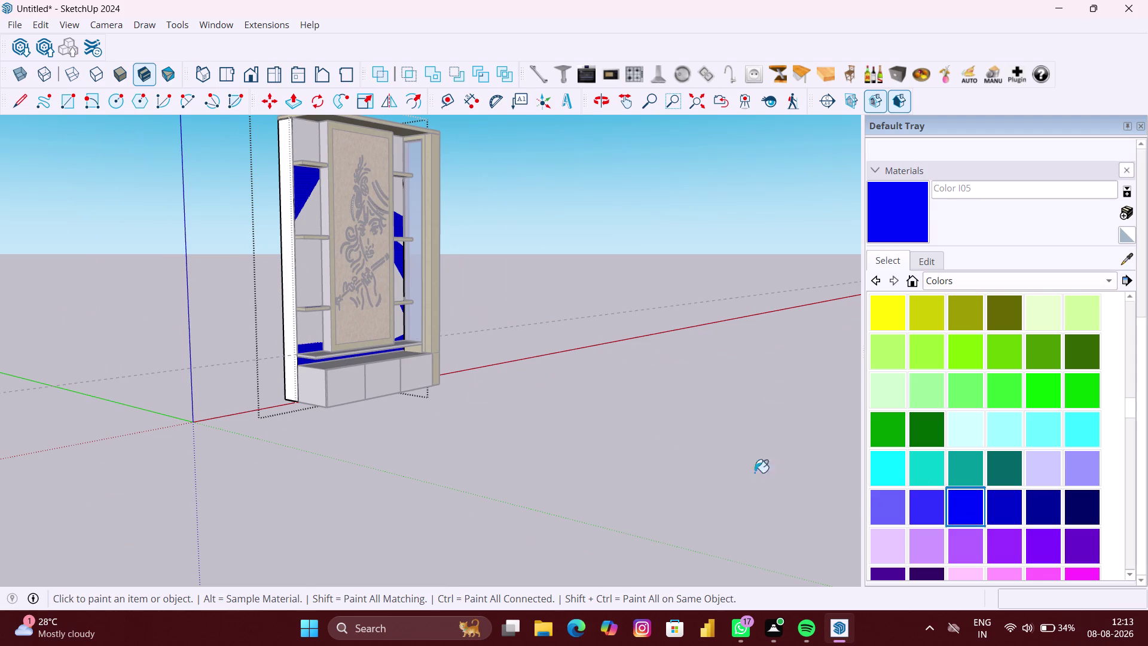
click(307, 276)
scroll(down, 3)
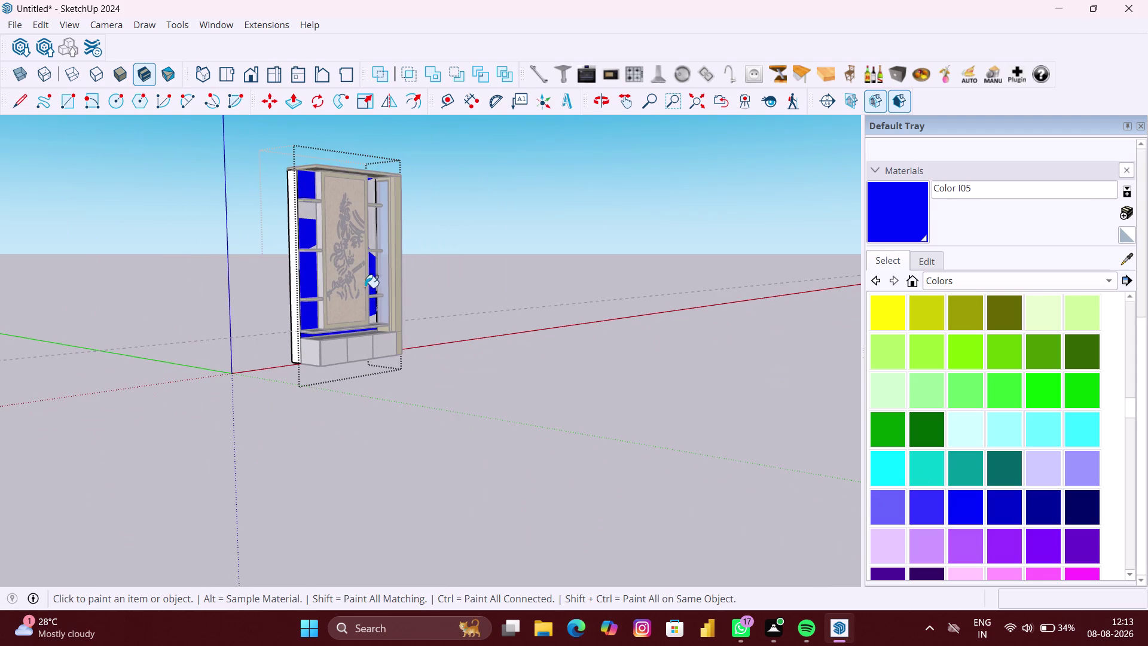
scroll(up, 3)
click(364, 279)
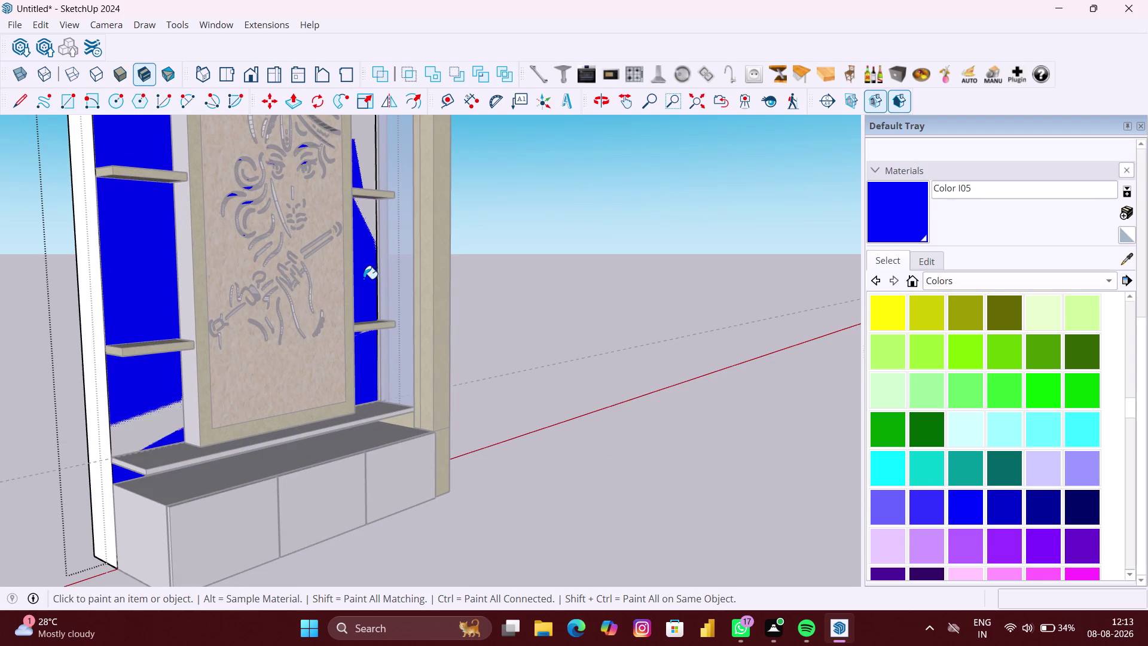
scroll(down, 3)
key(space)
click(513, 295)
scroll(down, 3)
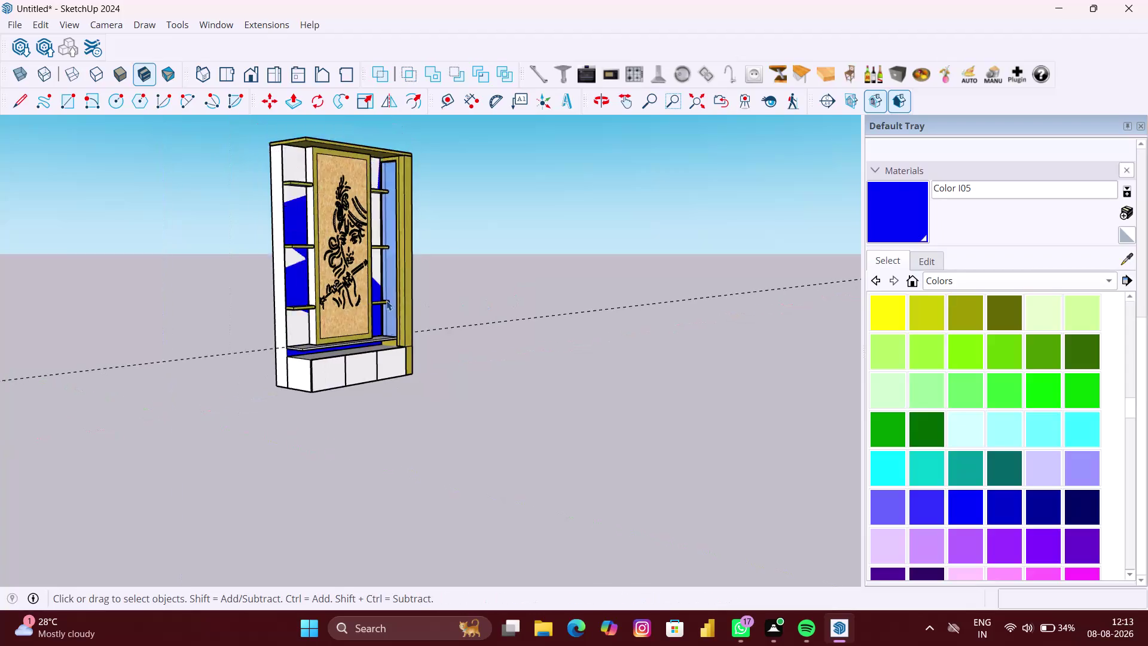
Orbit around the whole unit to check the blue back wall from every side.
scroll(down, 3)
middle_drag(306, 292, 485, 325)
scroll(down, 3)
middle_drag(320, 299, 416, 303)
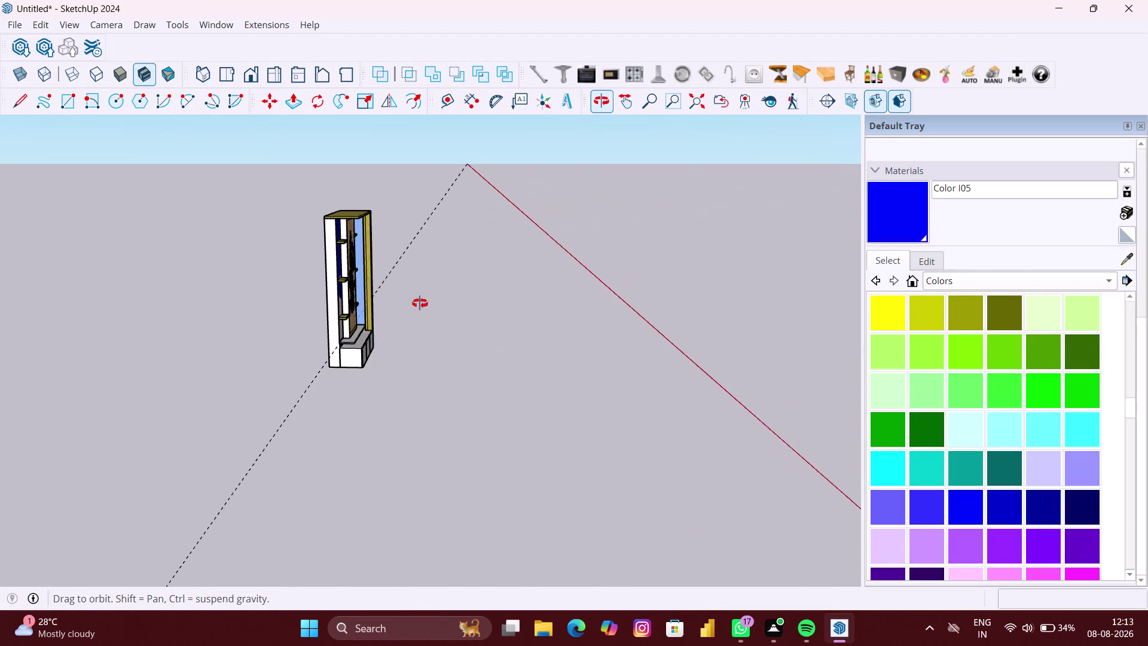
middle_drag(417, 303, 598, 303)
scroll(up, 3)
middle_drag(300, 294, 448, 303)
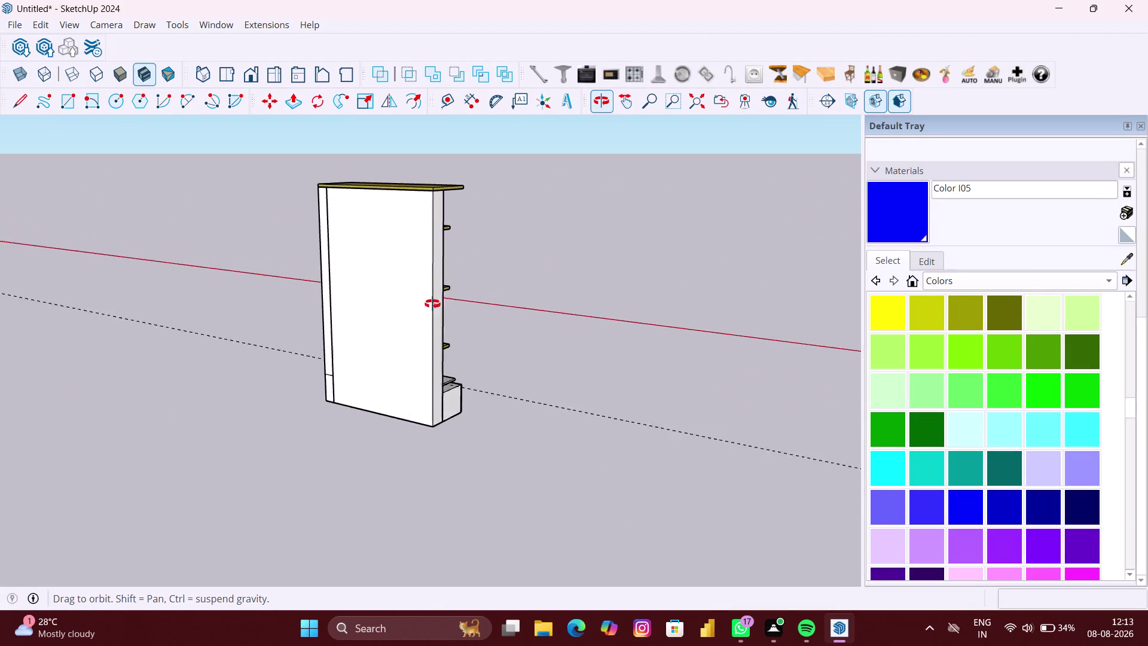
middle_drag(447, 304, 723, 297)
middle_drag(238, 304, 563, 310)
middle_drag(362, 322, 440, 313)
scroll(up, 3)
scroll(down, 3)
middle_drag(403, 310, 429, 310)
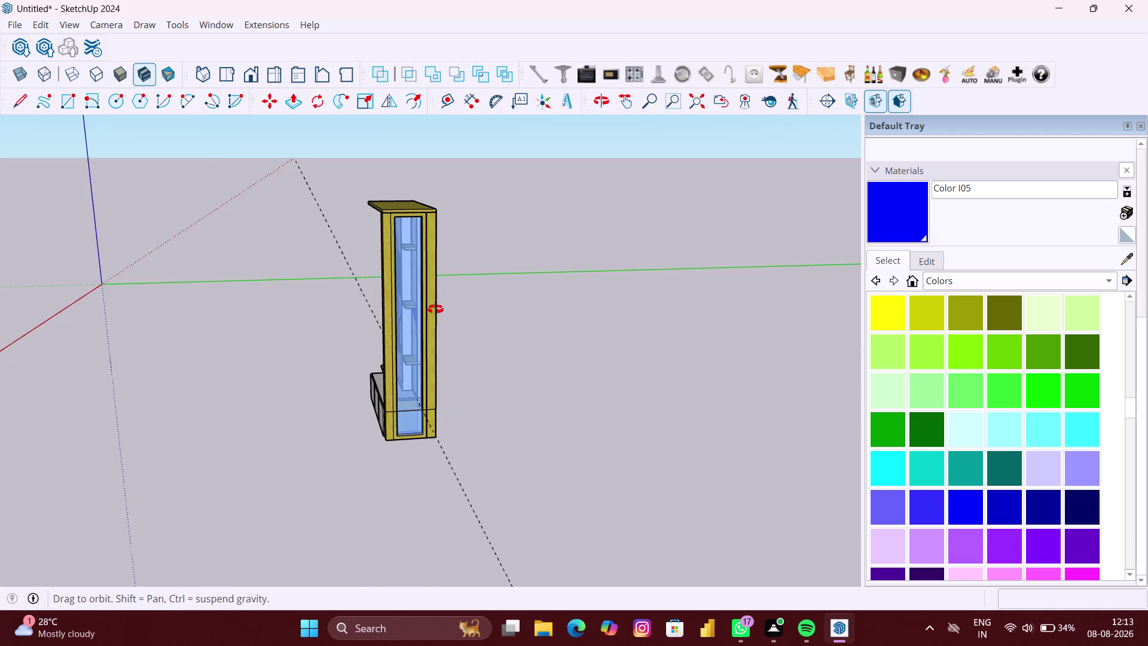
middle_drag(429, 309, 558, 304)
scroll(up, 3)
middle_drag(312, 314, 489, 313)
scroll(down, 3)
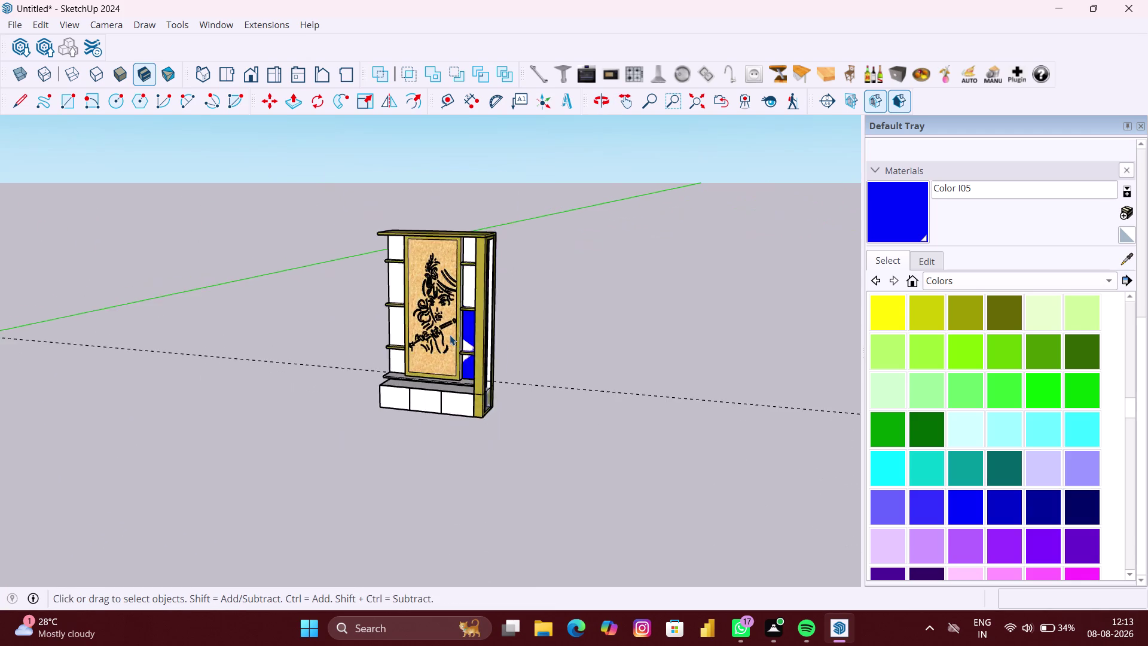
scroll(down, 3)
click(356, 411)
scroll(up, 3)
scroll(up, 3)
middle_drag(422, 391, 513, 412)
scroll(down, 3)
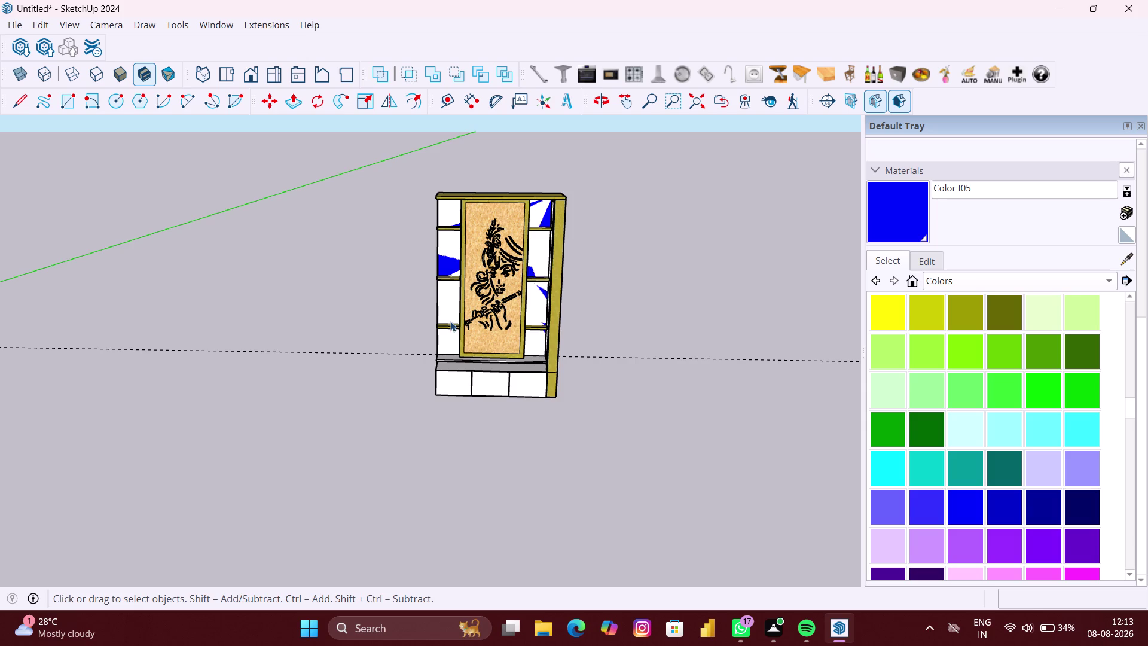
Inspect the blue wall up close and delete a selected element.
scroll(up, 3)
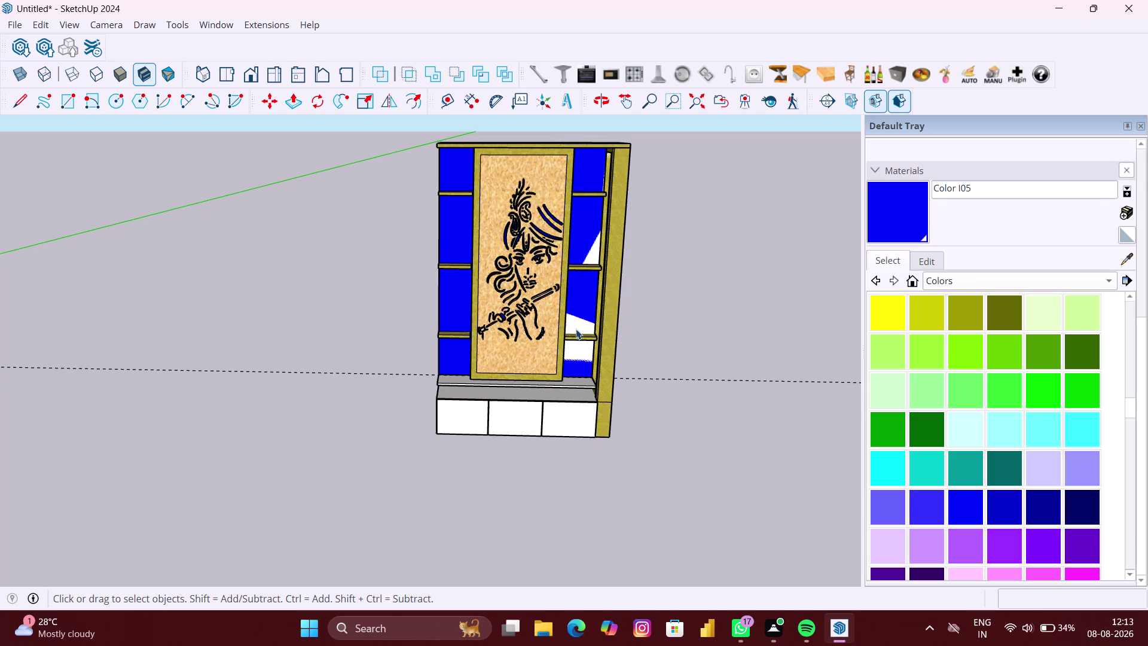
scroll(up, 3)
scroll(up, 3)
middle_drag(405, 318, 712, 310)
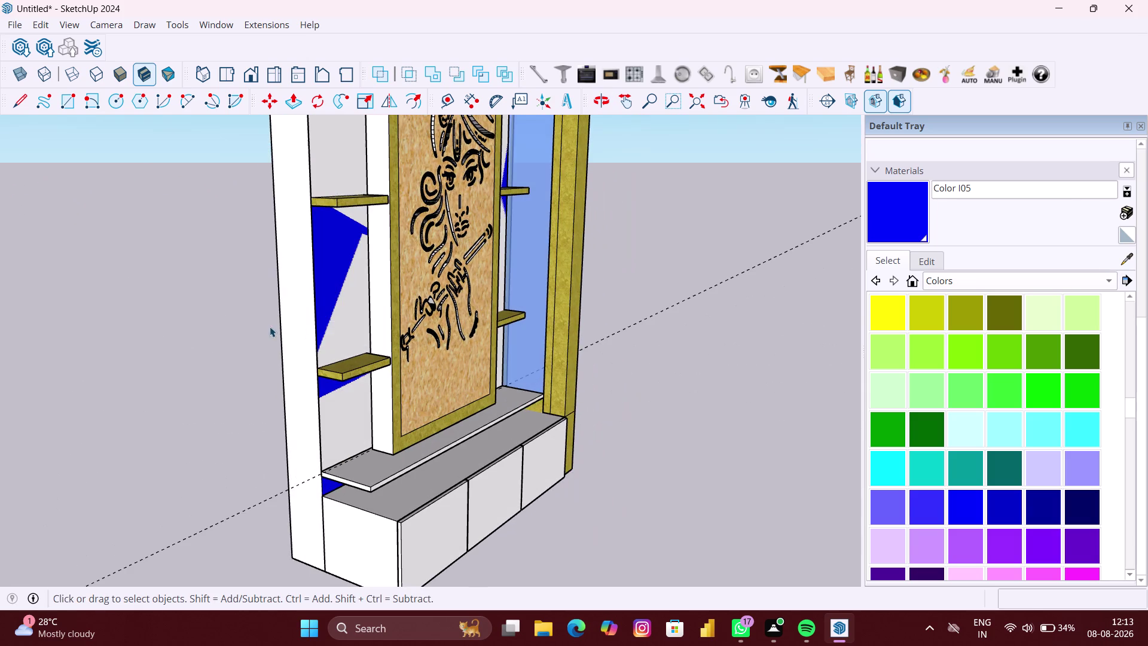
click(322, 322)
scroll(up, 3)
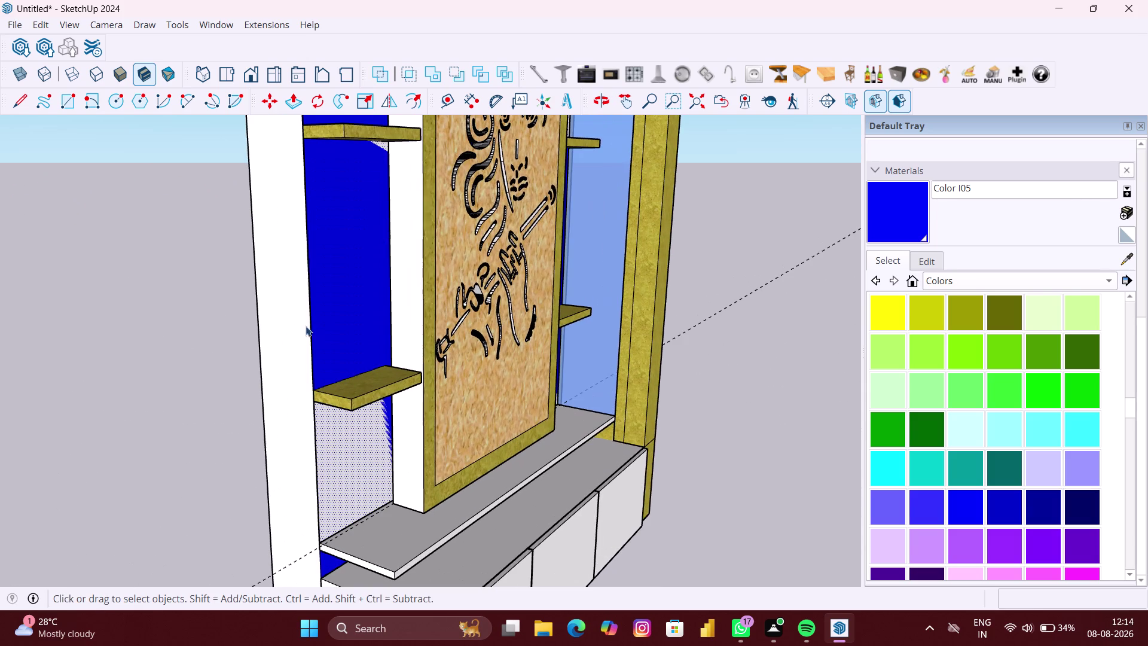
click(293, 326)
click(329, 341)
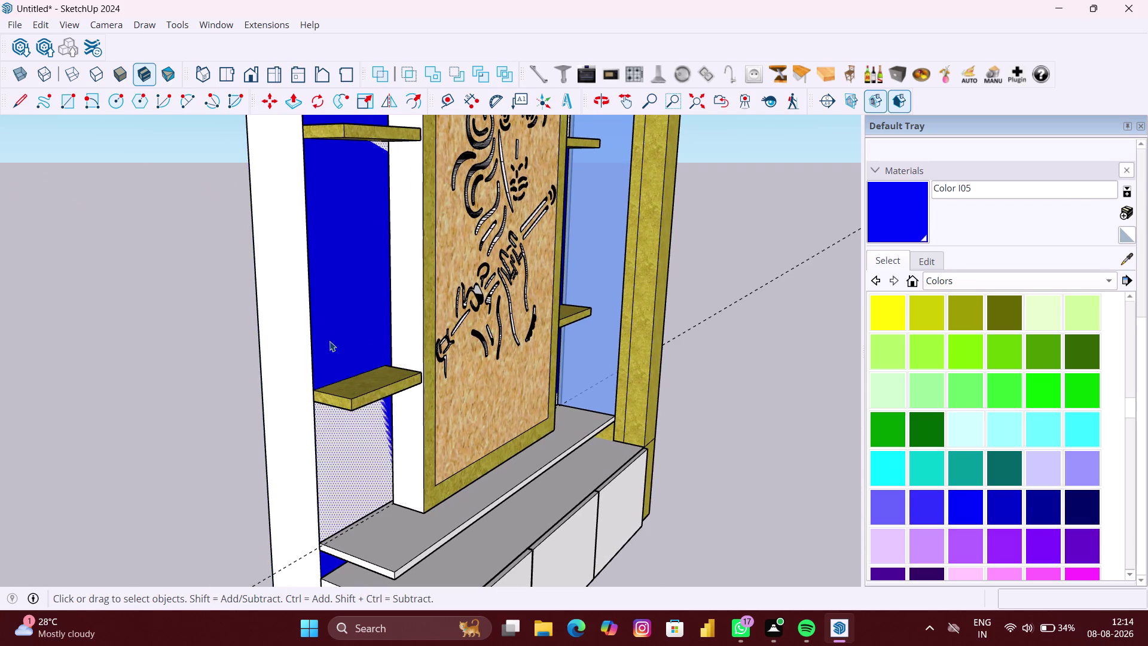
scroll(down, 3)
key(Delete)
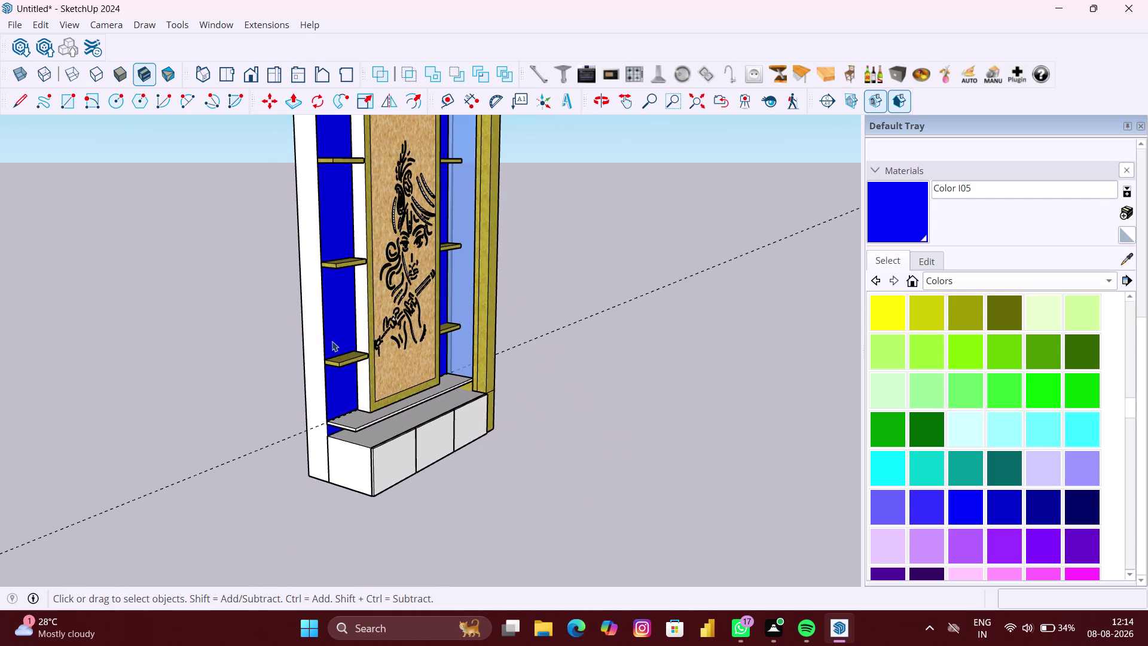
scroll(down, 3)
Realign the view to the front and scroll the Colors palette to pink/red swatches.
middle_drag(402, 344, 217, 343)
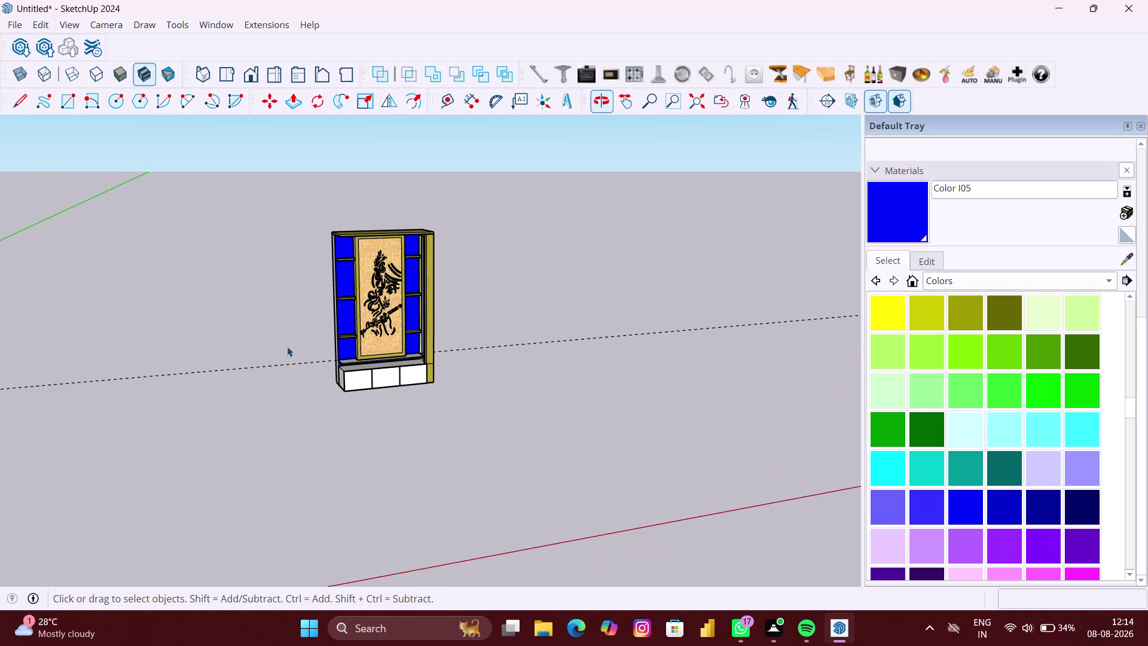
click(590, 361)
scroll(up, 3)
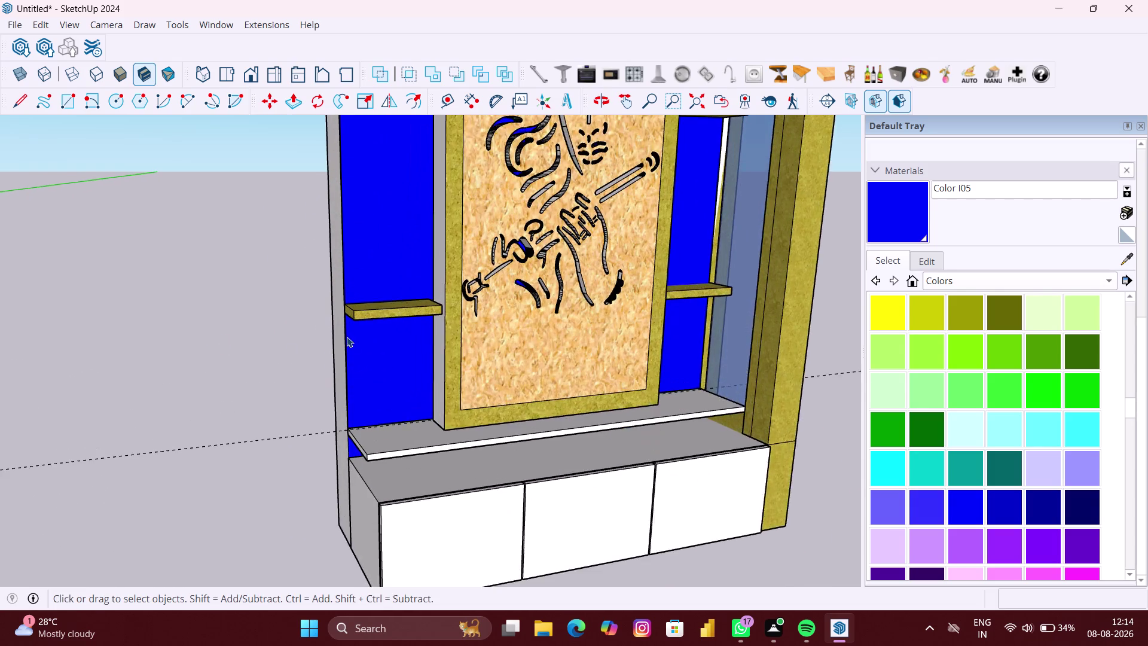
scroll(up, 3)
middle_drag(347, 336, 391, 309)
scroll(up, 3)
scroll(down, 3)
middle_drag(439, 420, 357, 392)
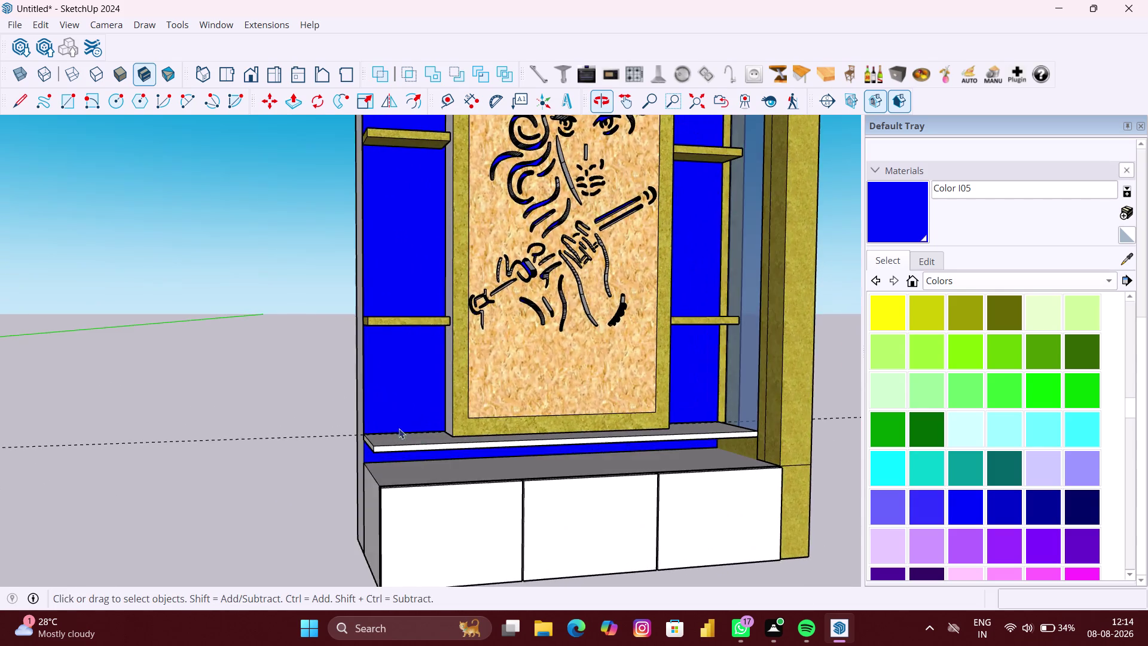
scroll(down, 3)
middle_drag(484, 489, 441, 485)
scroll(up, 3)
click(394, 455)
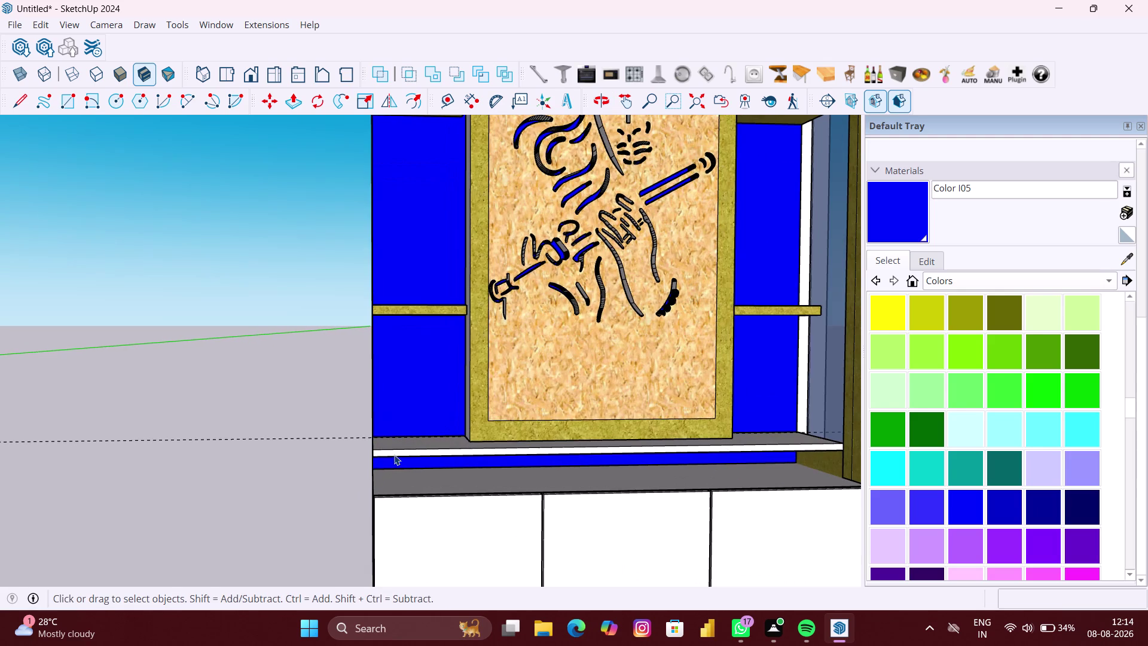
middle_click(394, 454)
click(338, 475)
scroll(down, 3)
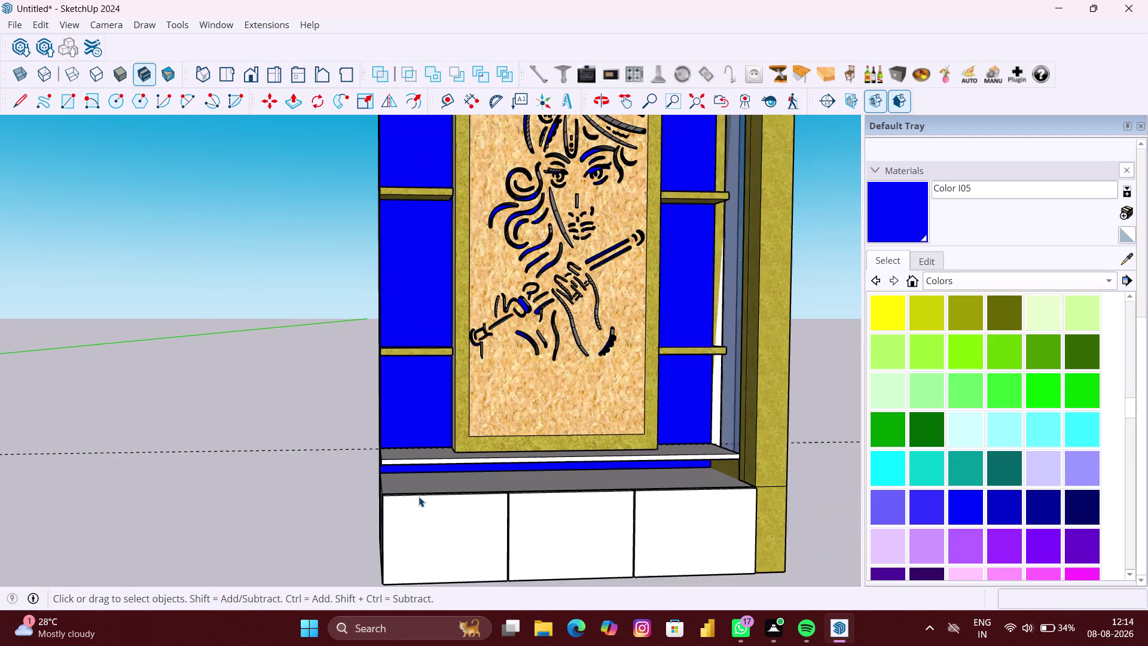
scroll(down, 3)
scroll(up, 3)
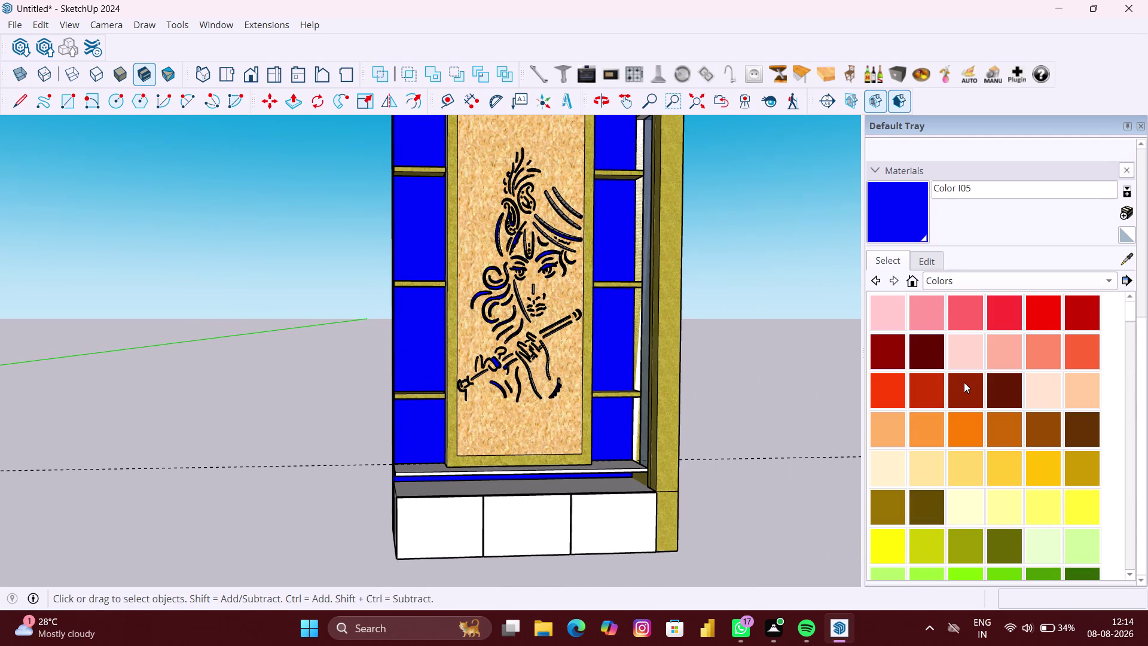
Paint three drawer fronts pale pink and orbit to check them.
scroll(up, 3)
click(887, 323)
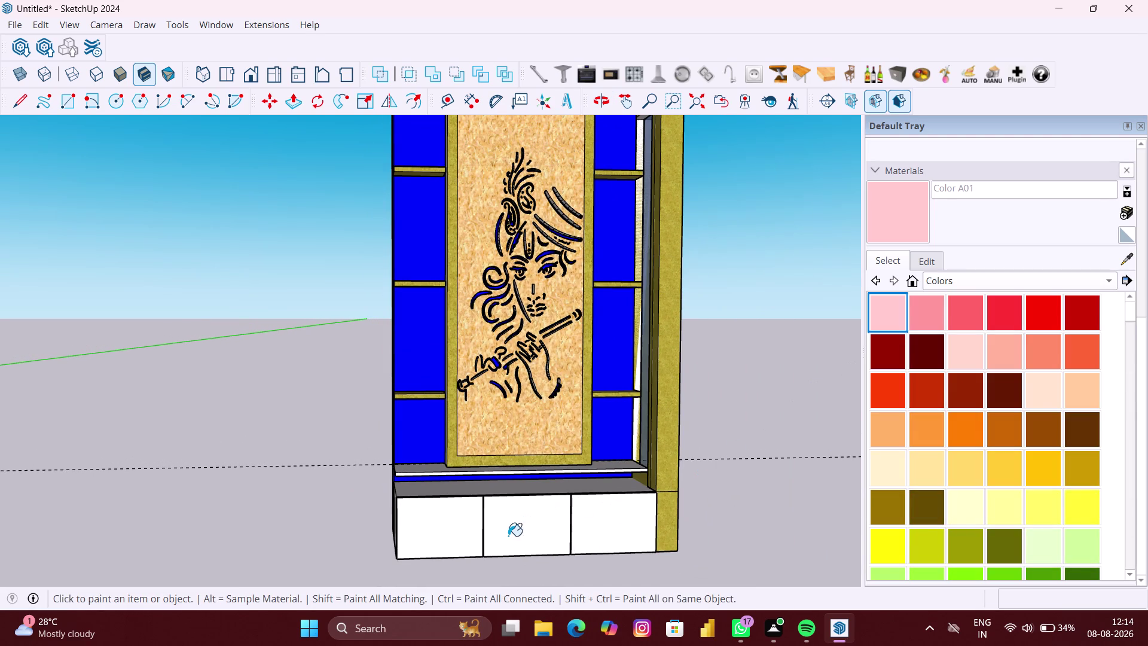
scroll(down, 3)
click(451, 537)
click(527, 534)
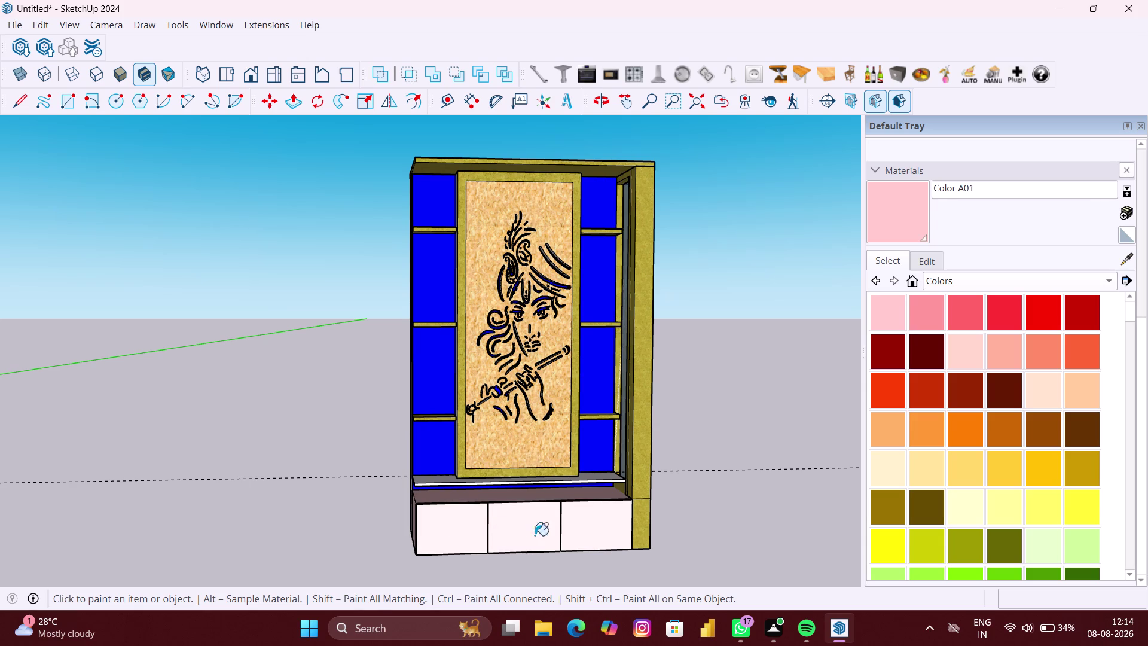
click(631, 536)
scroll(up, 3)
middle_drag(627, 536, 664, 526)
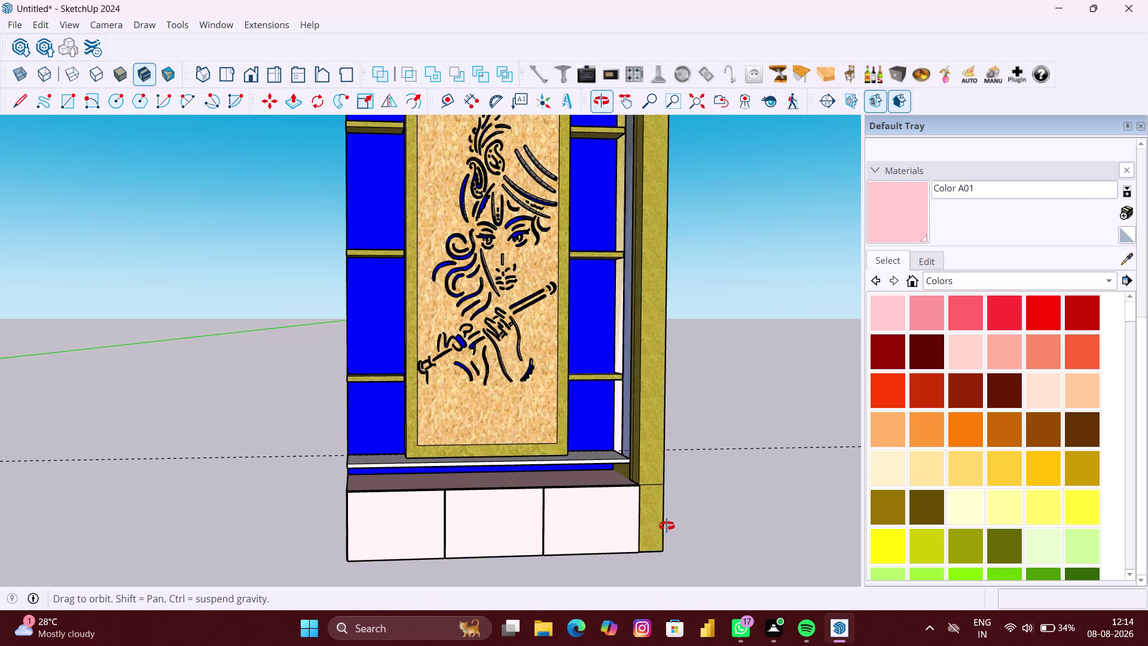
middle_drag(664, 526, 733, 513)
scroll(up, 3)
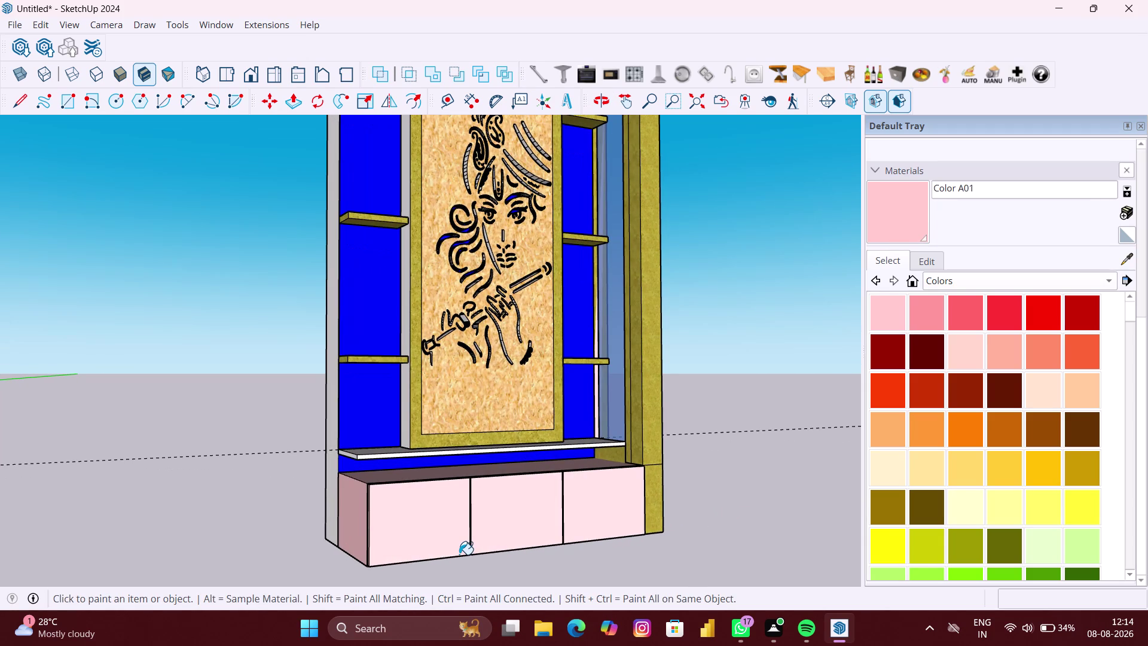
Undo the pink paint, select the drawer unit, and repaint its fronts pale pink.
key(ctrl+z)
key(space)
click(669, 556)
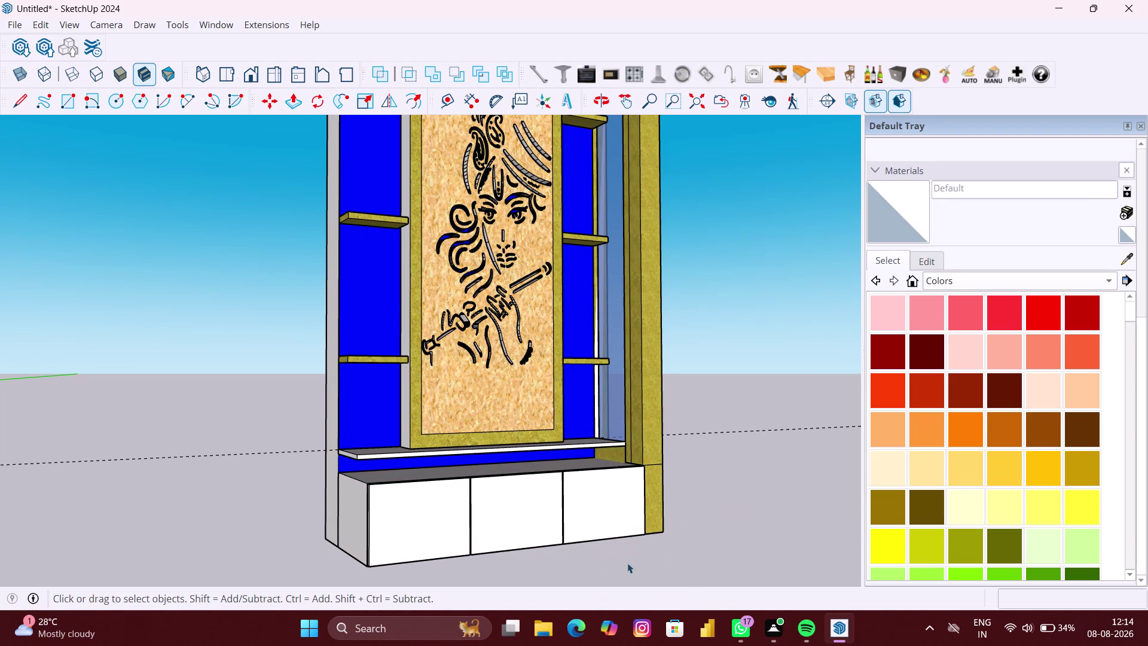
triple_click(443, 525)
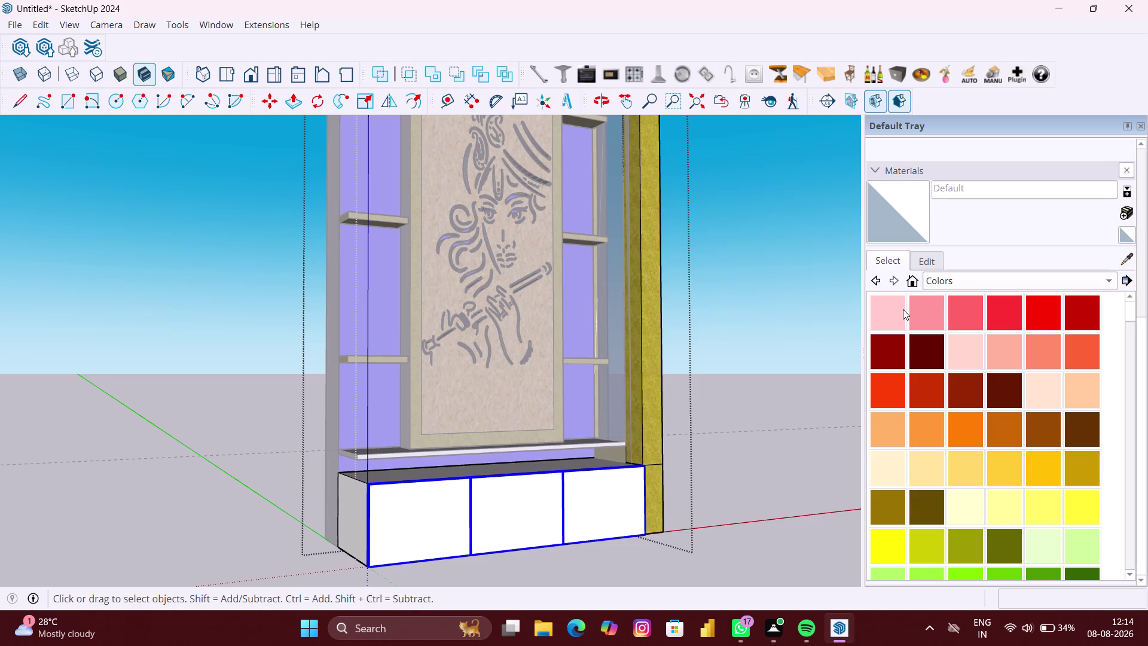
click(895, 306)
click(430, 543)
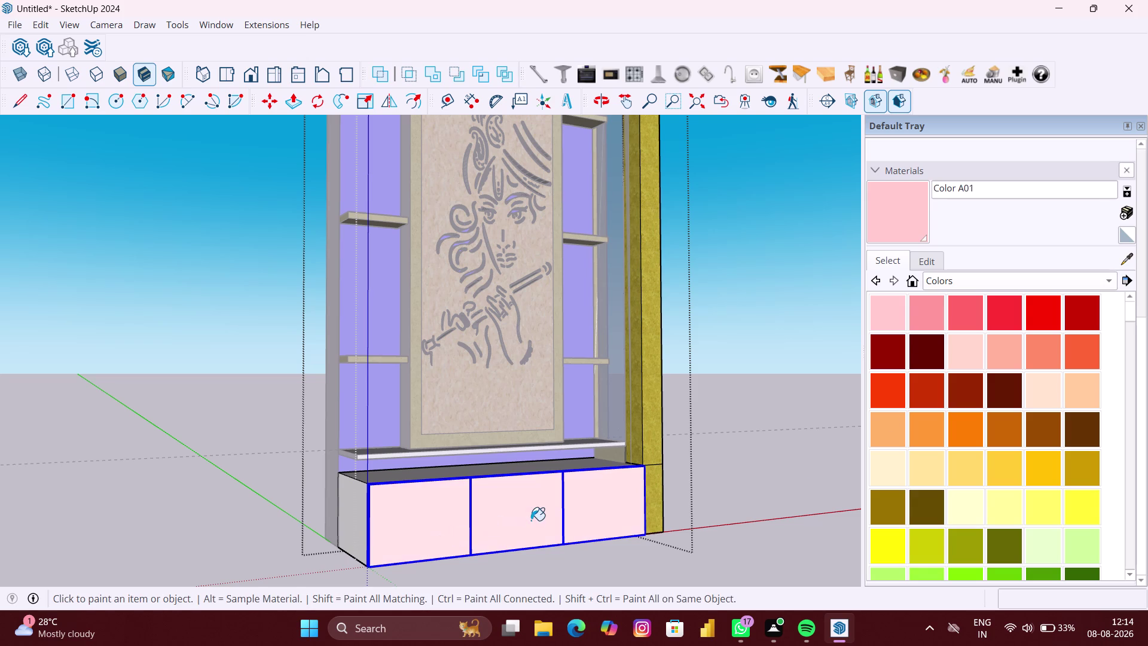
click(531, 520)
click(620, 510)
scroll(down, 3)
middle_drag(416, 537, 507, 519)
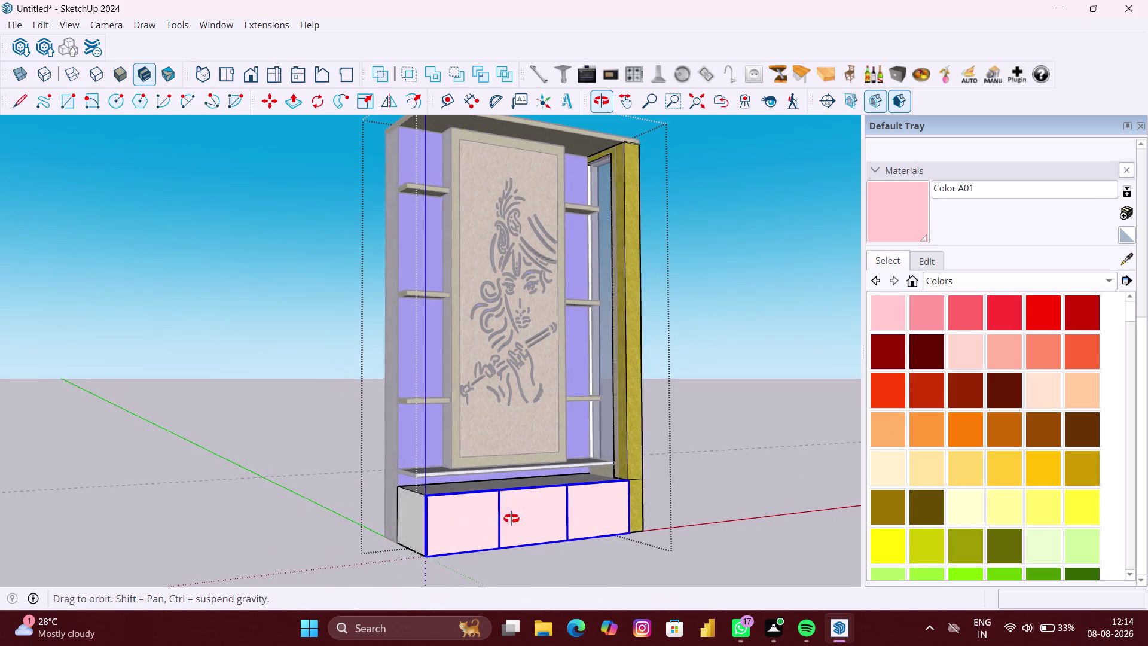
middle_drag(507, 519, 540, 515)
Stop painting and orbit back to view the whole drawer unit.
scroll(up, 3)
scroll(up, 3)
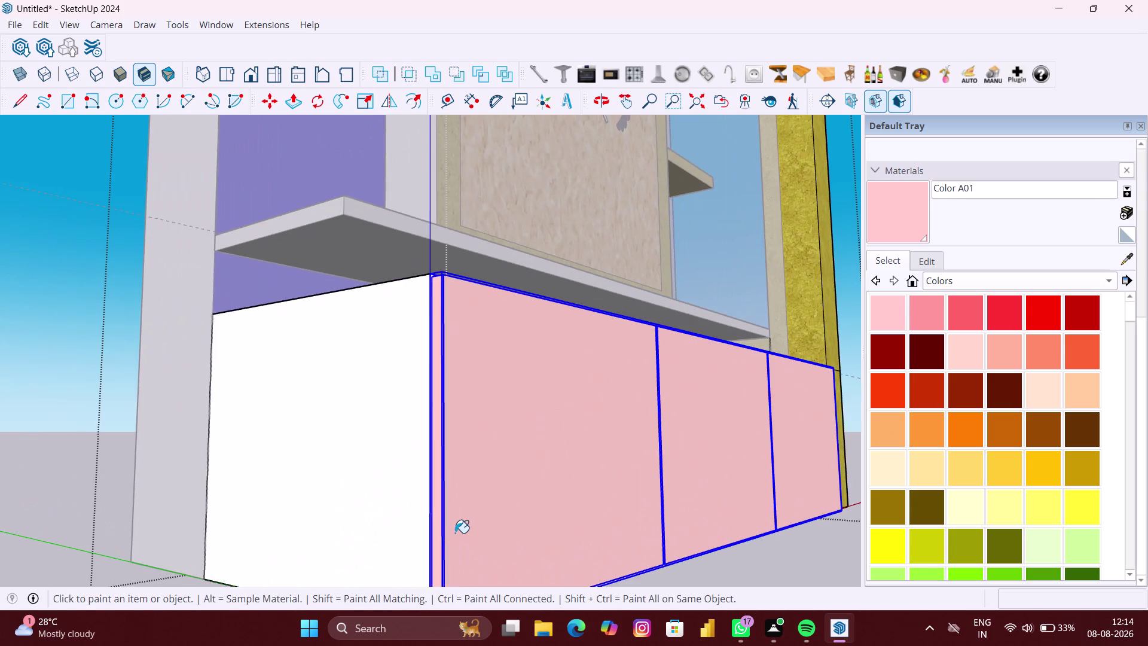
scroll(down, 3)
key(space)
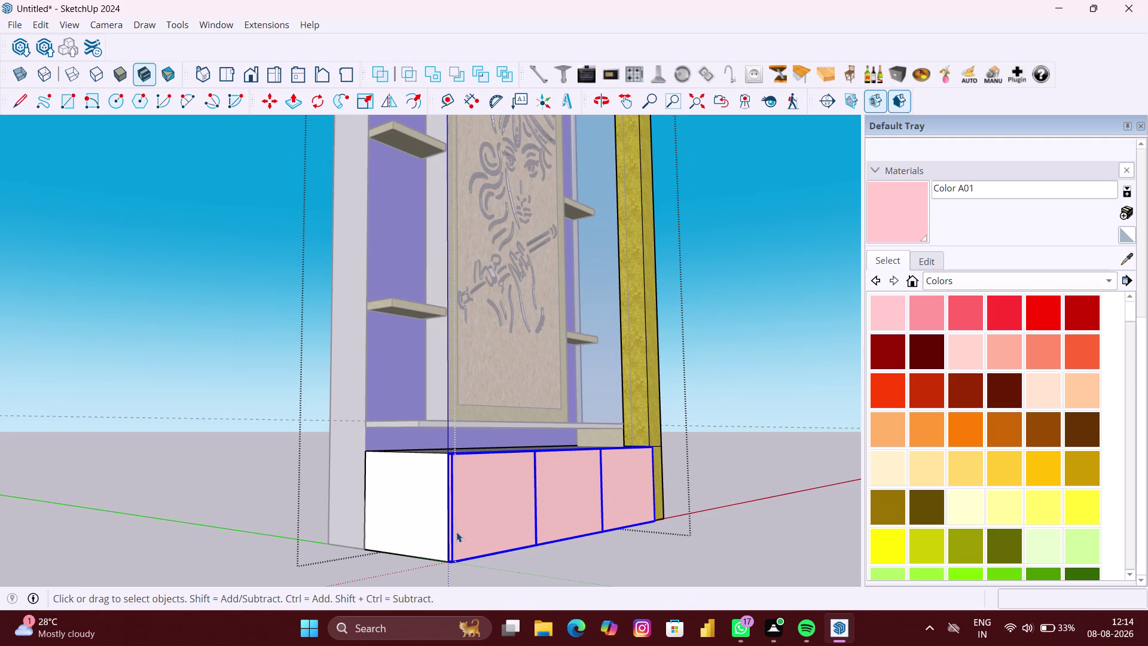
scroll(down, 3)
middle_drag(439, 527, 475, 519)
scroll(down, 3)
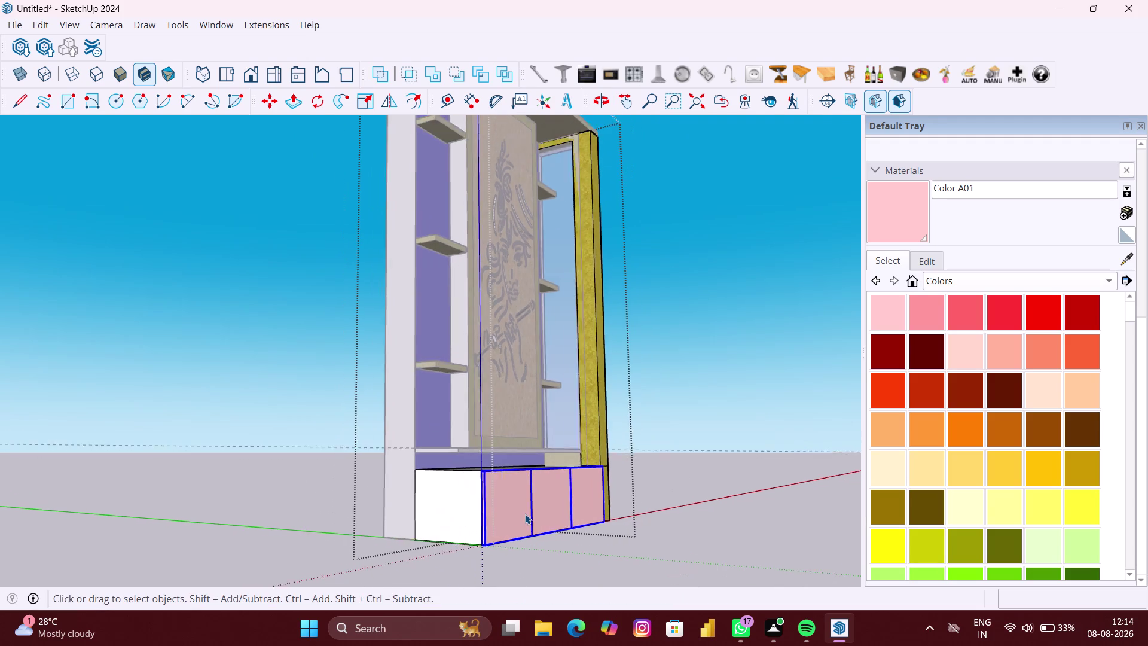
scroll(down, 3)
middle_drag(553, 510, 541, 555)
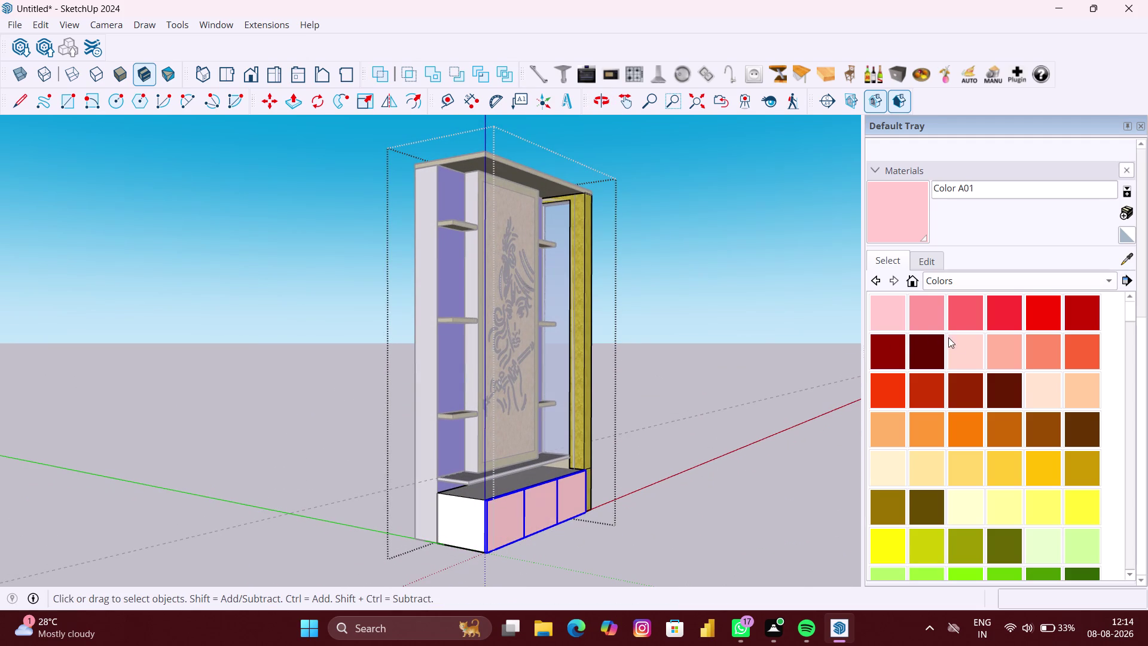
Paint the drawer cabinet's side and a drawer face in the lighter pink.
click(963, 343)
click(466, 520)
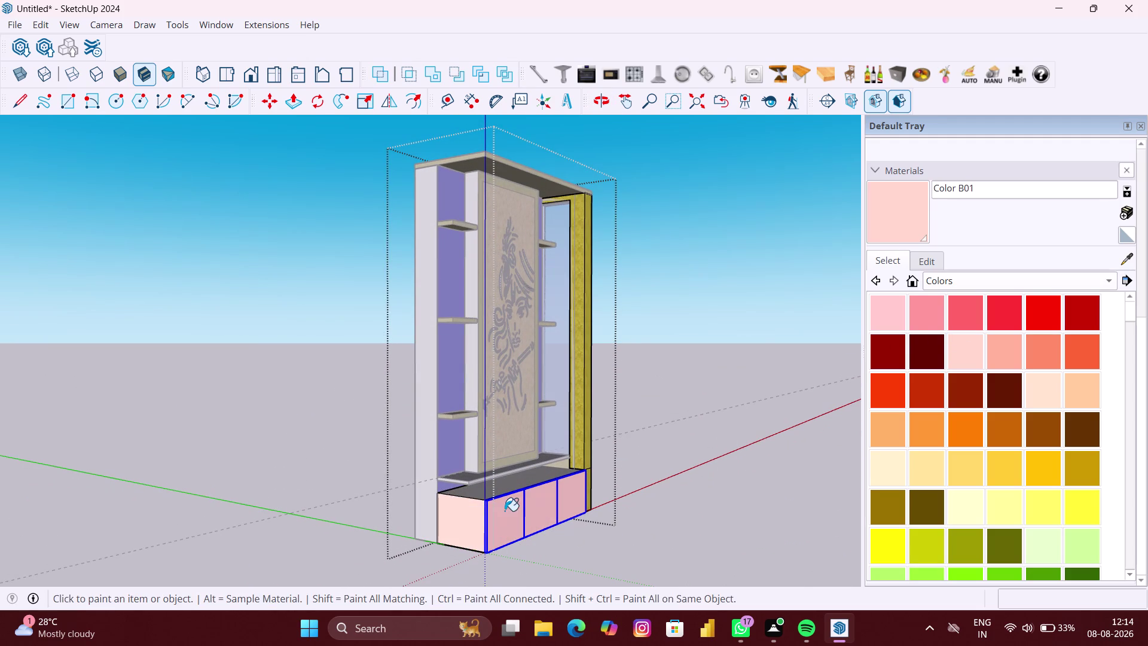
middle_drag(506, 509, 506, 549)
scroll(up, 3)
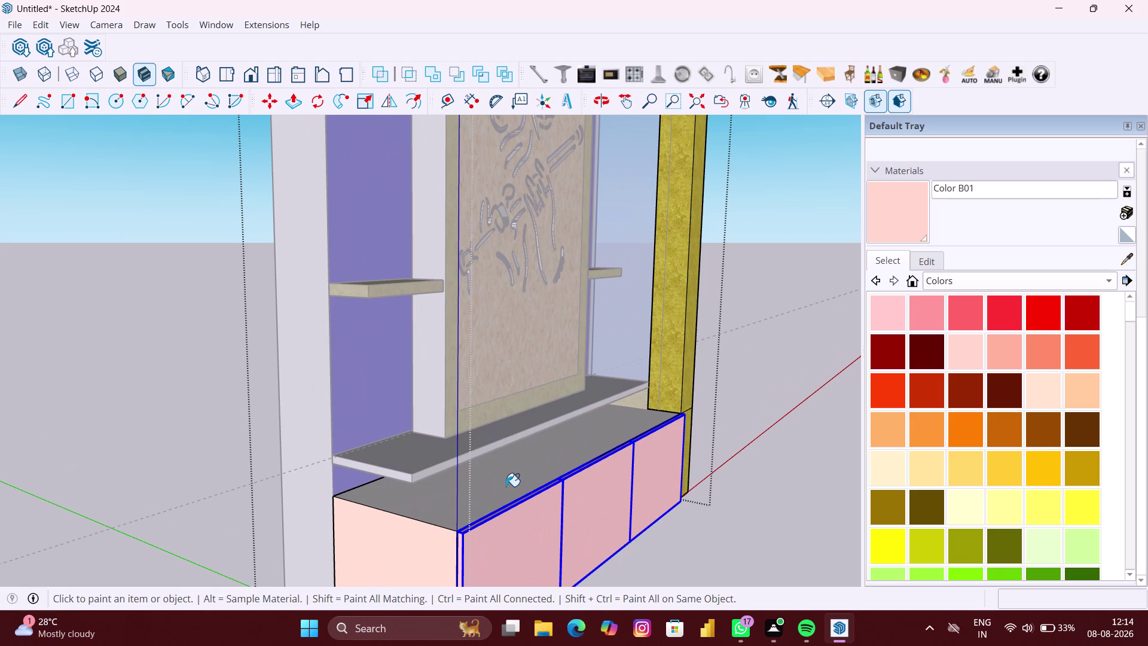
click(506, 485)
scroll(down, 3)
Paint the lower drawer front light pink and orbit around to check colours.
scroll(down, 3)
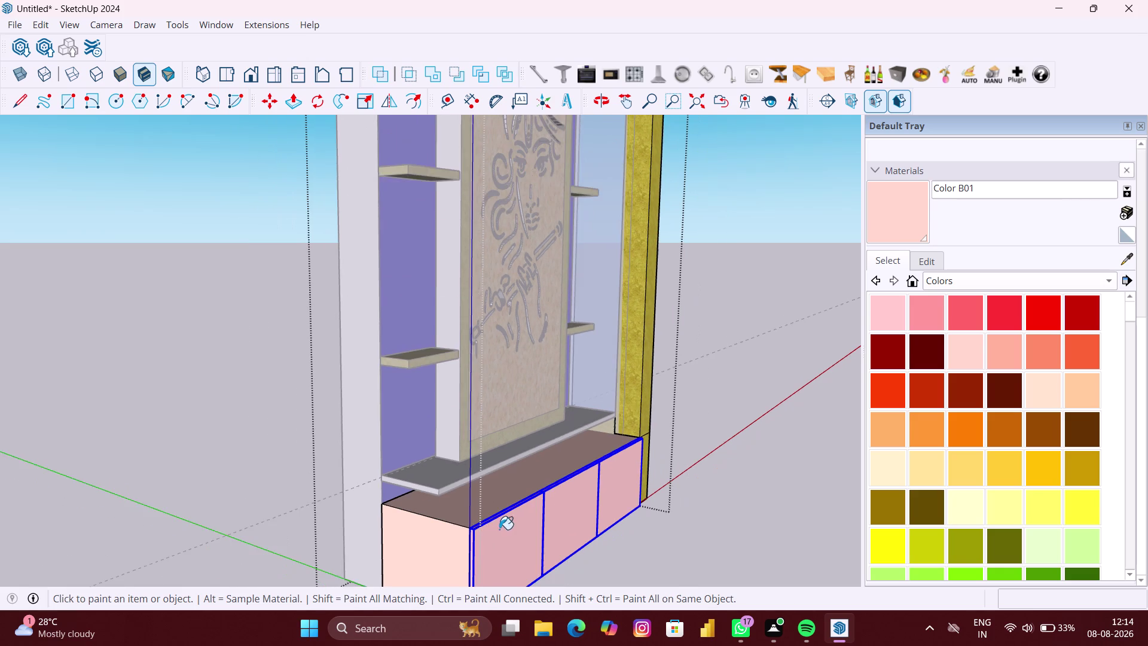
scroll(down, 3)
click(451, 555)
scroll(down, 3)
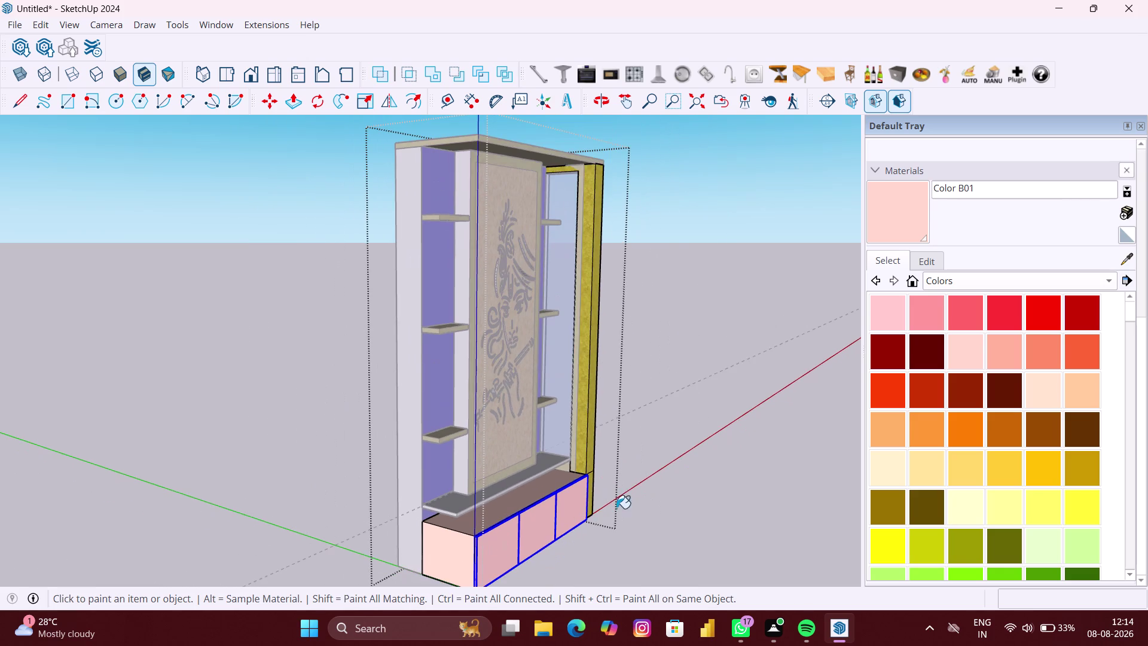
middle_drag(616, 508, 370, 524)
middle_drag(632, 519, 352, 500)
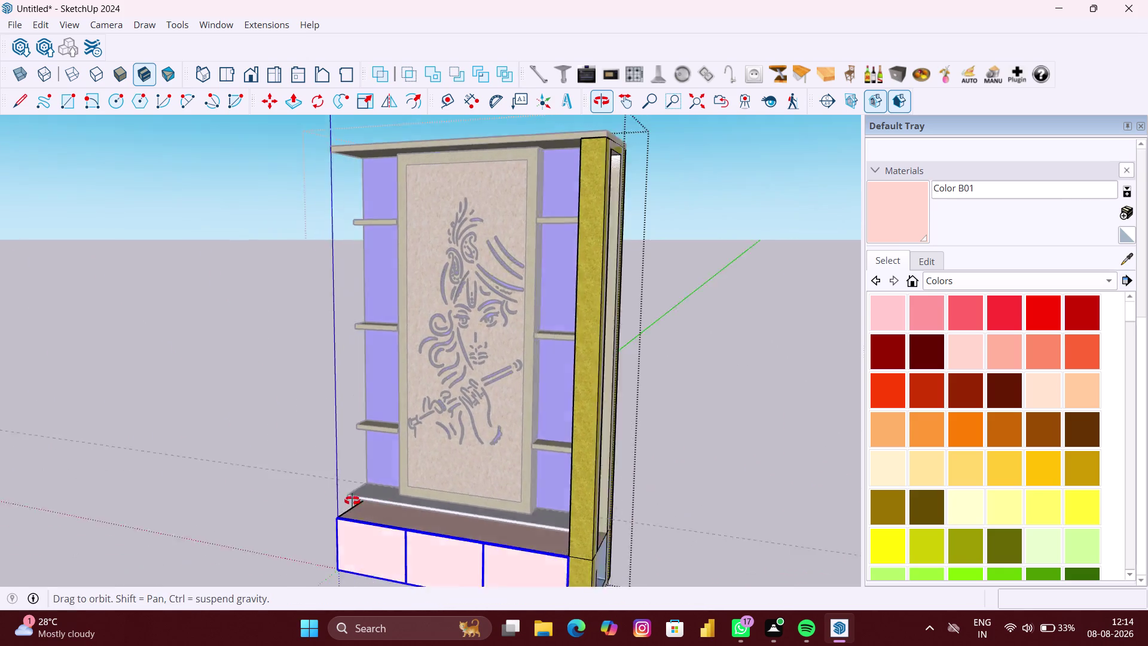
scroll(down, 3)
scroll(down, 3)
Clear the selection and orbit to review the unit front and carved panel.
key(space)
click(724, 507)
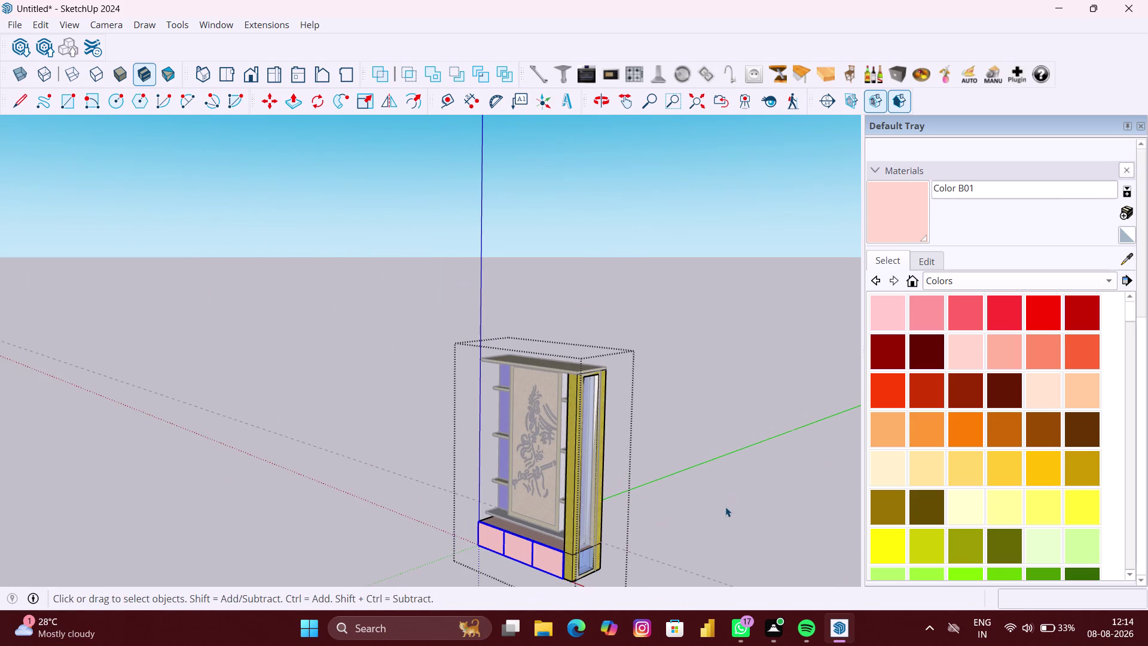
scroll(down, 3)
middle_drag(652, 505, 729, 474)
scroll(up, 3)
middle_drag(575, 469, 599, 471)
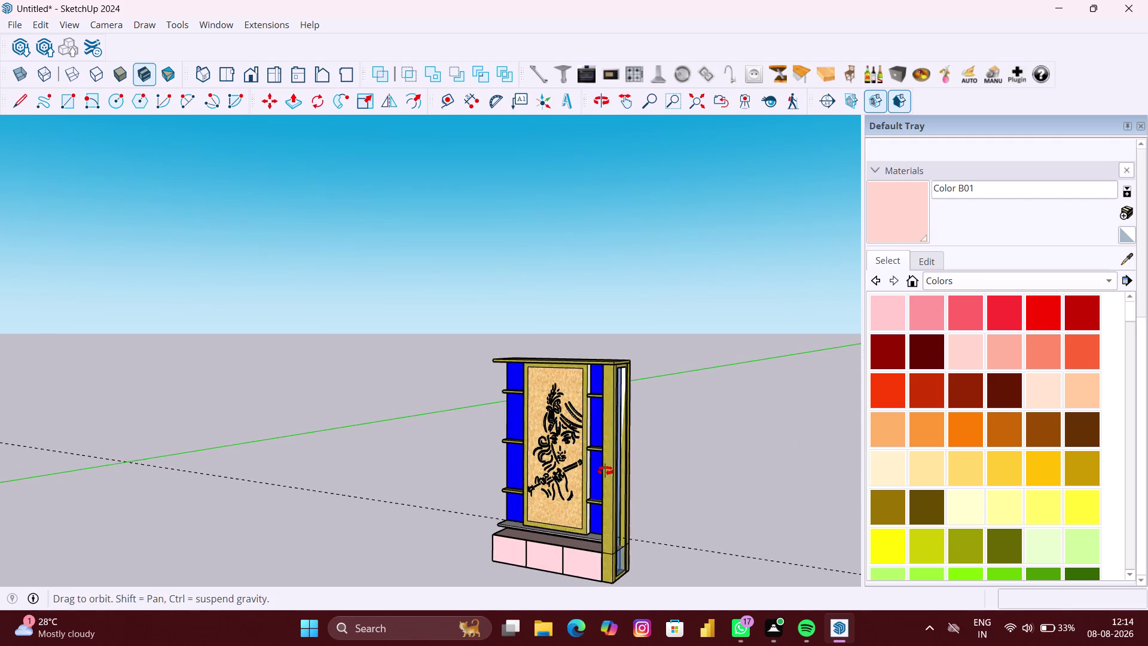
middle_drag(598, 470, 629, 470)
scroll(up, 3)
middle_drag(592, 457, 658, 458)
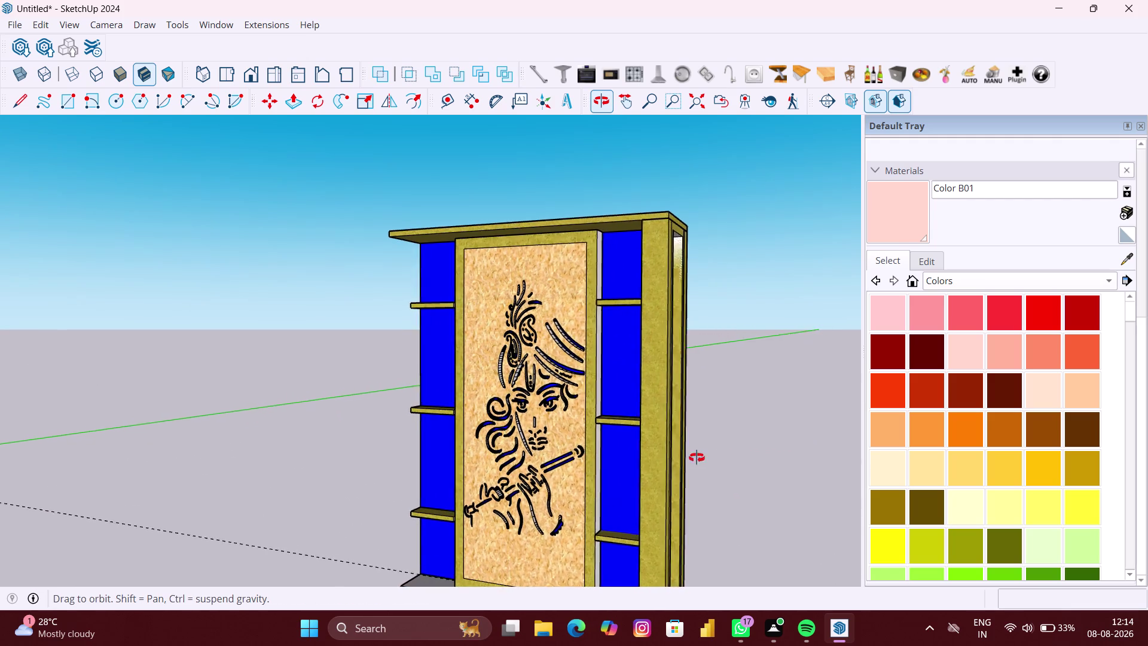
middle_drag(659, 457, 730, 455)
middle_drag(282, 465, 568, 462)
scroll(up, 3)
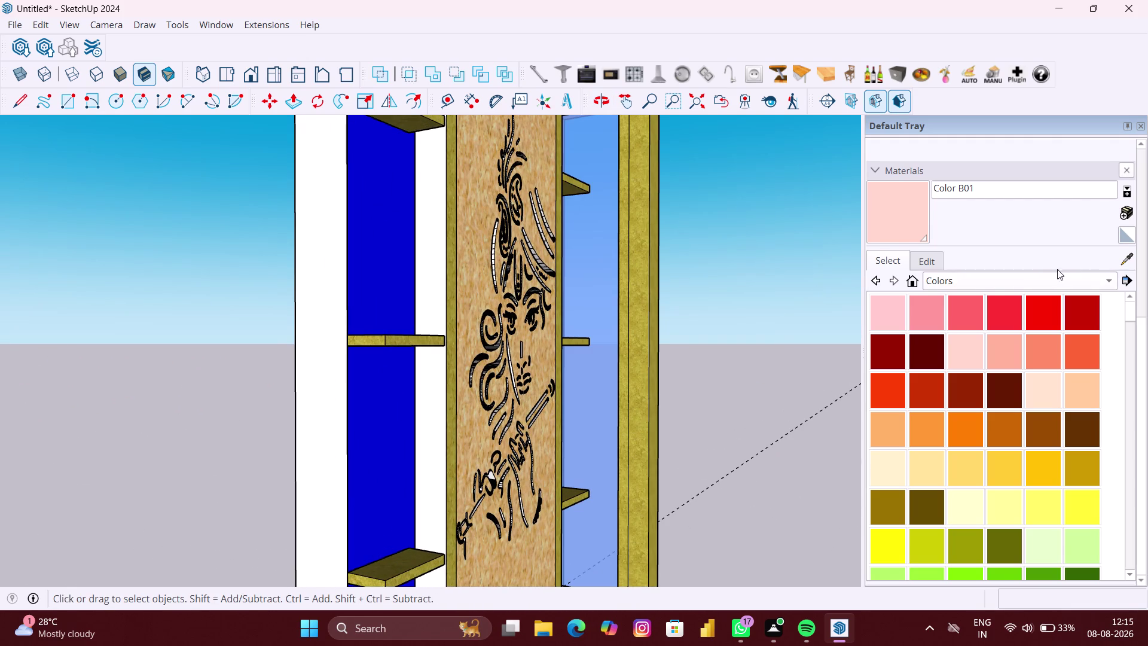
Sample the cork wood from the frame and apply it to the strip beside the panel.
click(1126, 256)
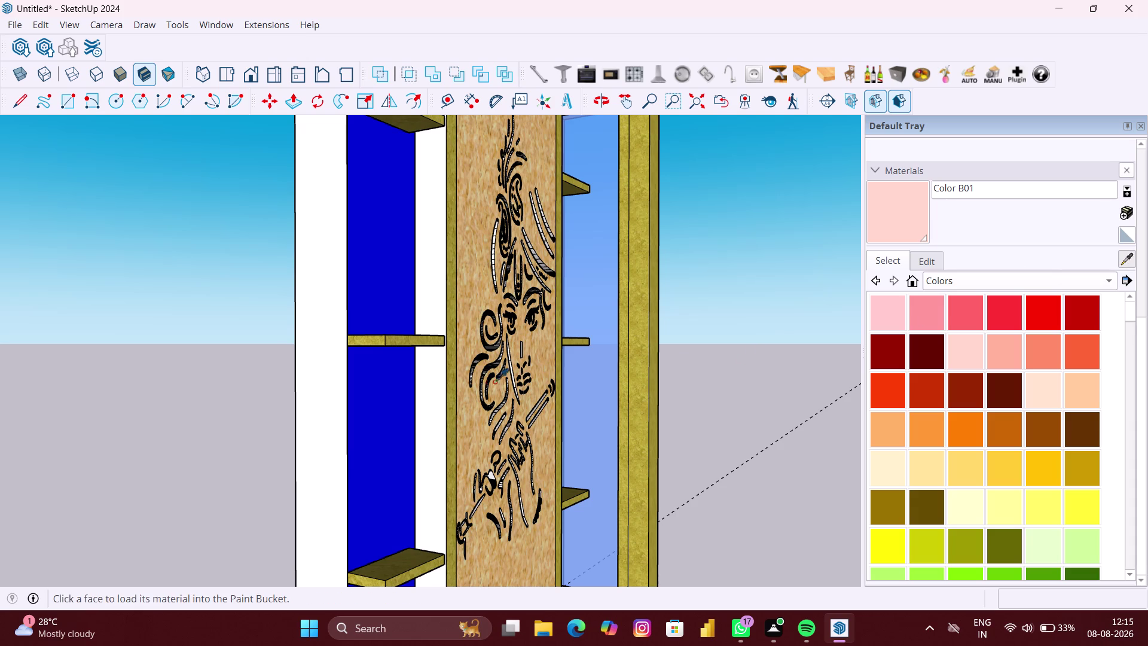
click(453, 385)
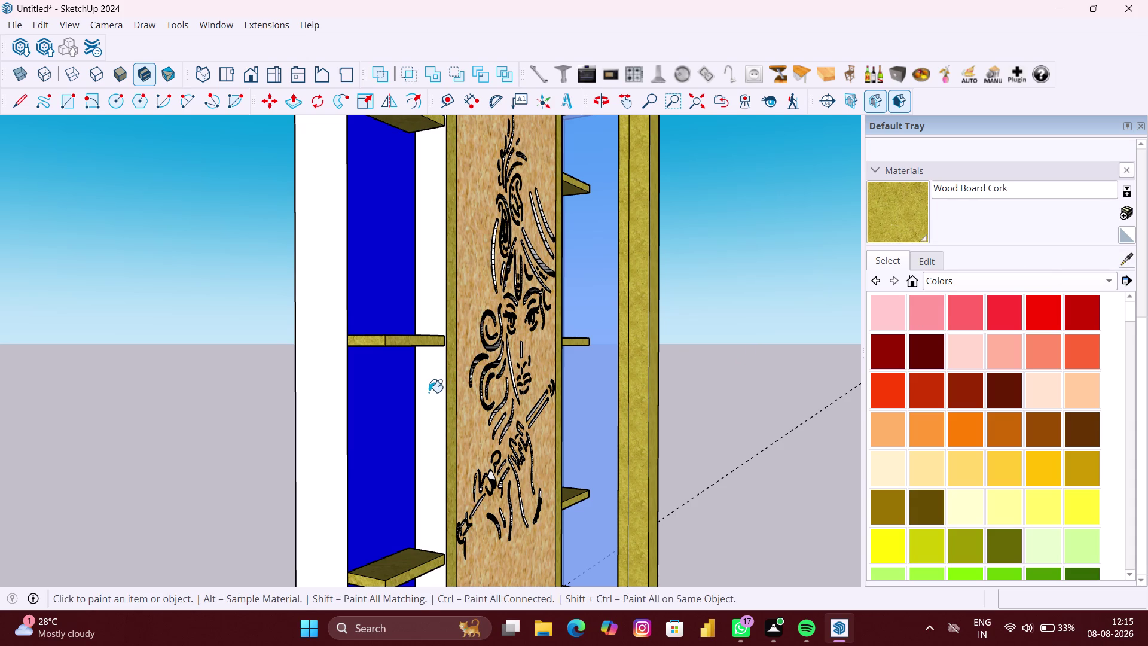
scroll(up, 3)
click(431, 398)
scroll(down, 3)
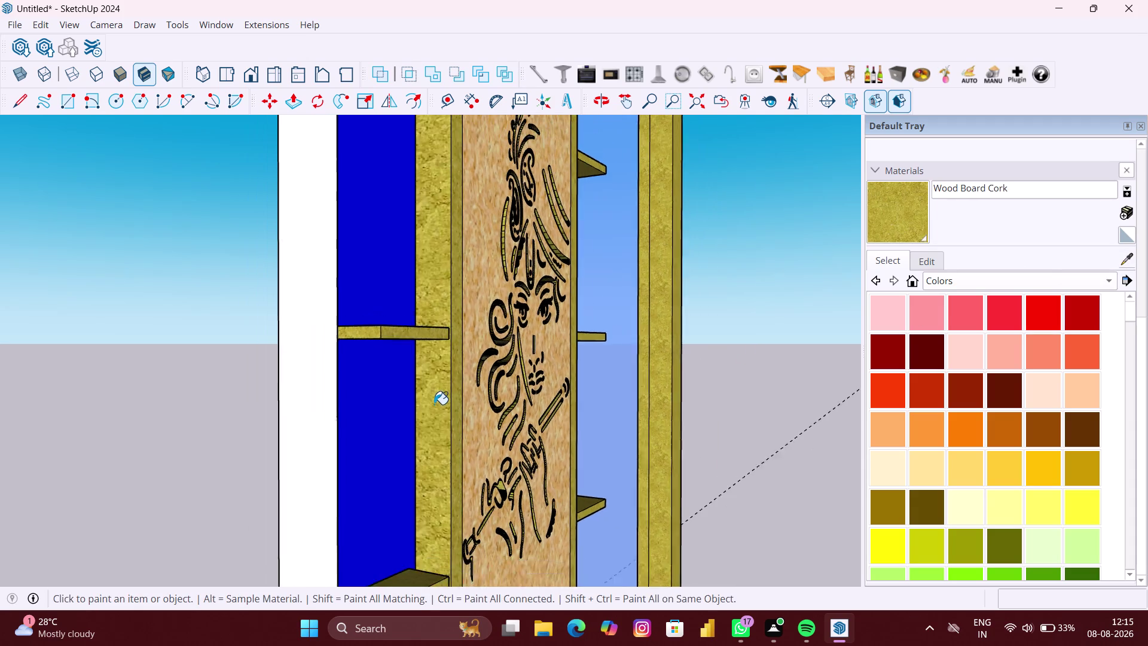
scroll(down, 3)
Stop painting, clear the selection, and orbit to face the unit straight on.
middle_drag(526, 408, 223, 411)
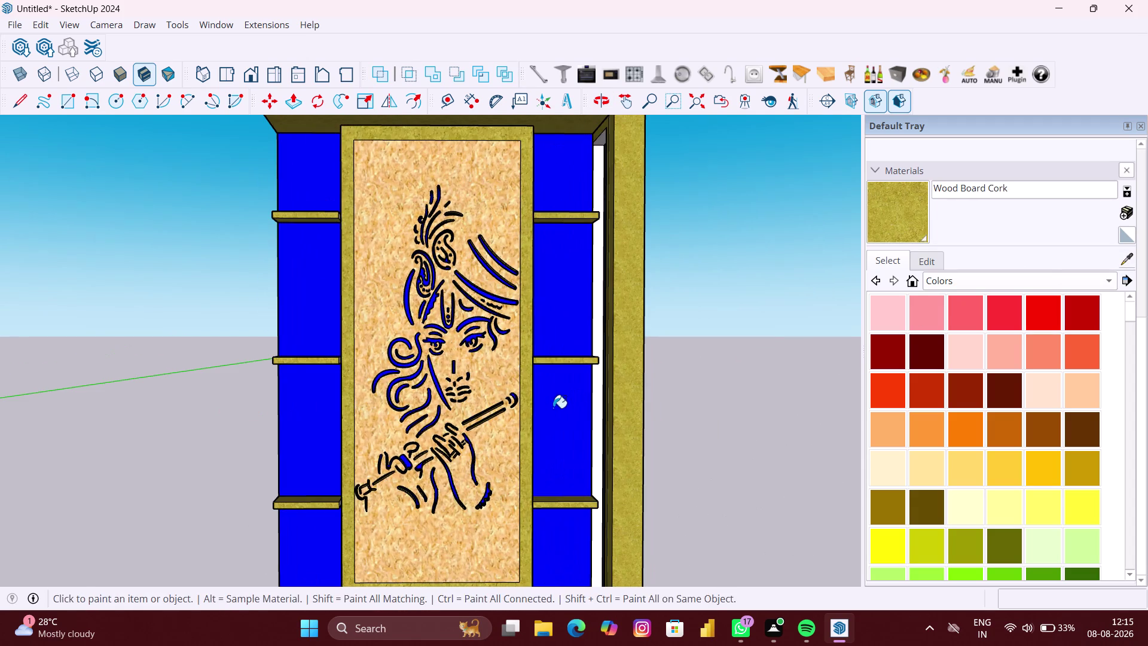
middle_drag(542, 409, 431, 405)
scroll(up, 3)
scroll(down, 3)
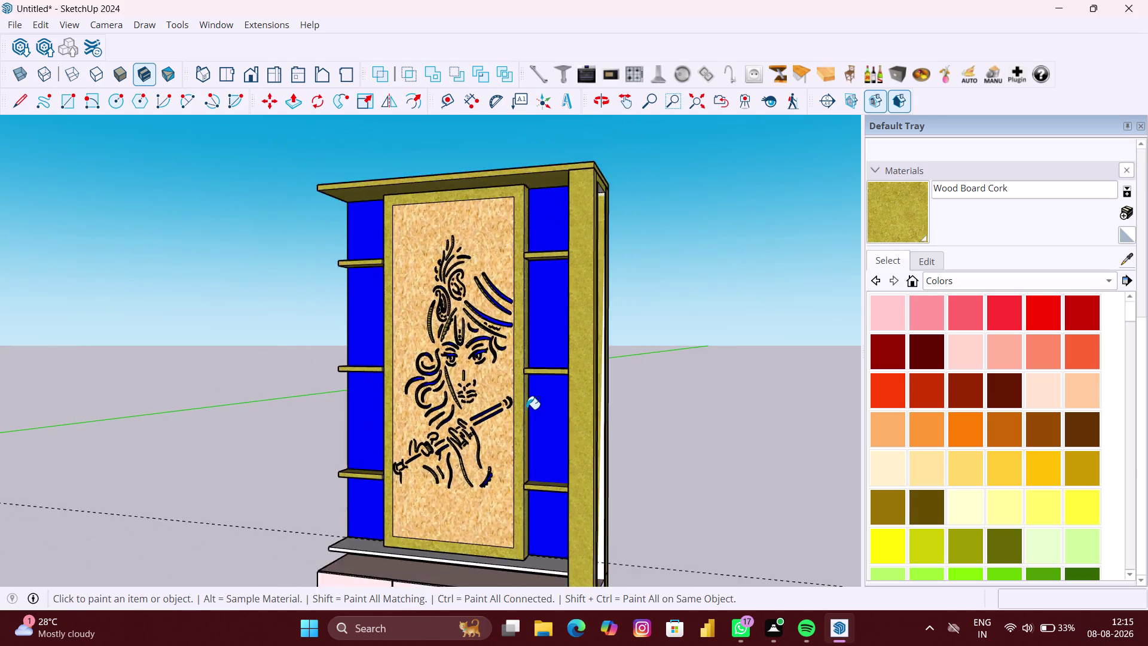
scroll(down, 3)
key(space)
click(656, 424)
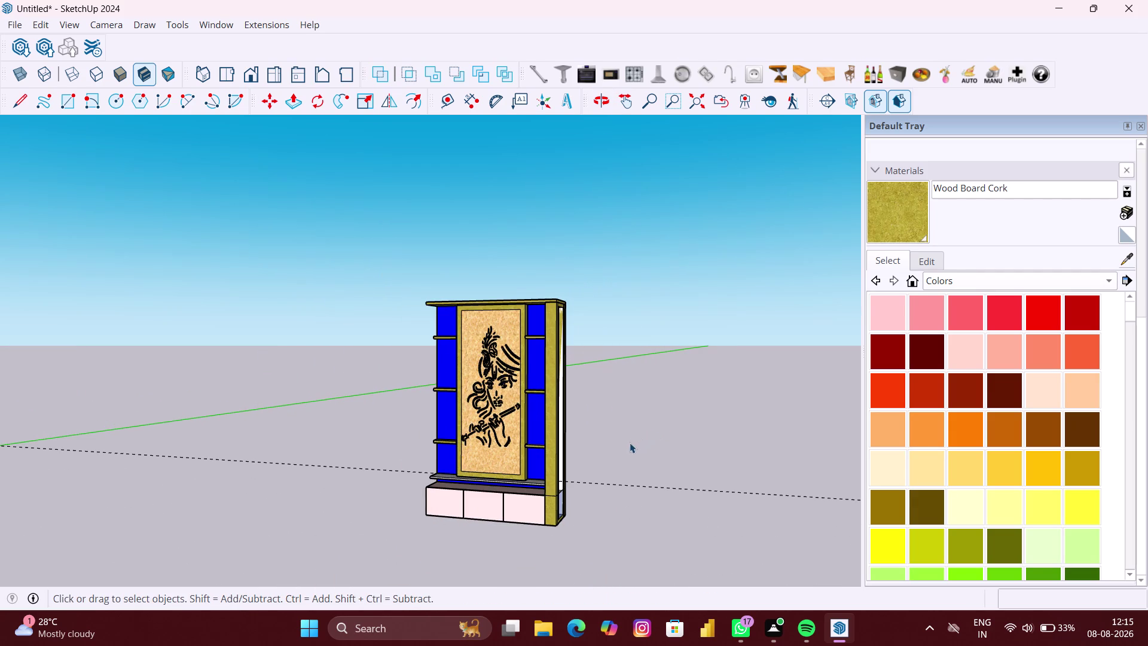
middle_drag(629, 443, 723, 434)
scroll(up, 3)
click(502, 541)
Orbit to view the unit from the left side.
scroll(down, 3)
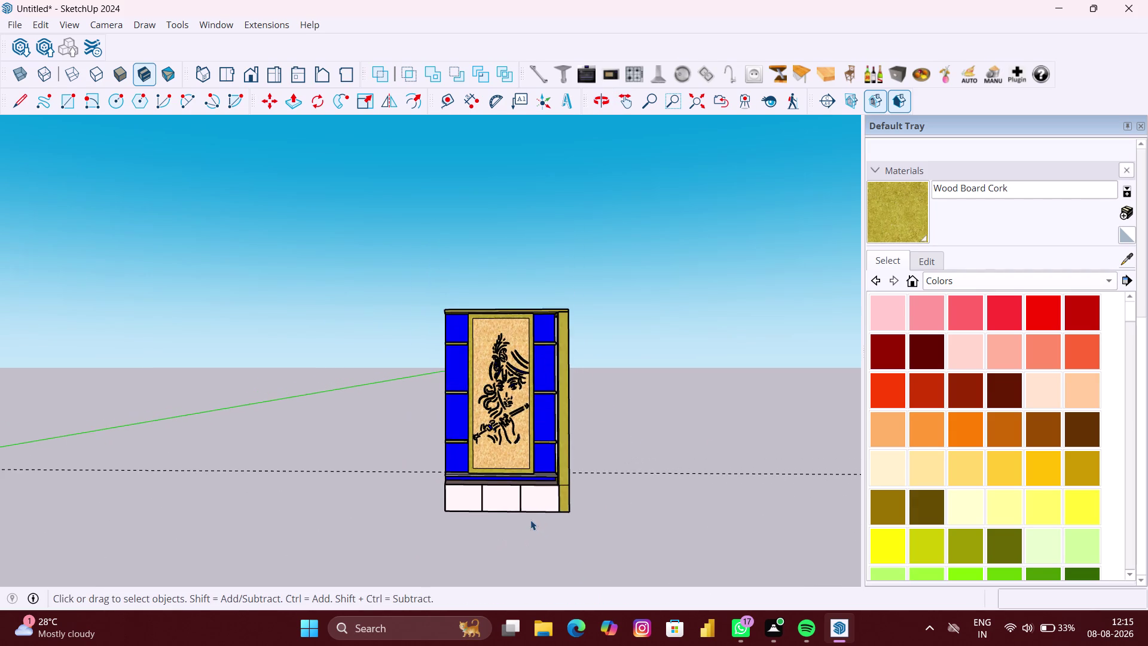
middle_click(530, 520)
scroll(up, 3)
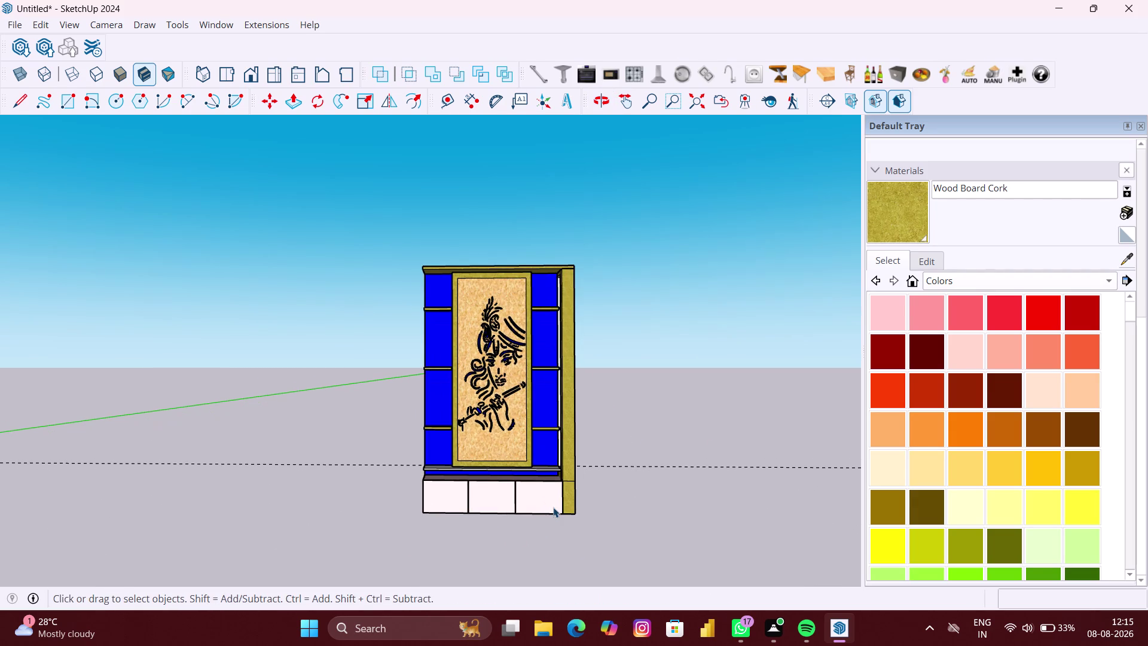
scroll(up, 3)
middle_drag(508, 504, 523, 511)
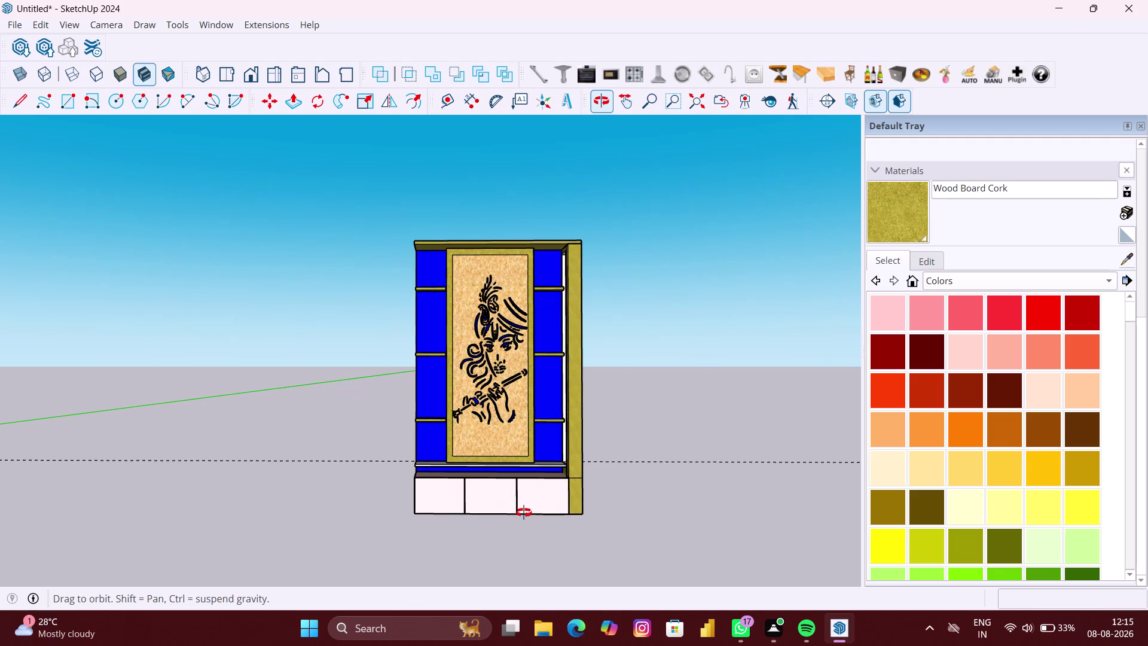
middle_drag(524, 510, 525, 514)
scroll(up, 3)
middle_drag(416, 502, 615, 513)
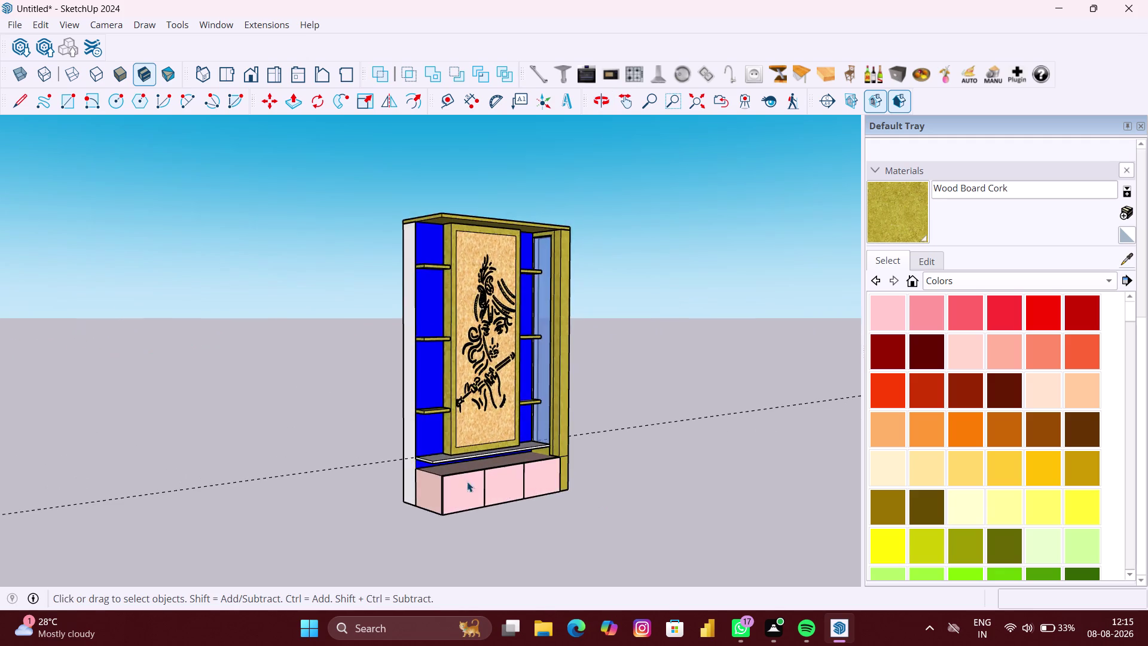
scroll(up, 3)
scroll(up, 3)
Select the unit's left side panel with its edges for extruding.
key(p)
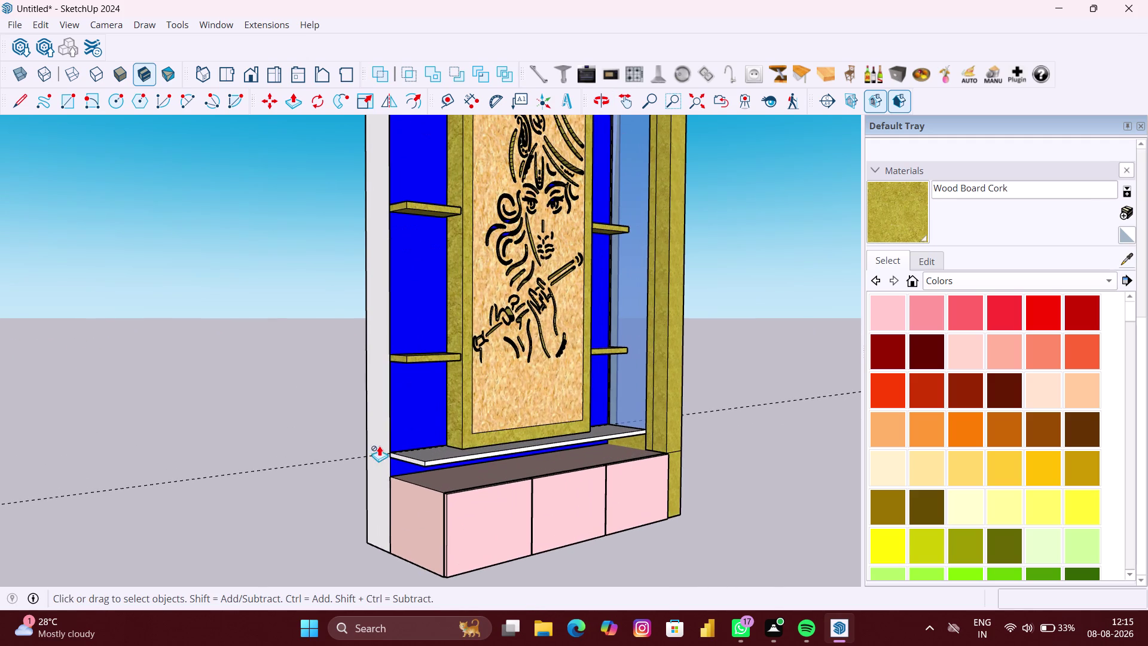
key(space)
click(378, 433)
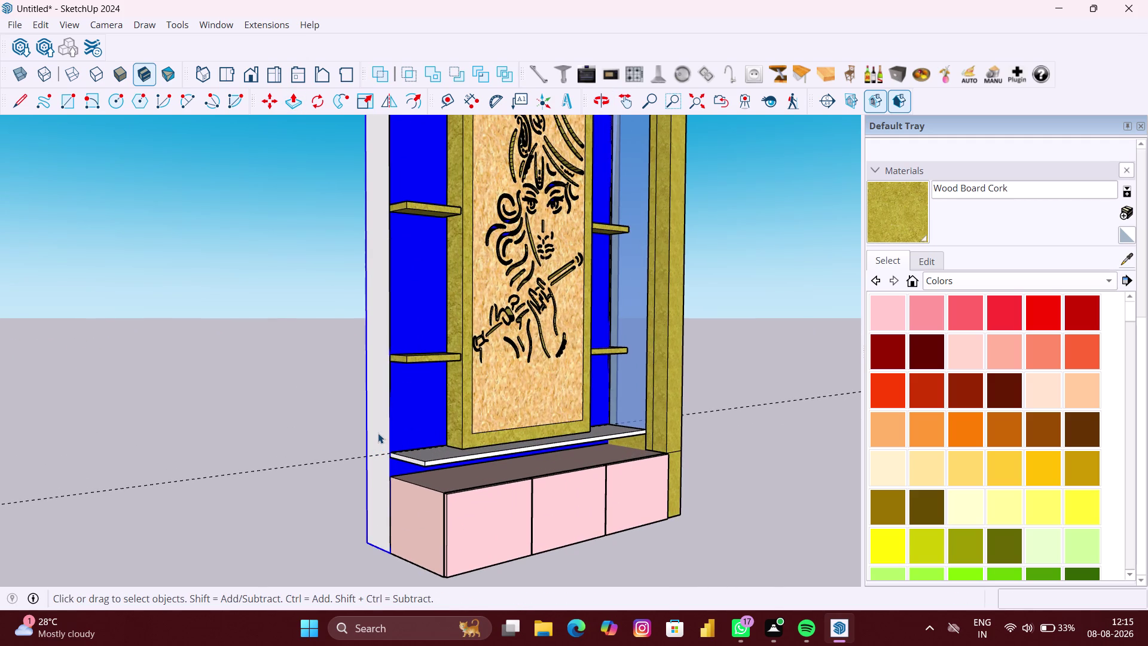
double_click(377, 433)
key(p)
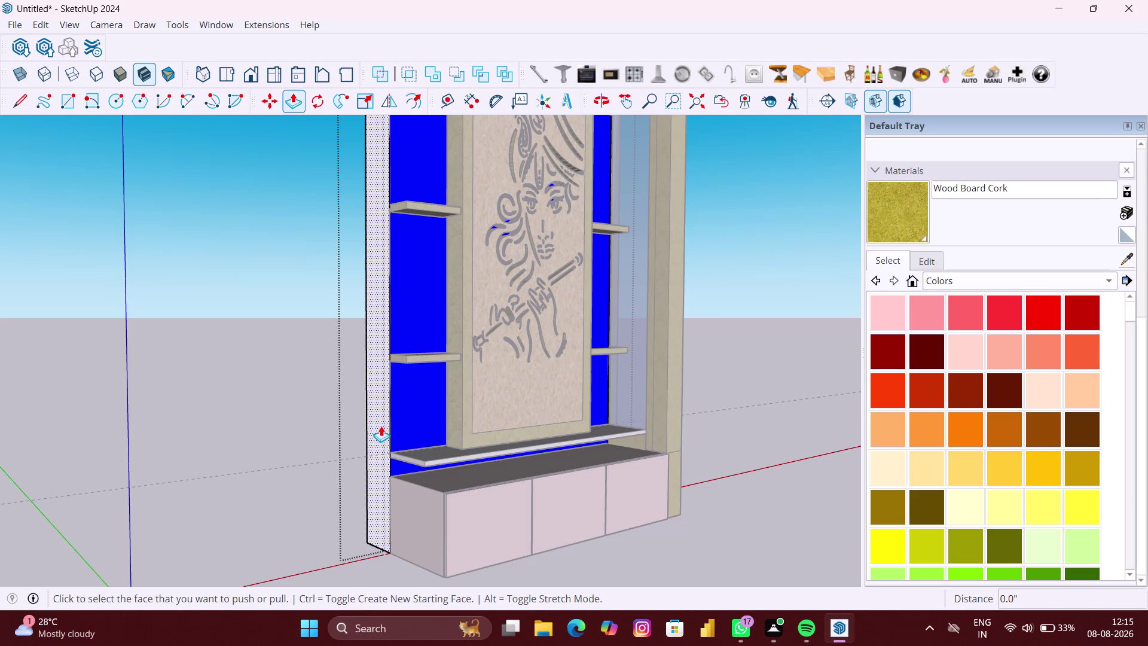
click(381, 425)
scroll(down, 3)
middle_drag(305, 452, 275, 456)
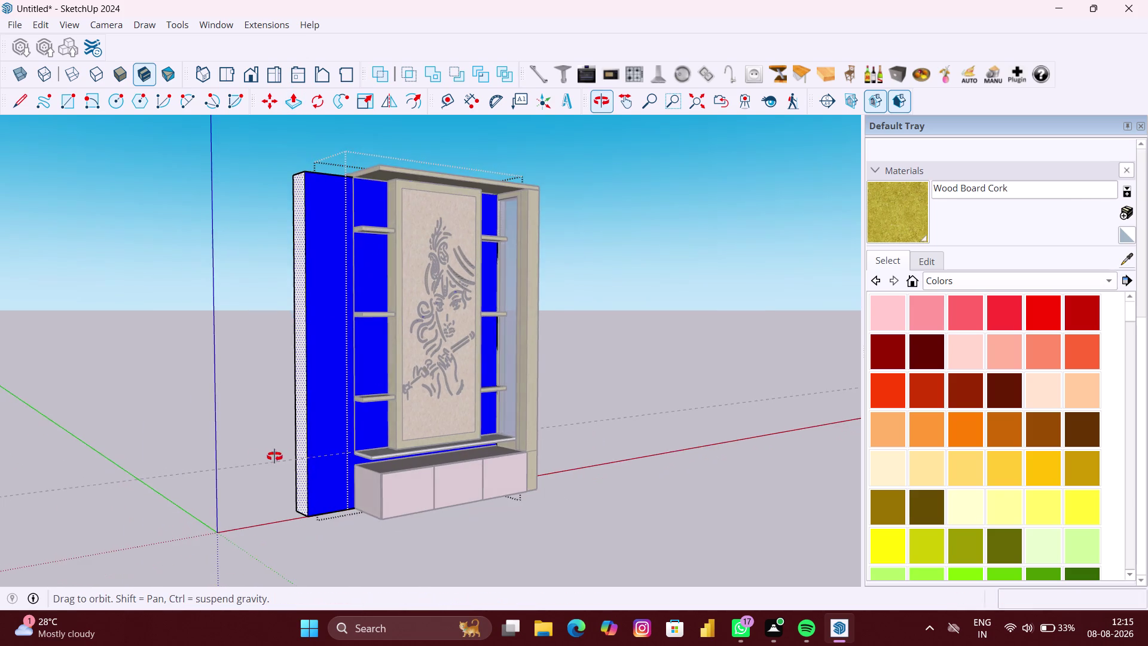
middle_drag(274, 457, 250, 460)
click(218, 461)
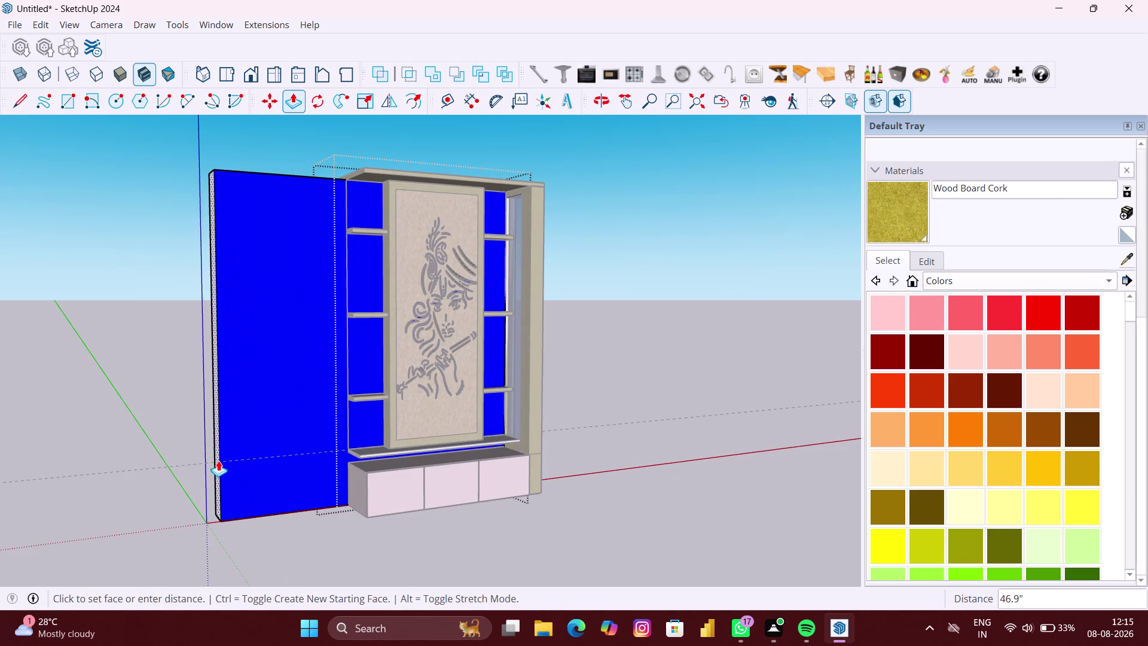
scroll(down, 3)
middle_drag(433, 440, 211, 456)
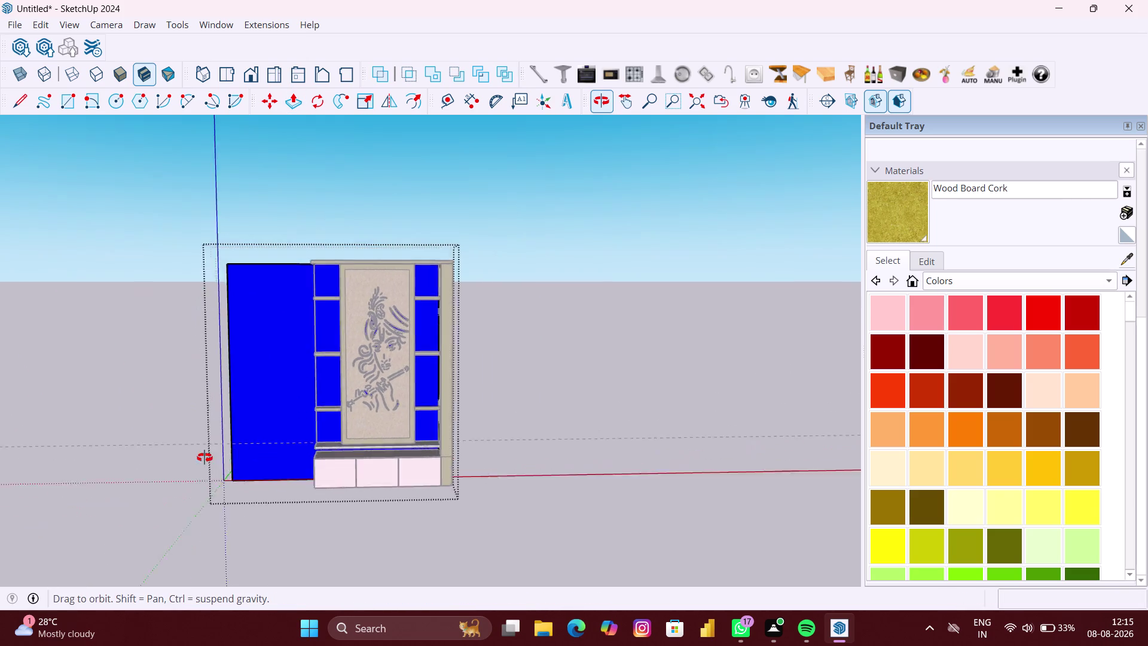
middle_drag(210, 456, 189, 459)
scroll(up, 3)
middle_drag(602, 435, 434, 448)
scroll(up, 3)
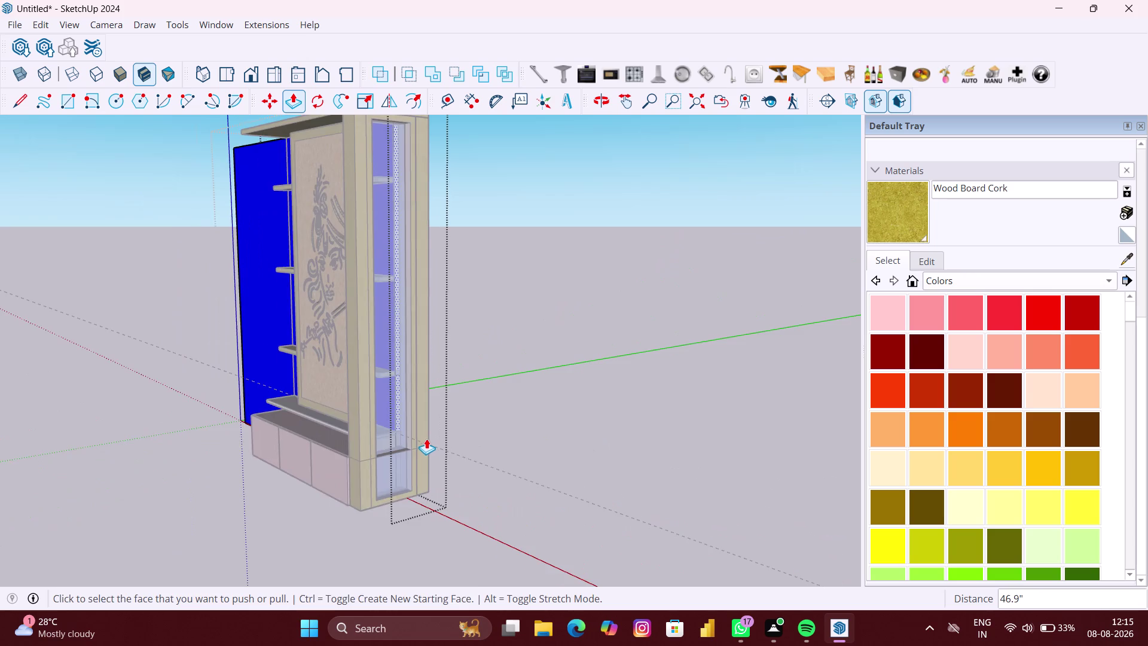
scroll(up, 3)
middle_drag(428, 437, 412, 438)
scroll(down, 3)
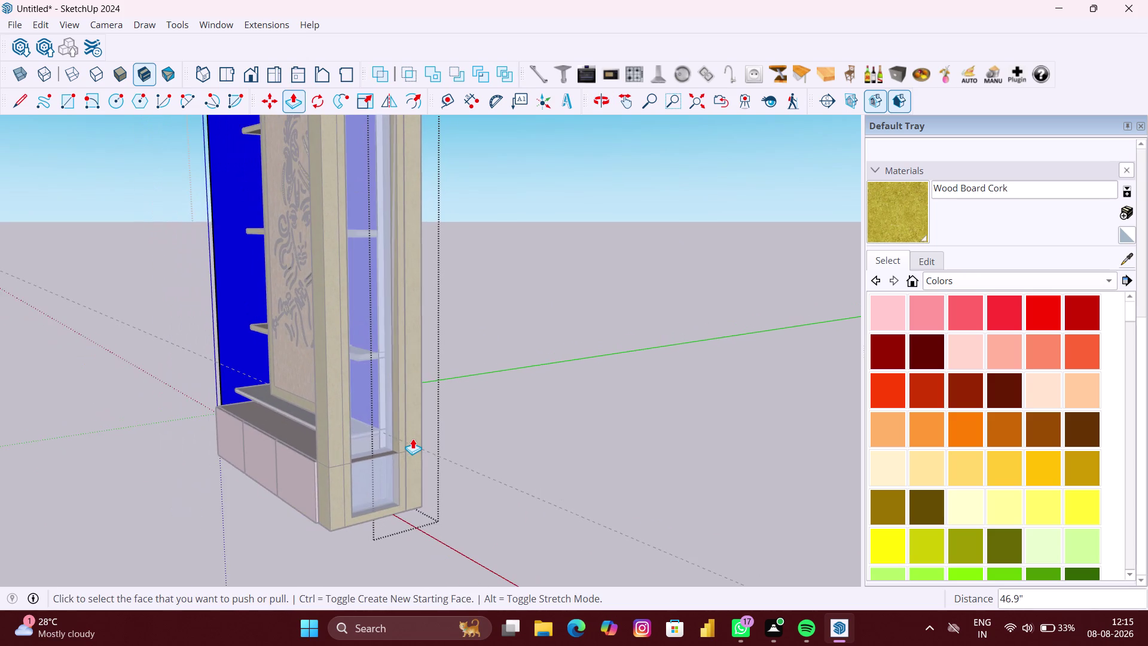
scroll(down, 3)
scroll(down, 3)
scroll(down, 3)
middle_drag(412, 438, 516, 413)
key(space)
click(520, 468)
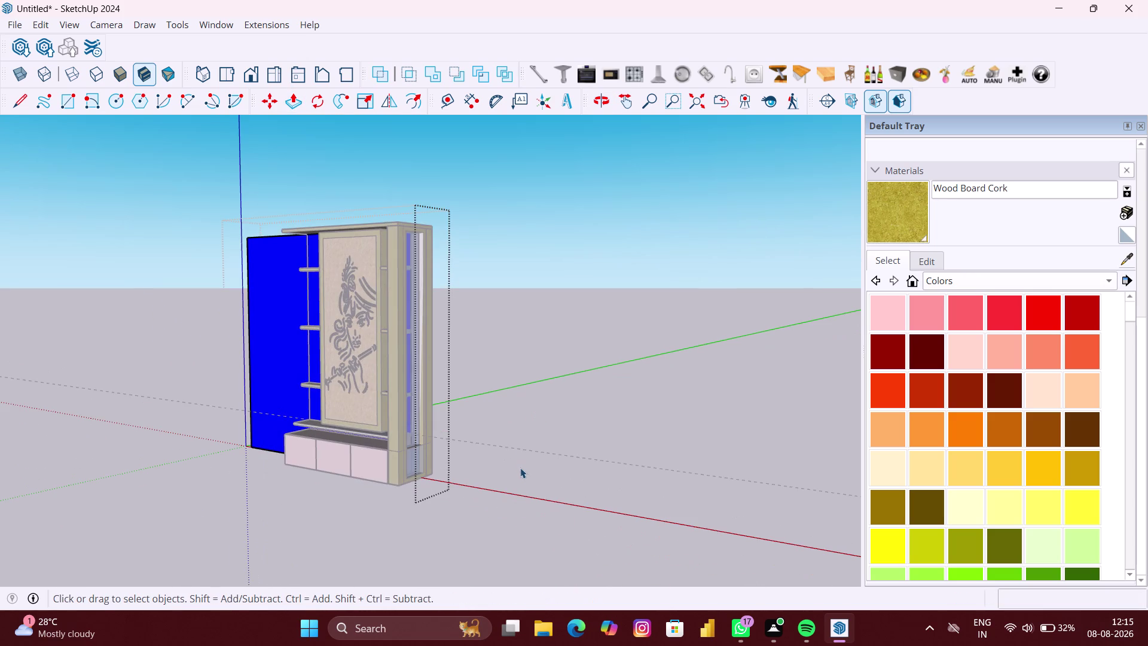
middle_drag(488, 492, 771, 437)
scroll(up, 3)
middle_drag(430, 502, 430, 502)
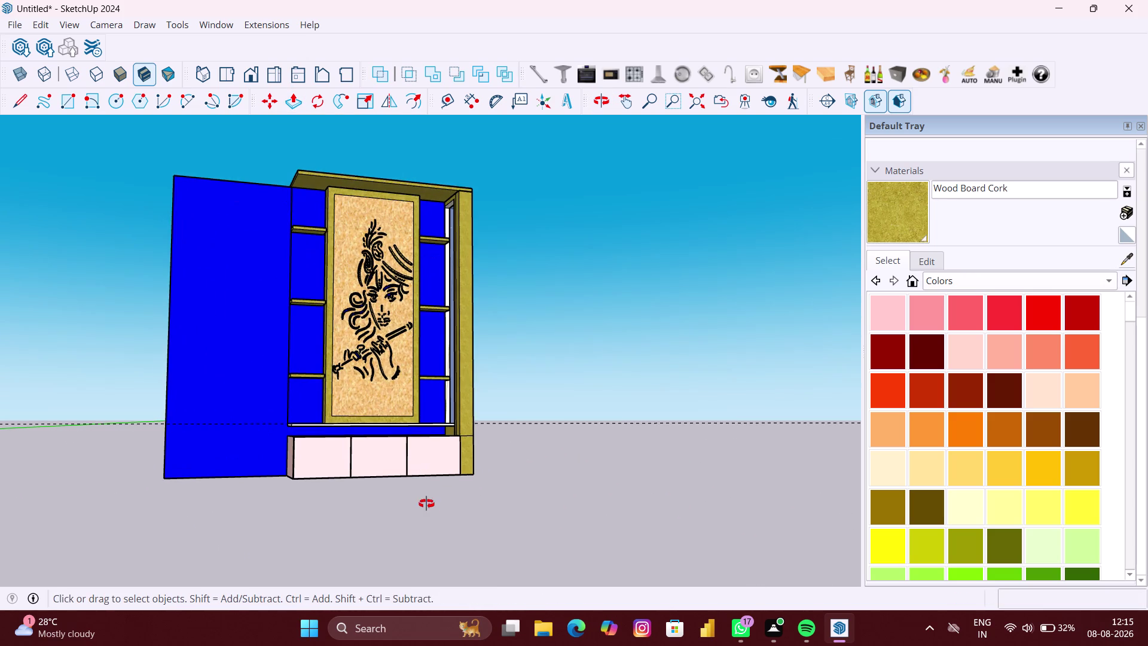
middle_drag(430, 501, 366, 551)
scroll(down, 3)
middle_drag(536, 515, 520, 541)
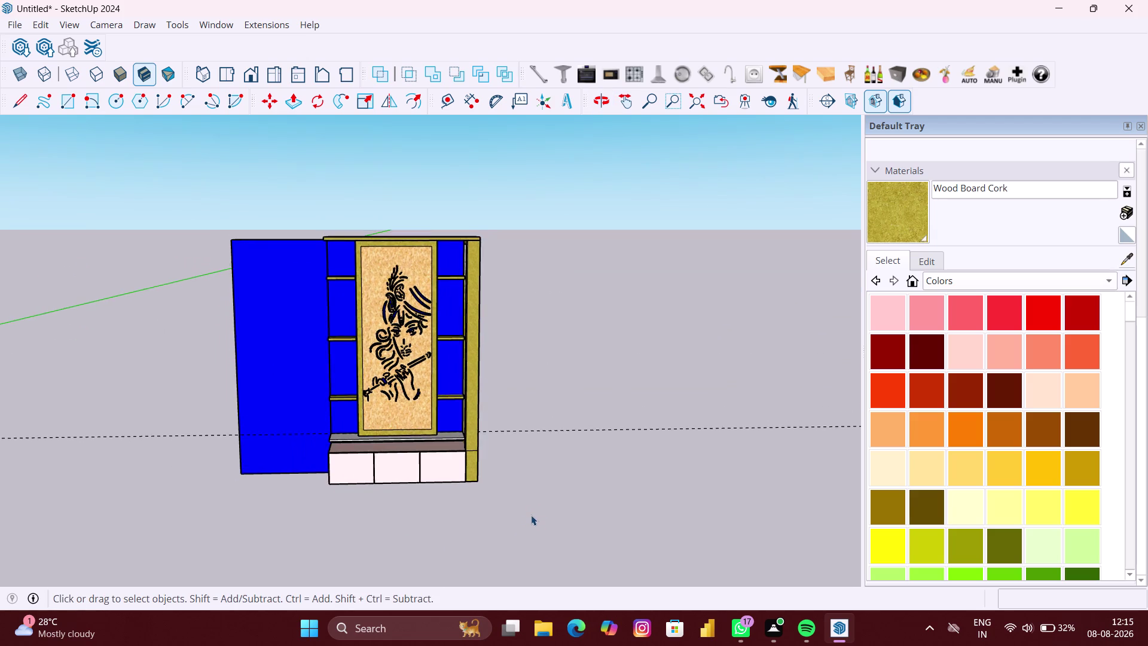
scroll(up, 3)
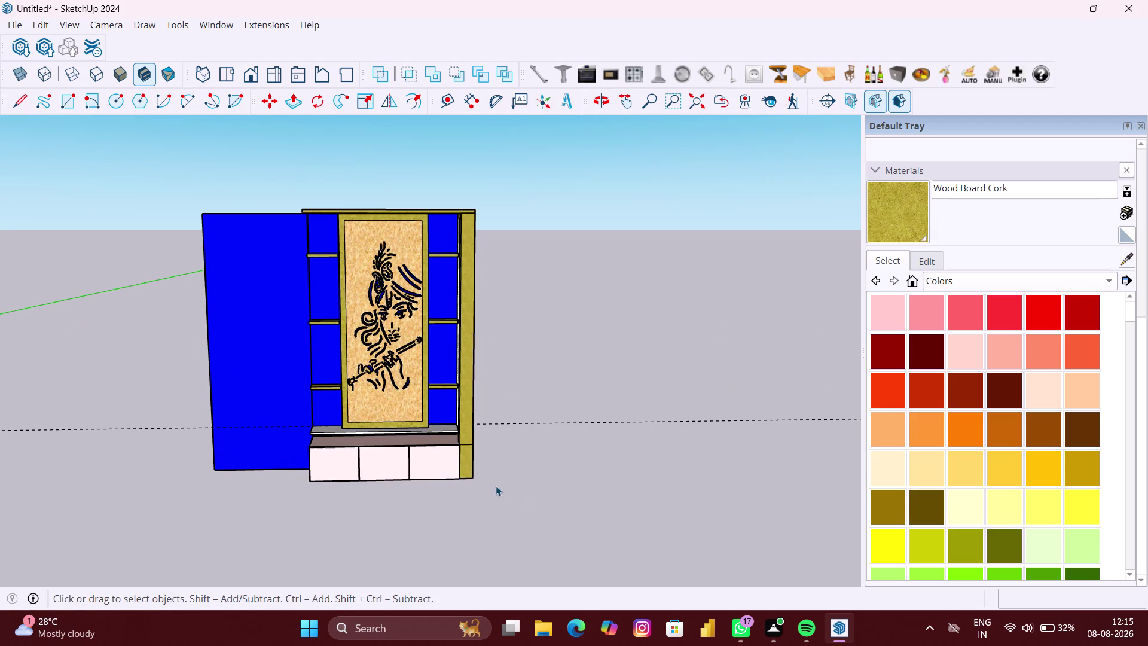
scroll(up, 3)
scroll(up, 3)
middle_drag(296, 420, 308, 420)
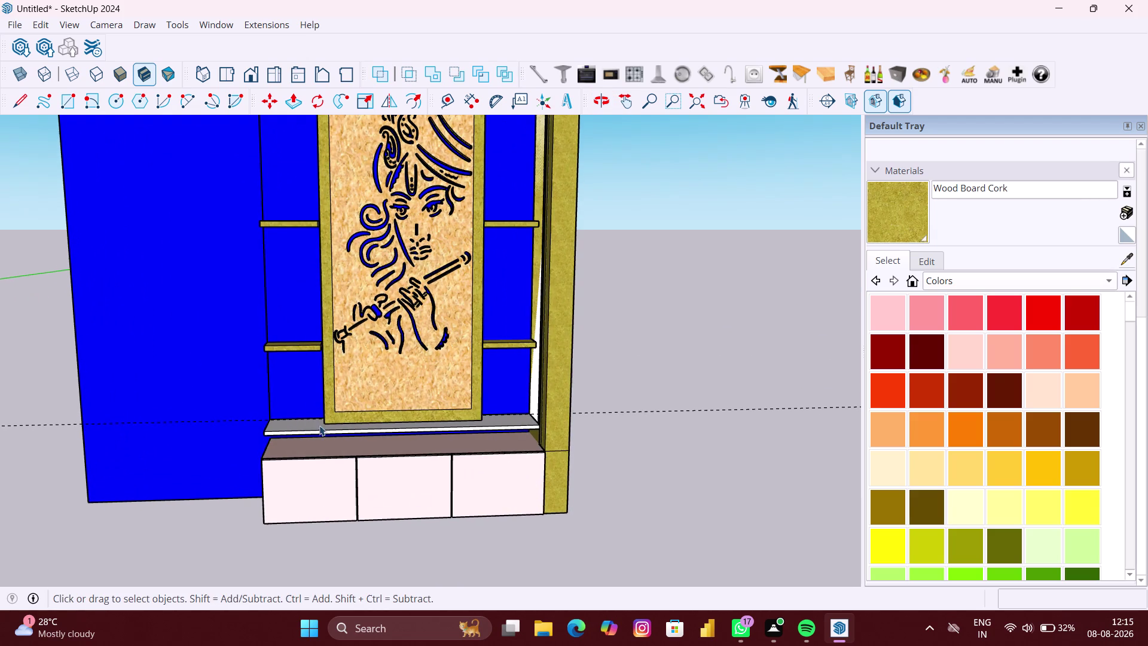
Paint the ledge above the drawers with Color A02 pink and inspect it.
click(938, 314)
scroll(up, 3)
click(205, 437)
scroll(down, 3)
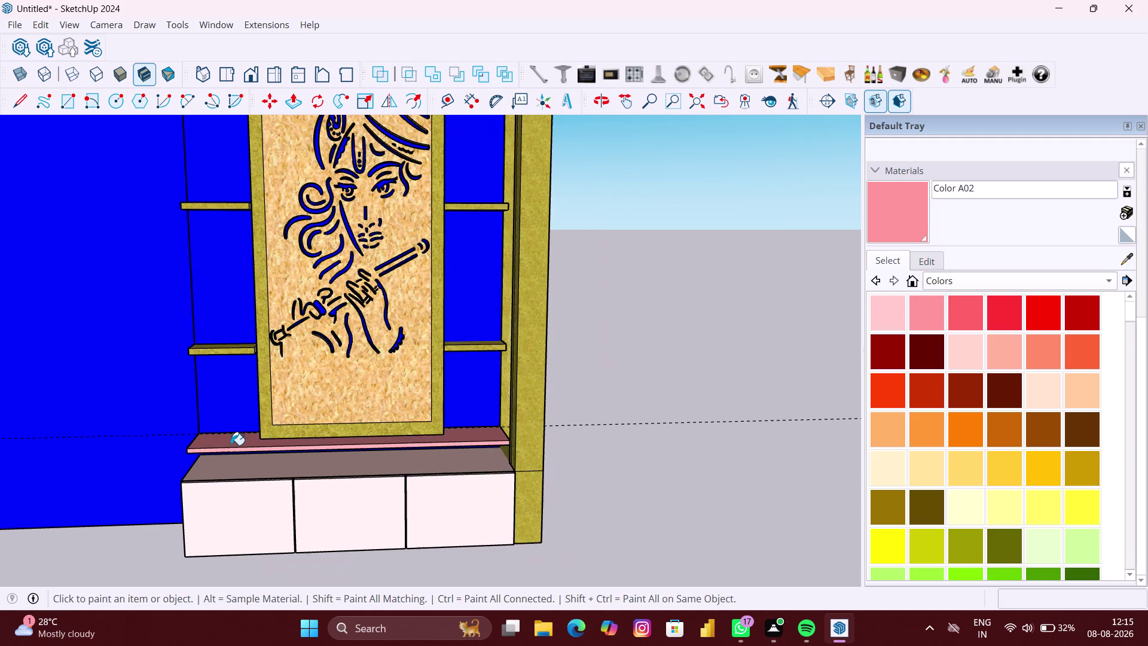
middle_drag(231, 446, 273, 359)
scroll(up, 3)
scroll(up, 3)
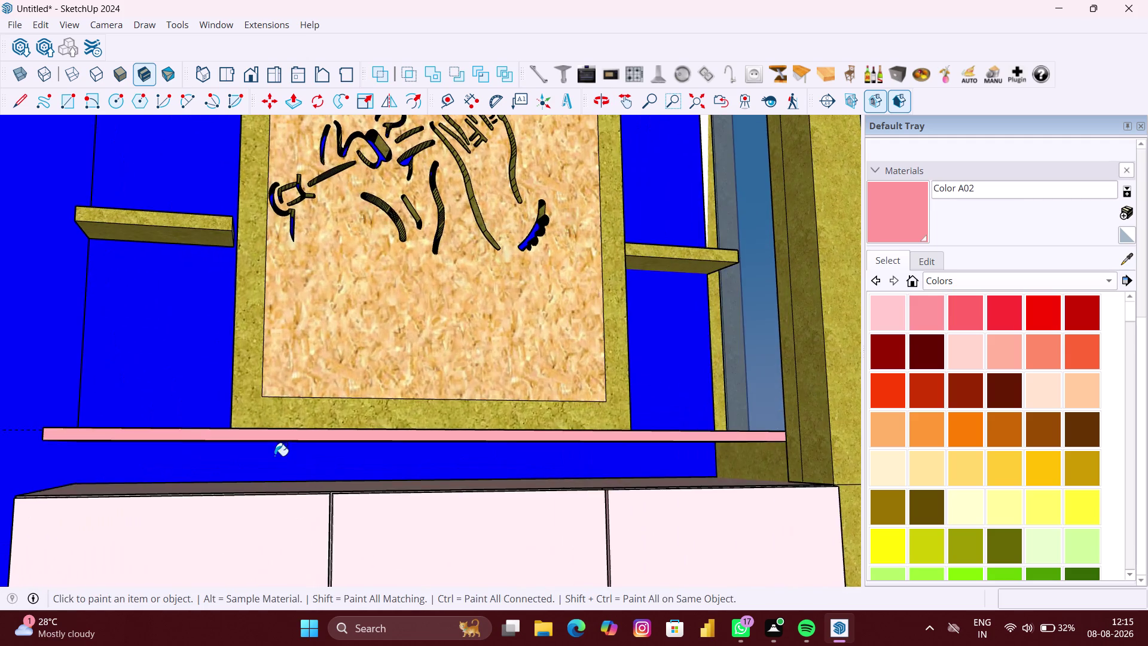
middle_drag(275, 456, 237, 477)
scroll(down, 3)
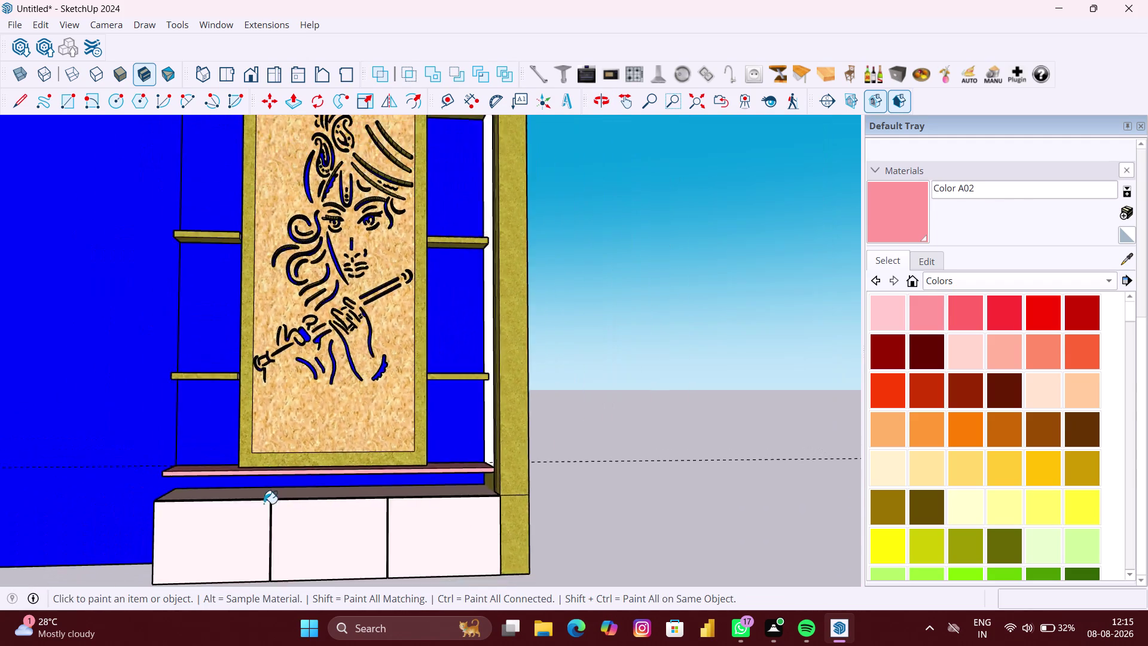
scroll(down, 3)
Stop painting, clear the selection, and orbit to review the whole unit.
key(space)
click(572, 443)
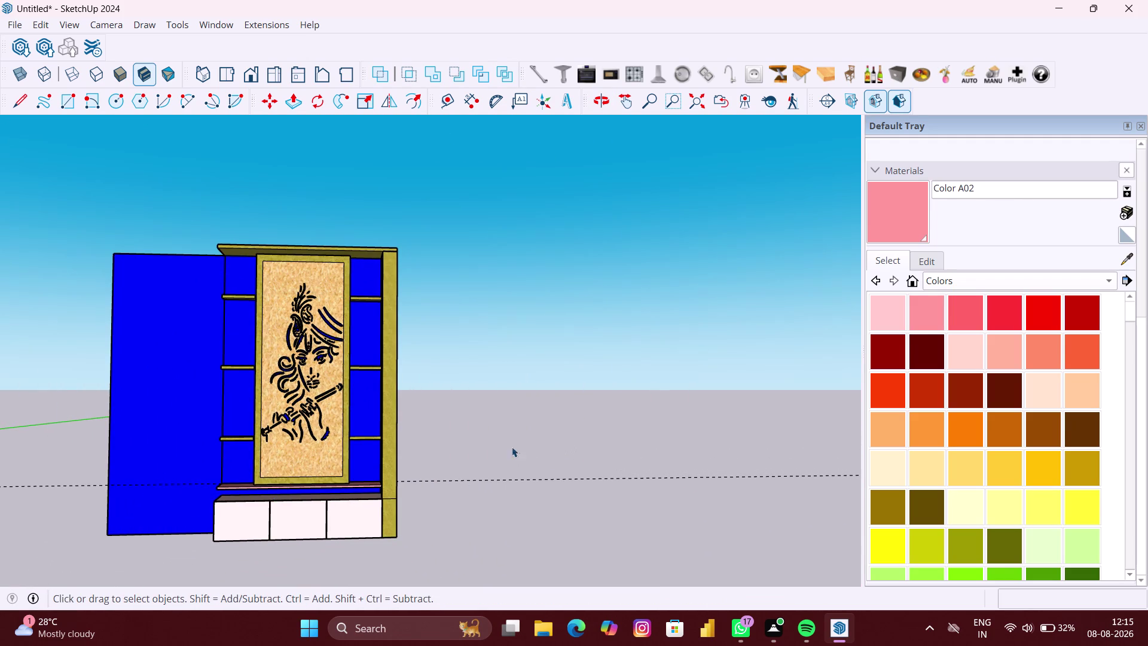
scroll(up, 3)
middle_drag(467, 455, 428, 509)
scroll(up, 3)
scroll(up, 3)
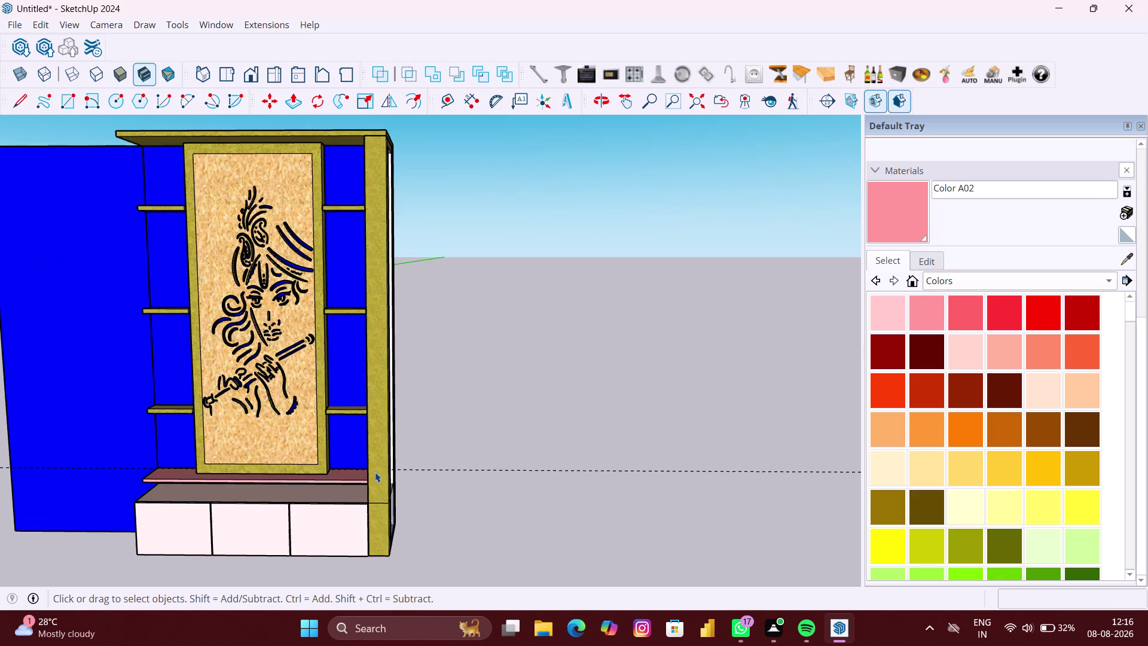
middle_drag(375, 471, 386, 466)
scroll(down, 3)
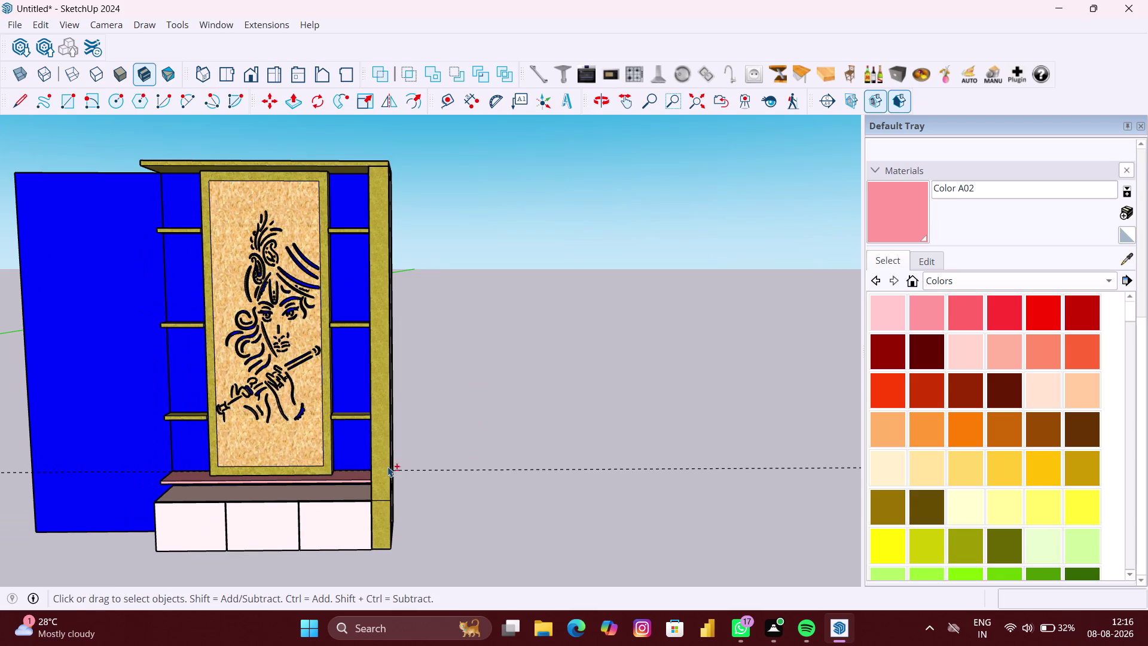
middle_drag(390, 466, 514, 453)
scroll(up, 3)
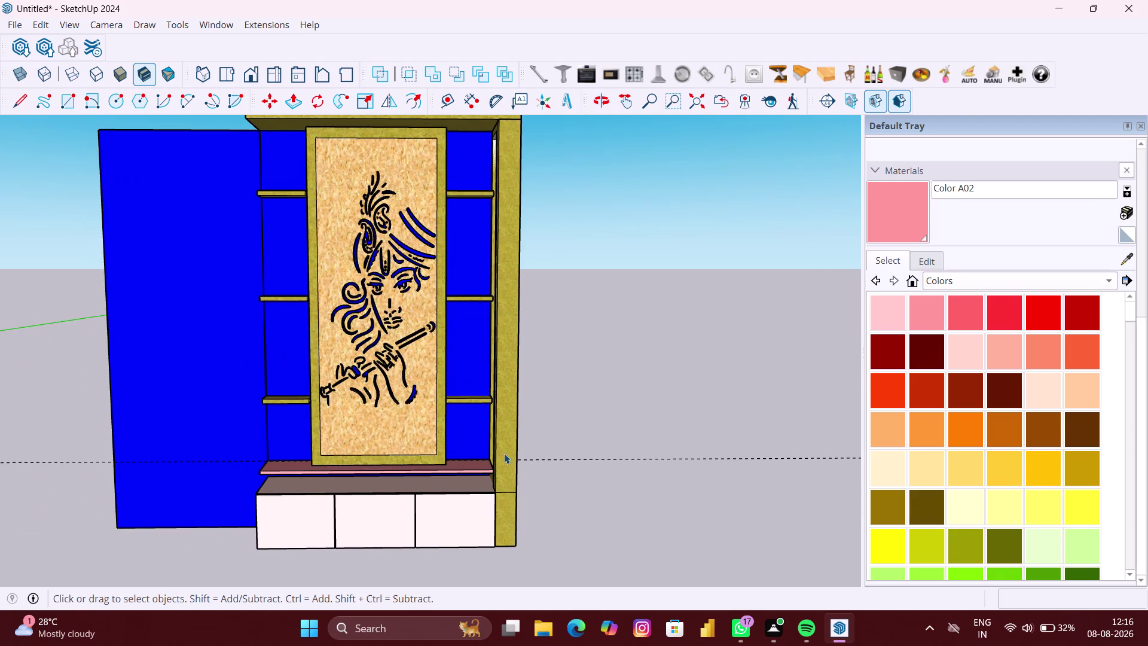
scroll(down, 3)
Make the model display see-through from the context menu.
middle_click(548, 438)
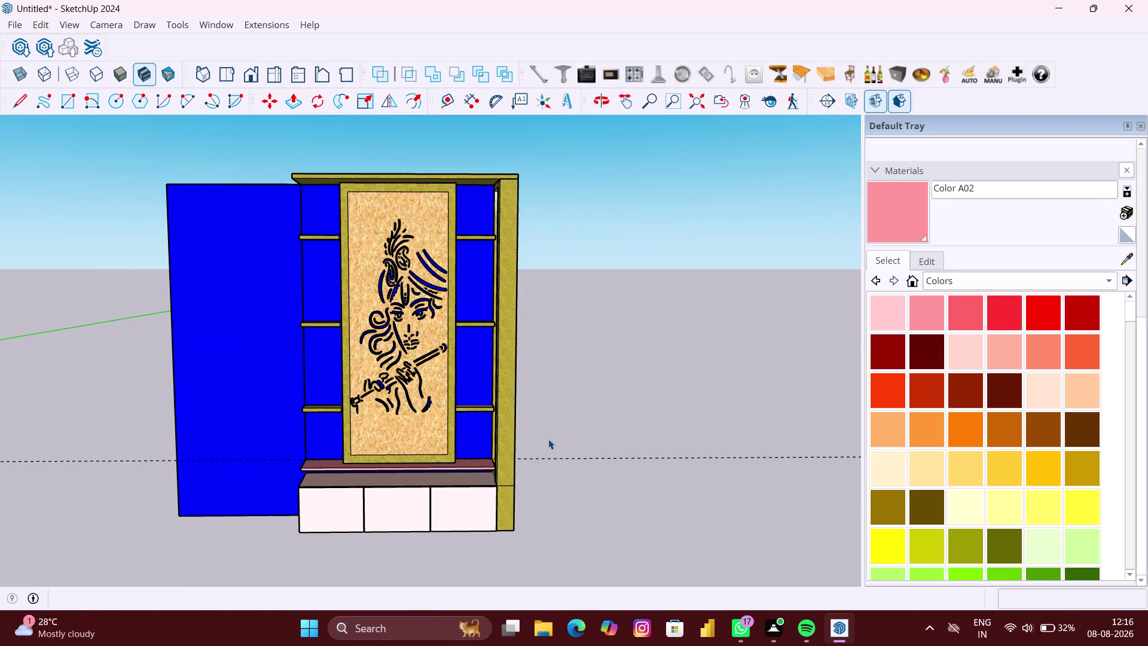
scroll(down, 3)
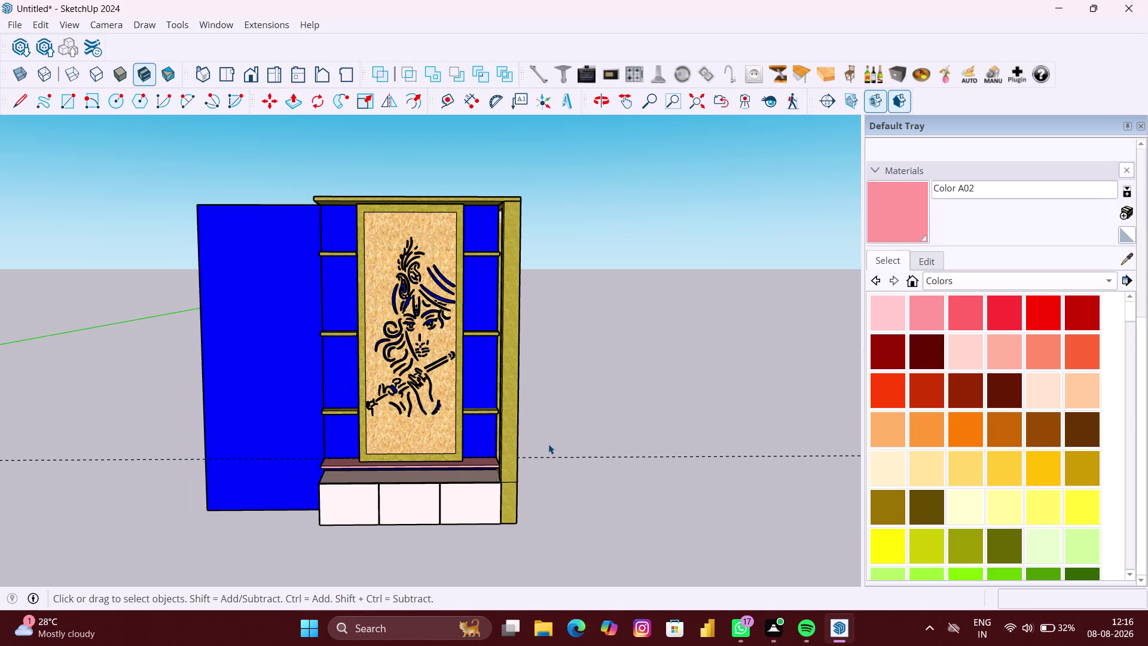
right_click(548, 444)
click(574, 491)
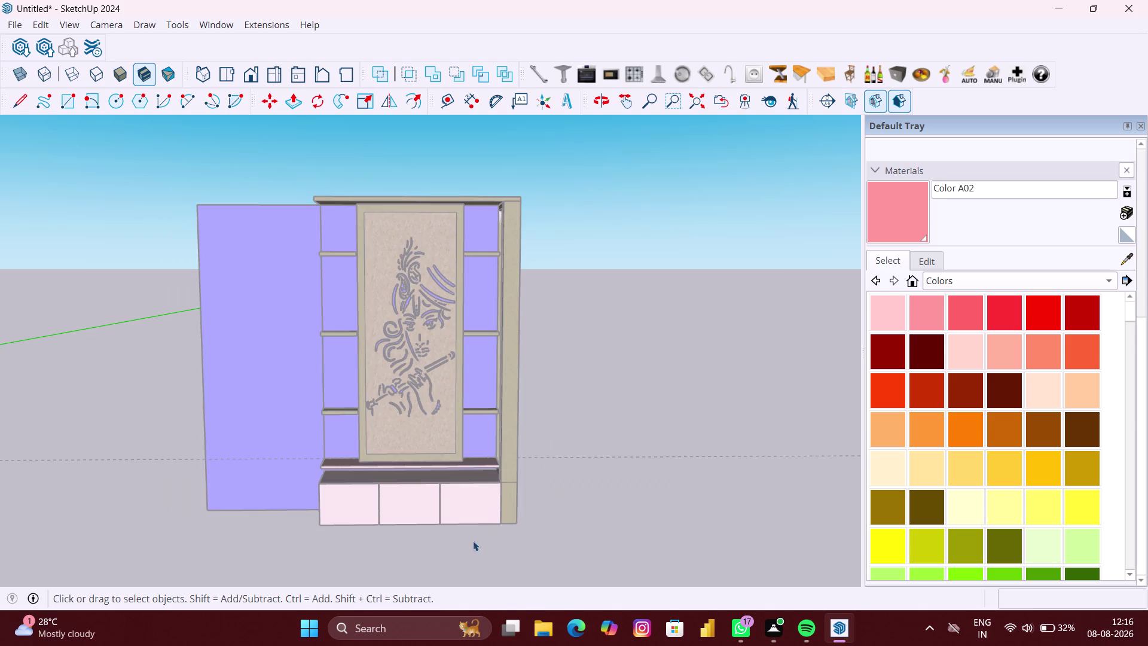
Draw a rectangle across the unit's top, extending past the left side.
scroll(down, 3)
key(r)
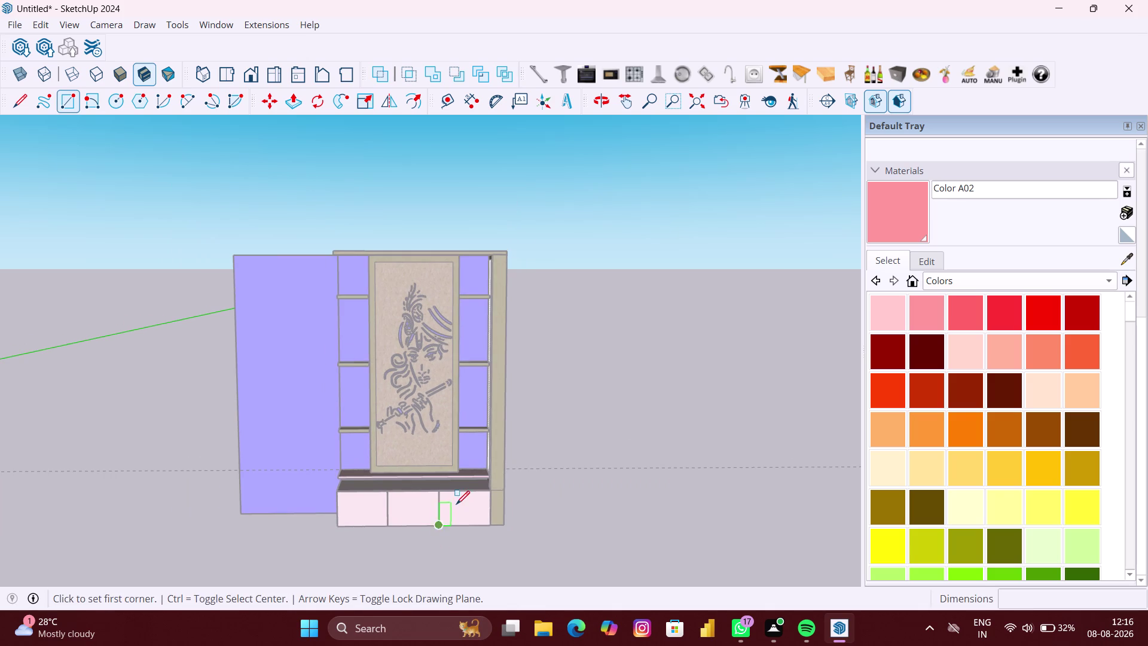
middle_drag(454, 504, 451, 643)
middle_drag(462, 461, 462, 468)
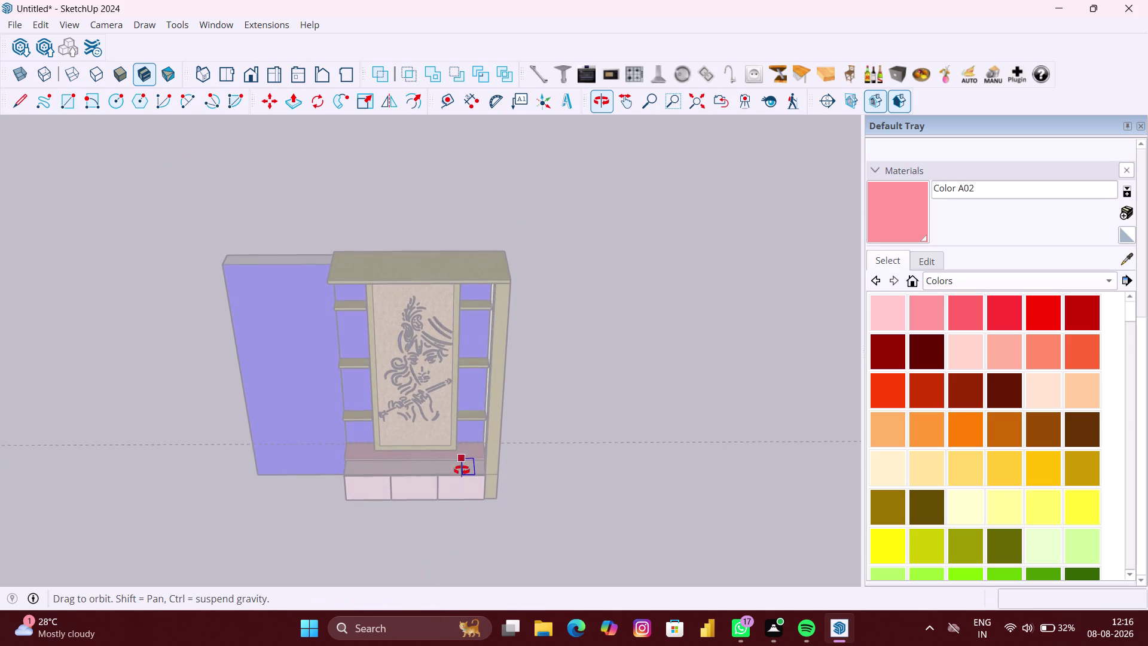
middle_drag(462, 469, 469, 547)
middle_drag(510, 322, 517, 368)
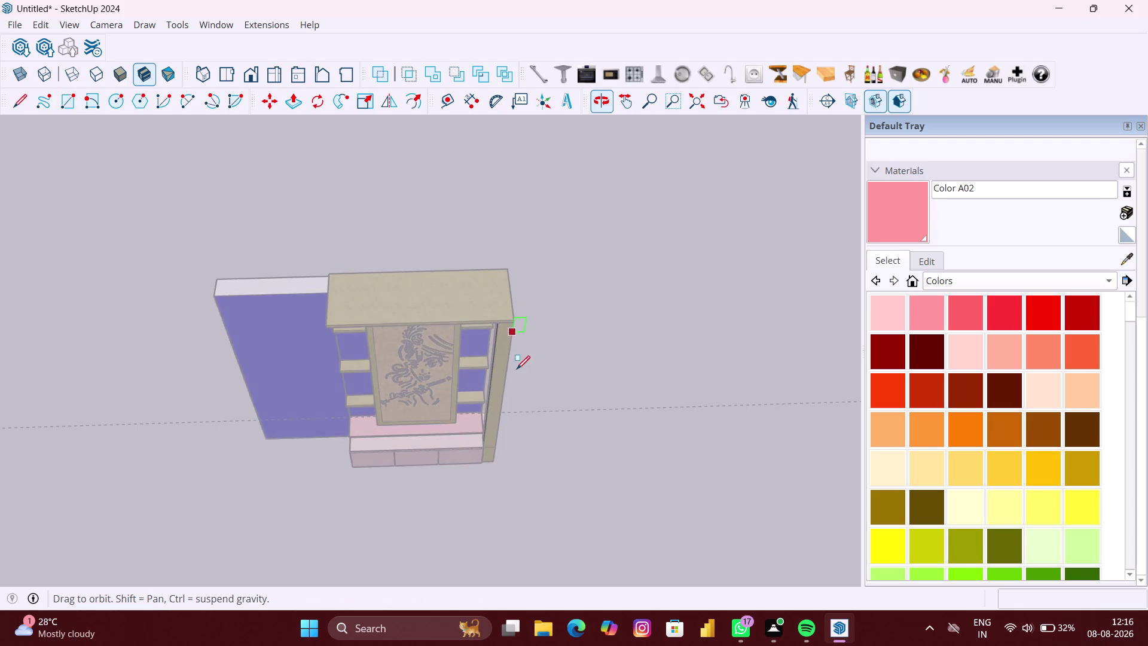
click(507, 272)
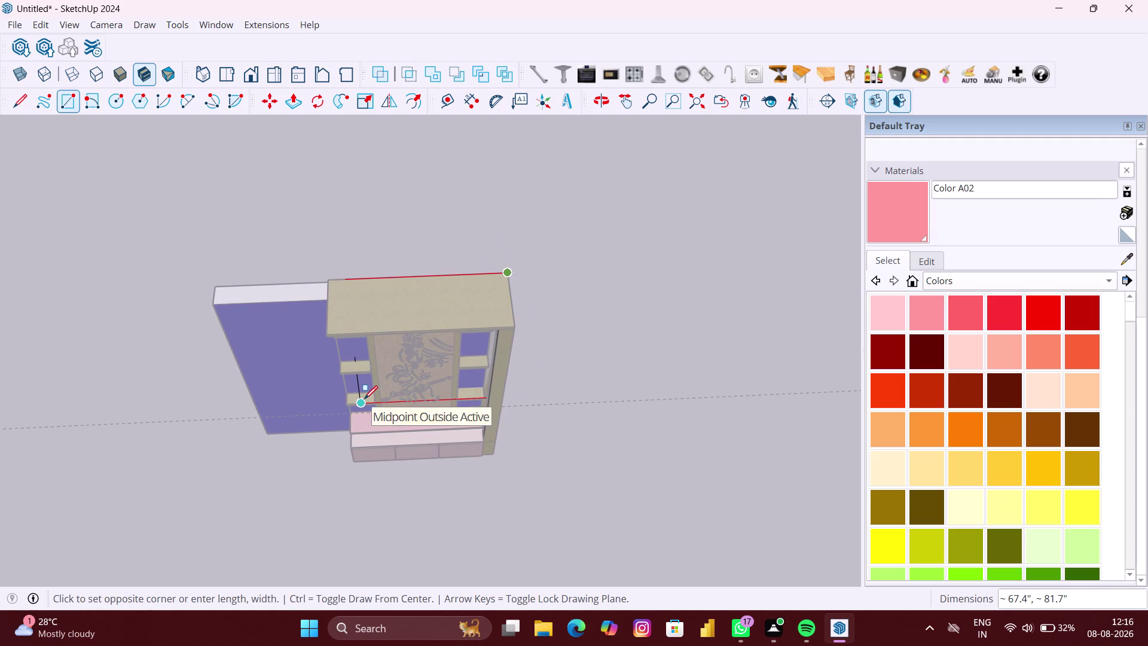
key(Up)
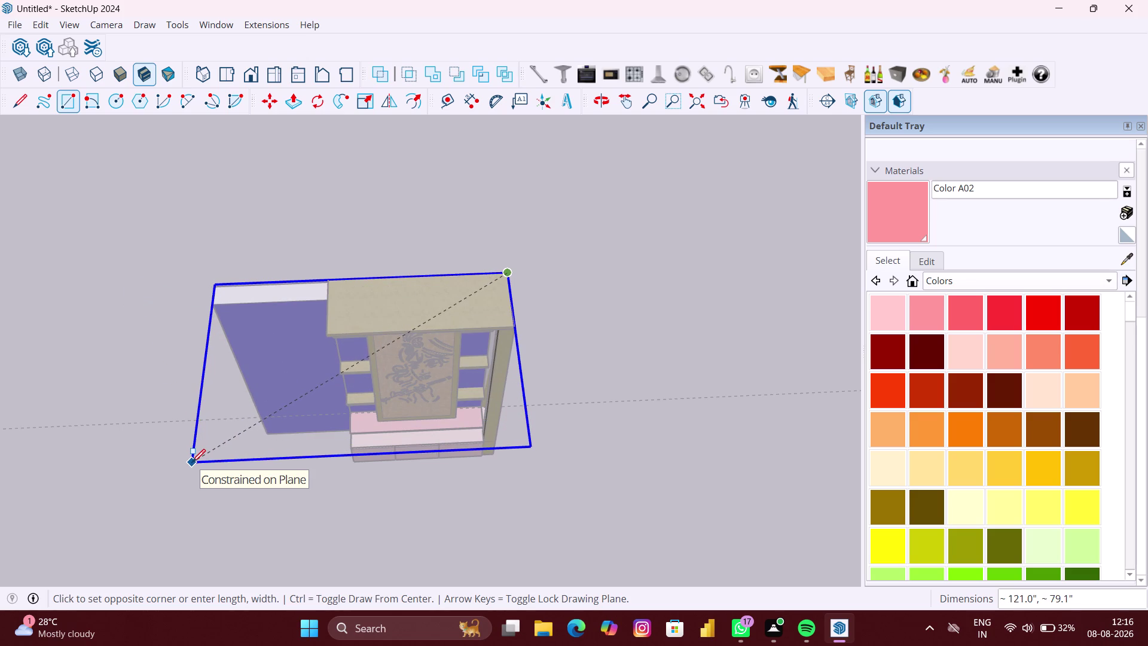
click(192, 463)
Push/Pull the rectangle up 6" to form the top slab.
scroll(up, 3)
middle_drag(469, 378, 829, 367)
scroll(up, 3)
middle_drag(332, 381, 339, 375)
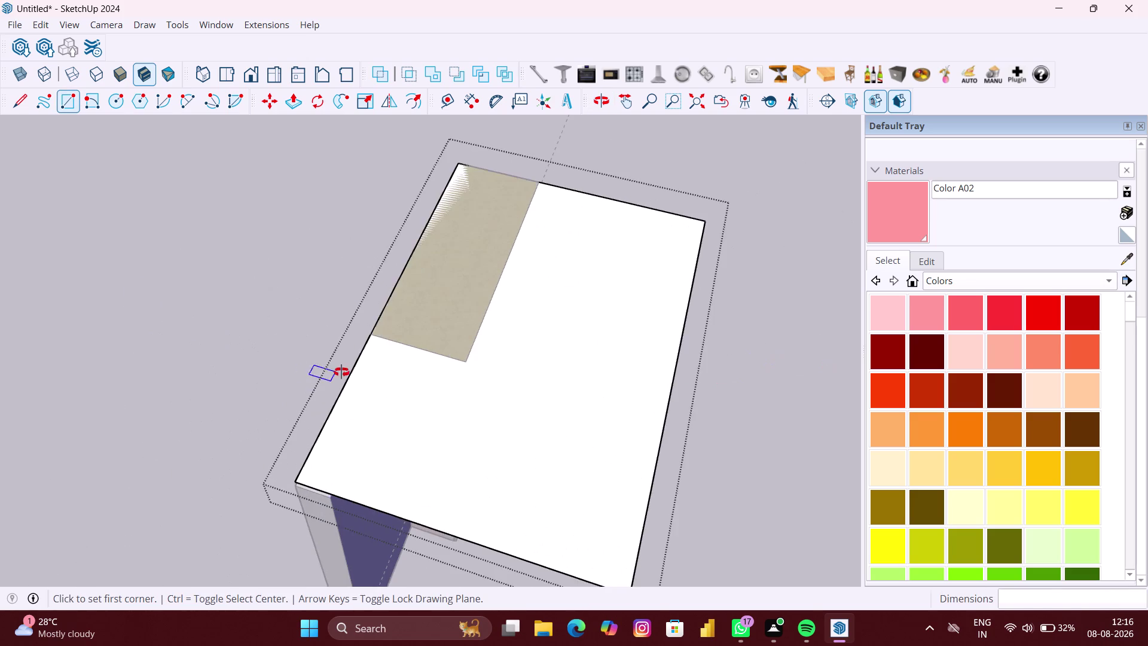
middle_drag(338, 376, 357, 356)
key(p)
click(537, 368)
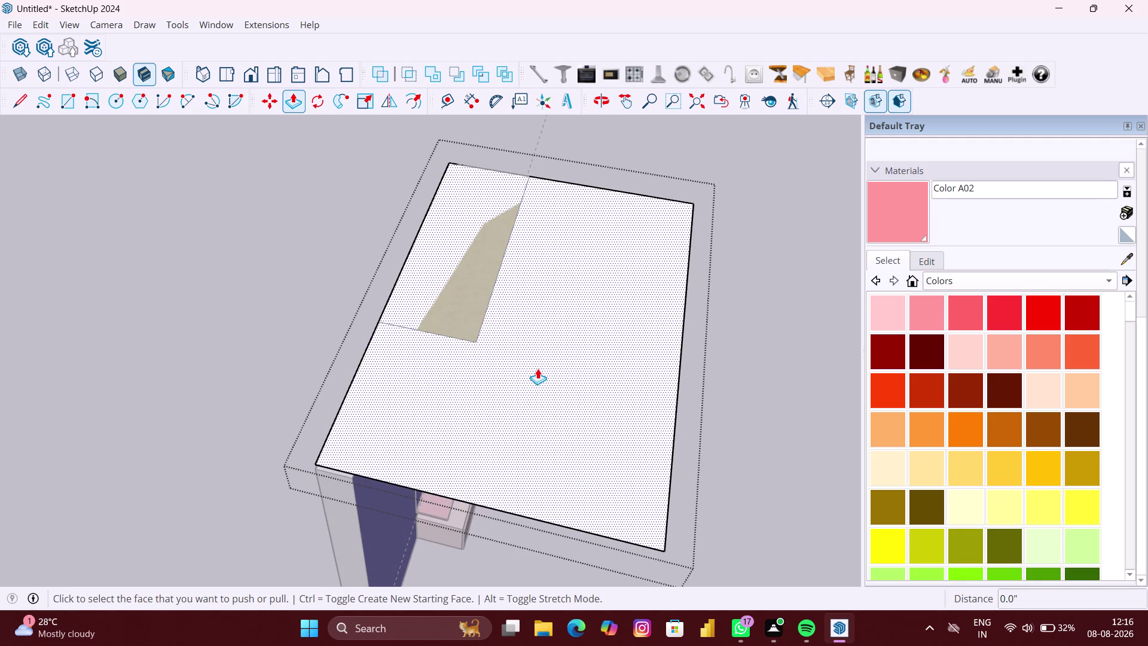
text(6)
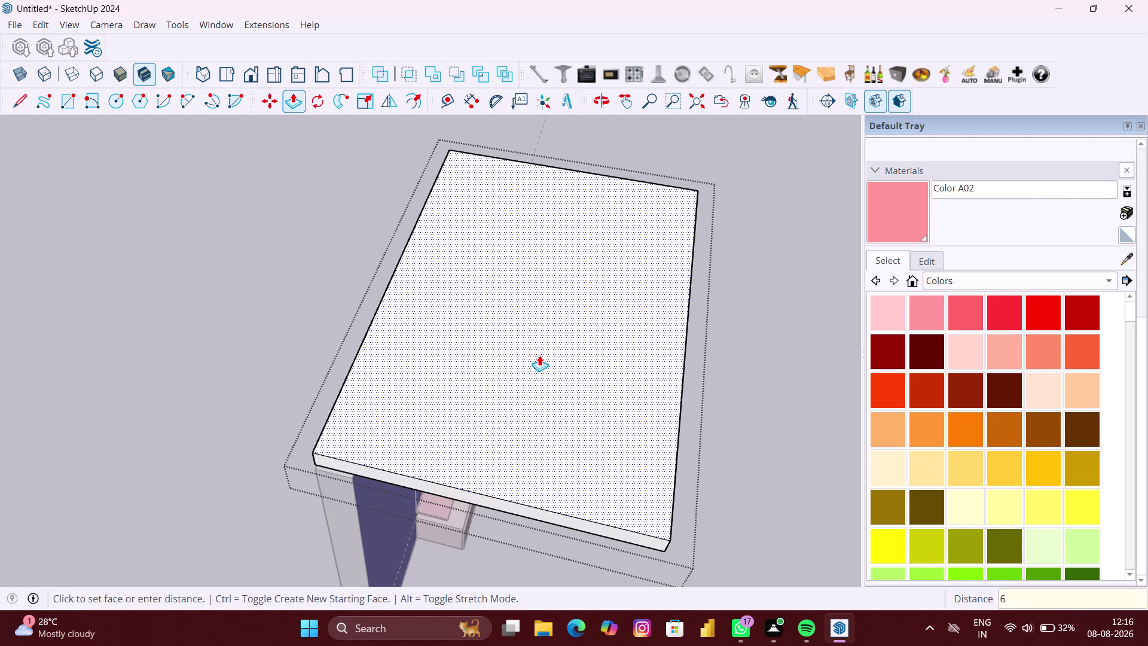
text(")
key(Return)
Exit Push/Pull and orbit back to the front of the unit.
key(space)
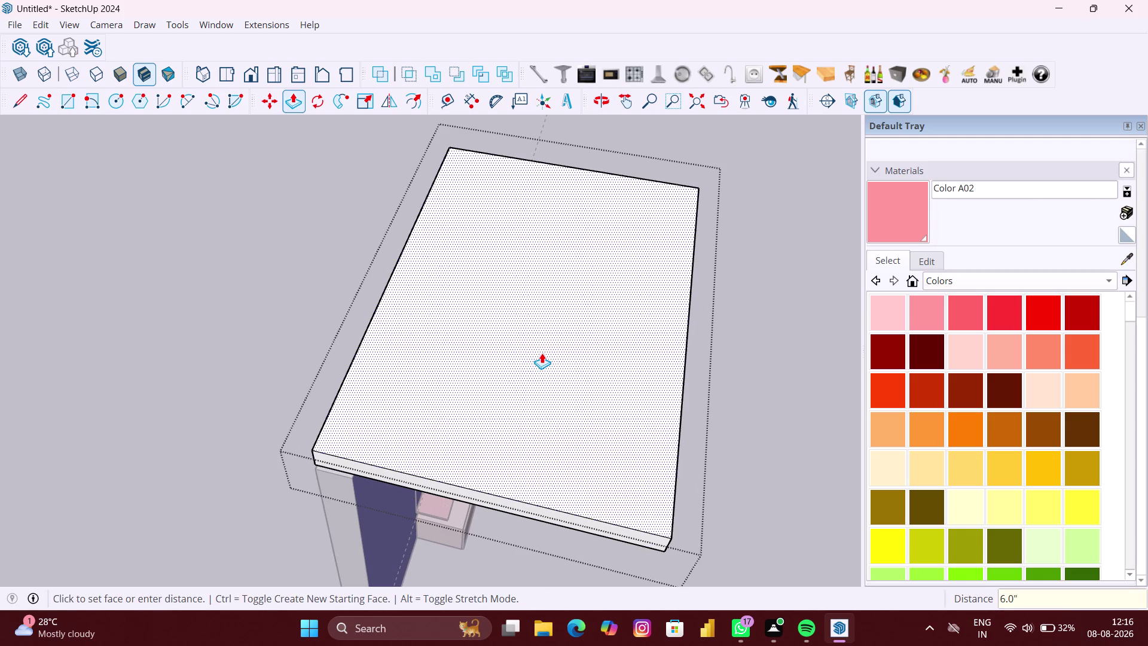
click(754, 369)
scroll(down, 3)
middle_drag(739, 355, 289, 165)
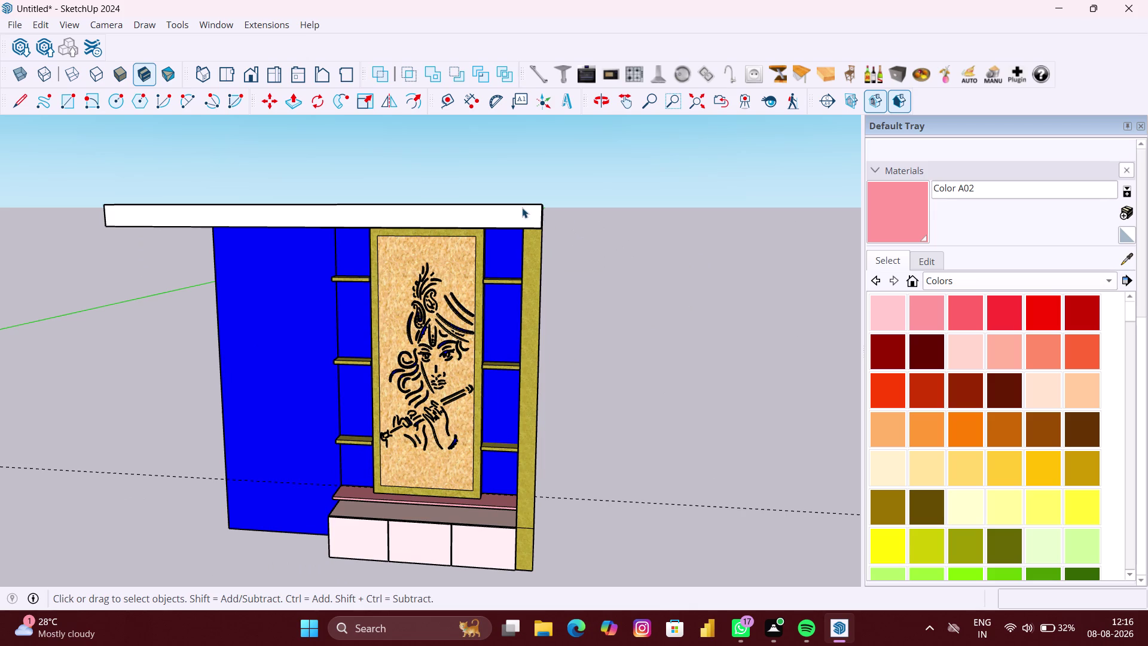
Select the new top slab and orbit to view its side and right corner.
click(522, 207)
key(m)
middle_drag(570, 200, 538, 202)
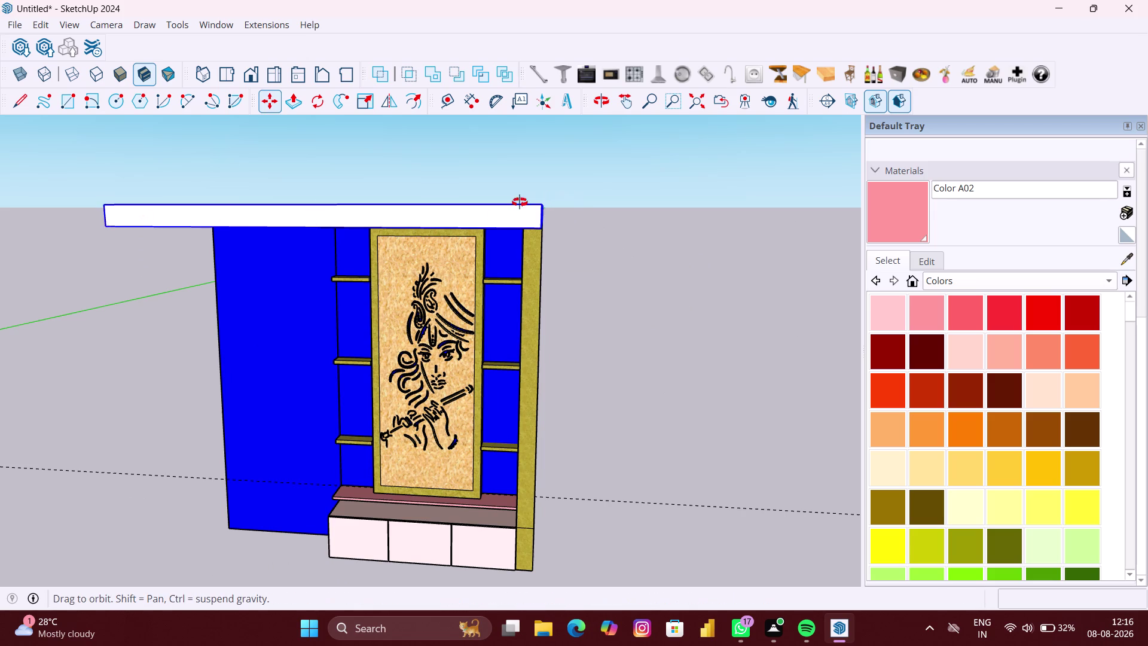
middle_drag(539, 202, 340, 235)
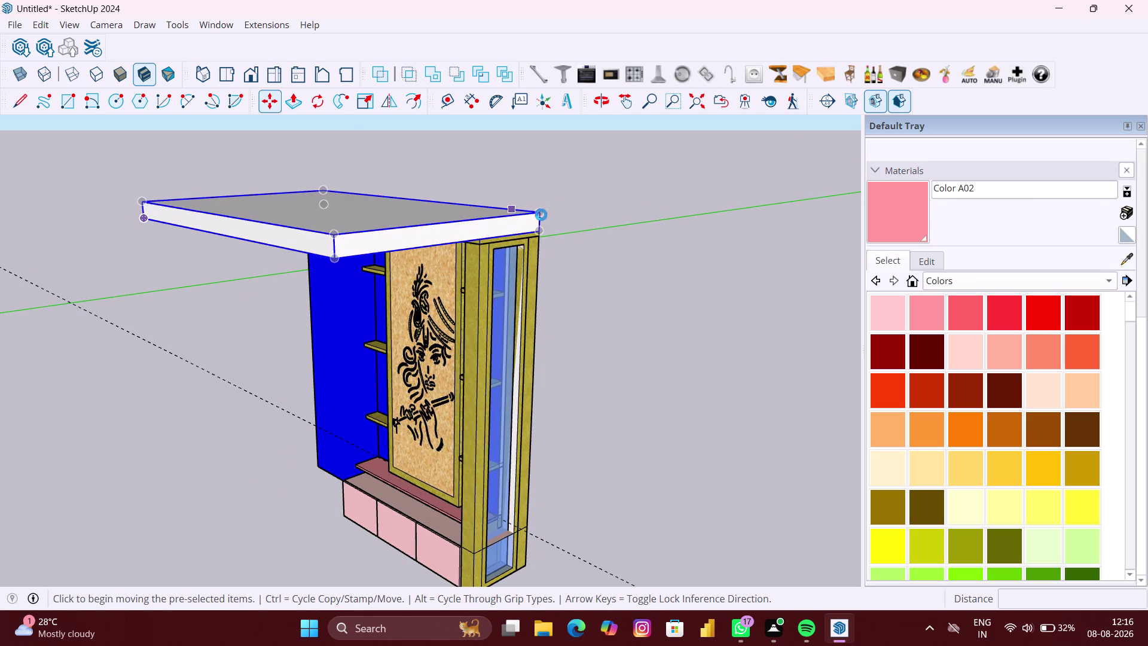
scroll(up, 3)
middle_drag(537, 236, 549, 373)
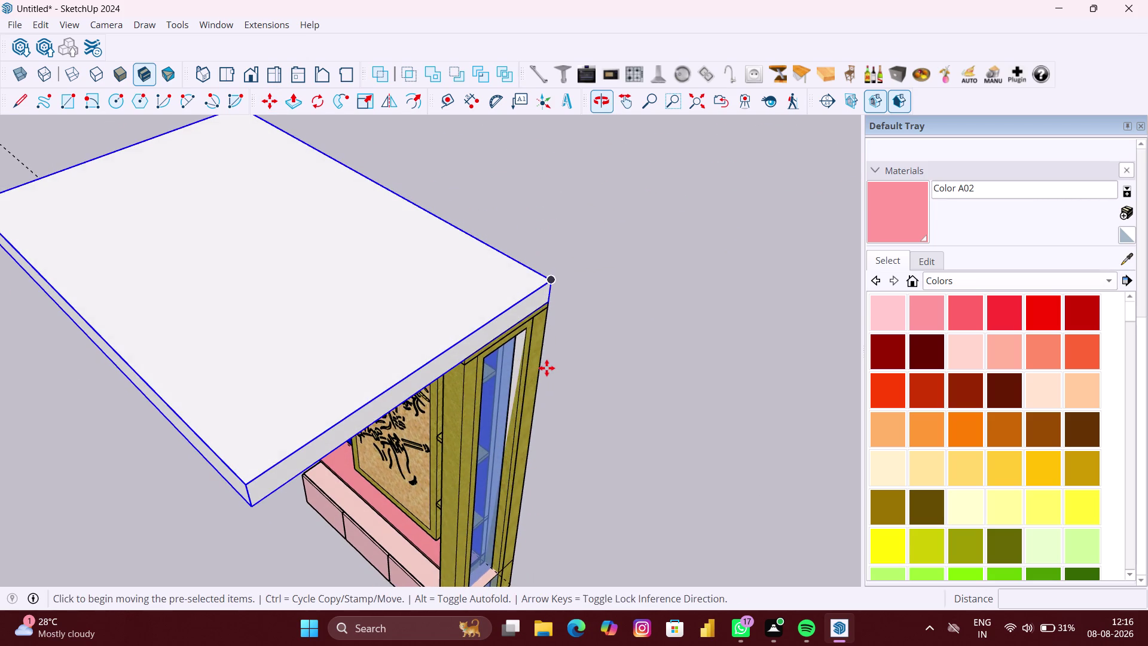
key(space)
Open the top slab group and orbit to the side panel beneath it.
click(445, 322)
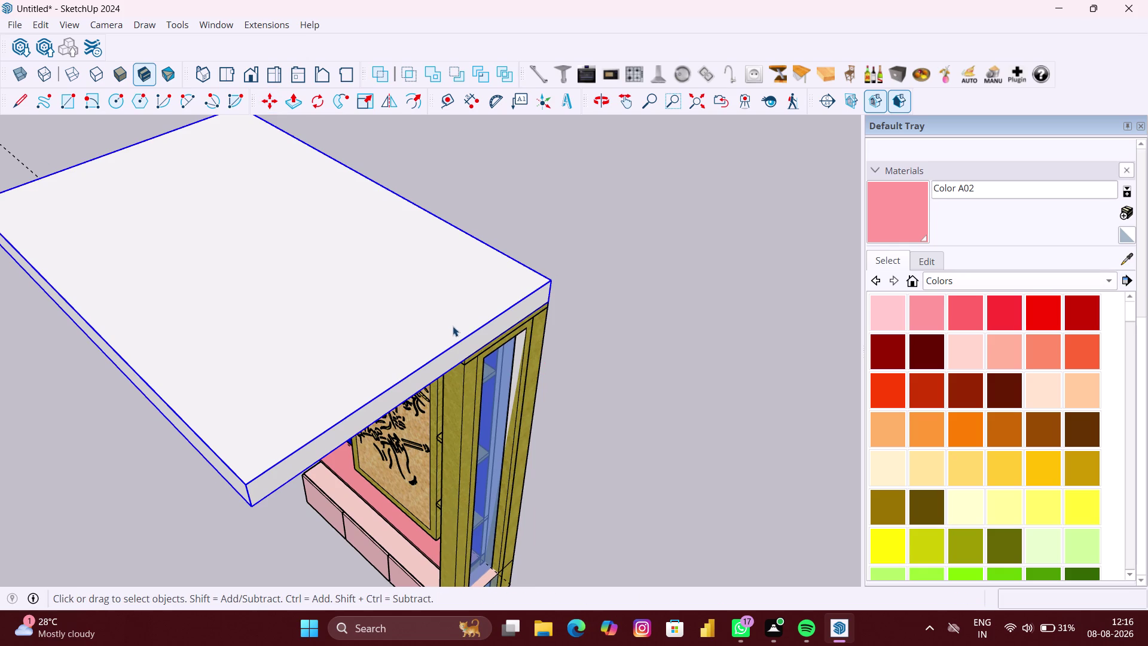
double_click(453, 325)
key(p)
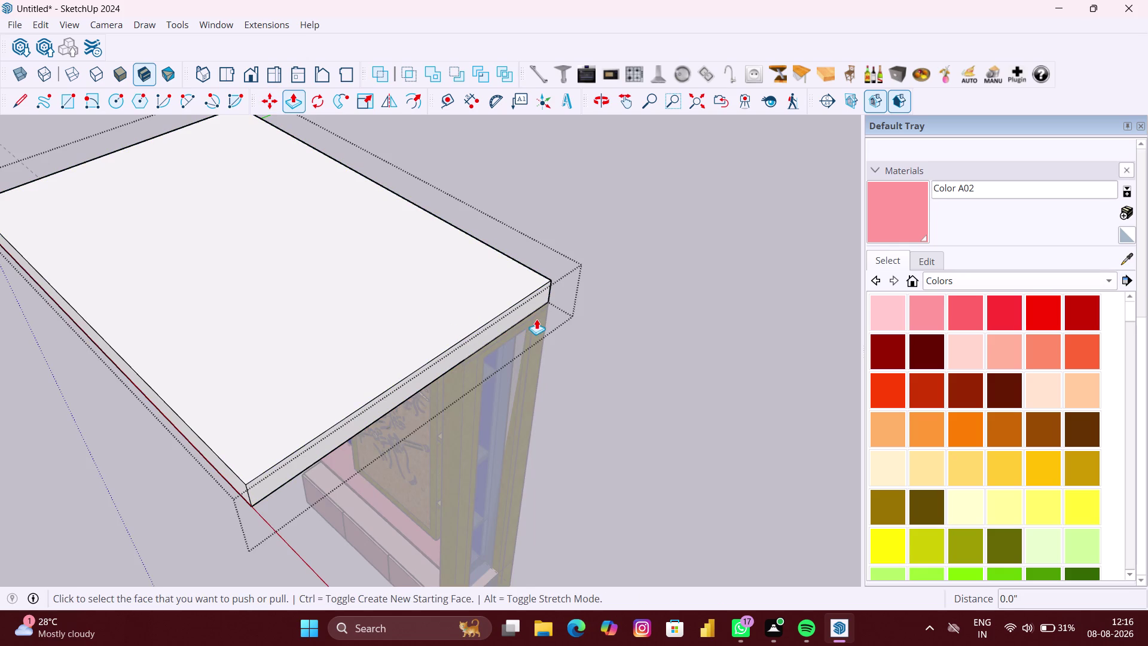
scroll(up, 3)
click(534, 289)
middle_drag(546, 294, 460, 283)
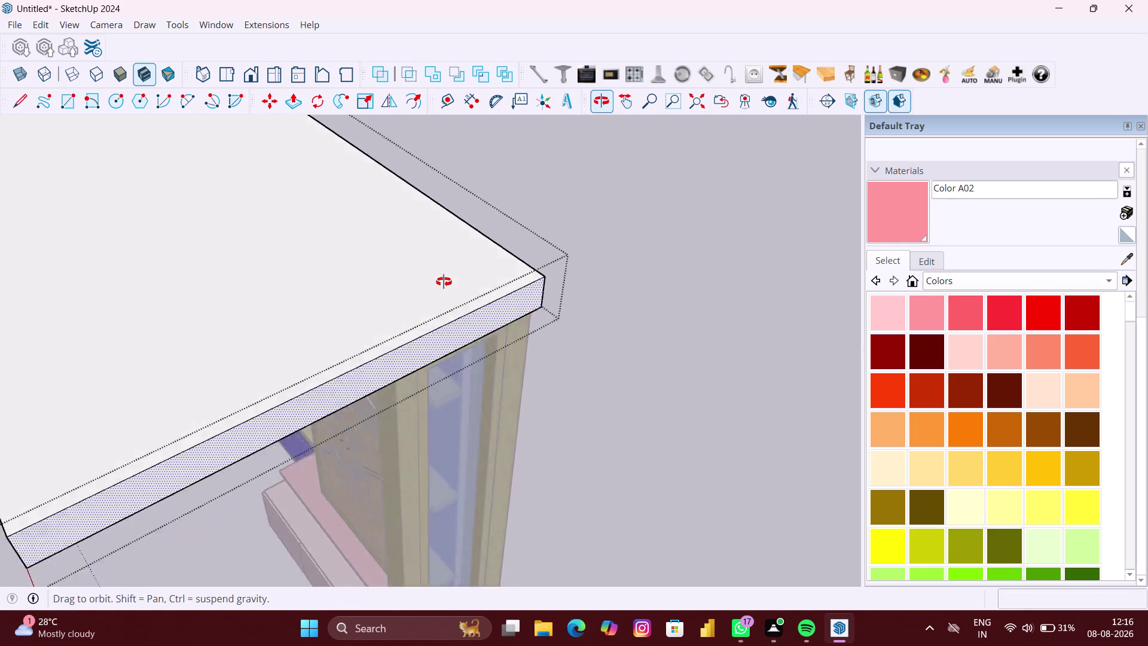
middle_drag(460, 283, 298, 276)
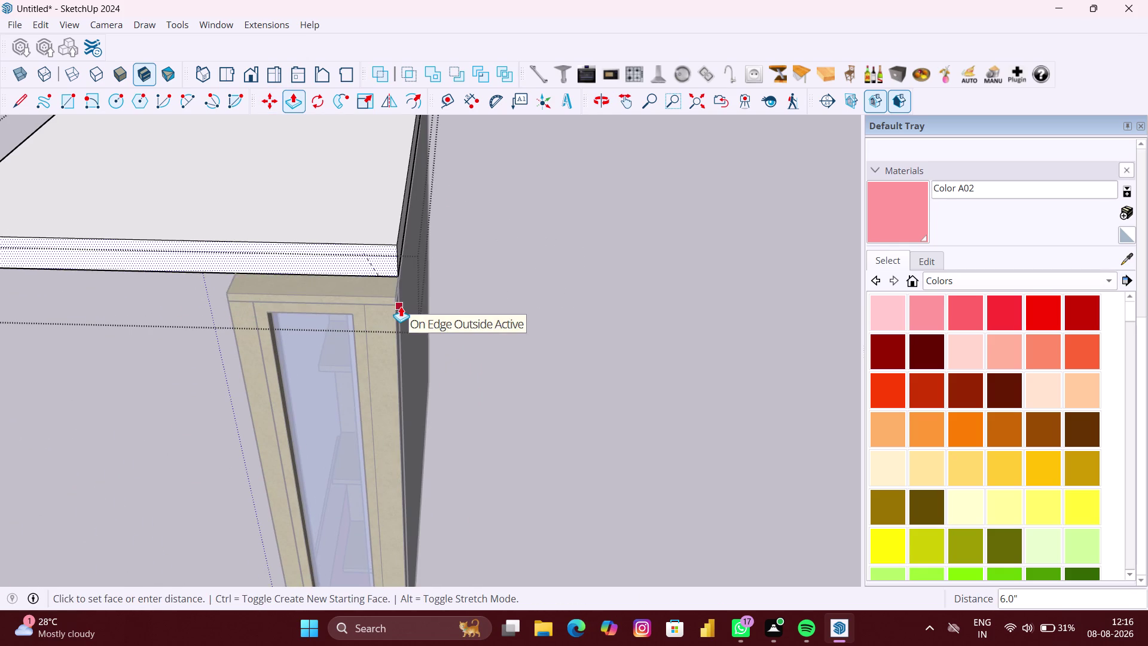
click(393, 306)
scroll(down, 3)
middle_drag(363, 290, 794, 264)
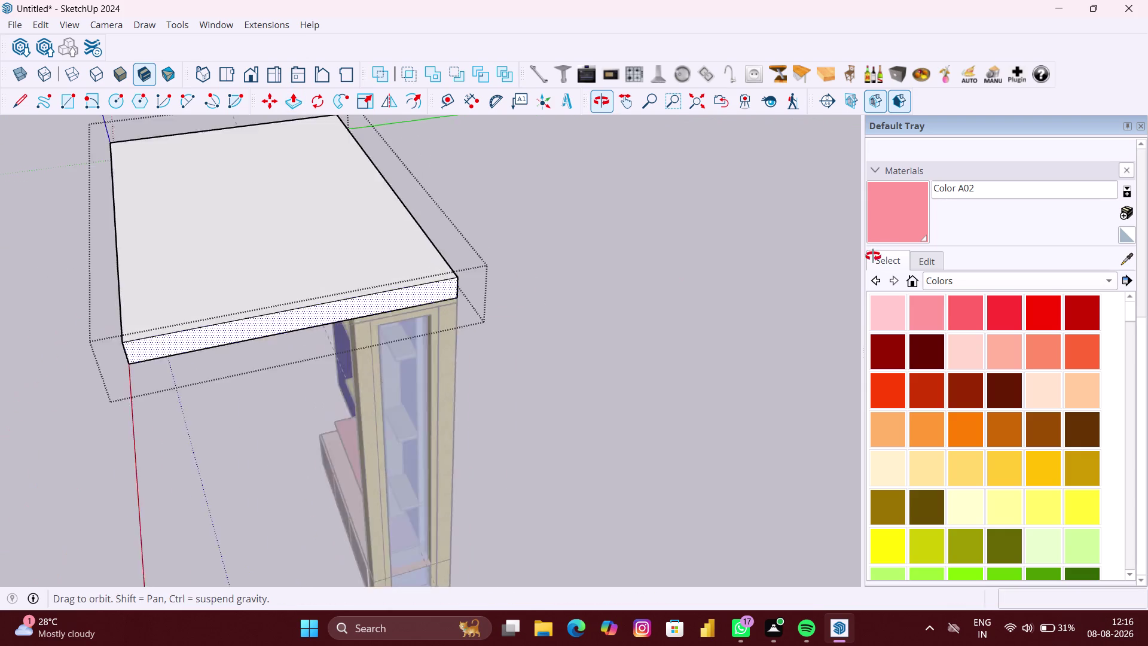
middle_drag(793, 263, 890, 255)
middle_drag(185, 314, 639, 263)
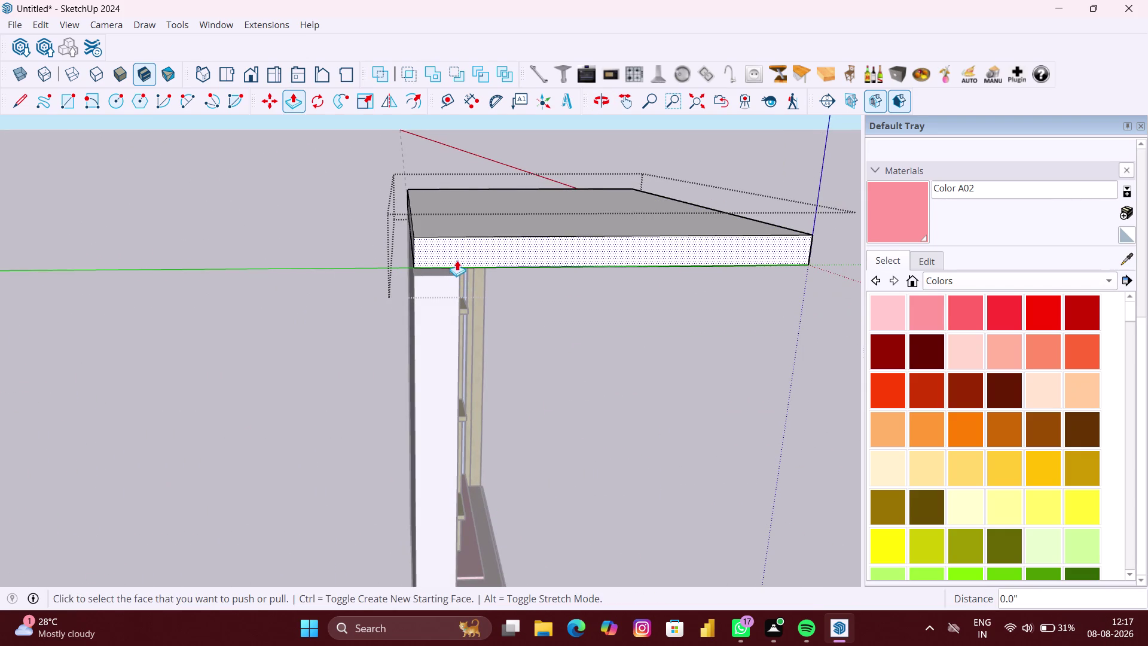
Try Push/Pull on the side panel's top face while orbiting around the slab.
click(457, 252)
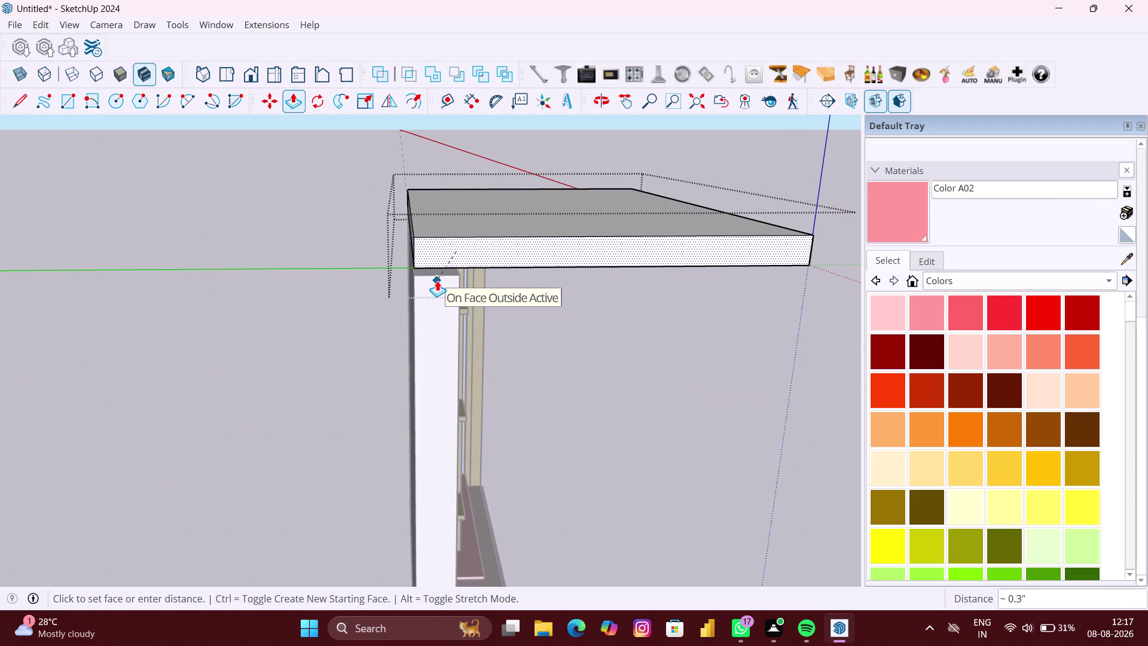
click(436, 276)
scroll(down, 3)
middle_drag(436, 276, 495, 278)
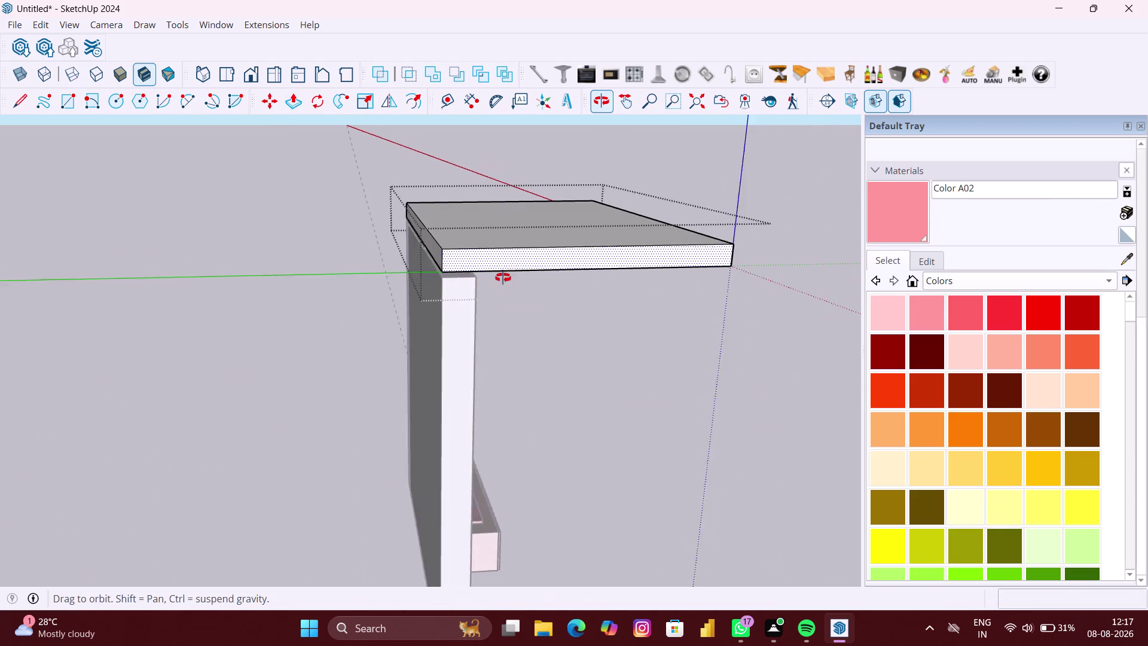
middle_drag(494, 278, 577, 279)
click(579, 251)
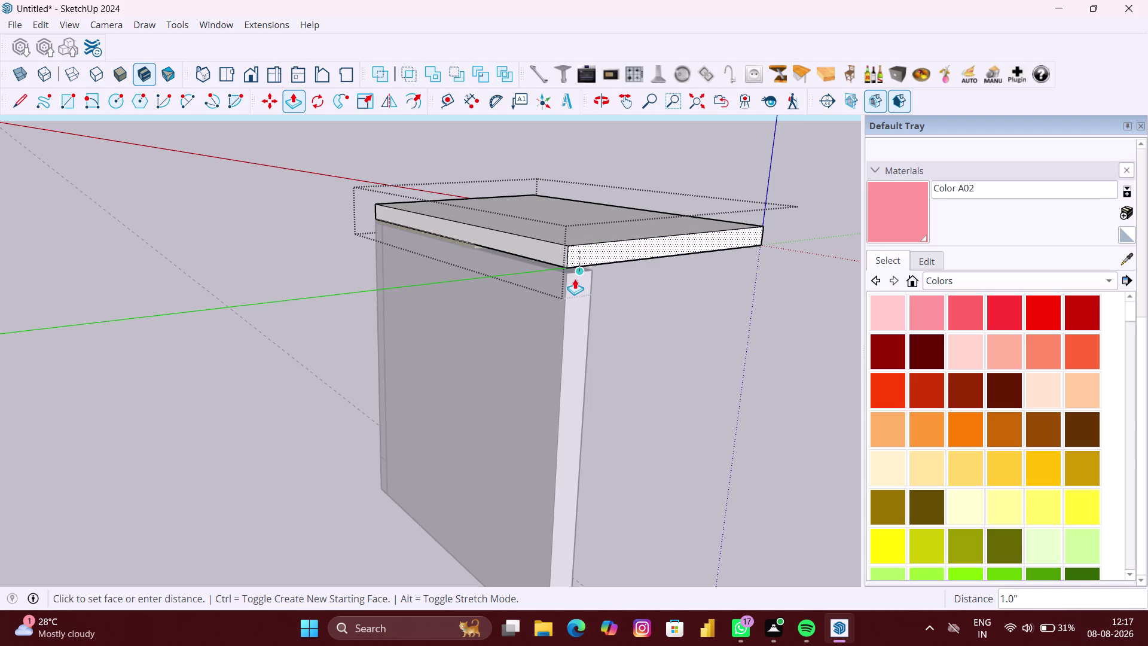
click(568, 298)
scroll(down, 3)
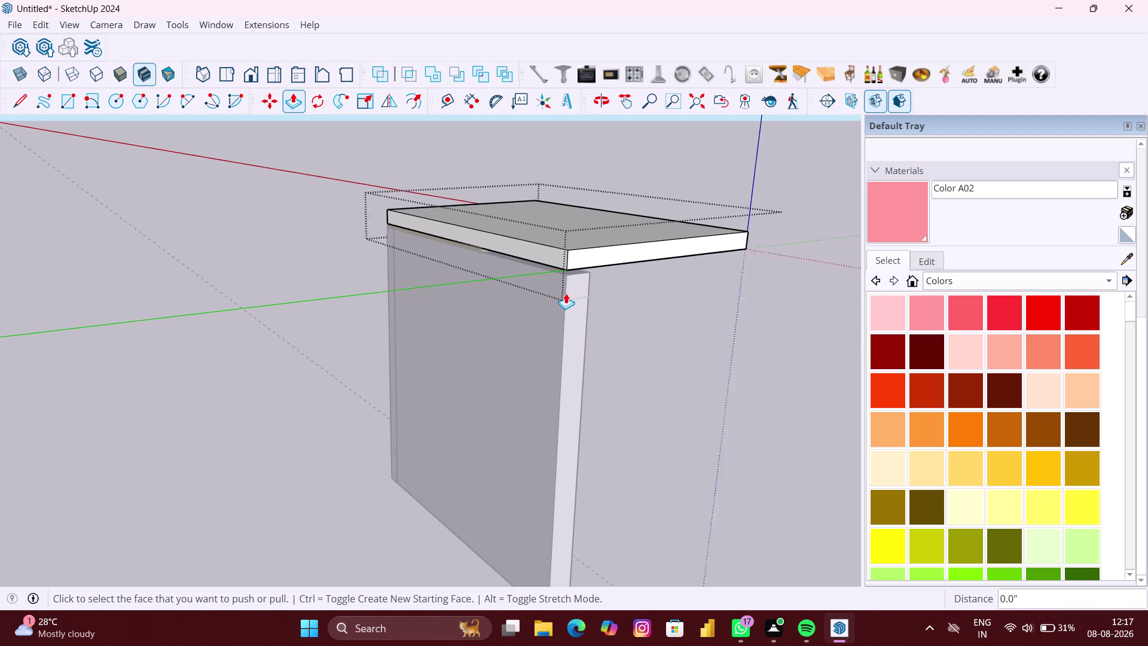
From beneath the slab, pull the side panel's top face up against it.
middle_drag(563, 282, 445, 170)
scroll(up, 3)
middle_drag(509, 184, 474, 172)
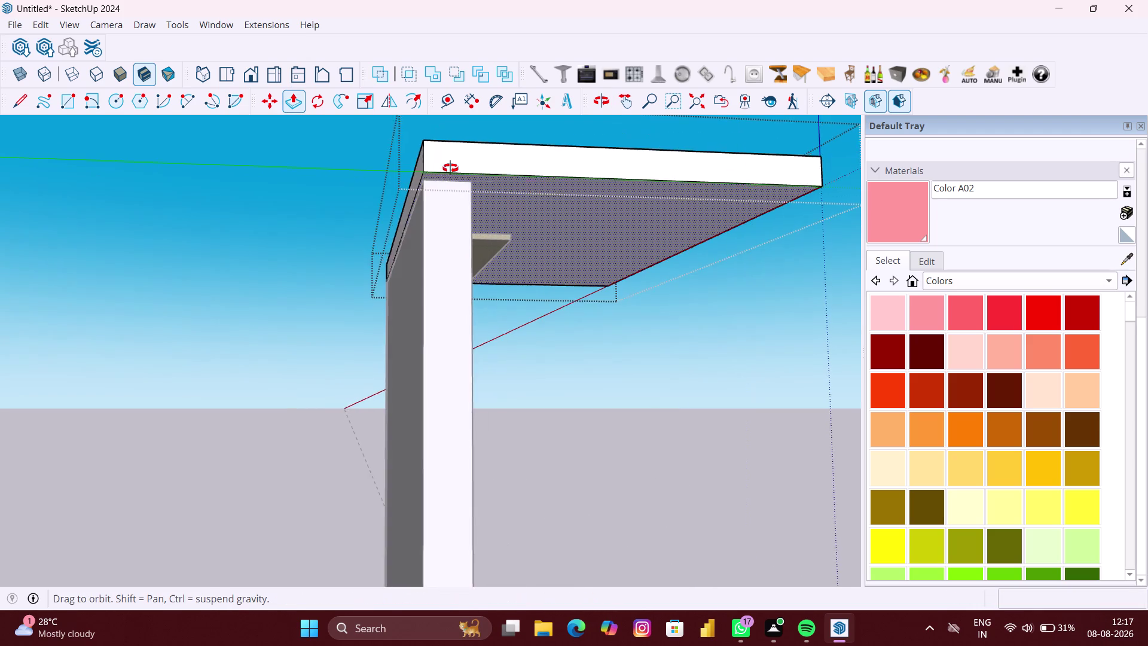
middle_drag(474, 173, 311, 173)
scroll(up, 3)
middle_drag(205, 180, 300, 210)
scroll(up, 3)
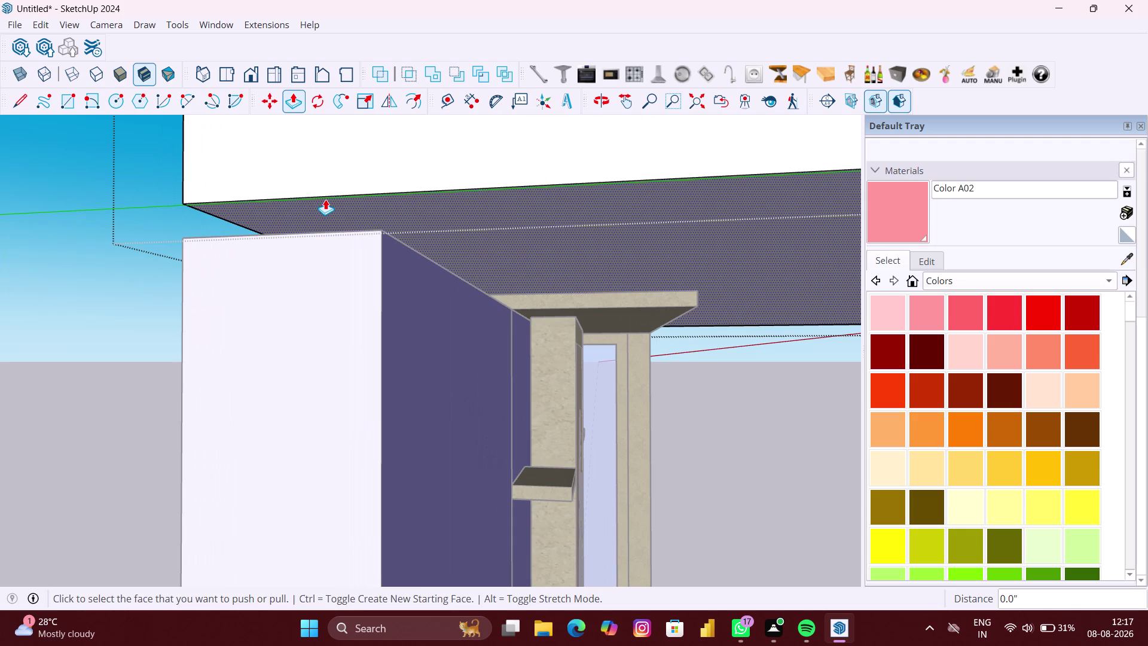
click(325, 199)
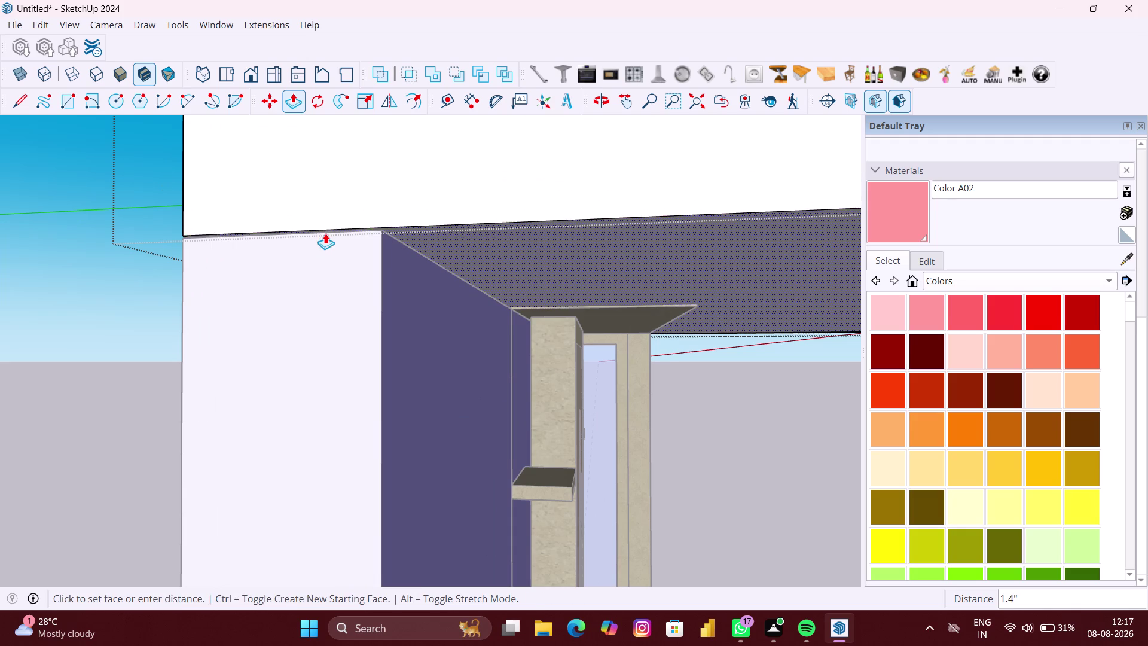
click(326, 236)
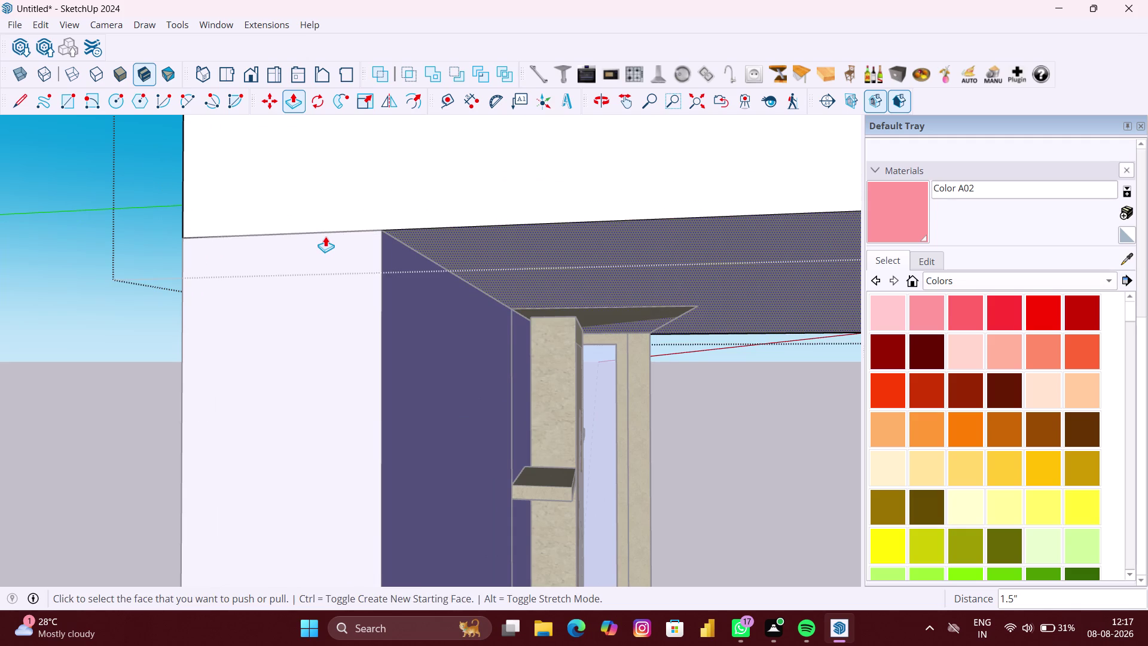
scroll(down, 3)
key(space)
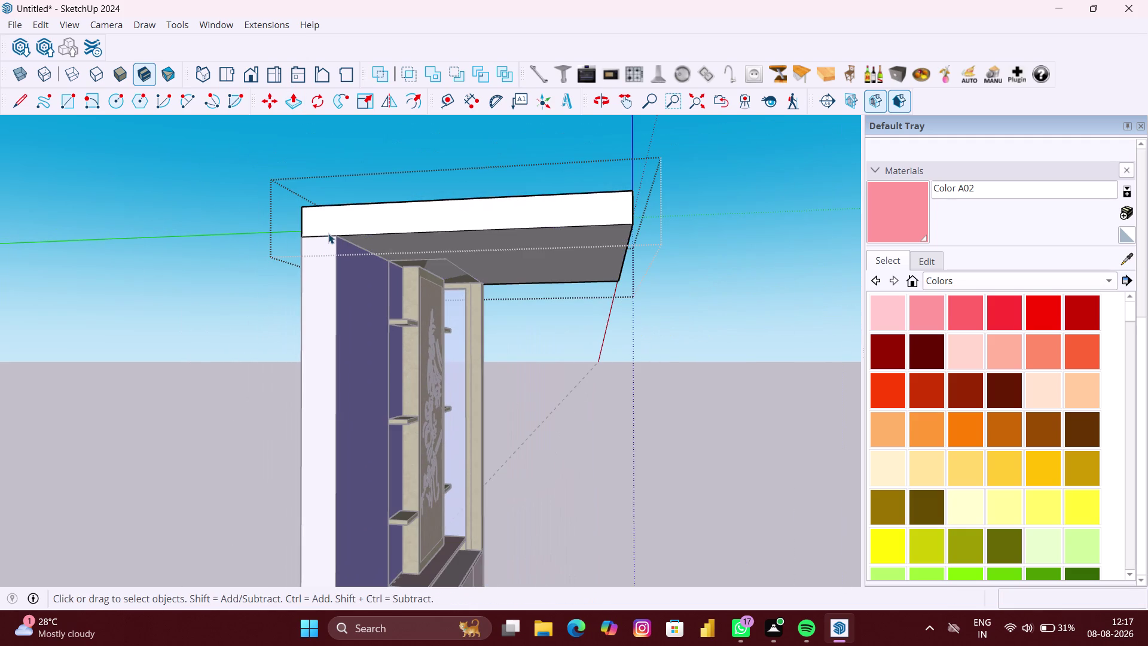
click(268, 253)
scroll(down, 3)
middle_drag(504, 298, 328, 404)
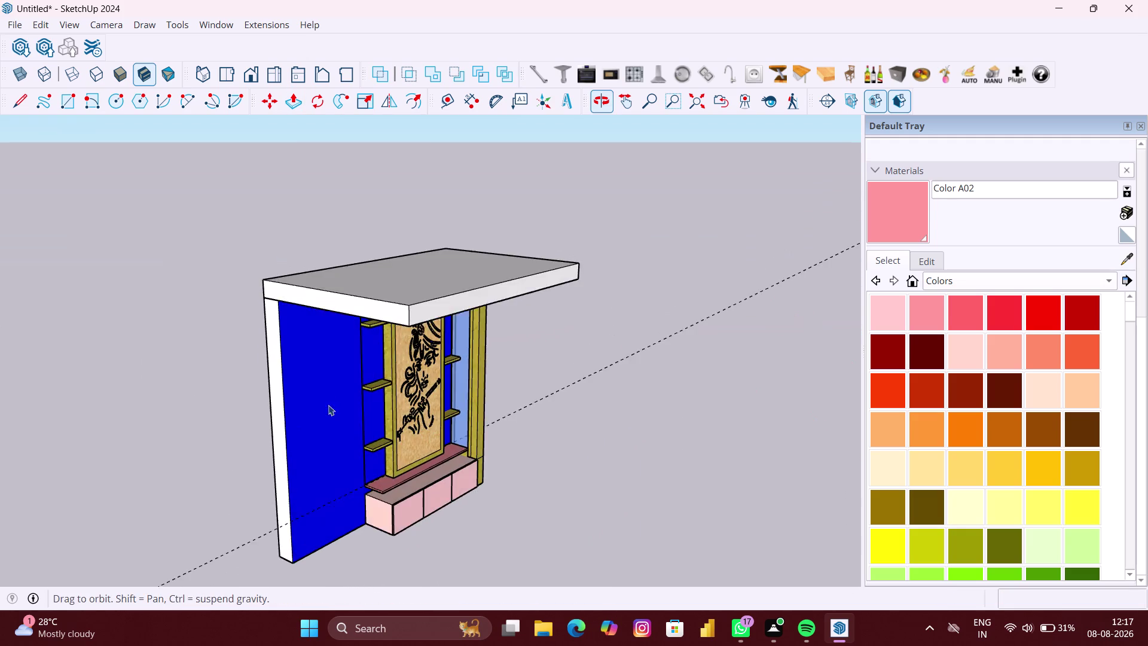
middle_drag(722, 353, 444, 221)
scroll(up, 3)
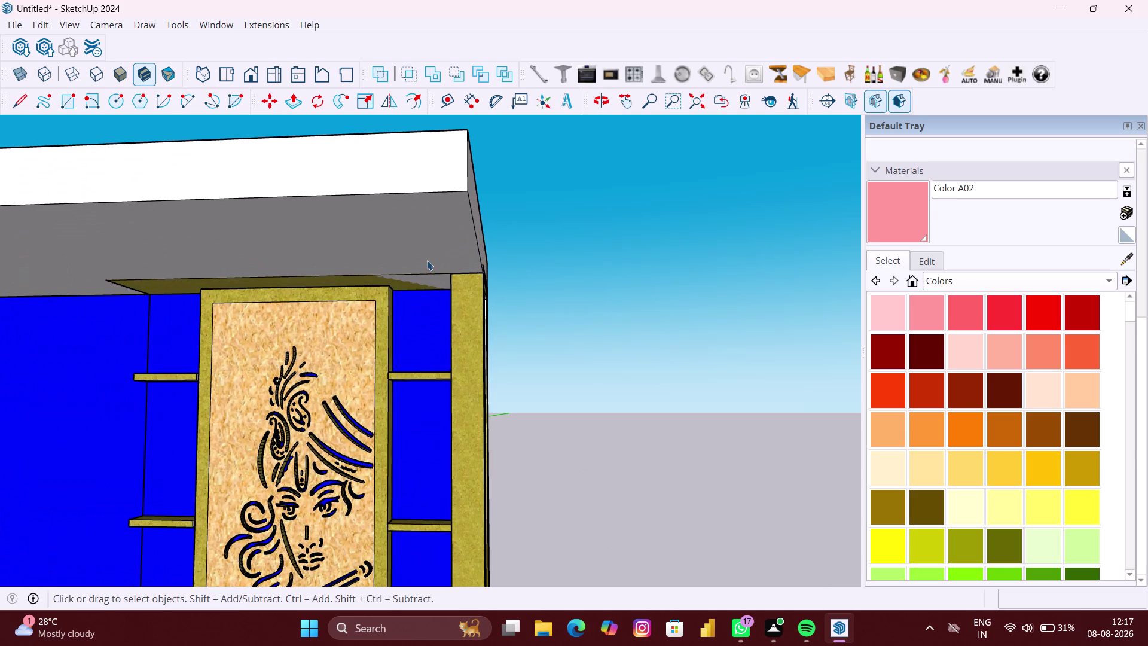
key(ctrl+z)
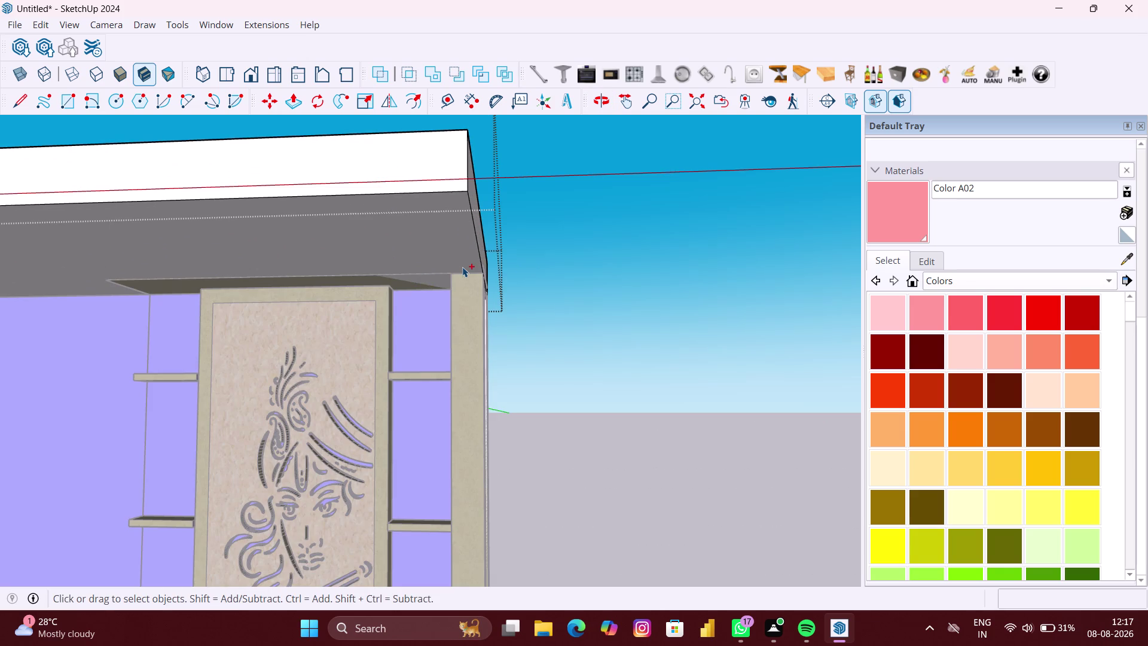
key(ctrl+z)
scroll(down, 3)
click(596, 290)
scroll(down, 3)
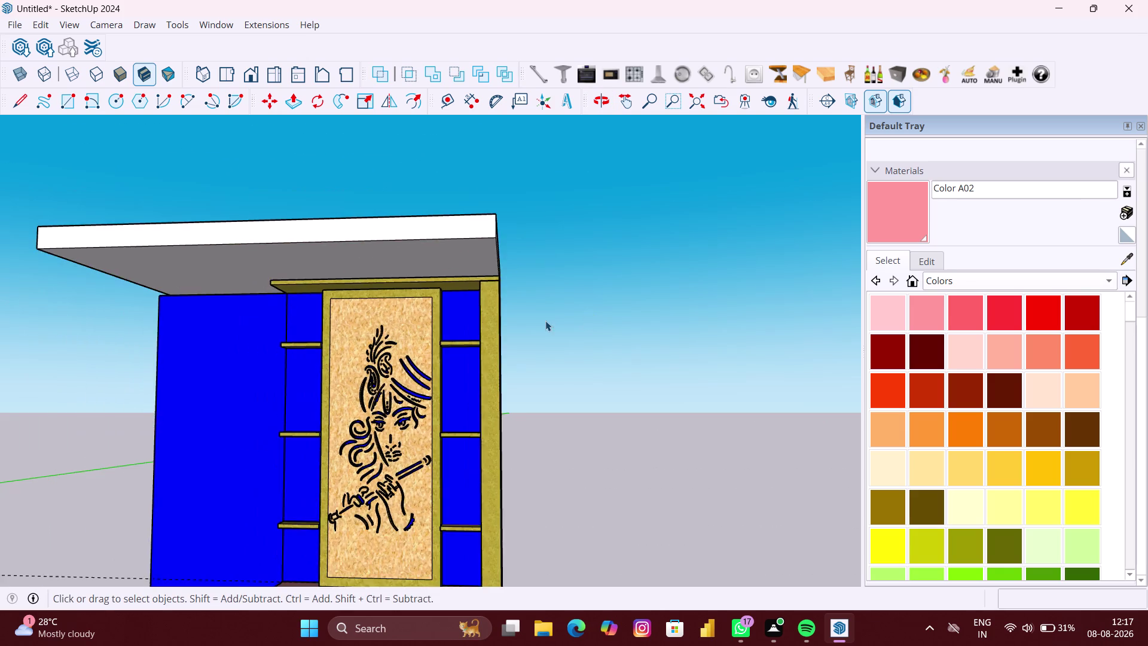
scroll(down, 3)
middle_drag(541, 321, 790, 363)
scroll(up, 3)
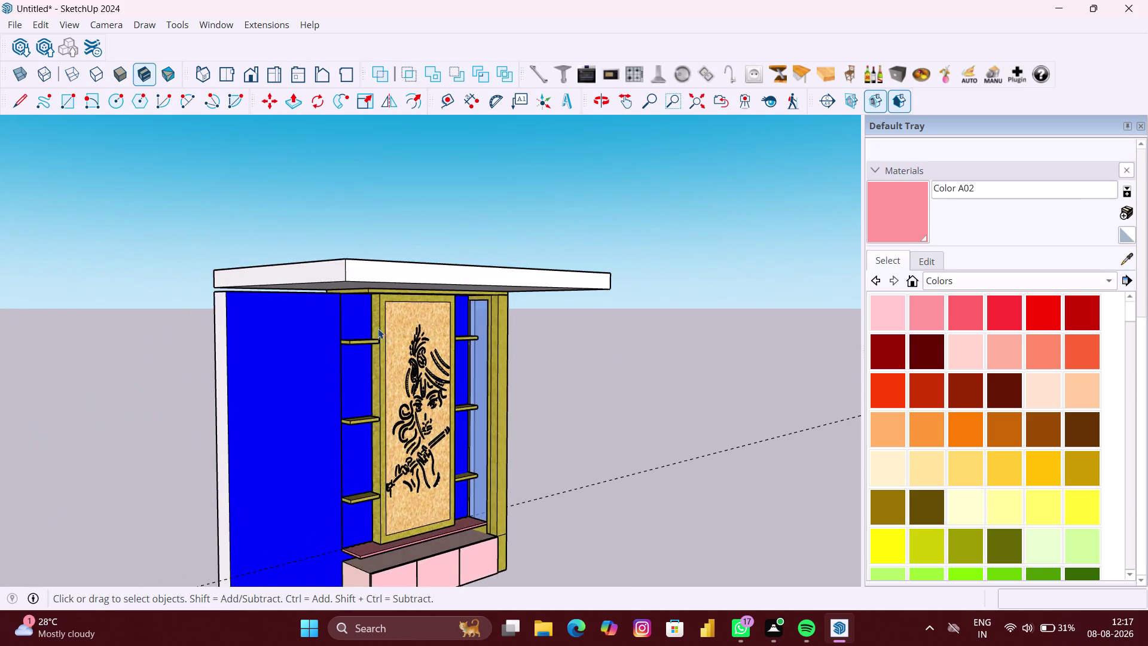
scroll(up, 3)
scroll(up, 3)
middle_drag(284, 274, 307, 307)
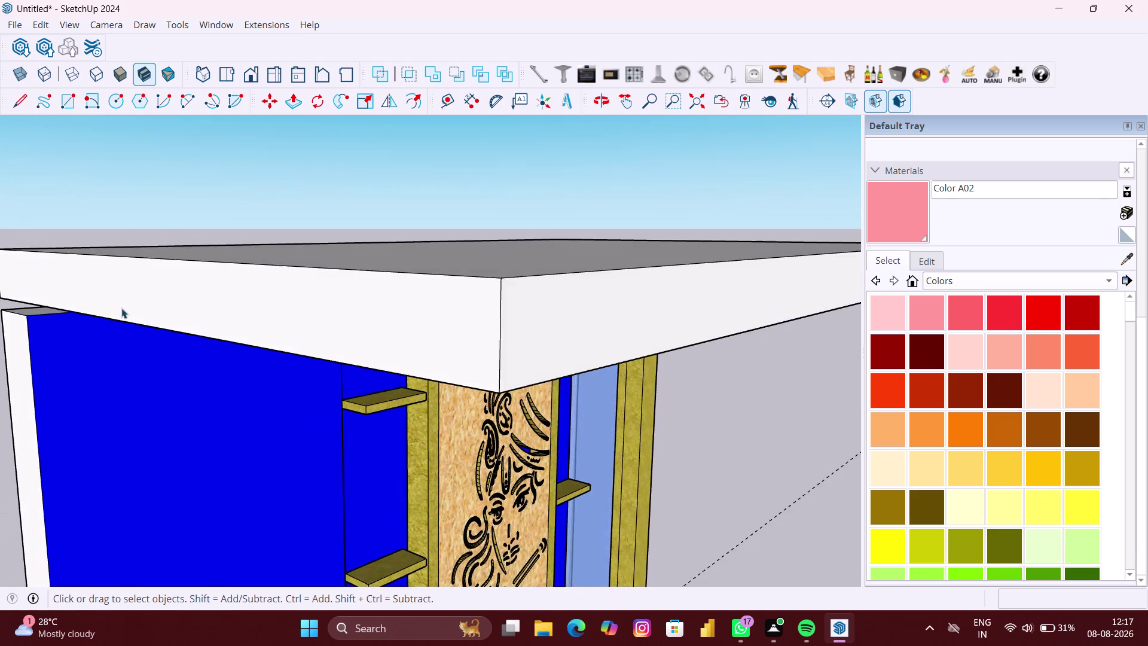
scroll(up, 3)
middle_drag(100, 307, 100, 267)
scroll(up, 3)
key(p)
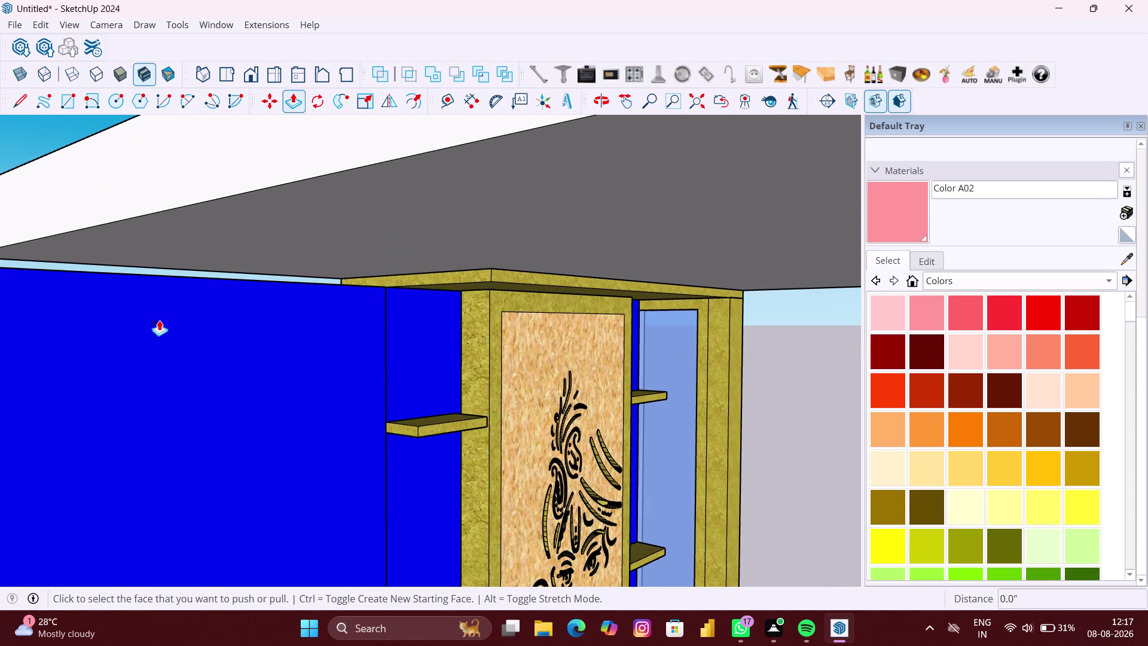
From the back, open the back panel group and push/pull its thin top strip.
scroll(up, 3)
middle_drag(185, 275, 516, 357)
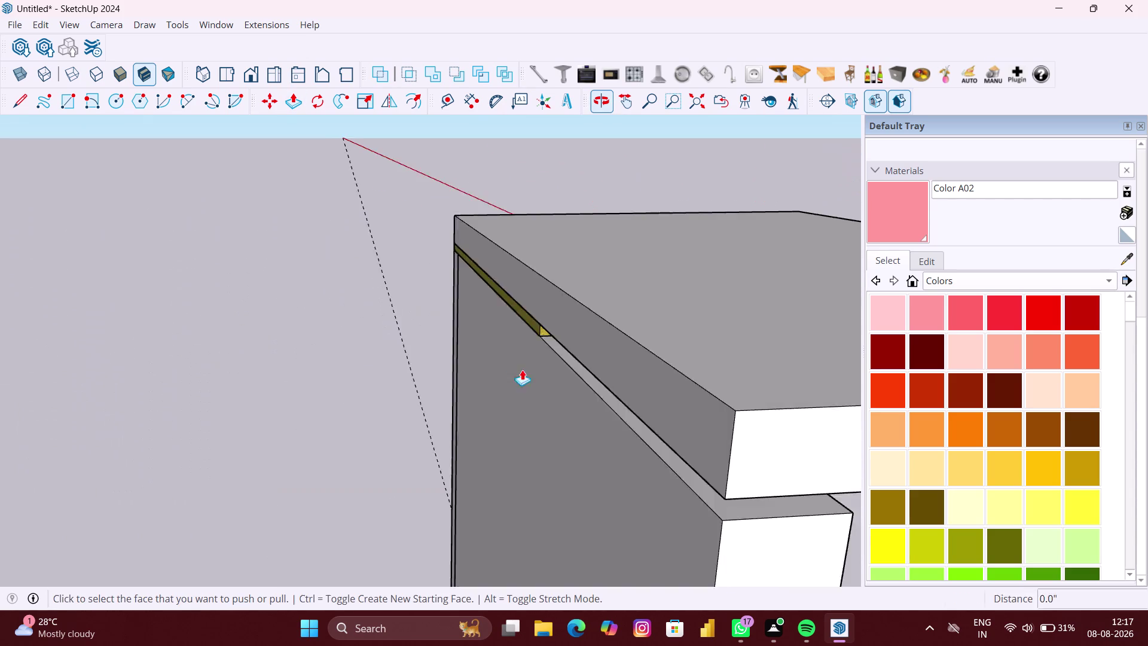
key(space)
click(760, 436)
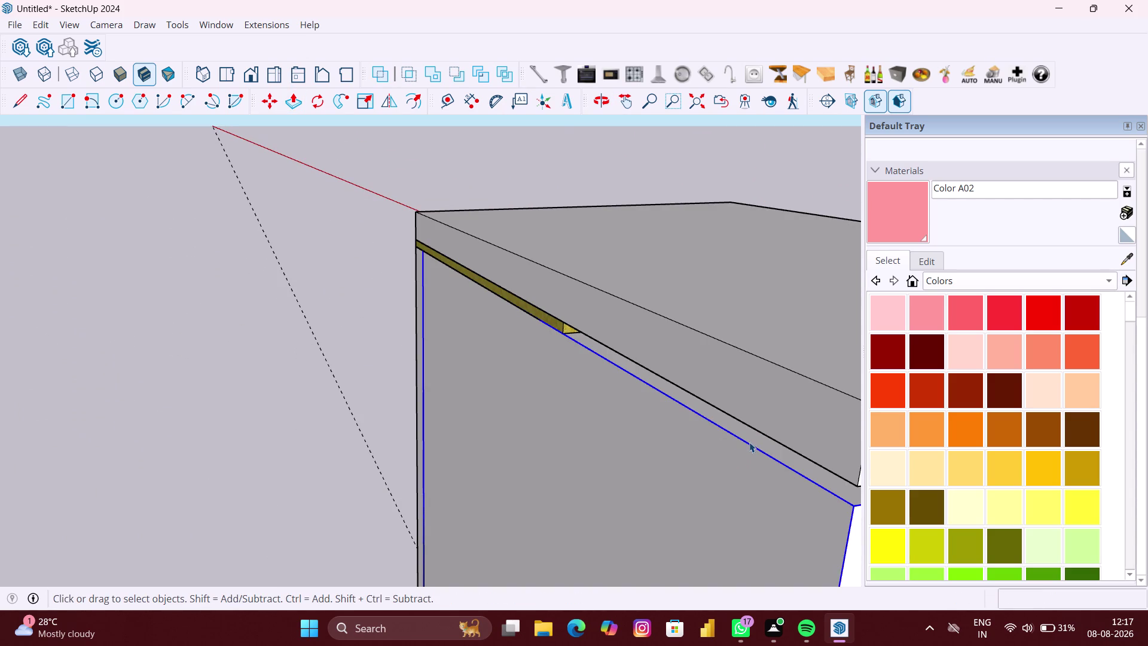
double_click(755, 442)
scroll(up, 3)
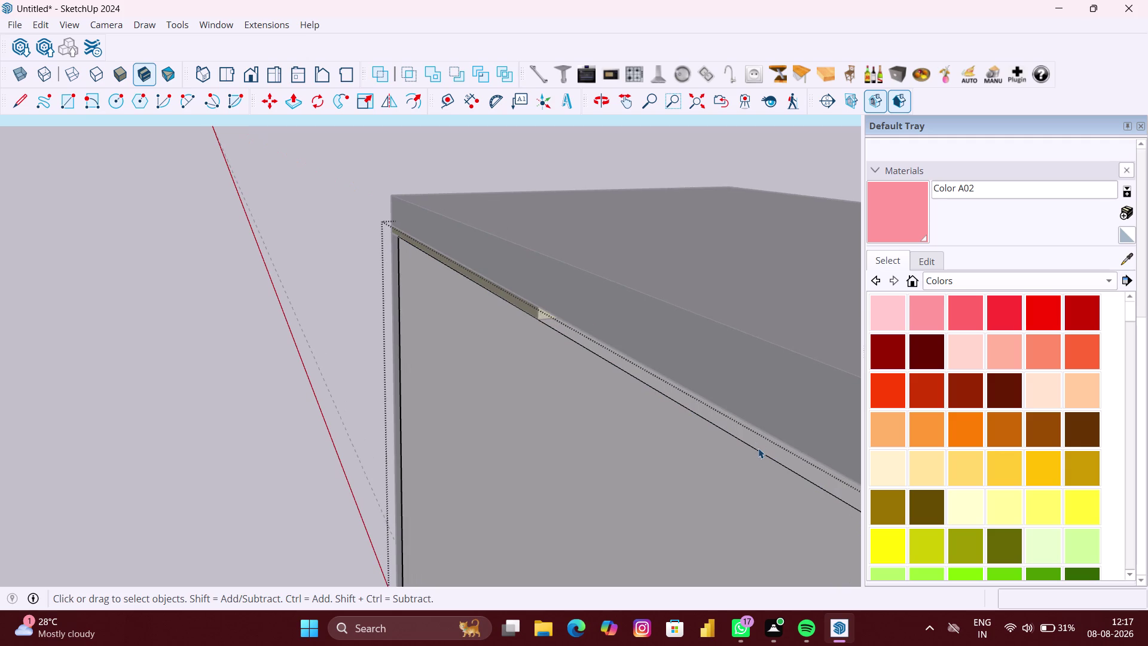
key(p)
click(767, 445)
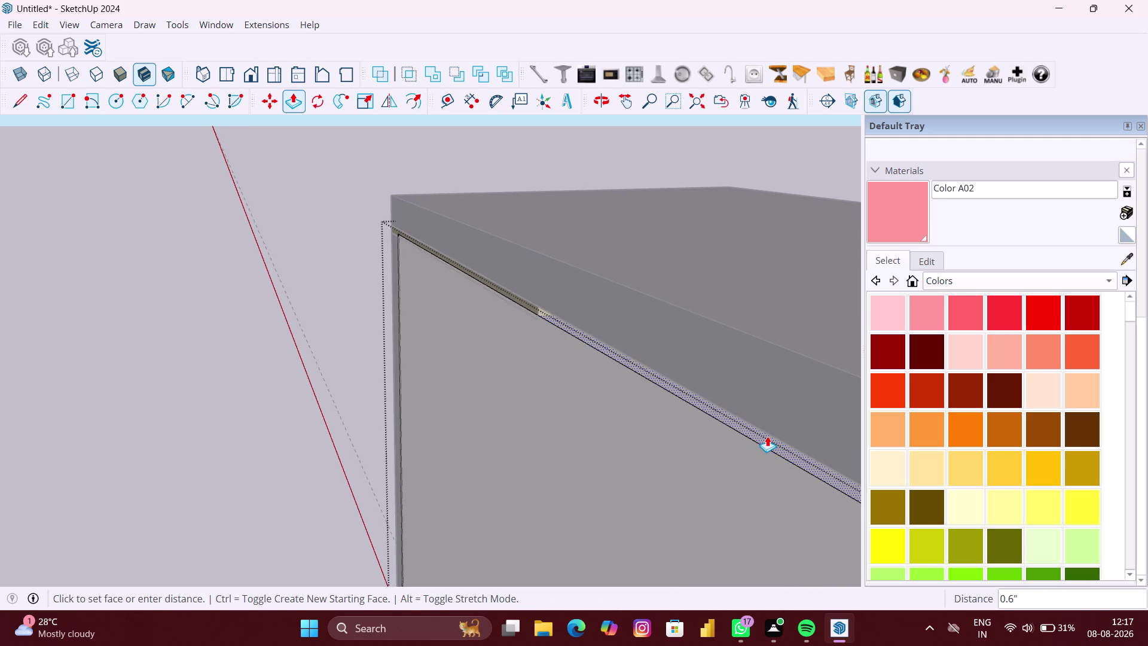
key(space)
Inspect the extended strip from several angles, then exit the group.
scroll(up, 3)
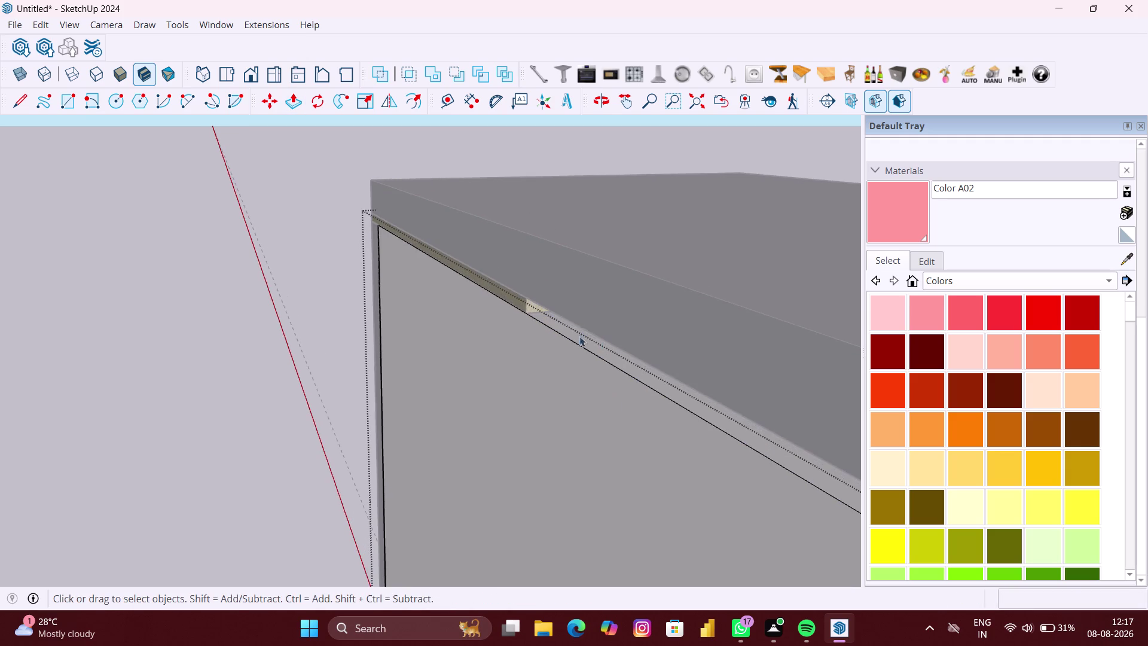
middle_drag(579, 336, 832, 316)
scroll(down, 3)
scroll(down, 3)
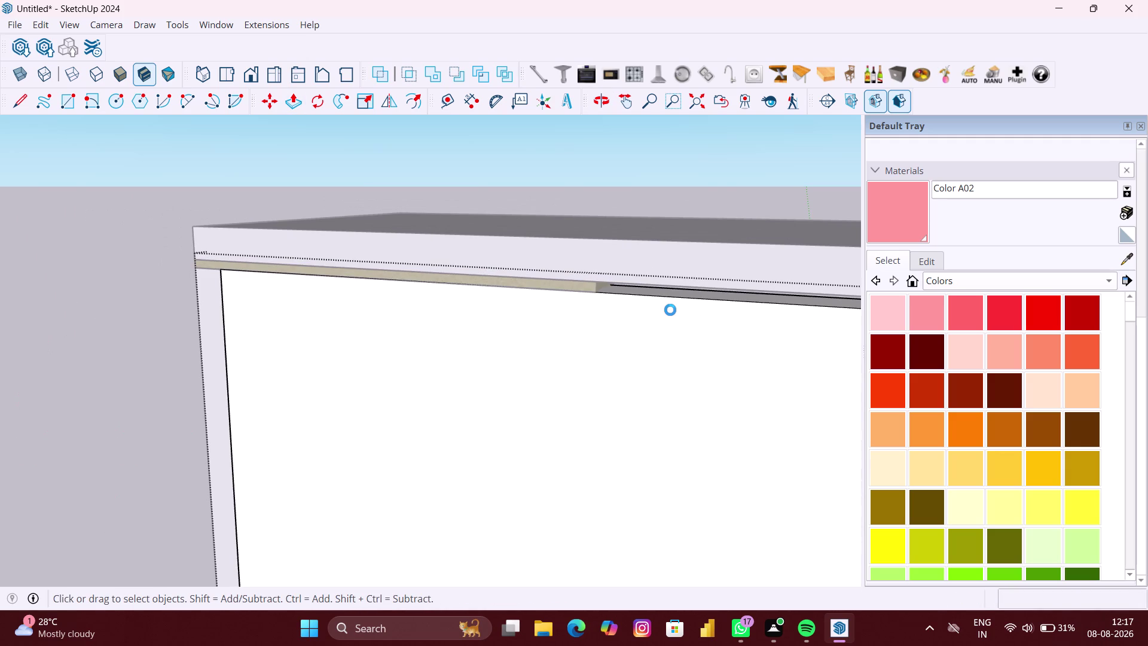
scroll(down, 3)
middle_drag(642, 294, 690, 265)
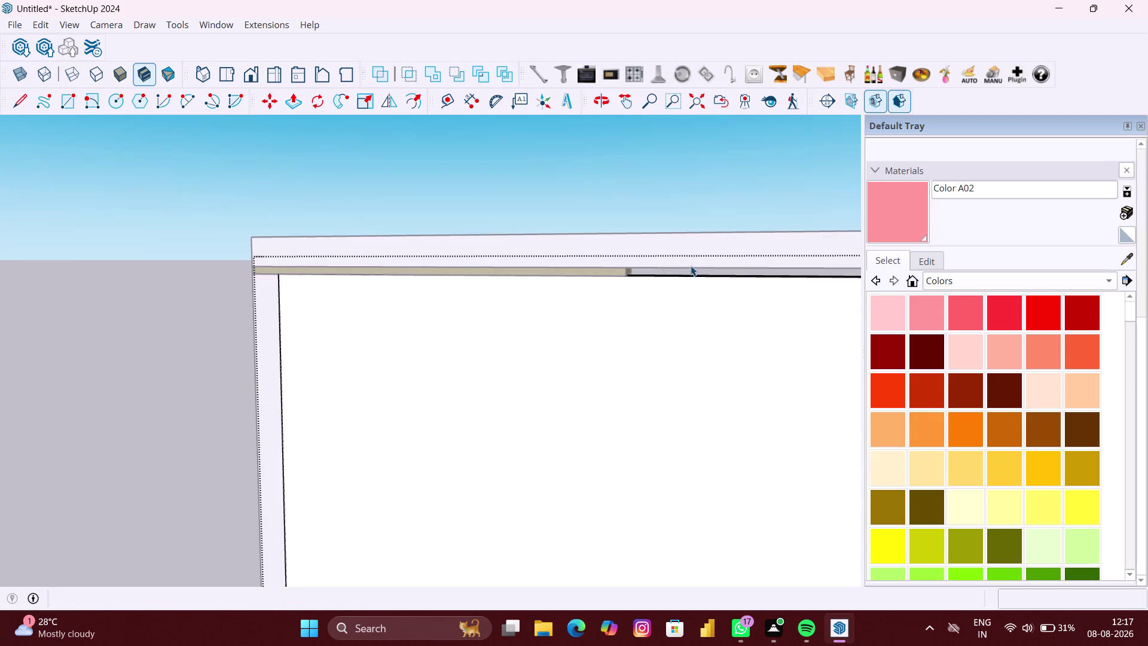
scroll(up, 3)
scroll(up, 3)
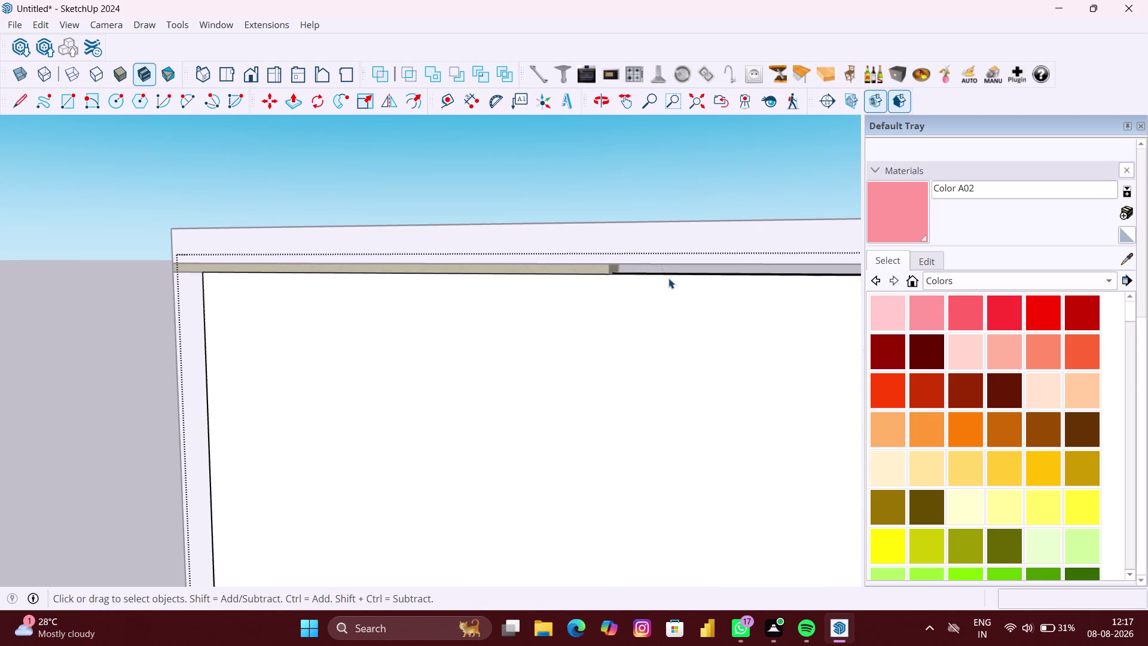
middle_drag(667, 278, 690, 296)
scroll(down, 3)
scroll(down, 3)
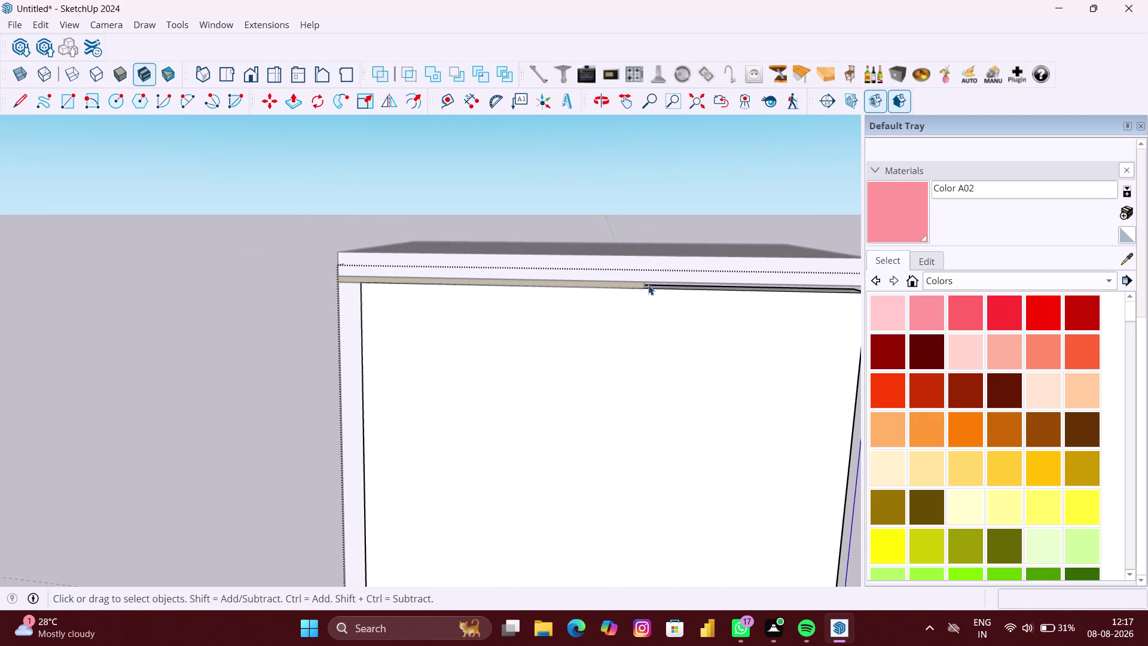
scroll(up, 3)
scroll(up, 3)
scroll(up, 3)
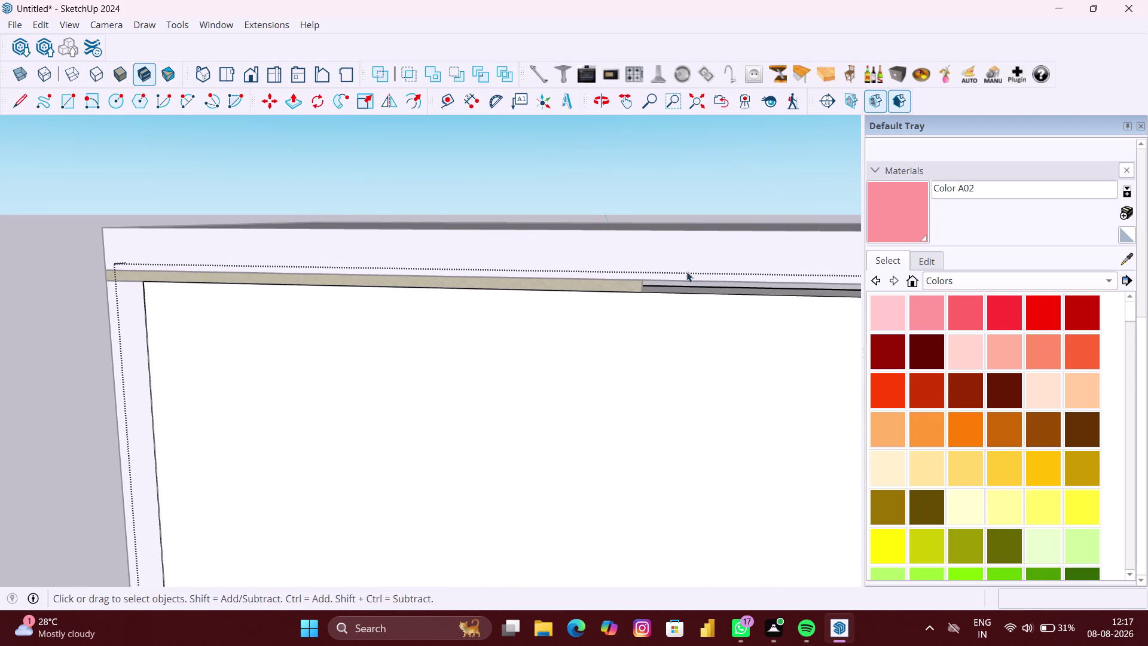
click(702, 265)
scroll(down, 3)
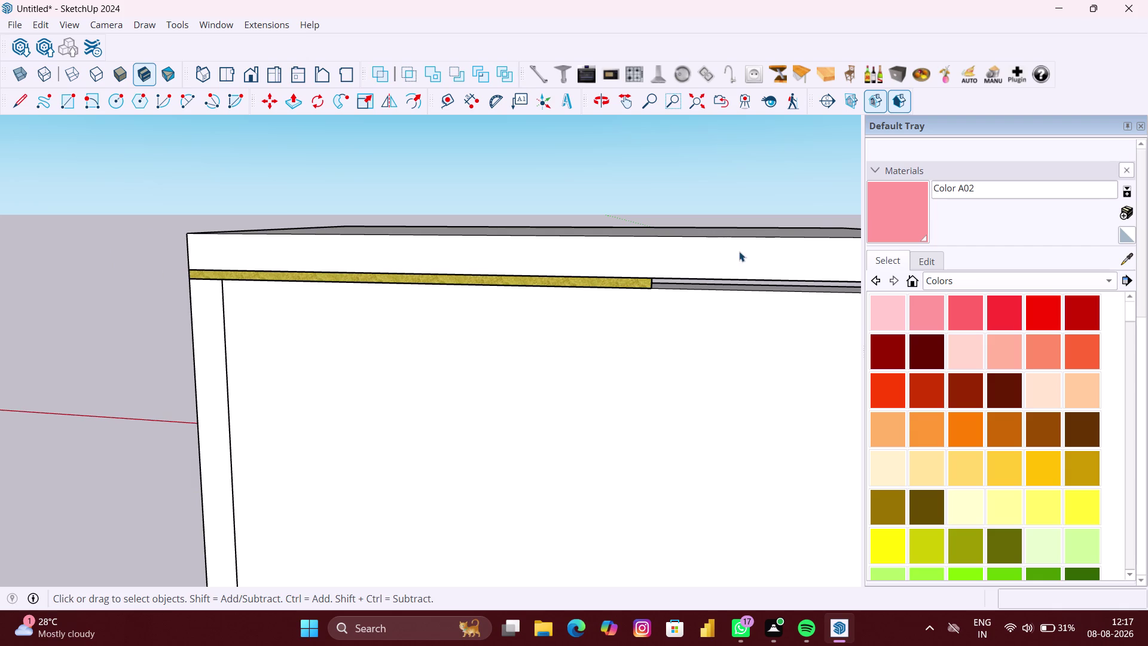
scroll(down, 3)
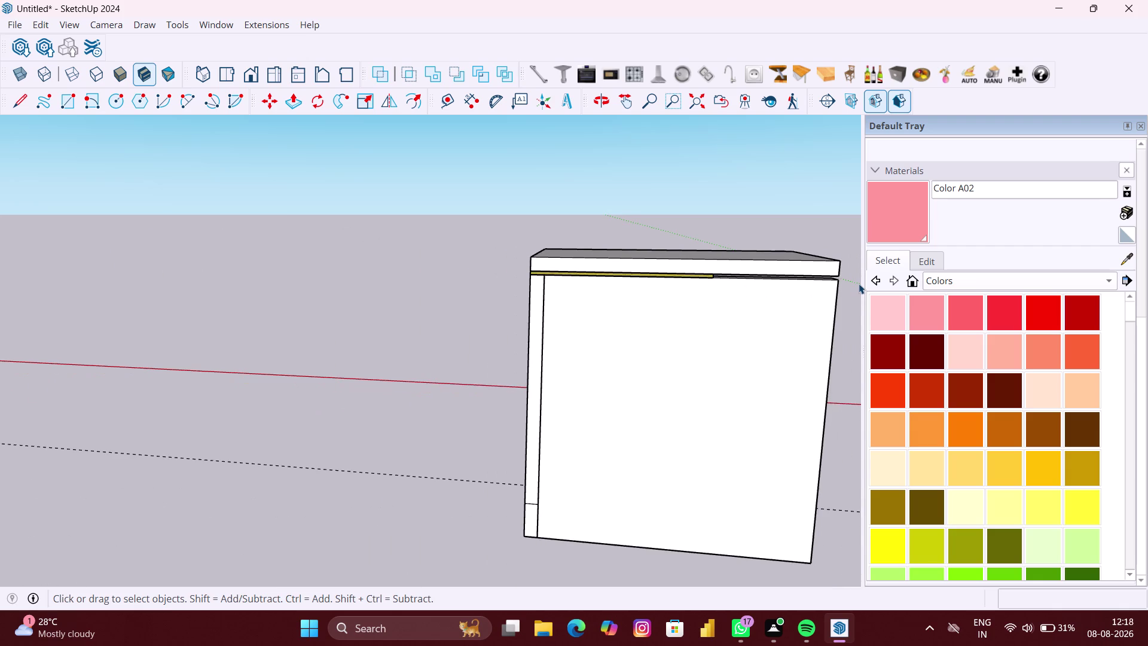
Nudge the top slab slightly from its corner and clear the selection.
click(828, 269)
key(m)
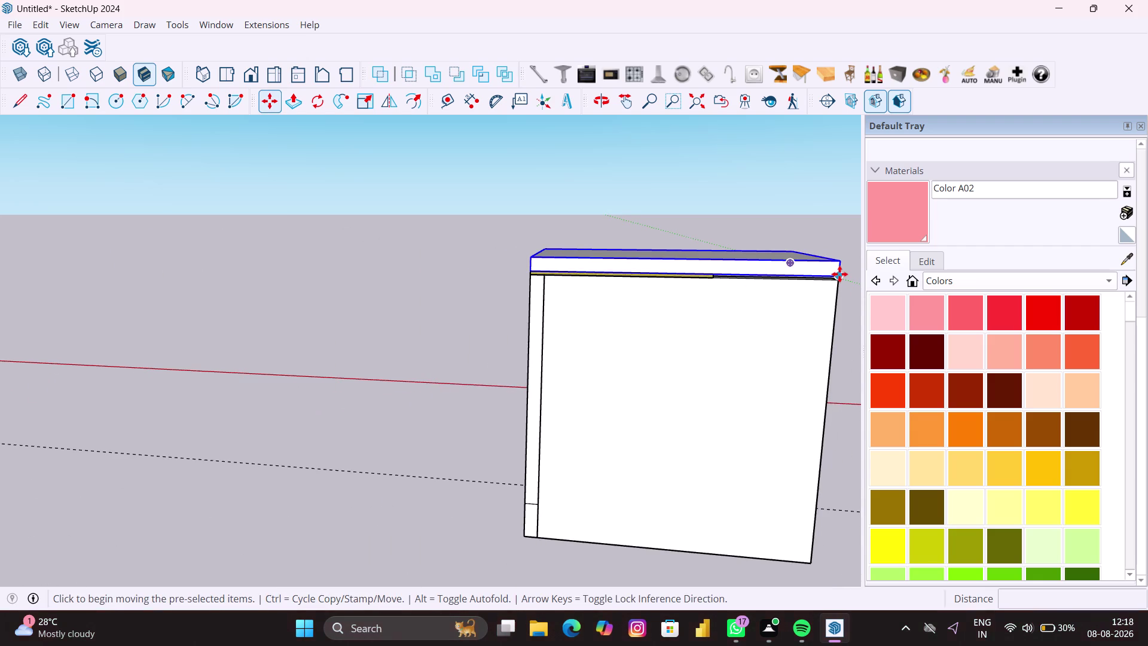
click(840, 274)
click(837, 281)
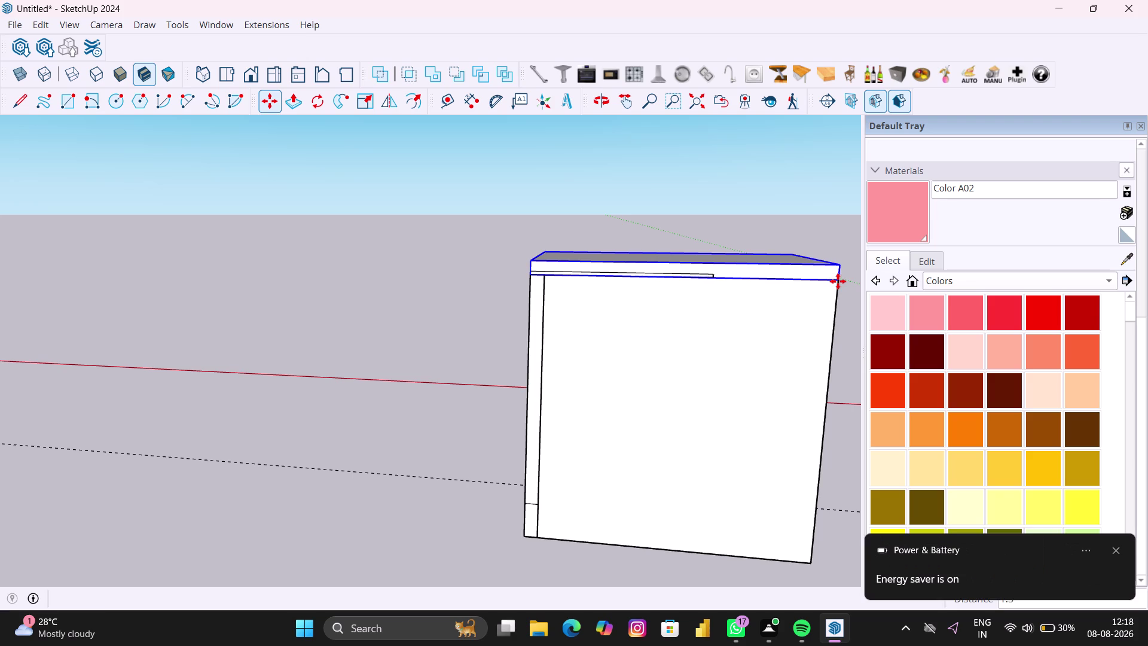
key(space)
click(420, 240)
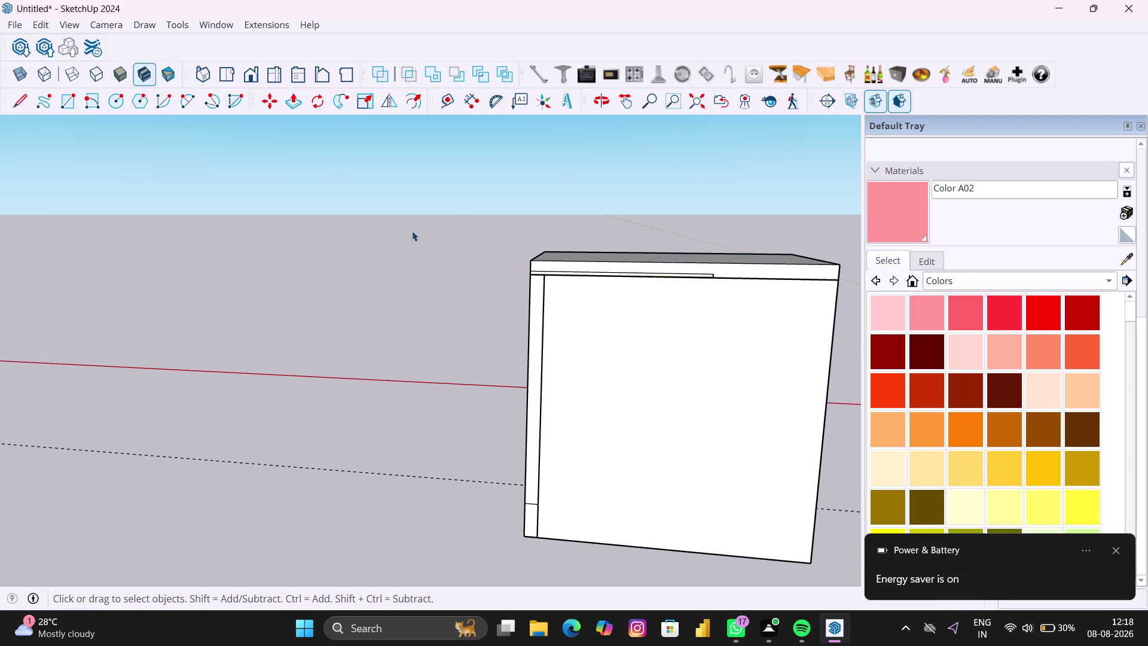
Subtract the thin strip from the white top board with Solid Tools, then undo it.
click(453, 72)
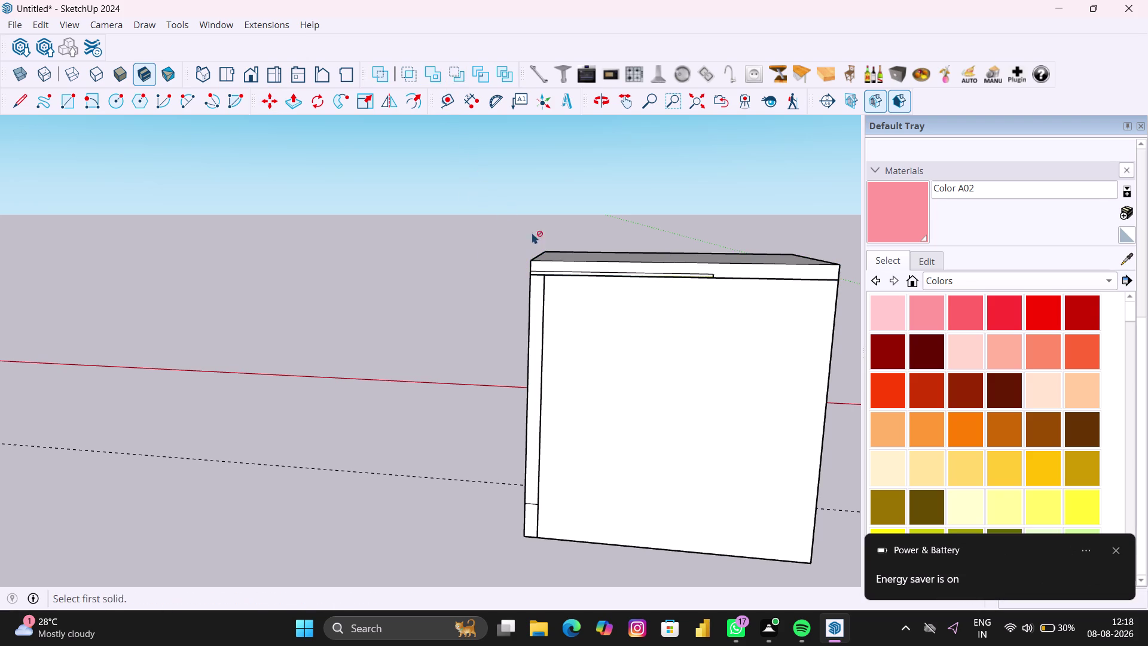
scroll(up, 3)
scroll(up, 3)
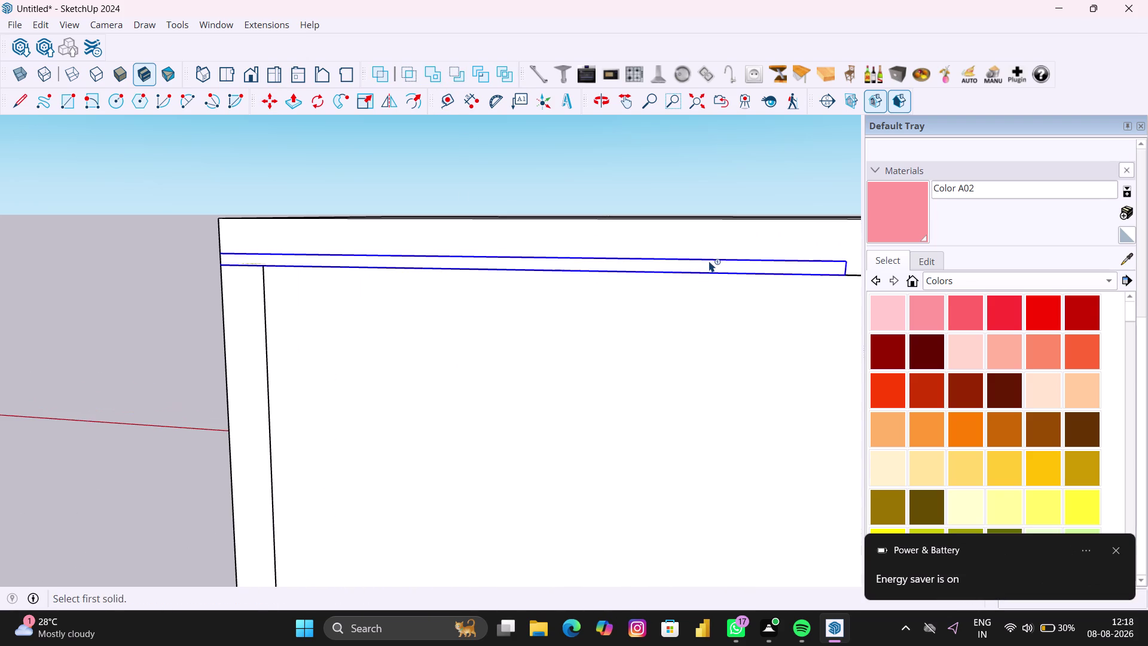
click(708, 261)
click(711, 242)
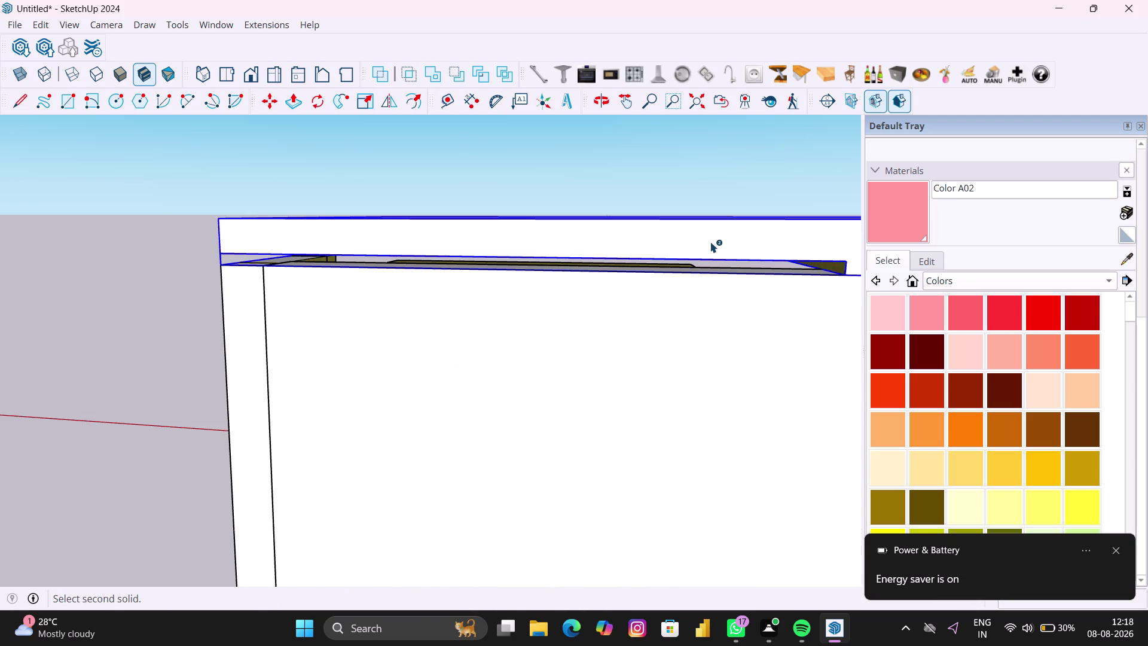
key(ctrl+z)
click(718, 236)
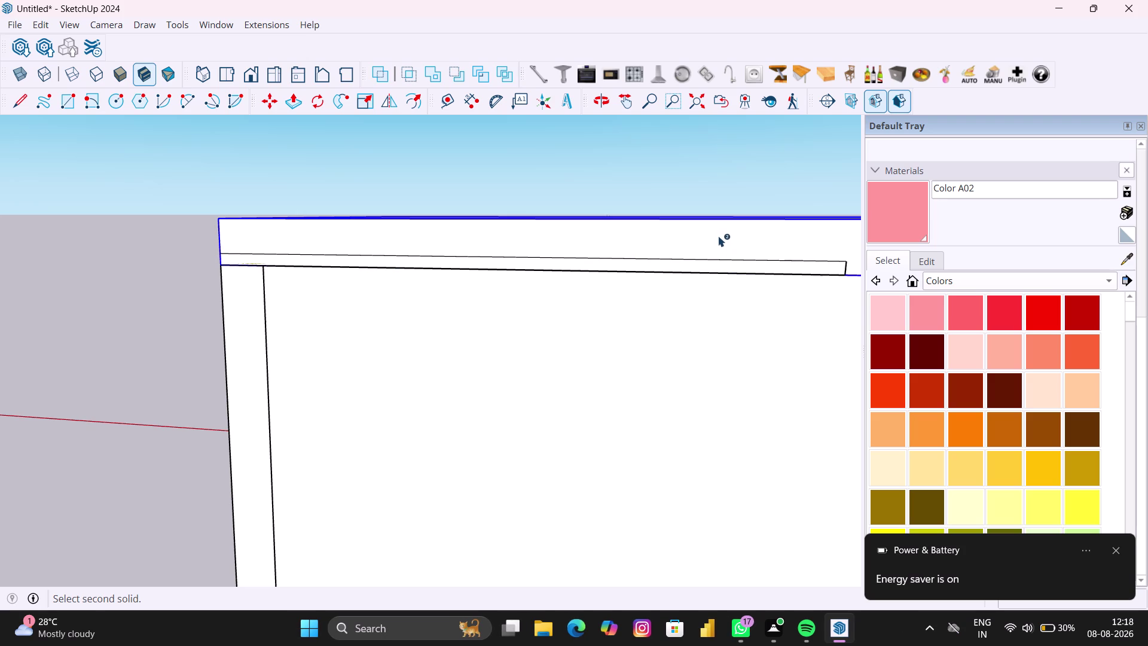
click(719, 267)
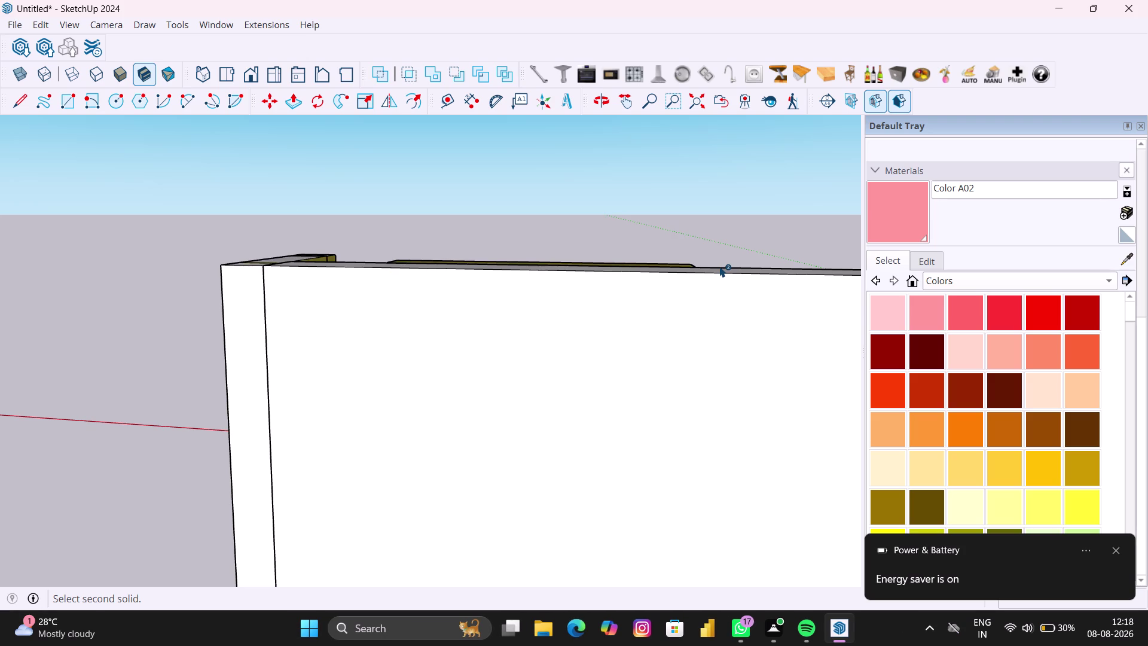
key(ctrl+z)
Orbit around the unit to inspect the carved front panel and blue back wall.
scroll(down, 3)
scroll(down, 3)
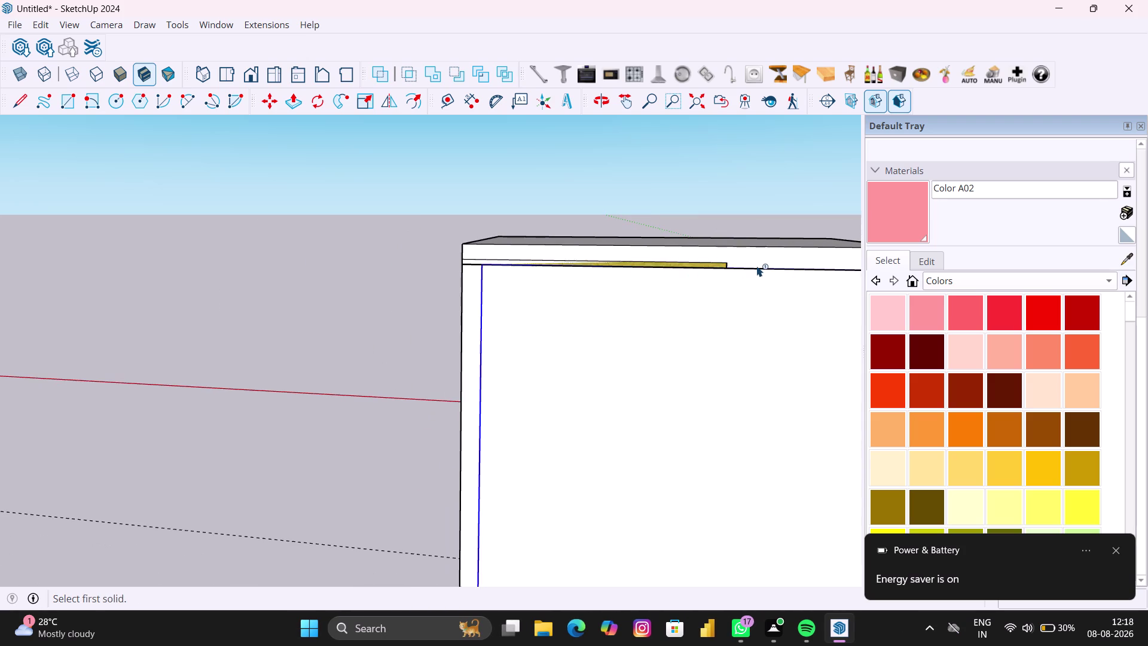
scroll(up, 3)
middle_drag(627, 265, 867, 276)
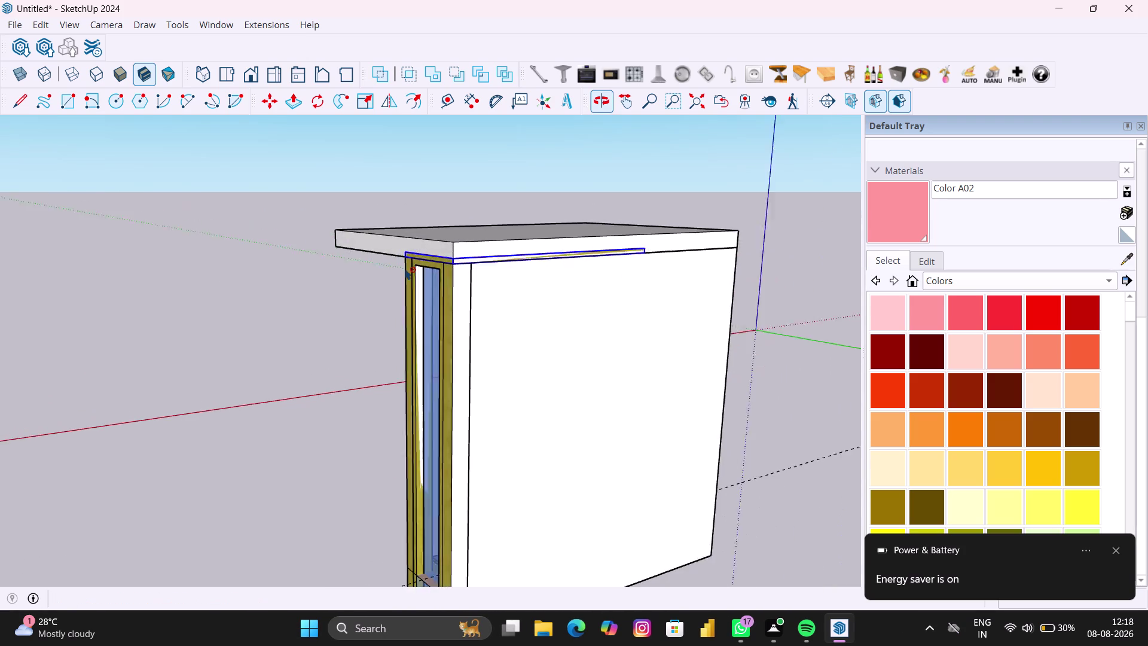
scroll(down, 3)
middle_drag(343, 265, 728, 259)
middle_drag(176, 270, 508, 210)
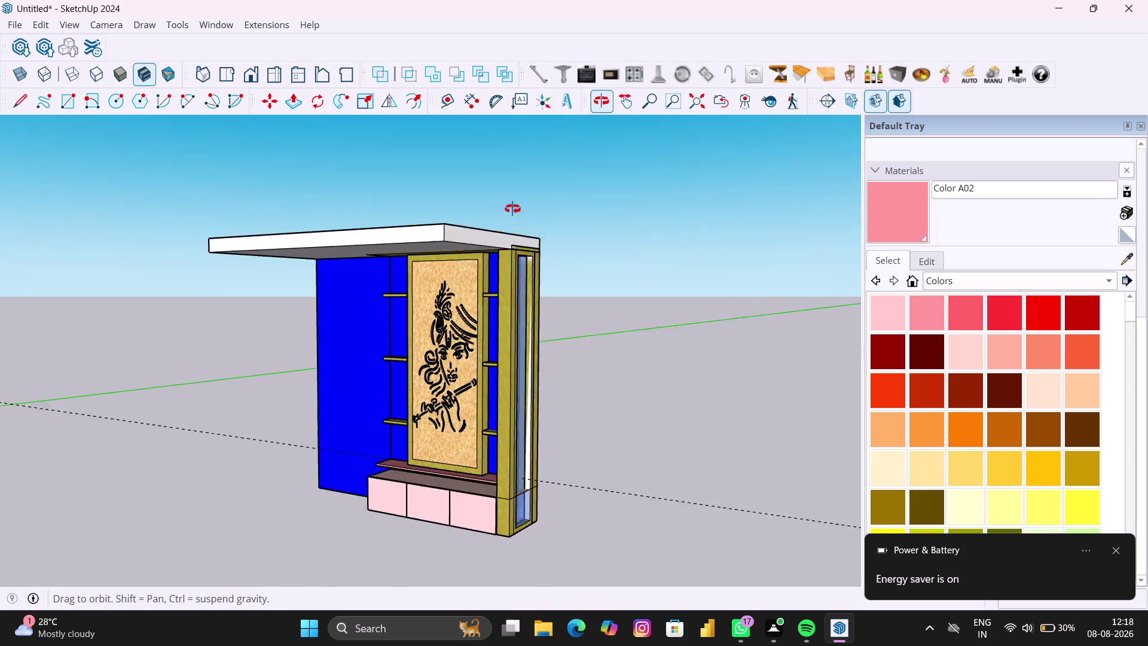
middle_drag(508, 209, 512, 209)
scroll(up, 3)
scroll(up, 3)
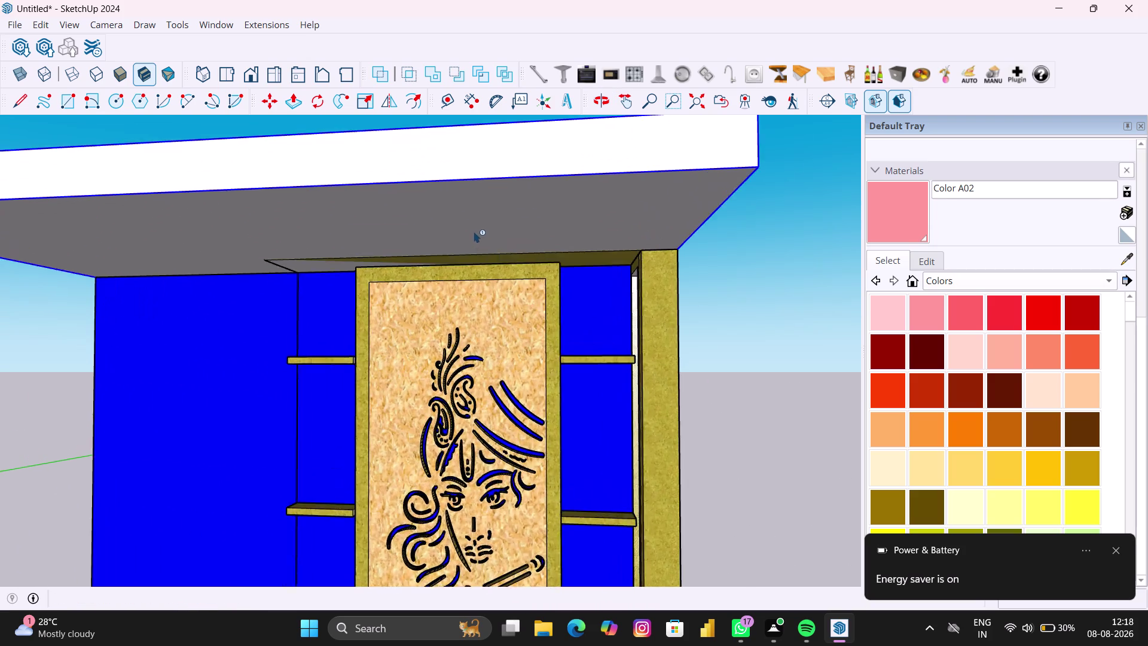
scroll(up, 3)
scroll(up, 3)
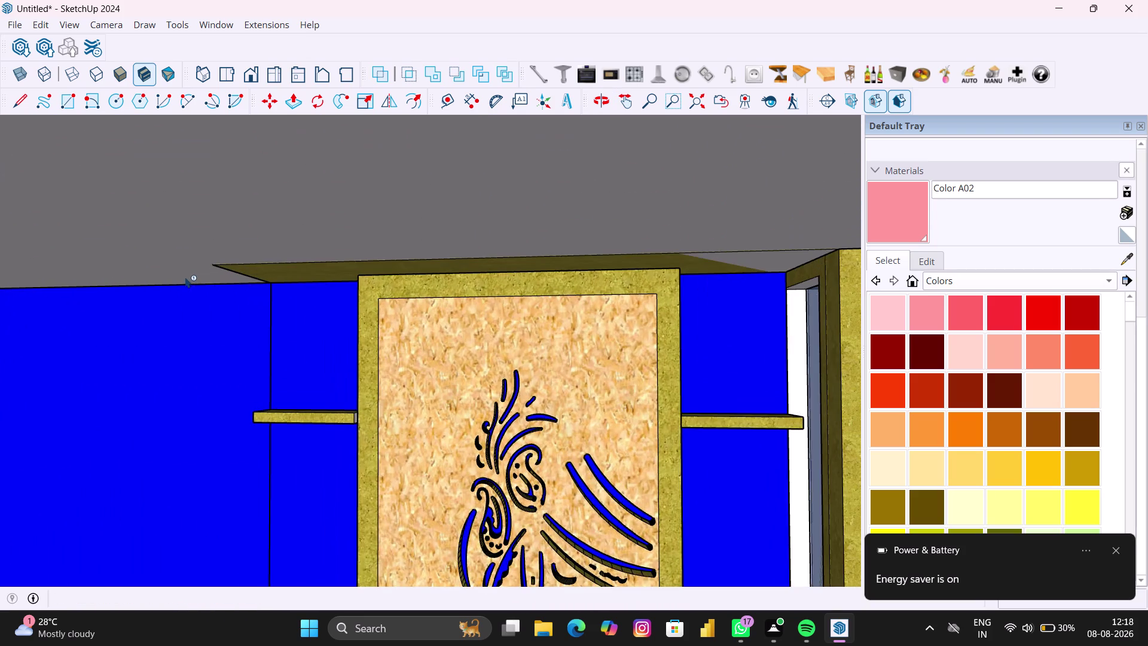
middle_drag(185, 277, 360, 278)
scroll(down, 3)
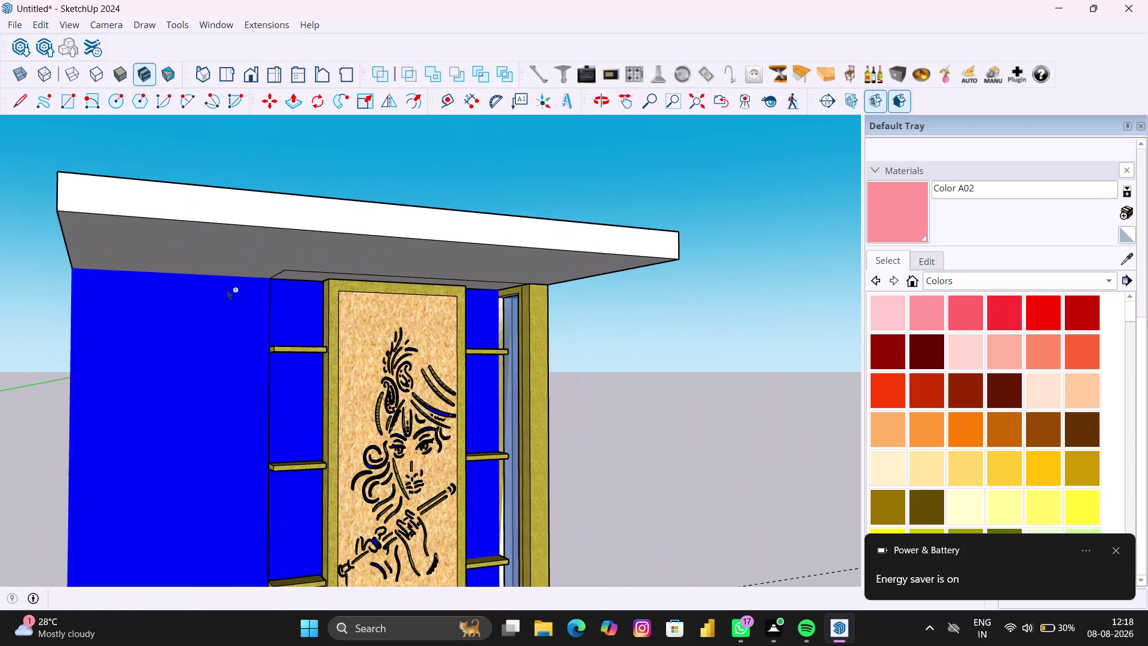
middle_drag(229, 290, 666, 332)
middle_drag(421, 293, 477, 300)
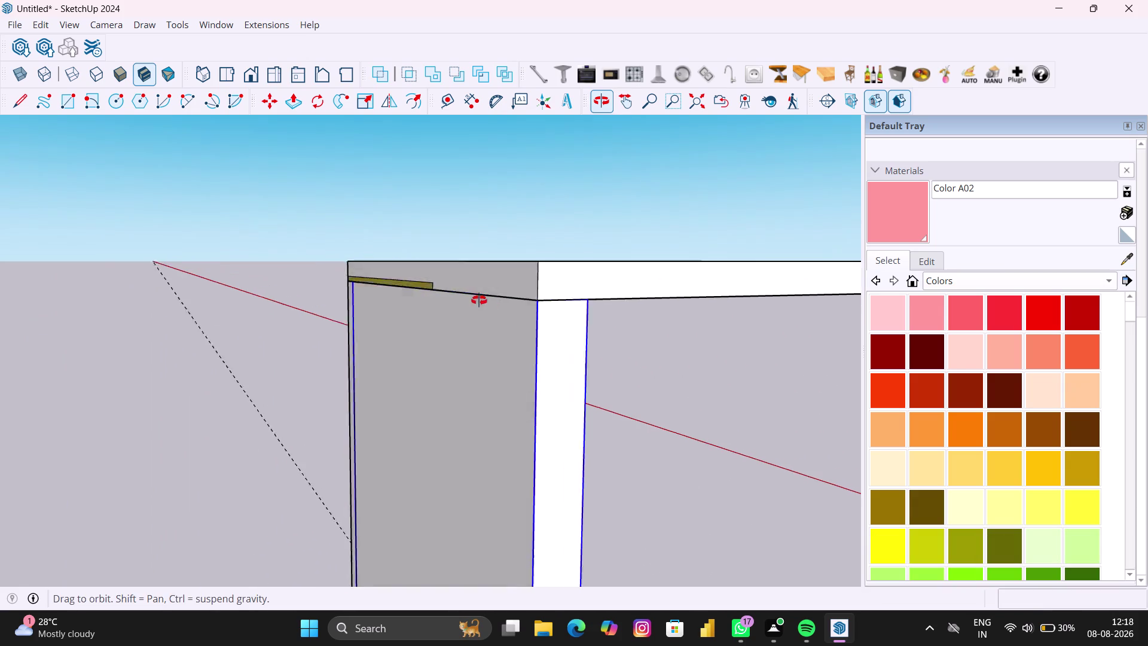
Orbit around the unit to examine the top board edge, side column and side panel.
middle_drag(477, 300, 637, 313)
scroll(up, 3)
scroll(up, 3)
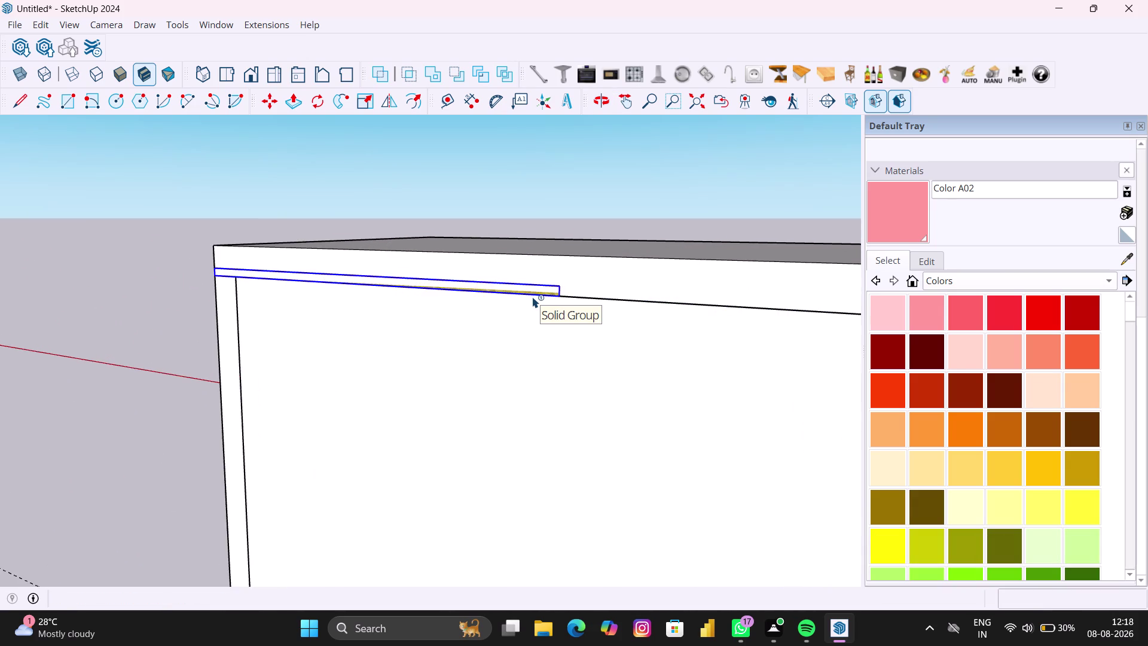
scroll(up, 3)
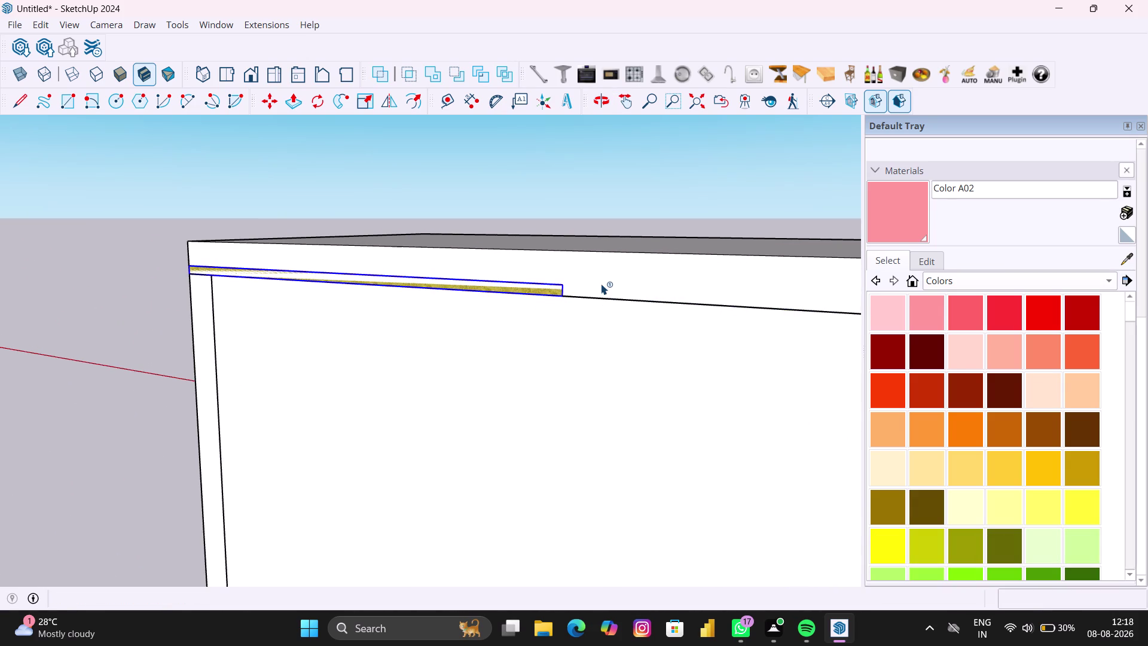
scroll(up, 3)
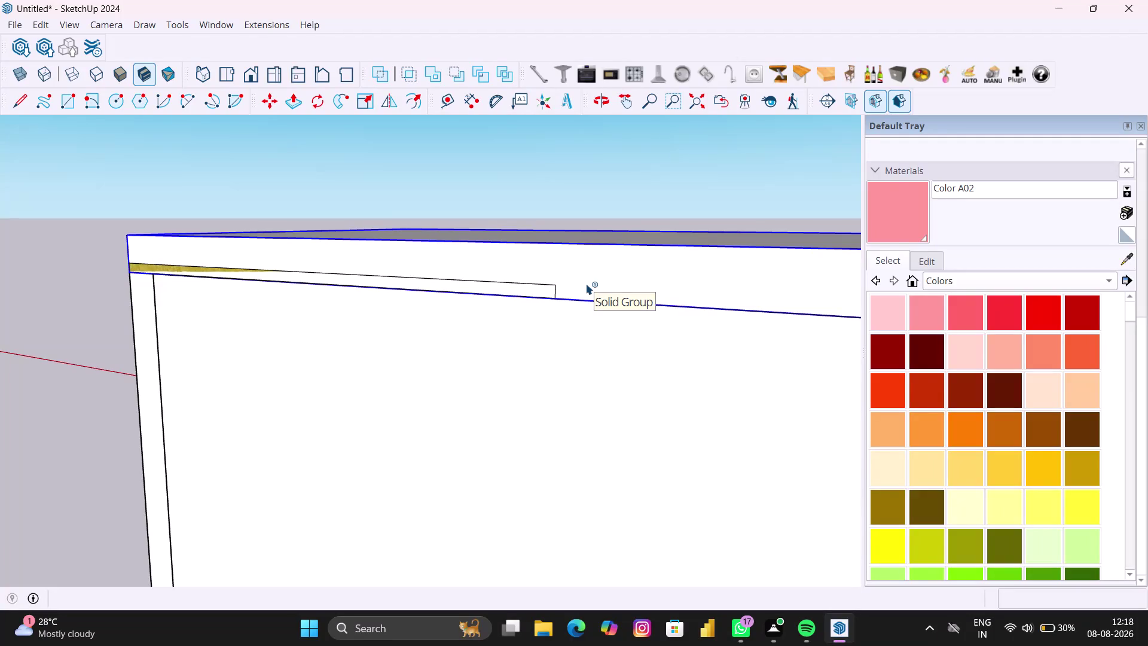
scroll(down, 3)
scroll(down, 3)
scroll(down, 3)
middle_drag(586, 284, 737, 282)
middle_drag(210, 263, 572, 291)
middle_drag(97, 268, 252, 268)
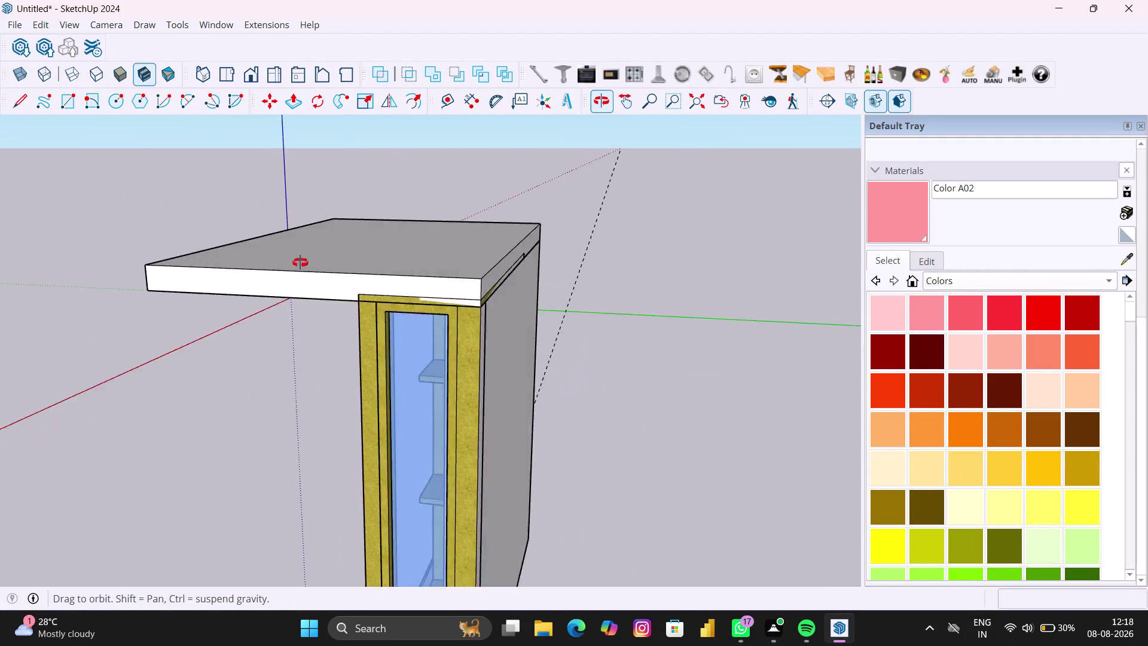
middle_drag(251, 268, 475, 252)
middle_drag(433, 353, 631, 280)
scroll(up, 3)
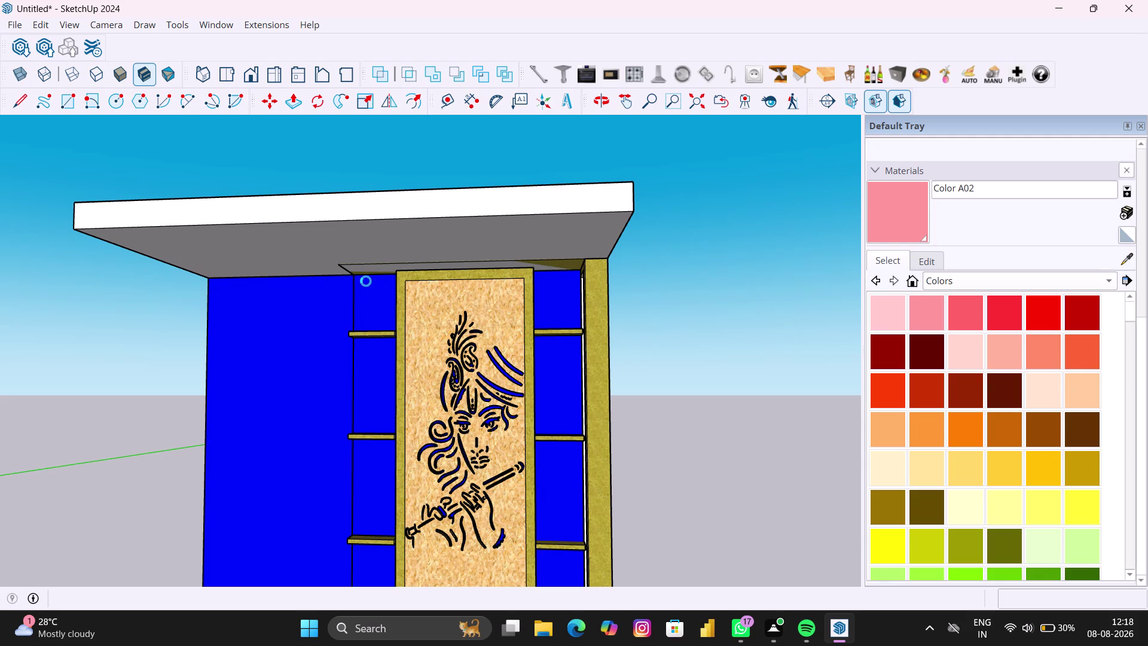
scroll(down, 3)
scroll(down, 3)
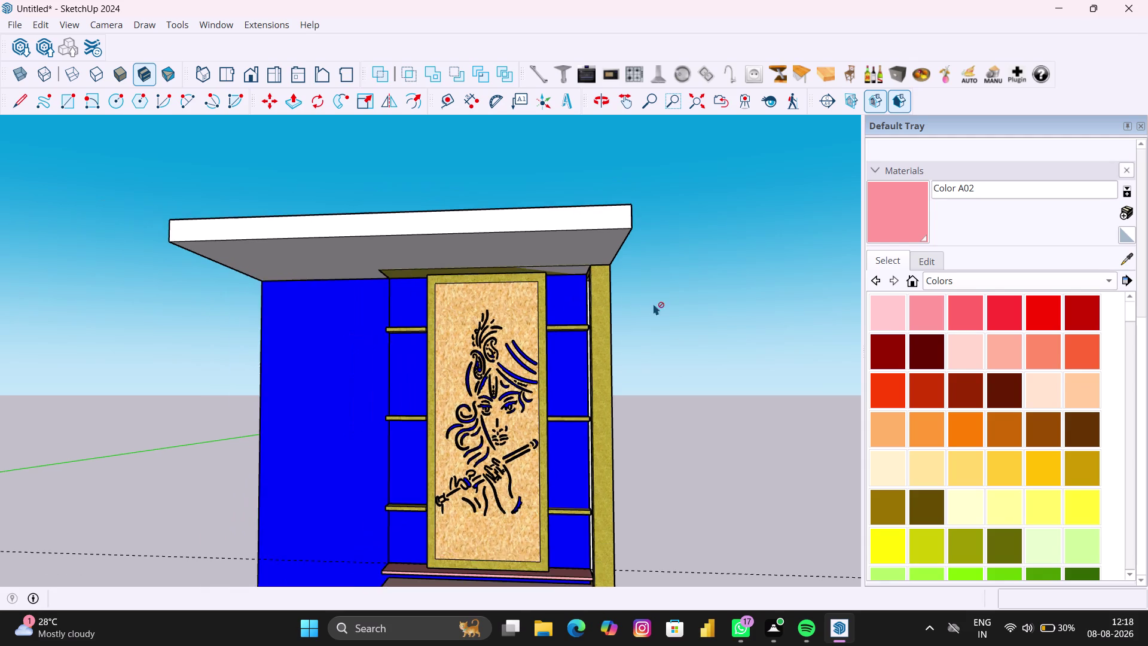
scroll(down, 3)
middle_drag(661, 305, 15, 321)
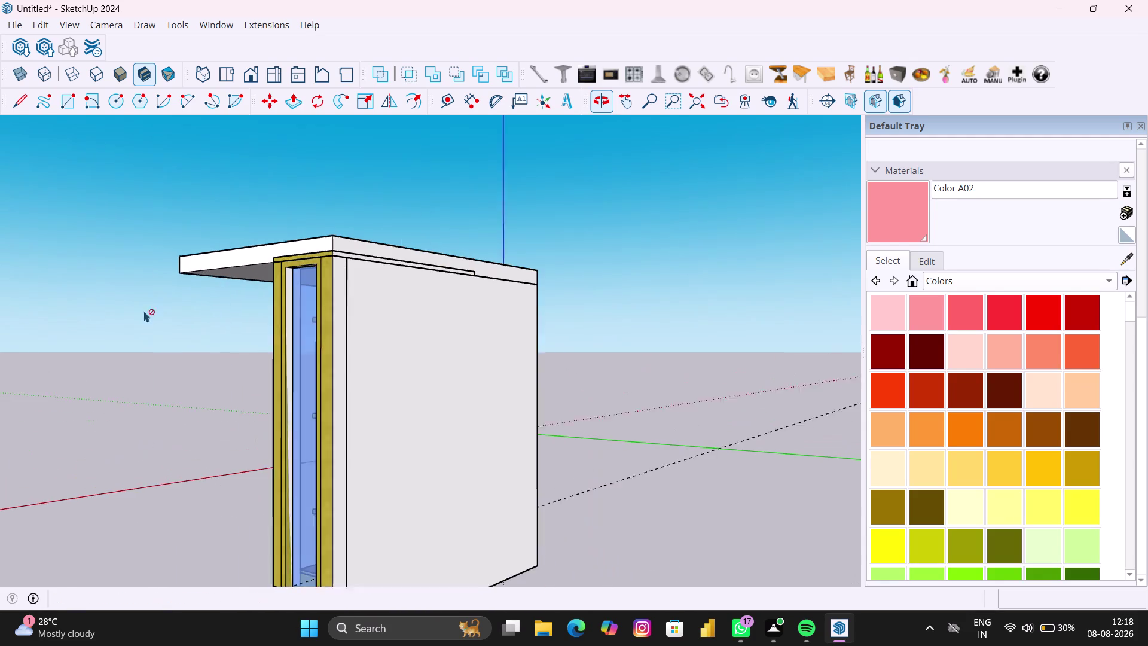
middle_drag(361, 312, 18, 298)
scroll(up, 3)
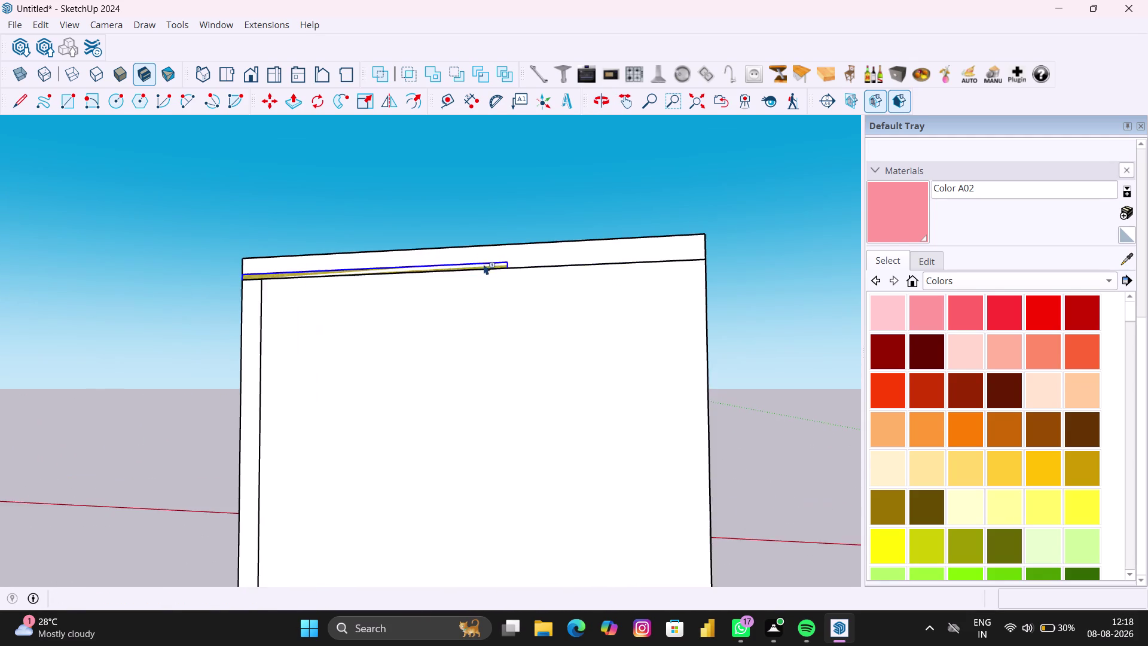
scroll(up, 3)
scroll(up, 3)
Select the olive strip and cancel a move, then select and delete the white top board.
key(space)
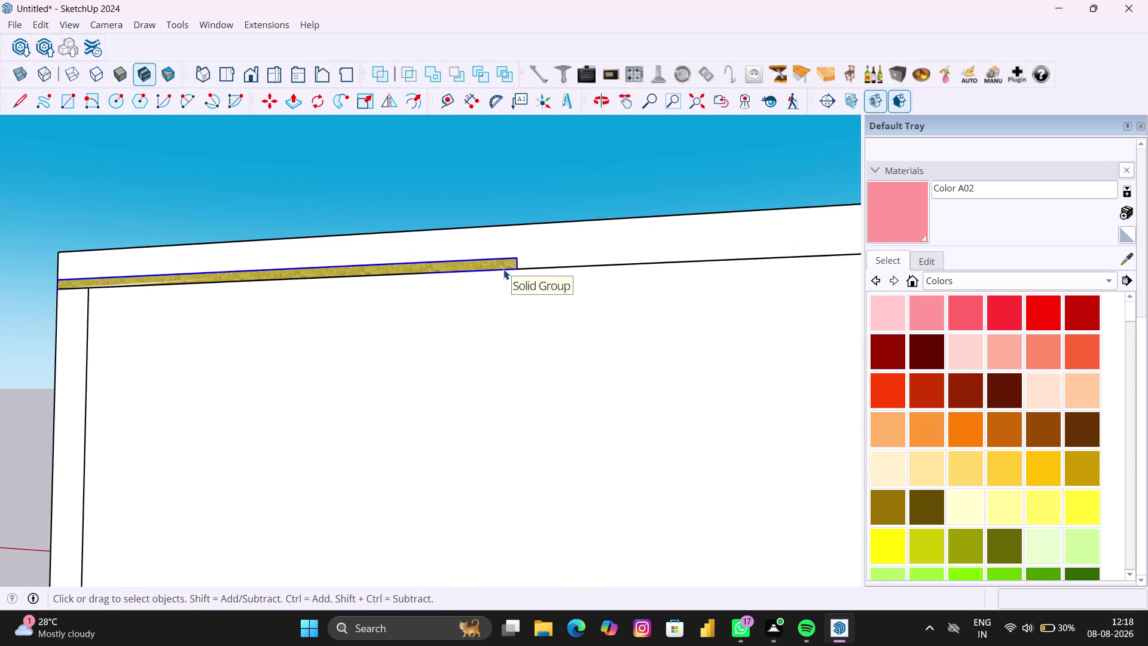
click(538, 244)
scroll(up, 3)
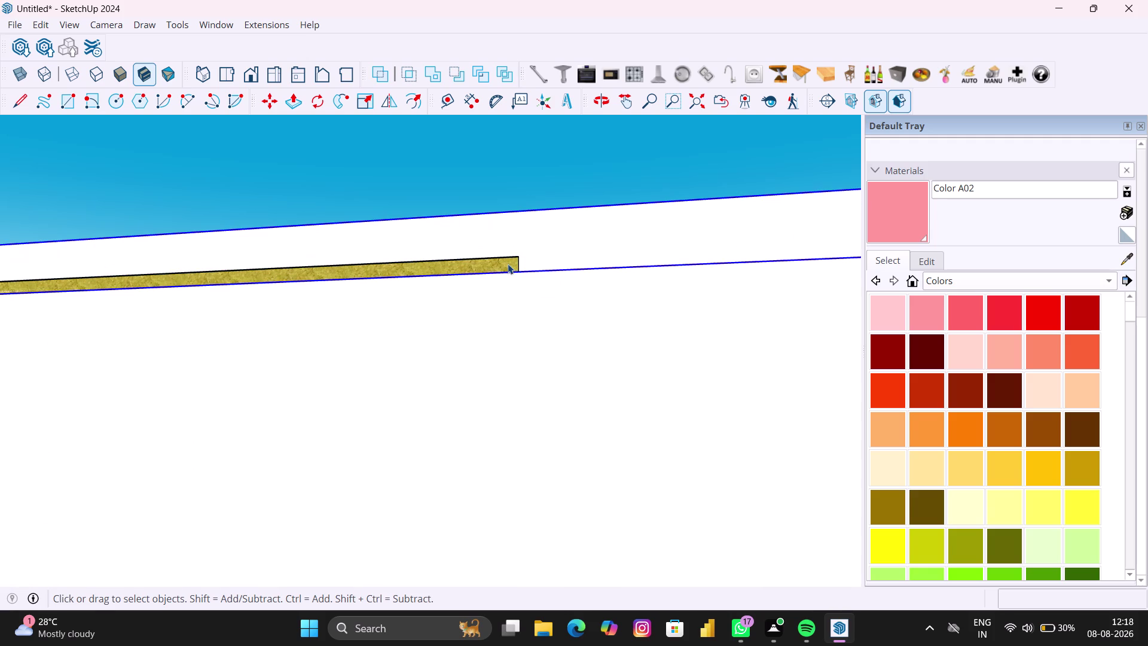
scroll(down, 3)
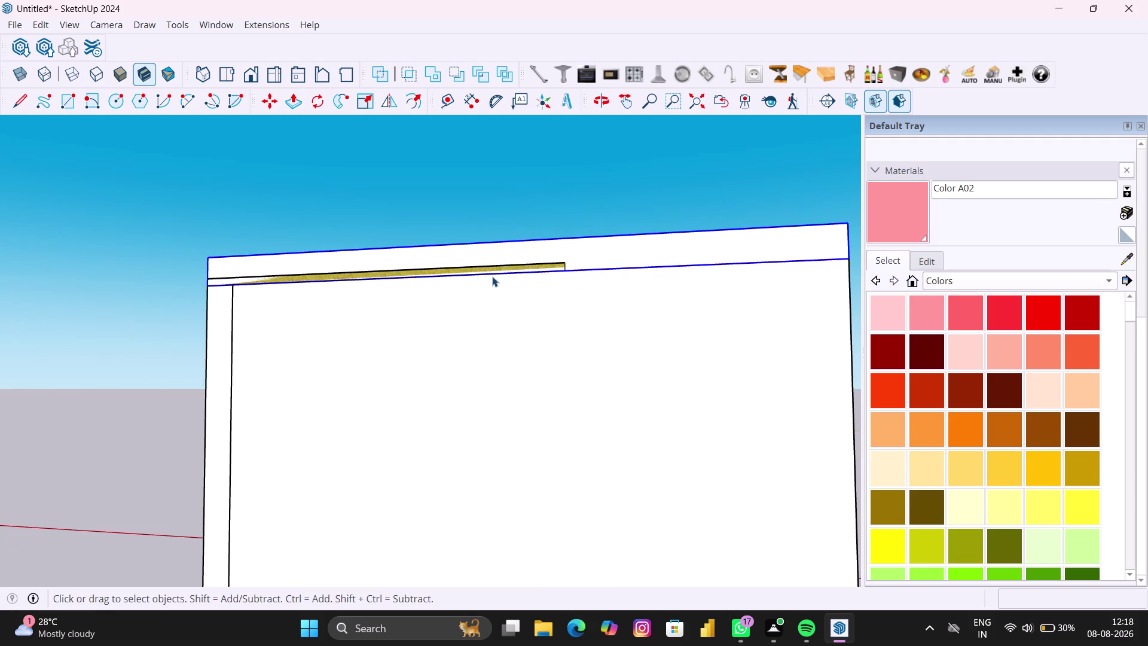
scroll(down, 3)
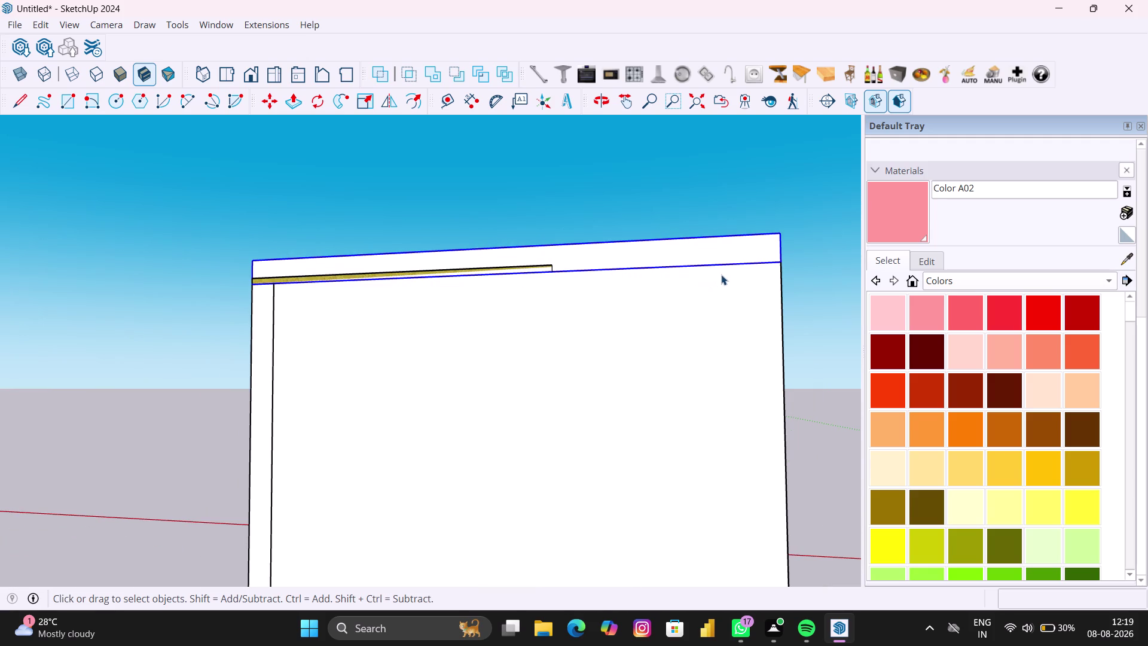
key(m)
key(Escape)
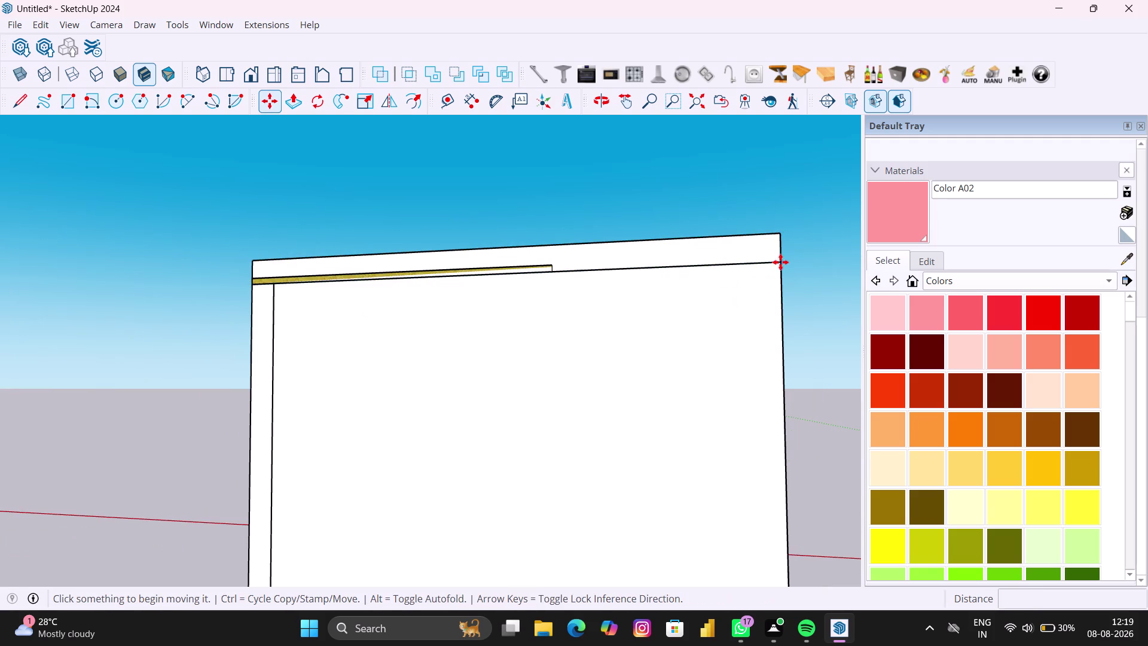
click(739, 254)
key(space)
click(722, 248)
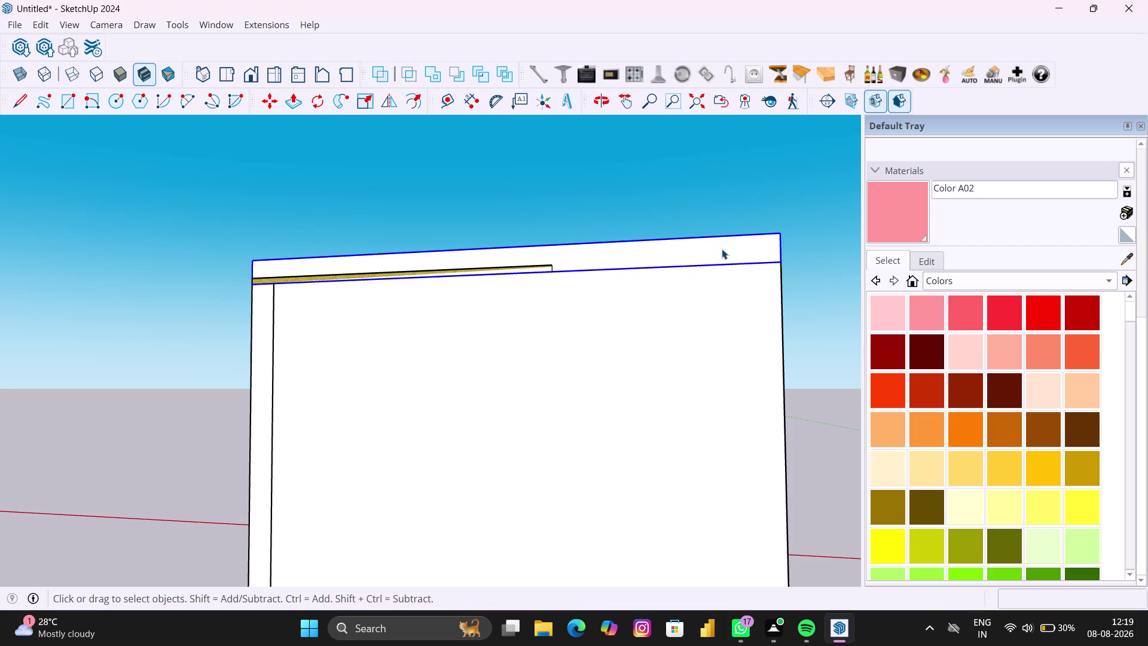
key(Delete)
scroll(down, 3)
Look down on the unit top and select the wall's top face inside its group.
middle_drag(699, 260, 0, 290)
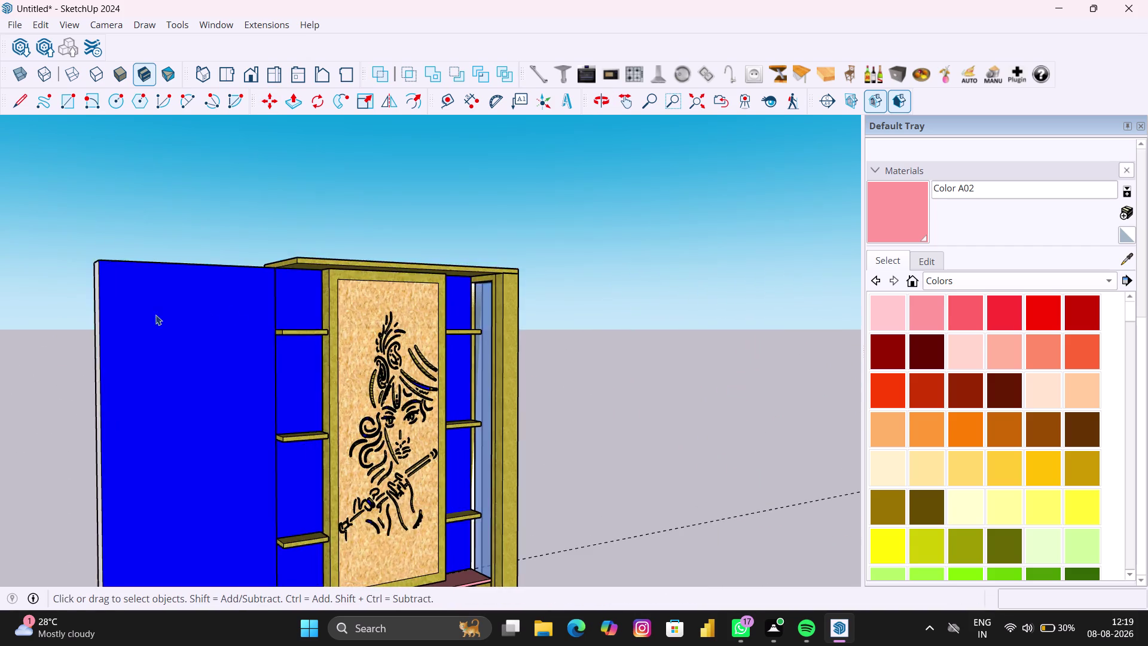
scroll(down, 3)
middle_drag(314, 332, 188, 335)
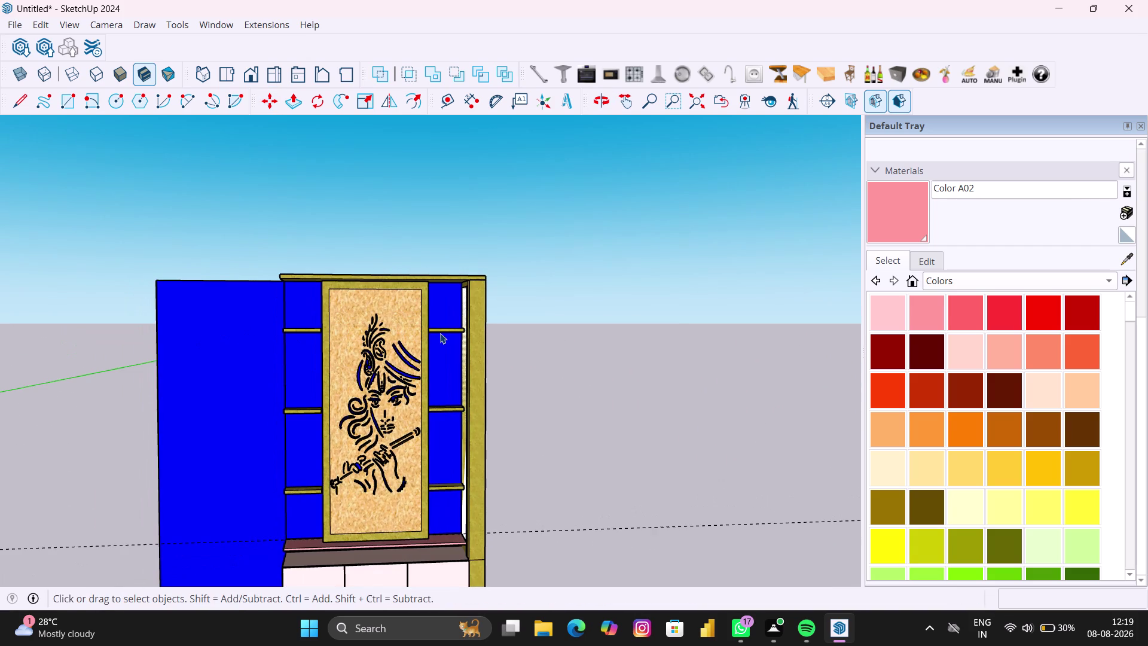
scroll(up, 3)
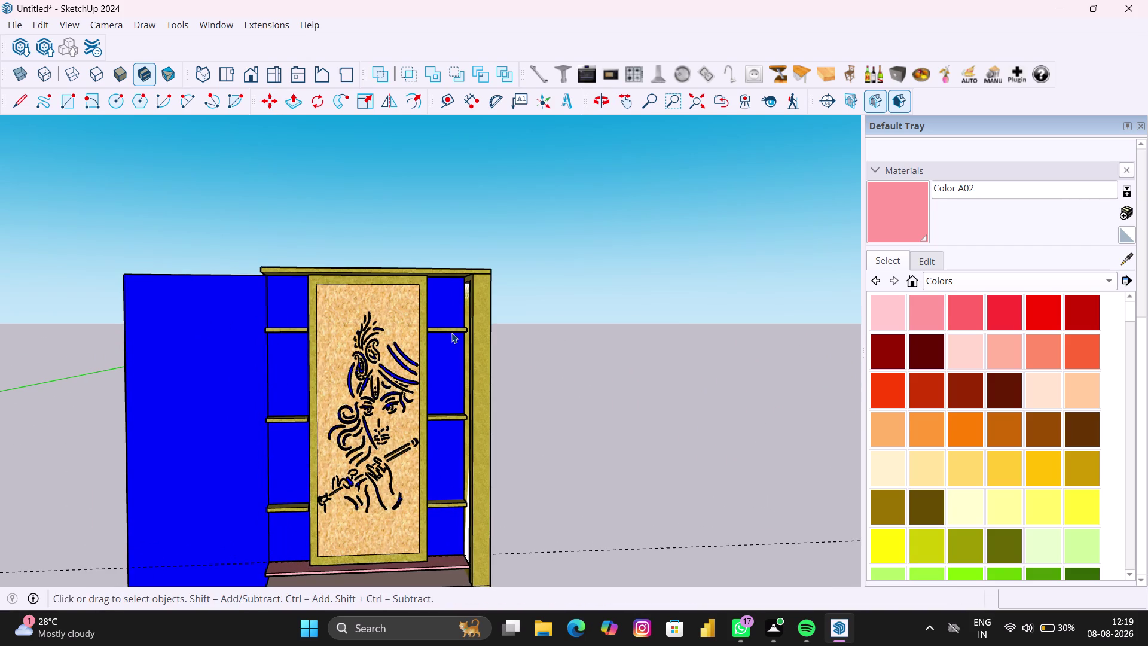
middle_drag(451, 333, 453, 279)
middle_drag(247, 288, 382, 435)
scroll(up, 3)
middle_drag(225, 294, 336, 323)
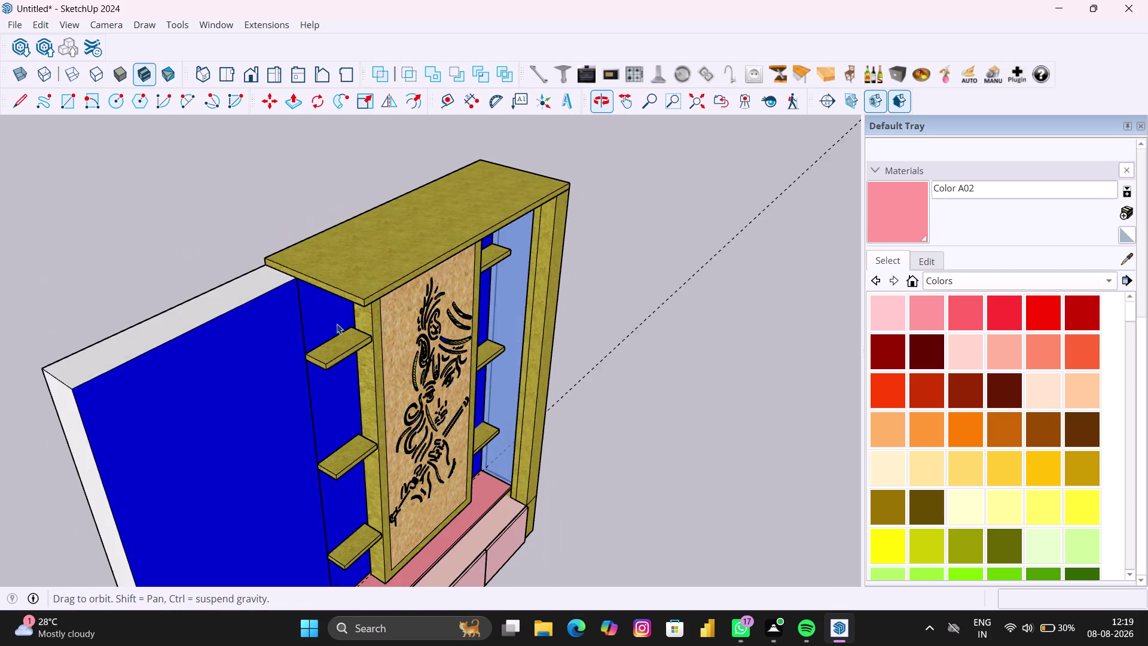
scroll(up, 3)
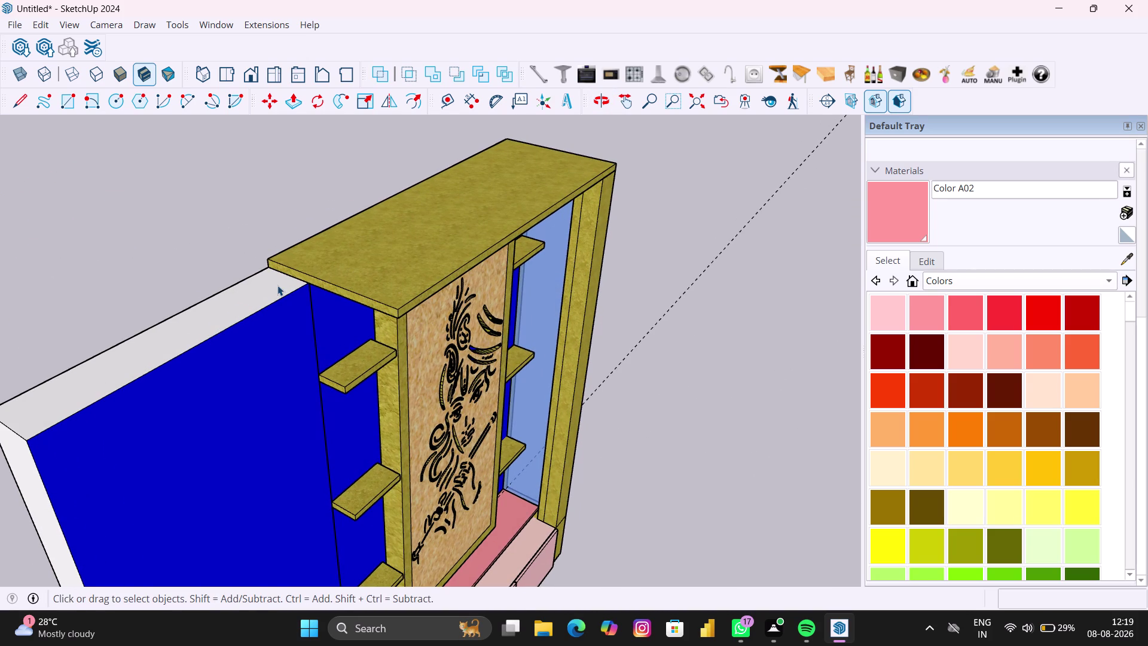
key(p)
key(space)
double_click(254, 282)
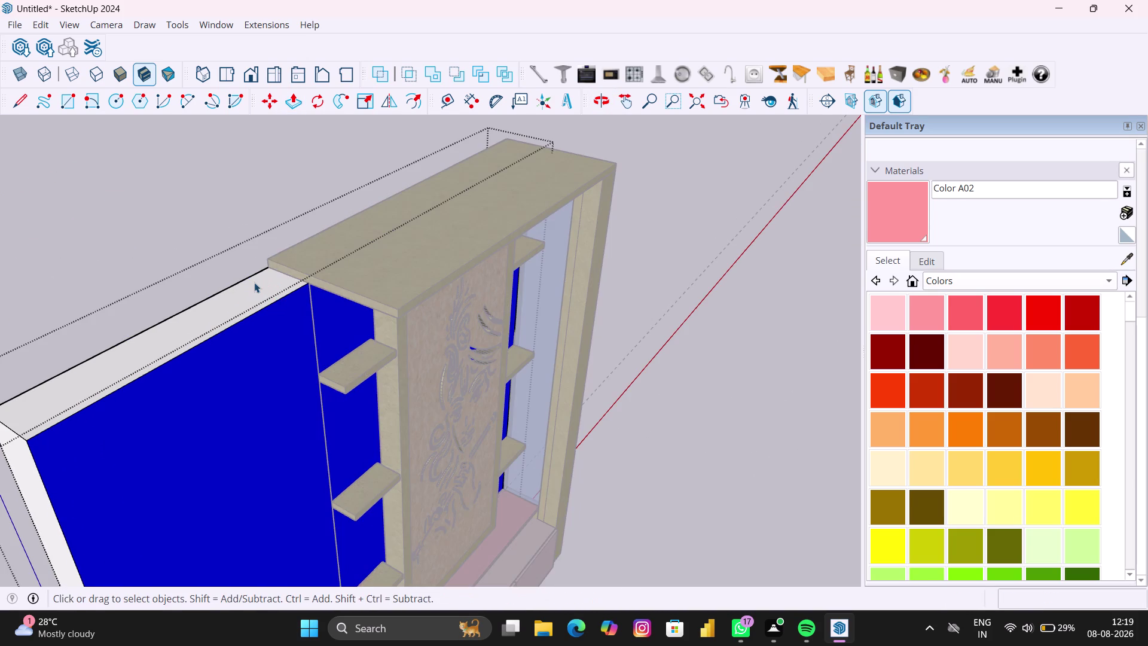
click(247, 288)
key(0)
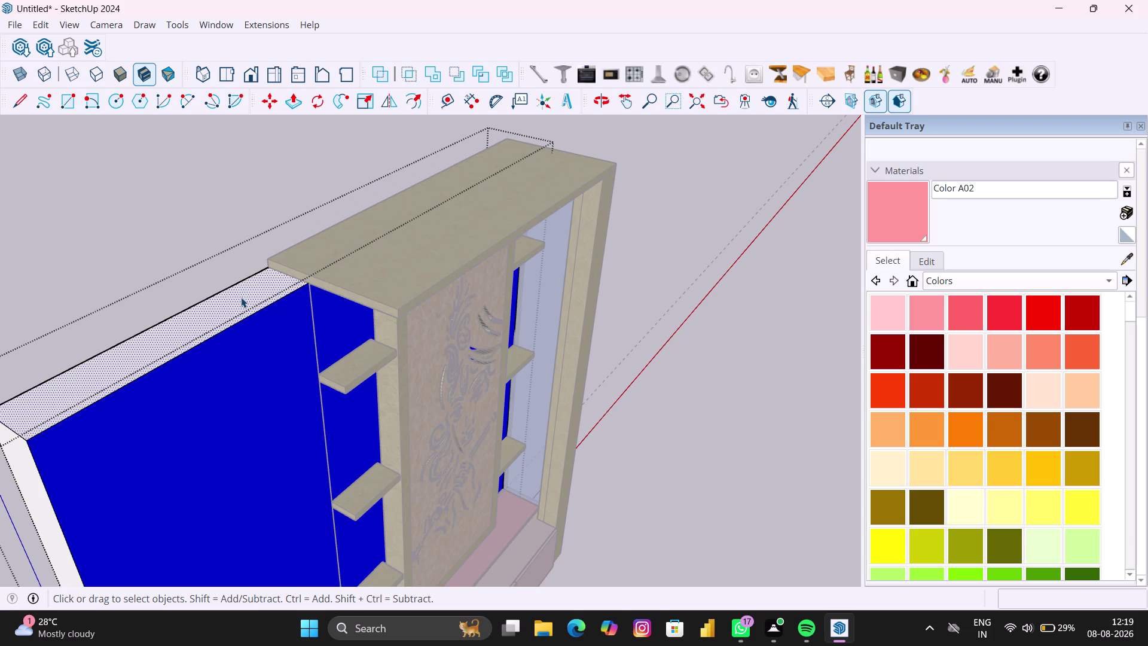
click(241, 297)
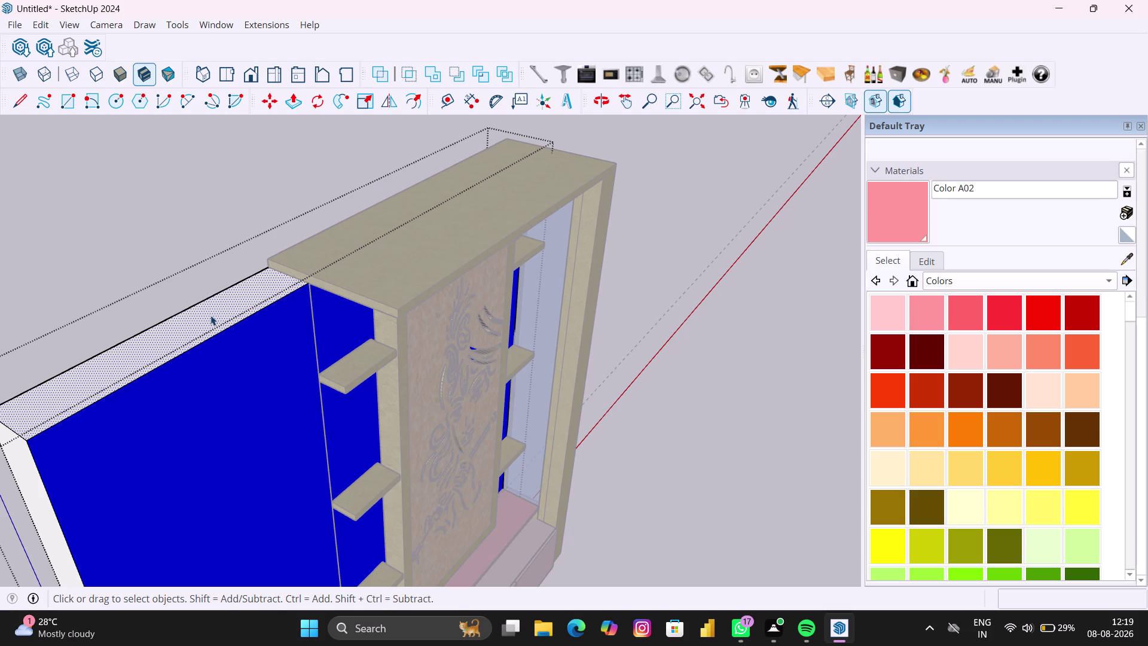
Push/Pull the blue back wall's top face up about 30.1", then return to Select.
key(p)
click(210, 315)
scroll(down, 3)
scroll(down, 3)
scroll(down, 3)
scroll(down, 3)
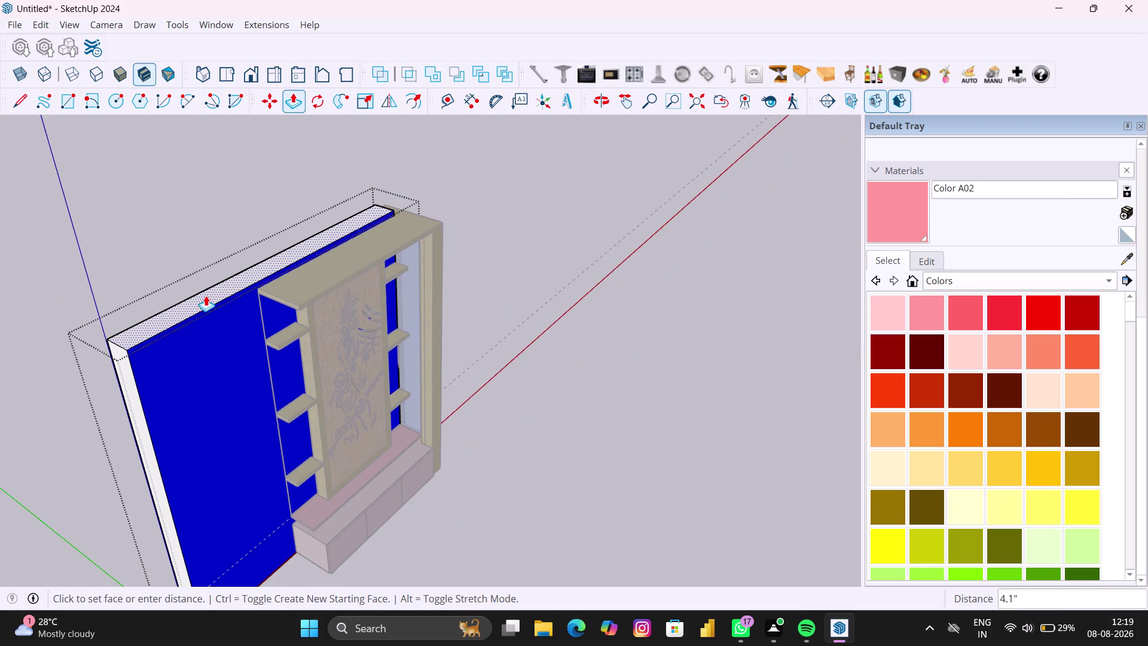
scroll(down, 3)
middle_drag(210, 266, 207, 265)
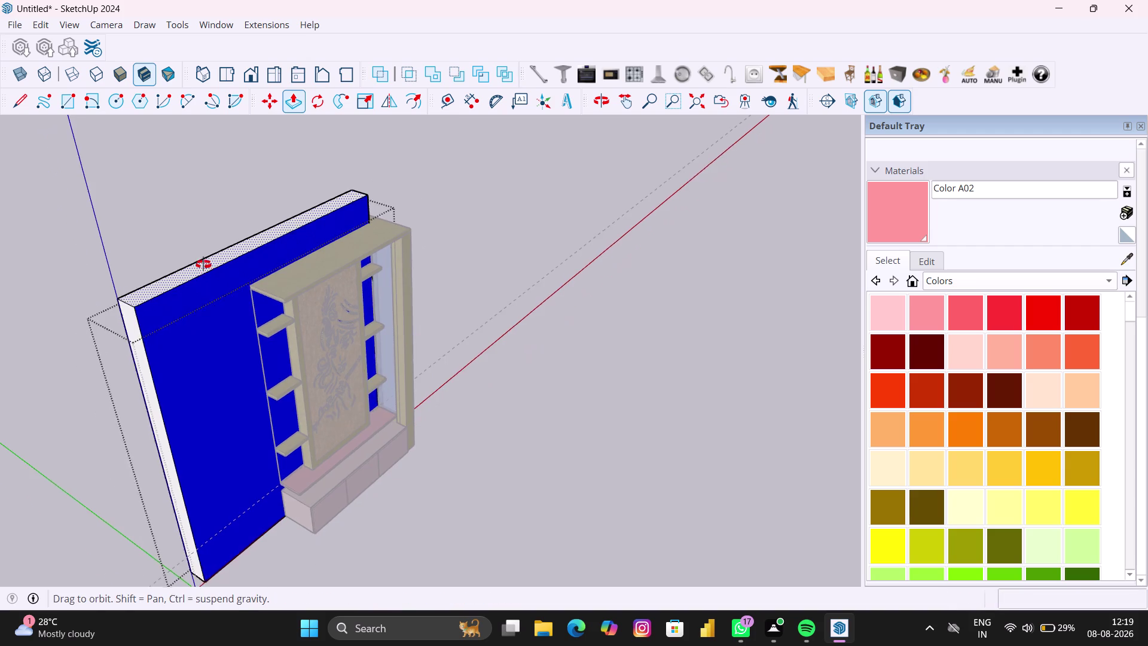
middle_drag(206, 265, 117, 171)
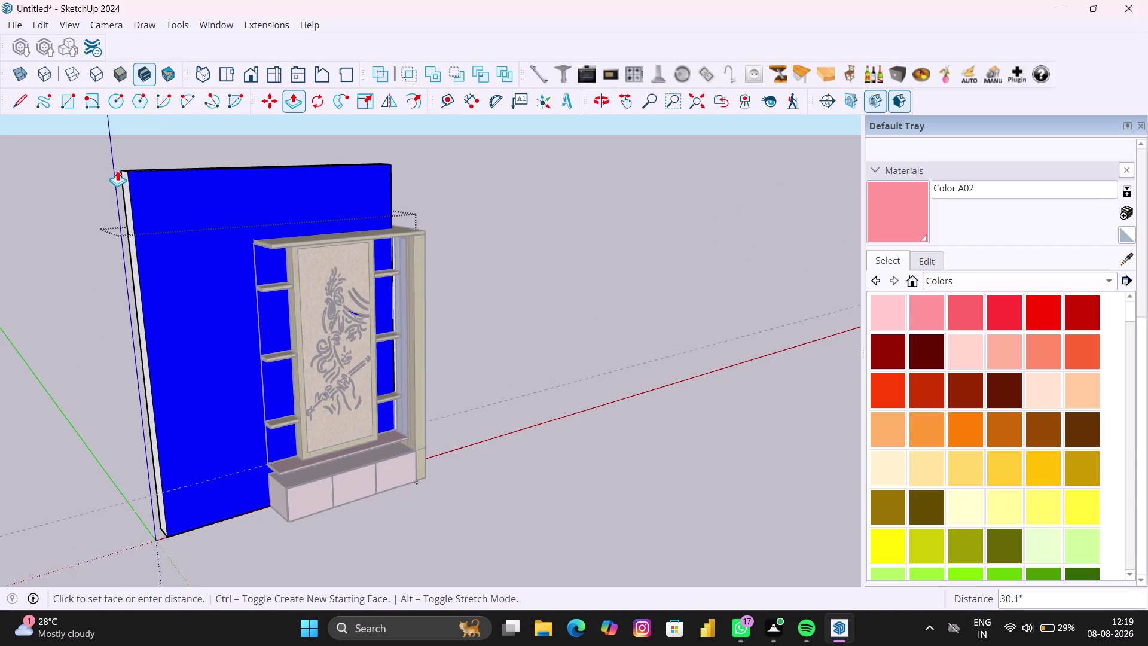
click(116, 161)
key(space)
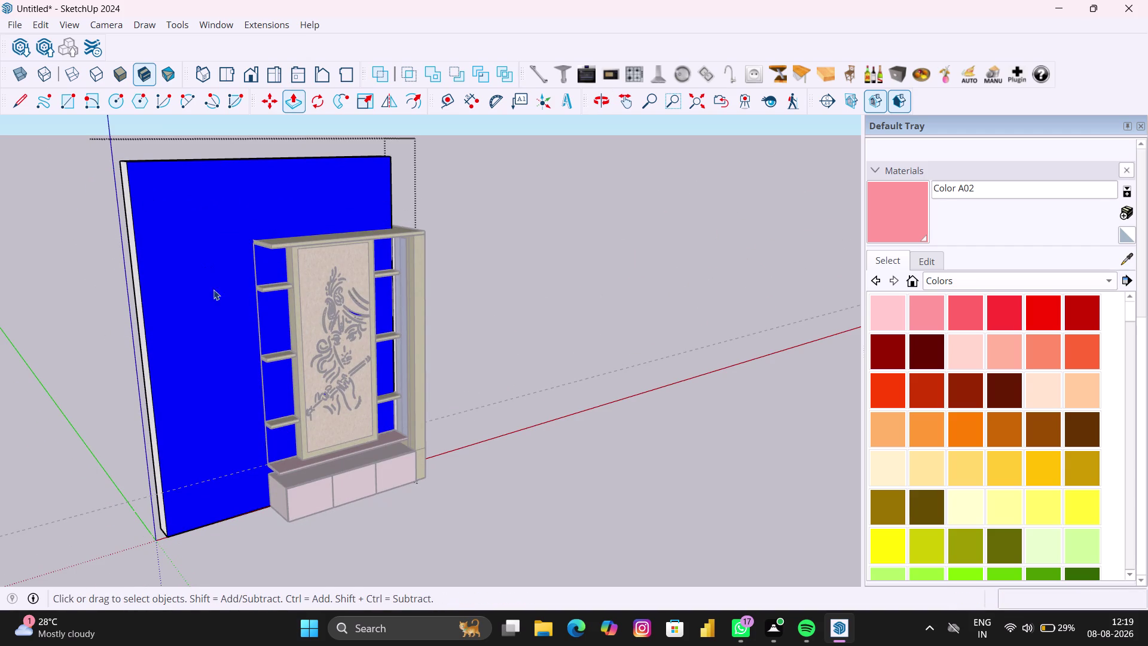
click(479, 445)
scroll(up, 3)
middle_drag(502, 467, 320, 454)
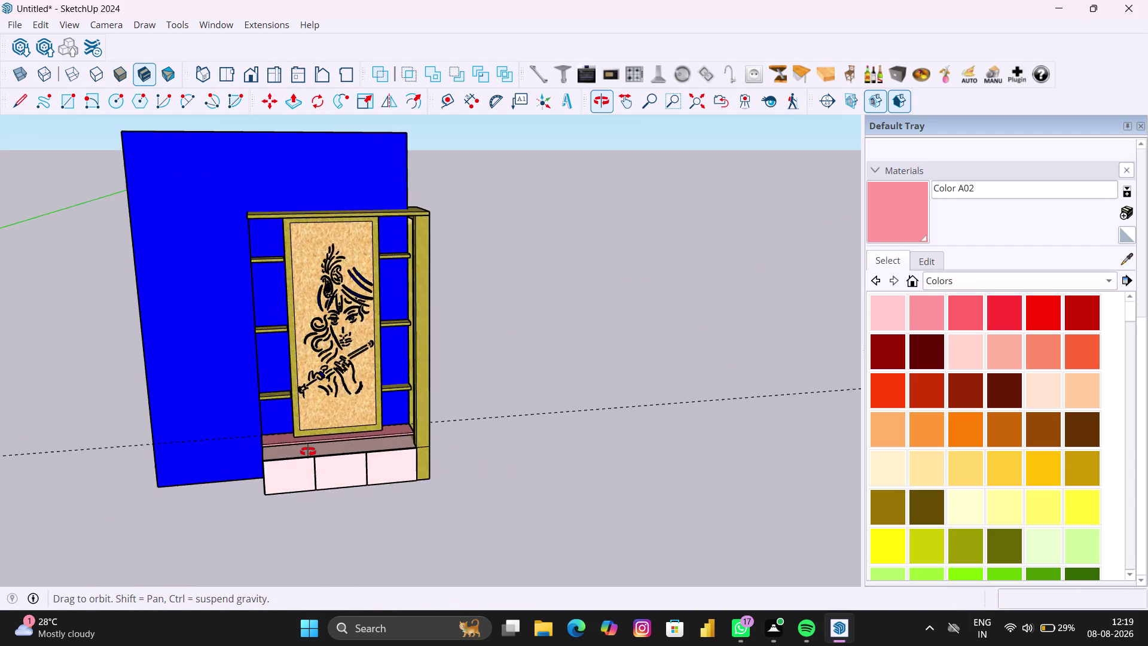
Orbit and pan to a squared-up front view facing the carved panel.
middle_drag(319, 454, 308, 452)
scroll(up, 3)
middle_drag(472, 426, 473, 409)
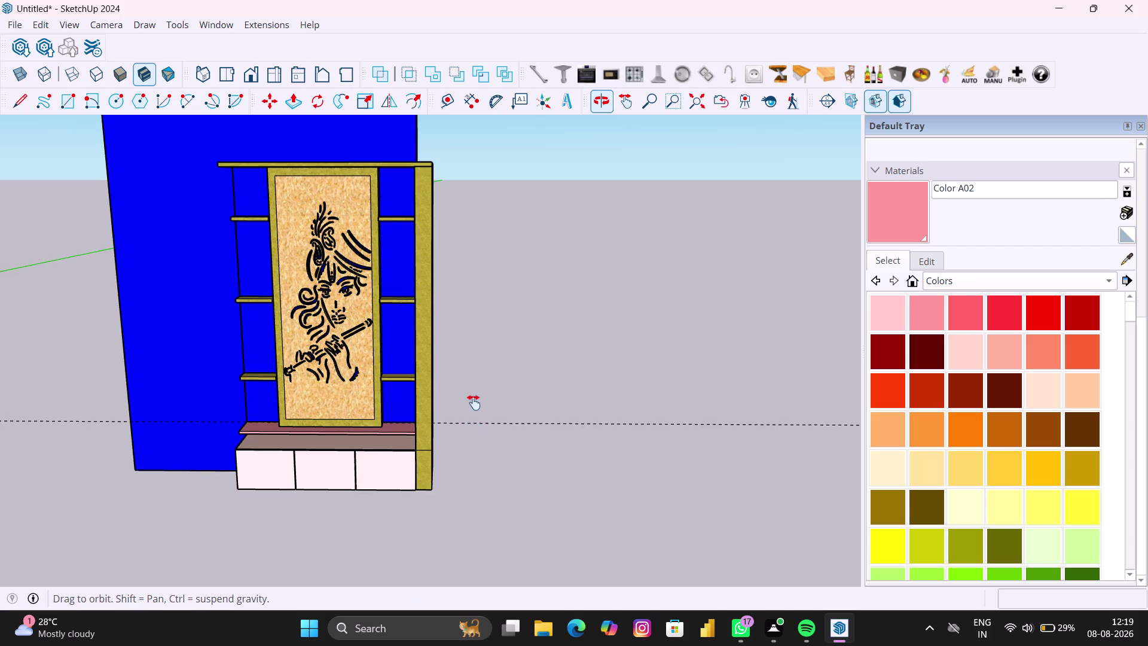
middle_drag(473, 408, 467, 463)
middle_drag(486, 430, 485, 340)
scroll(up, 3)
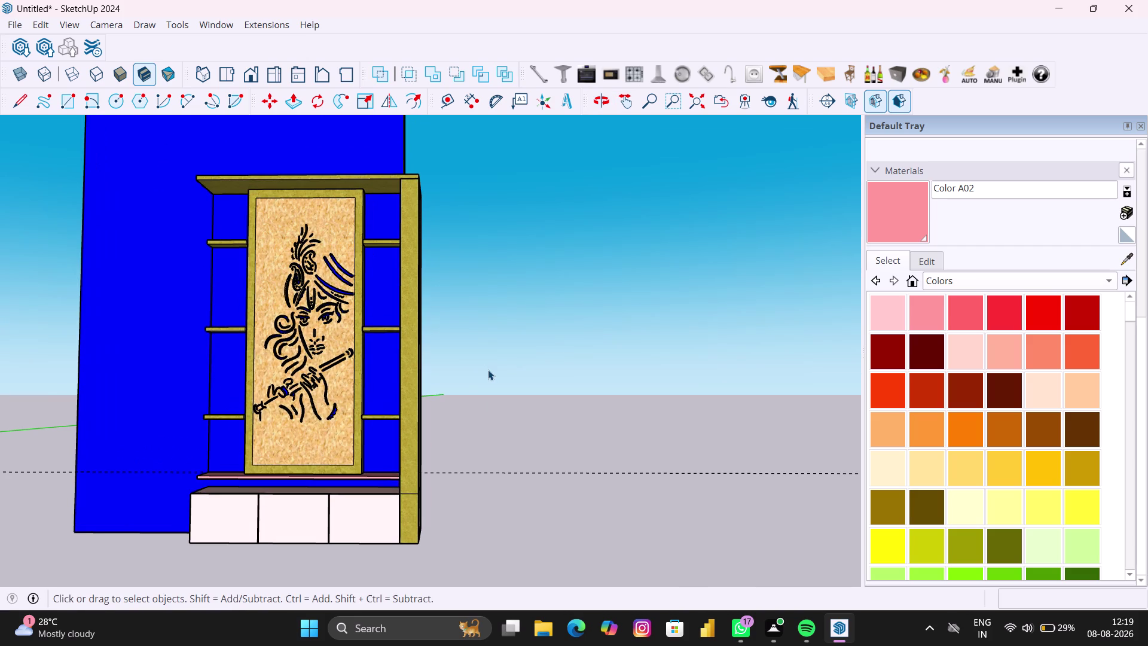
middle_drag(488, 369, 571, 415)
scroll(up, 3)
middle_drag(566, 414, 565, 385)
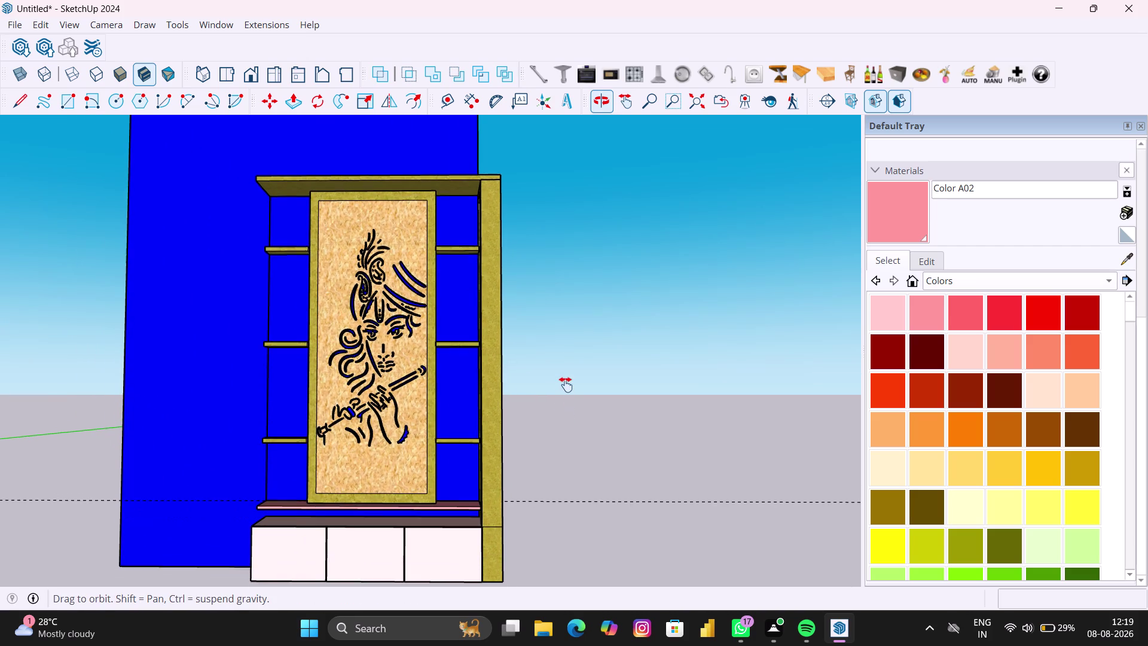
middle_drag(565, 384, 565, 382)
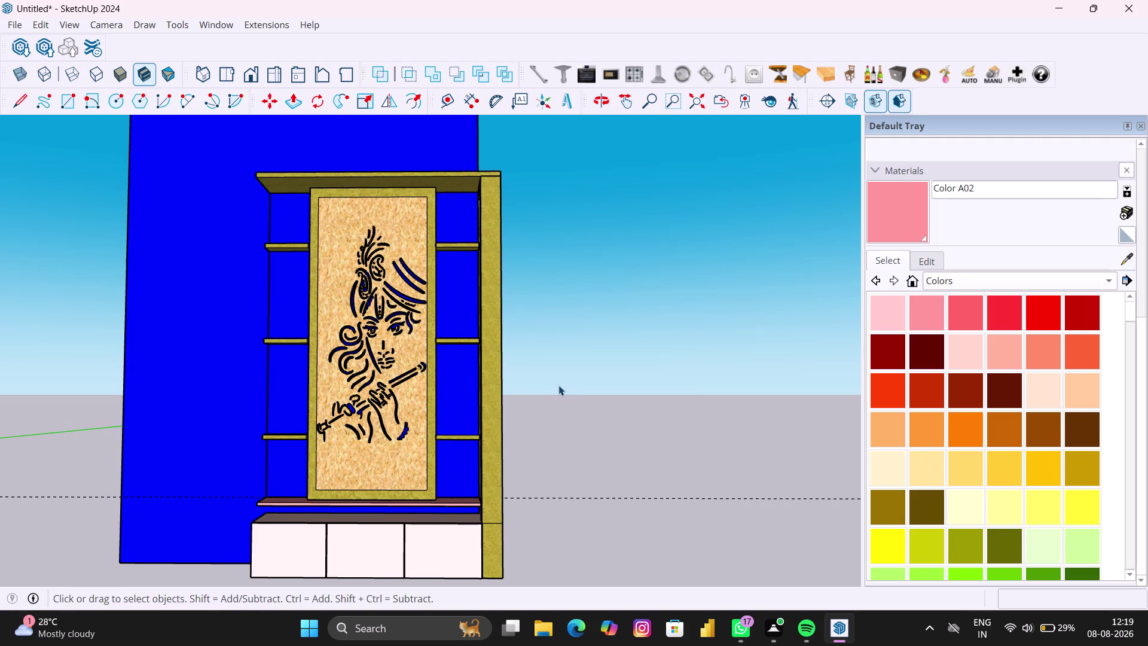
middle_drag(455, 307, 486, 309)
middle_drag(479, 316, 509, 326)
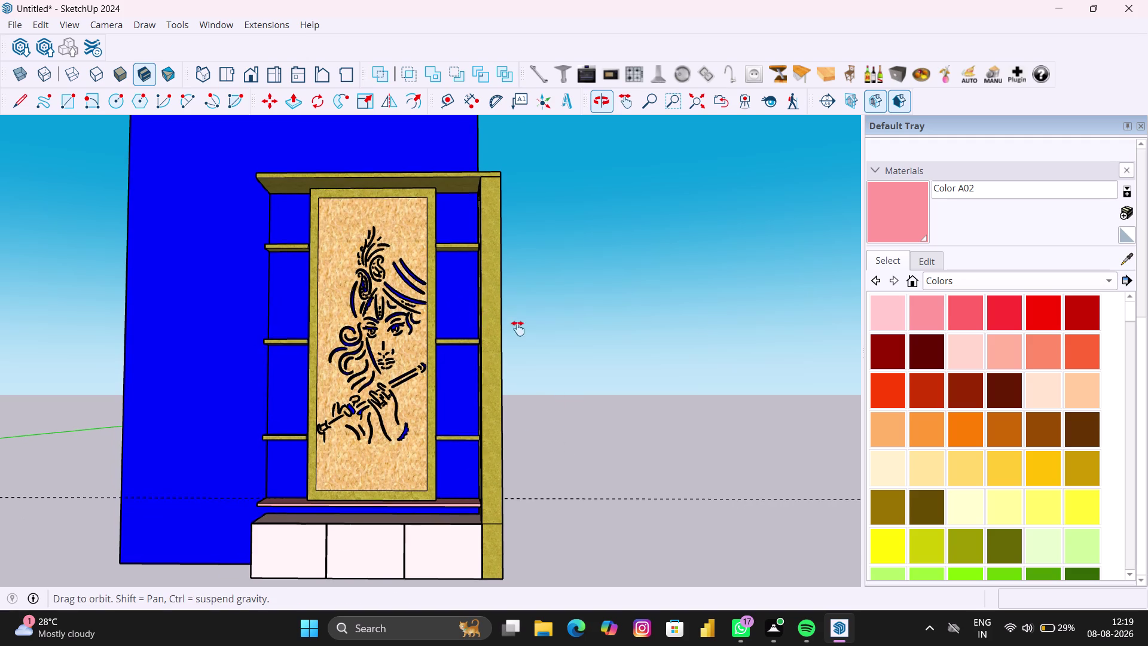
middle_drag(509, 325, 566, 351)
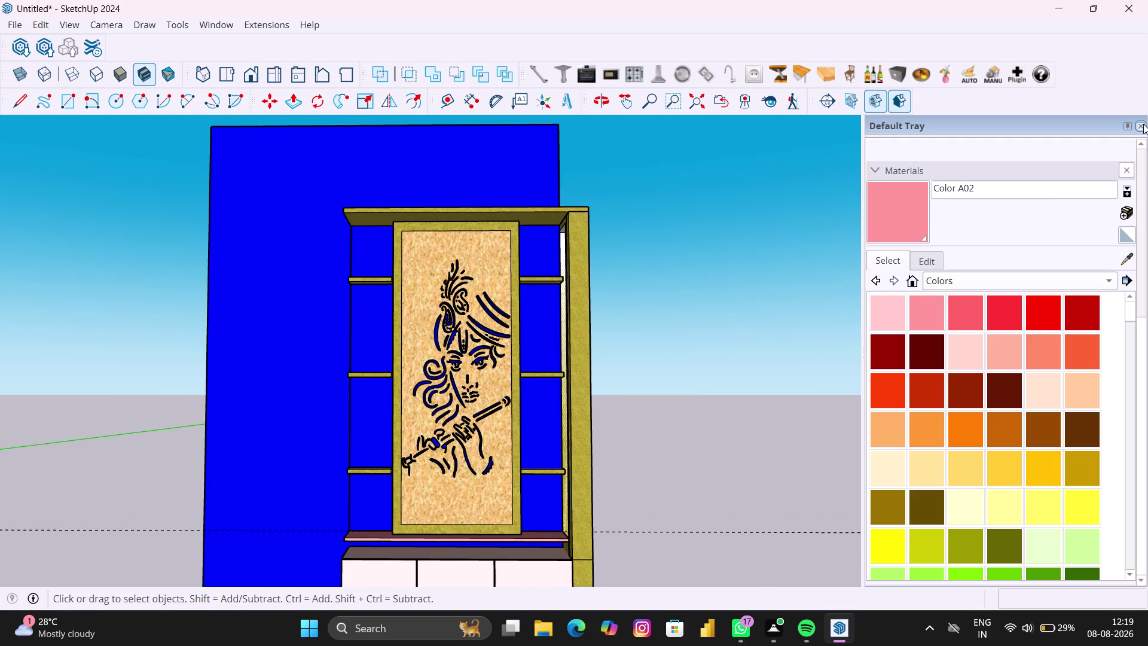
Close the Default Tray materials panel and recentre the unit in view.
click(1143, 123)
scroll(up, 3)
middle_drag(735, 387, 733, 336)
scroll(down, 3)
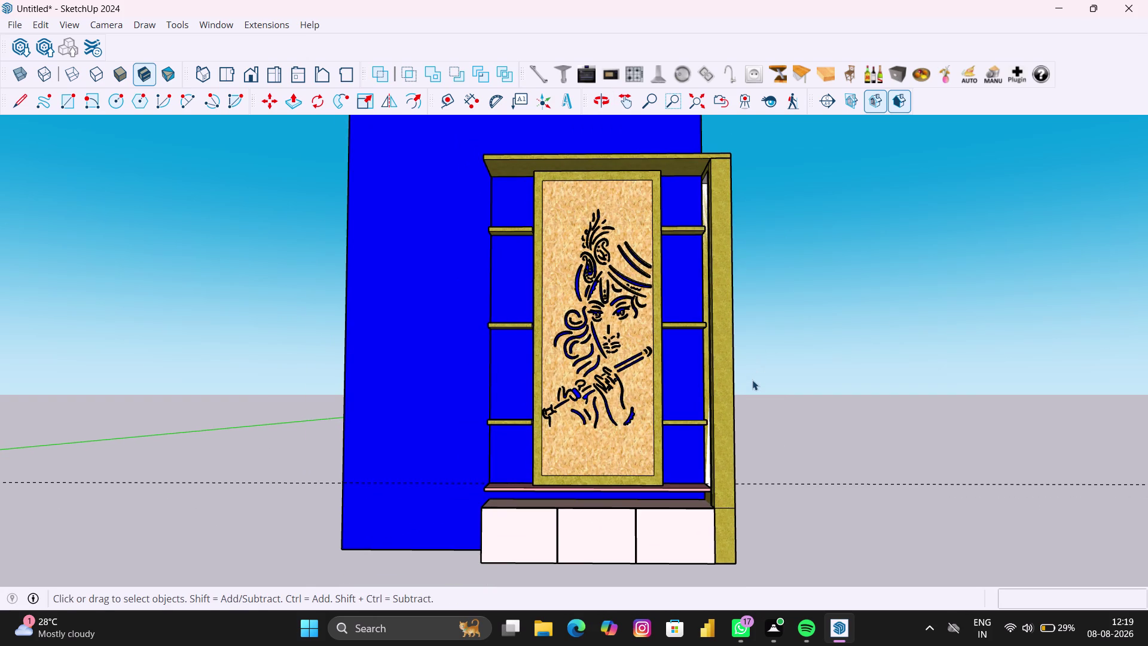
click(10, 19)
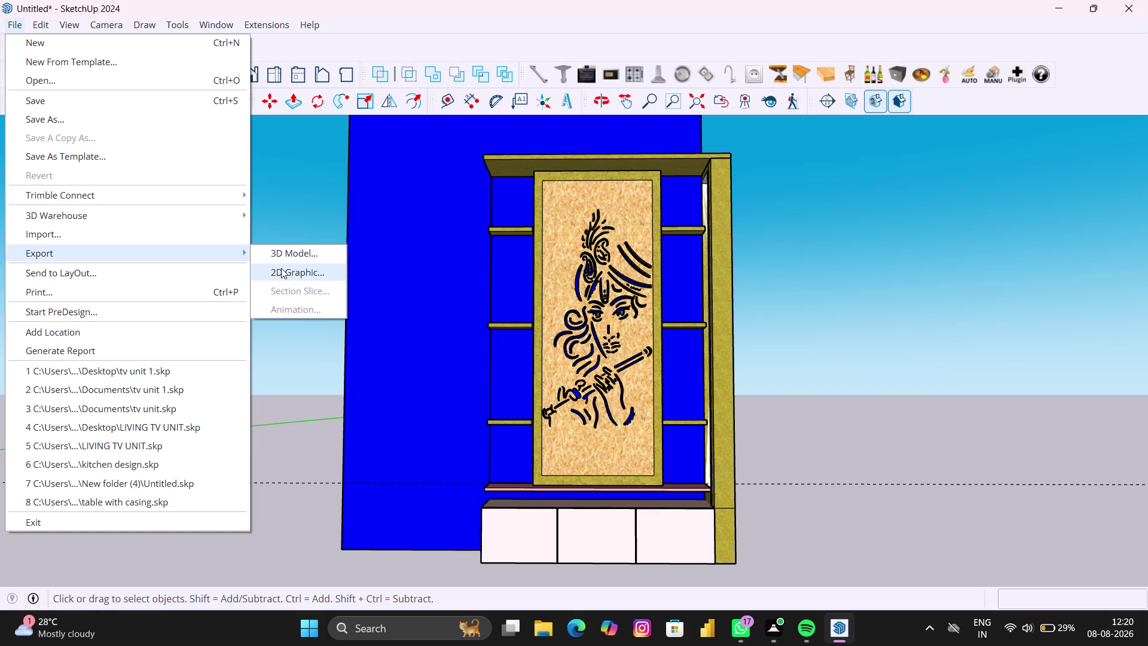
Start a 2D Graphic export to the Desktop named 'POOJA UNIT FRONT VIEW'.
click(281, 268)
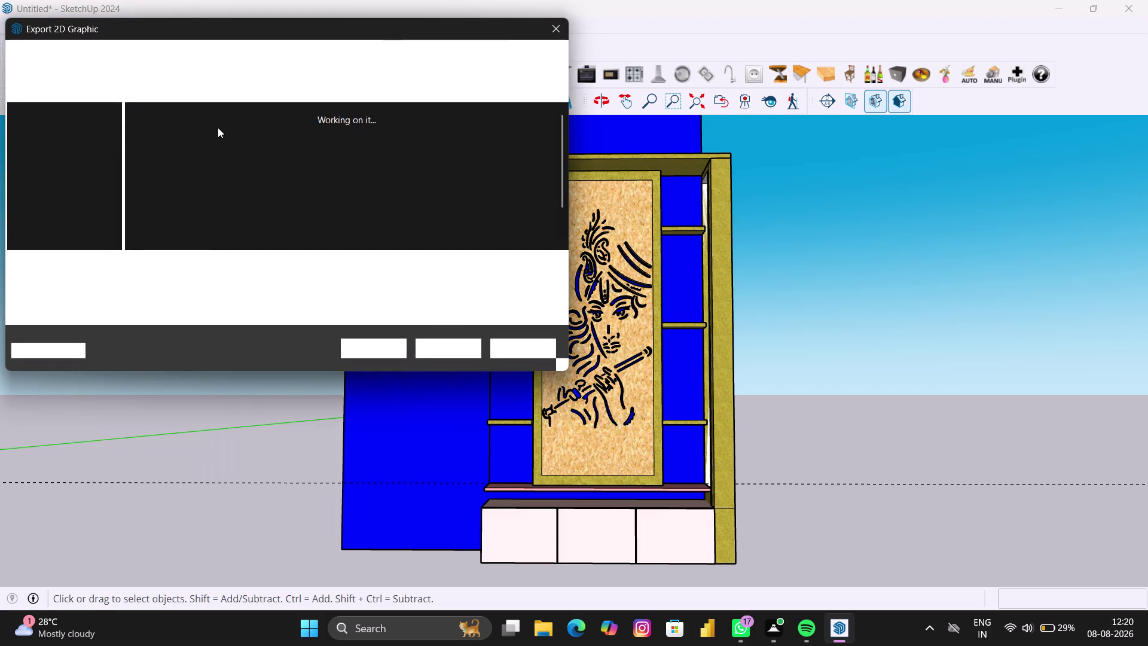
click(73, 168)
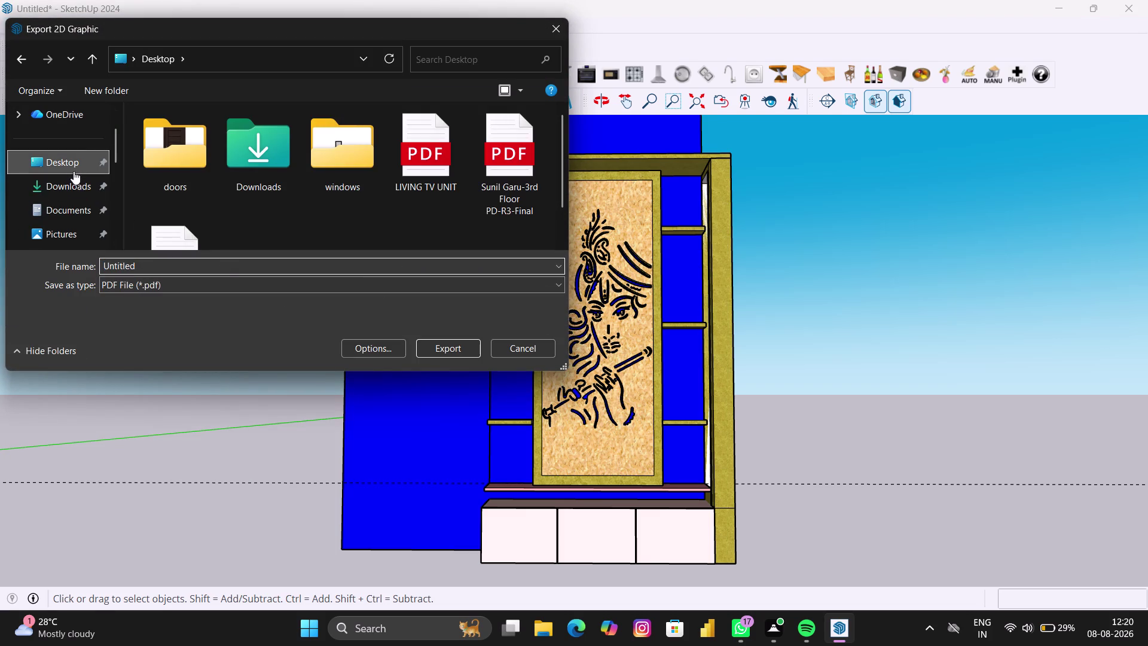
click(160, 266)
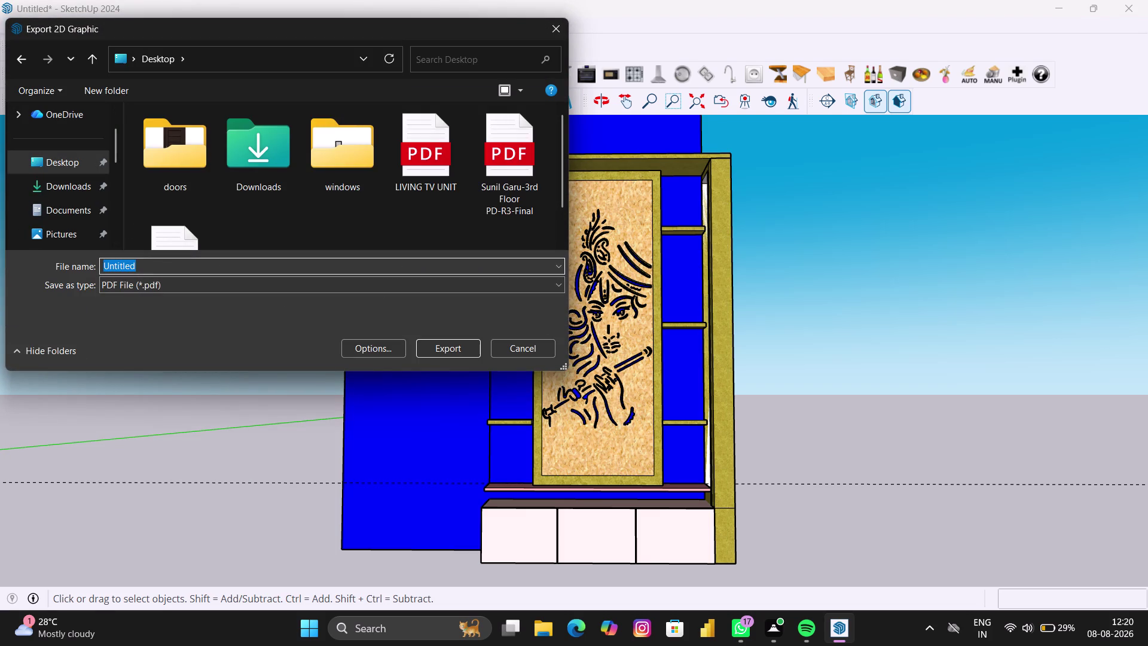
key(BackSpace)
text(PO)
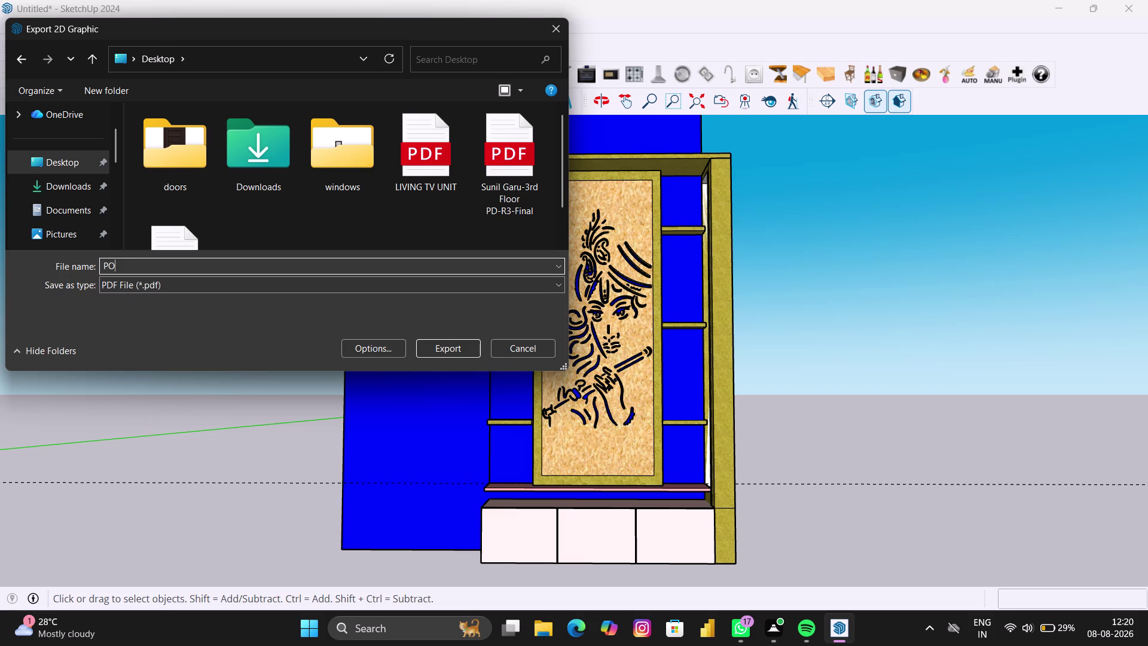
text(OJA)
key(space)
text(UN)
text(IT)
key(space)
key(1)
key(BackSpace)
key(p)
key(BackSpace)
text(FR)
text(ONT)
key(space)
text(VIE)
text(W)
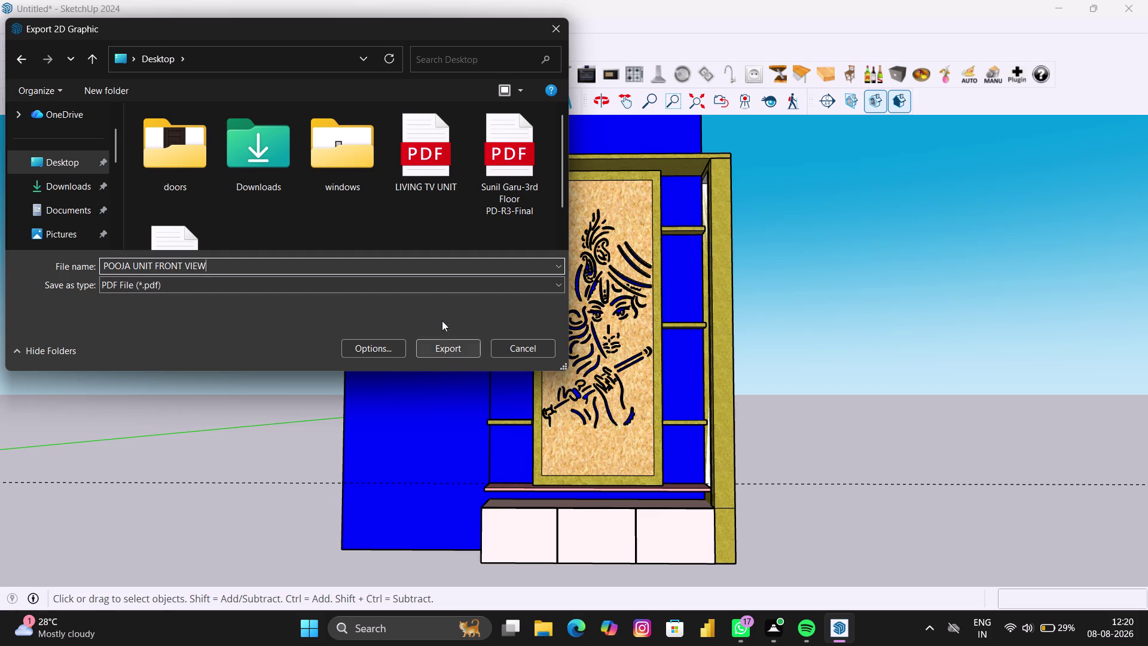
Accept the PDF export options and export the front view.
click(68, 161)
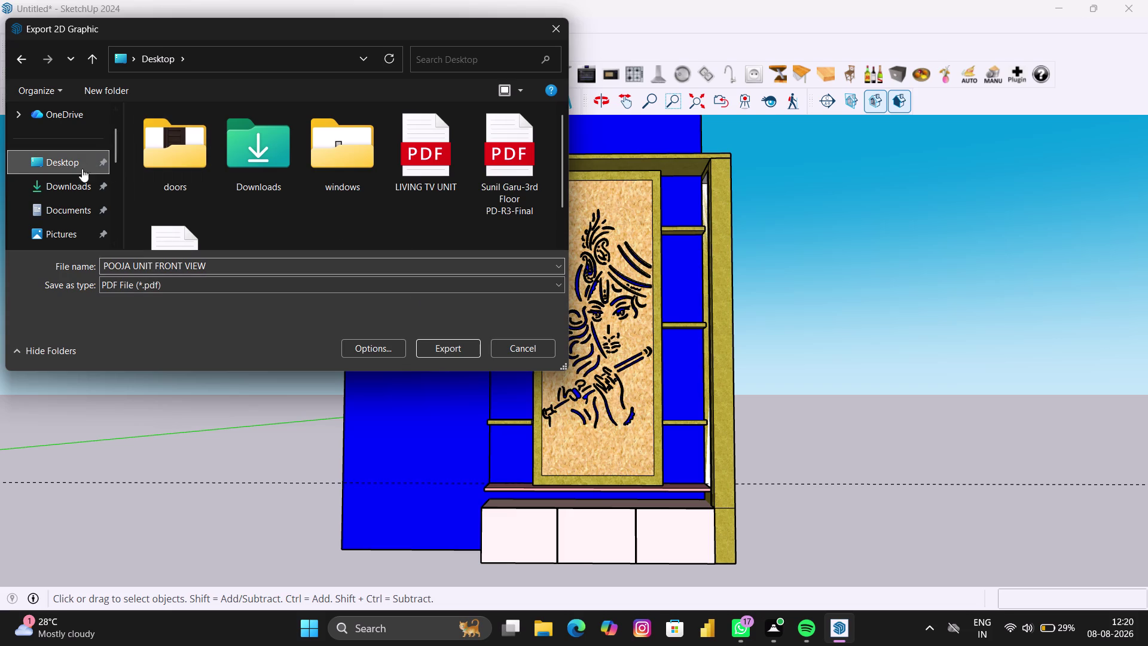
click(374, 346)
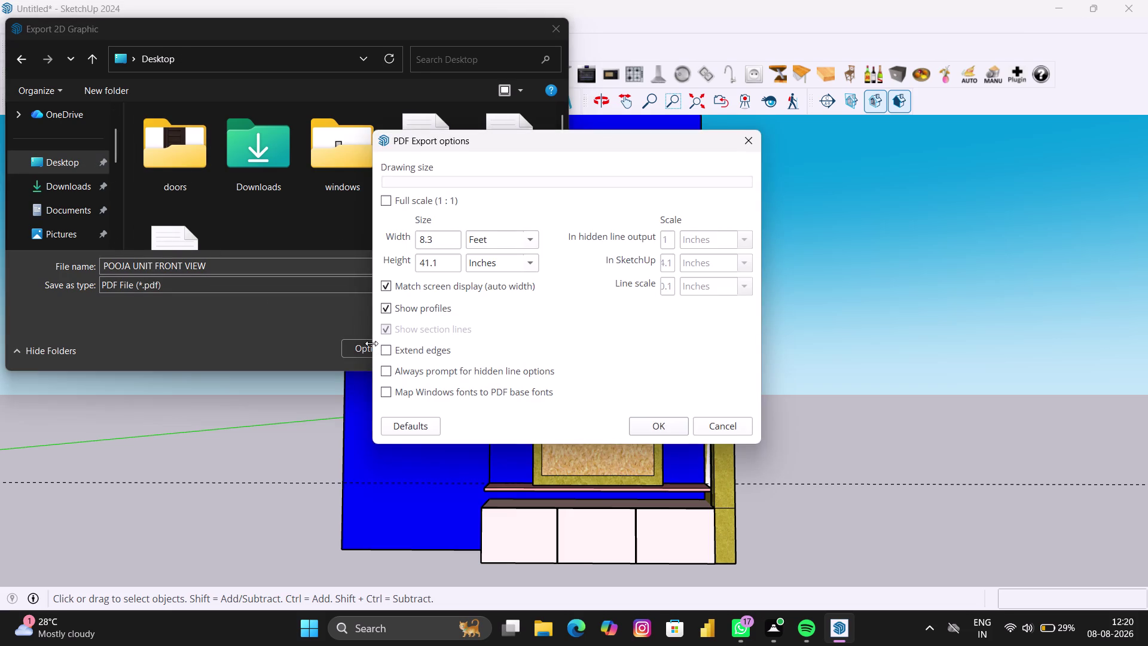
click(351, 330)
click(650, 426)
click(455, 352)
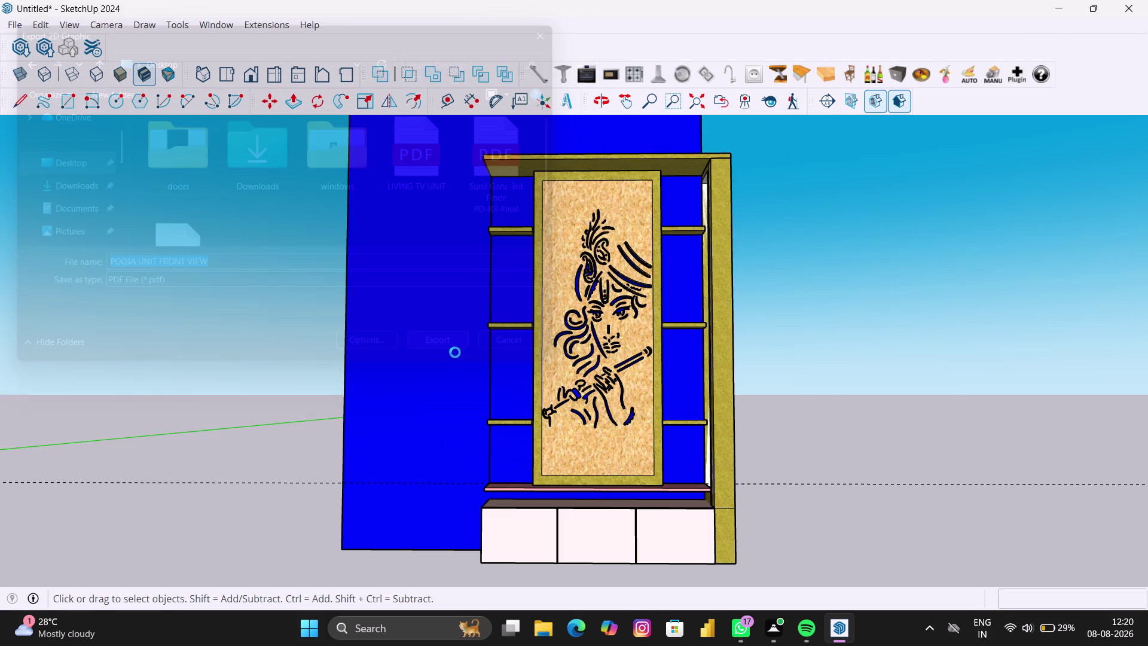
scroll(down, 3)
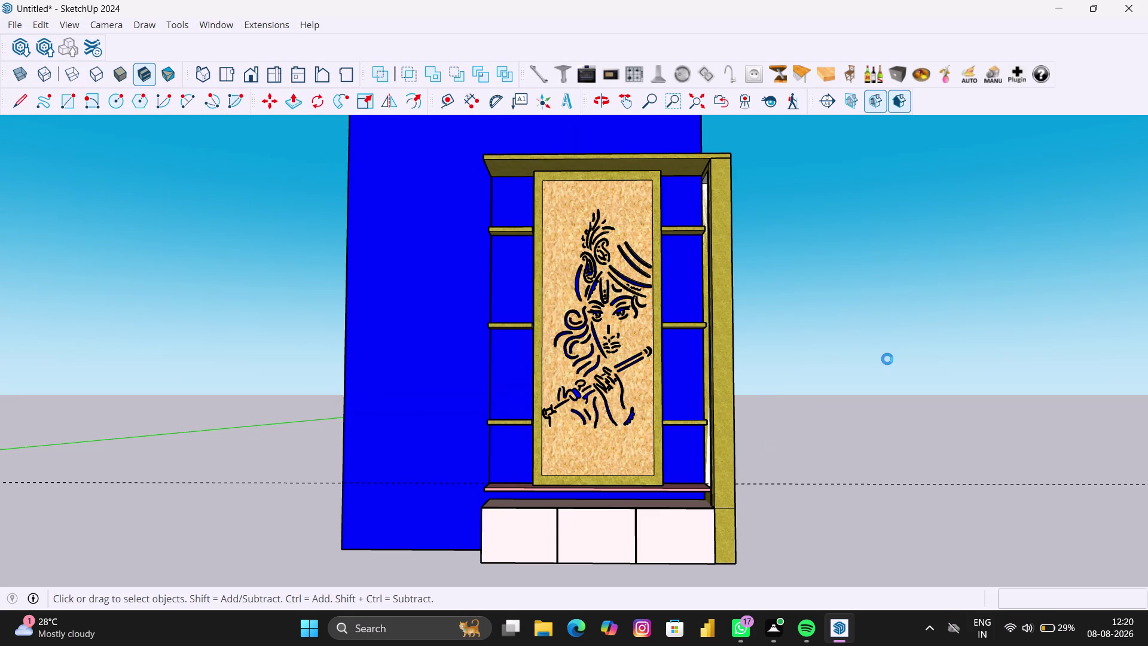
scroll(down, 3)
scroll(down, 3)
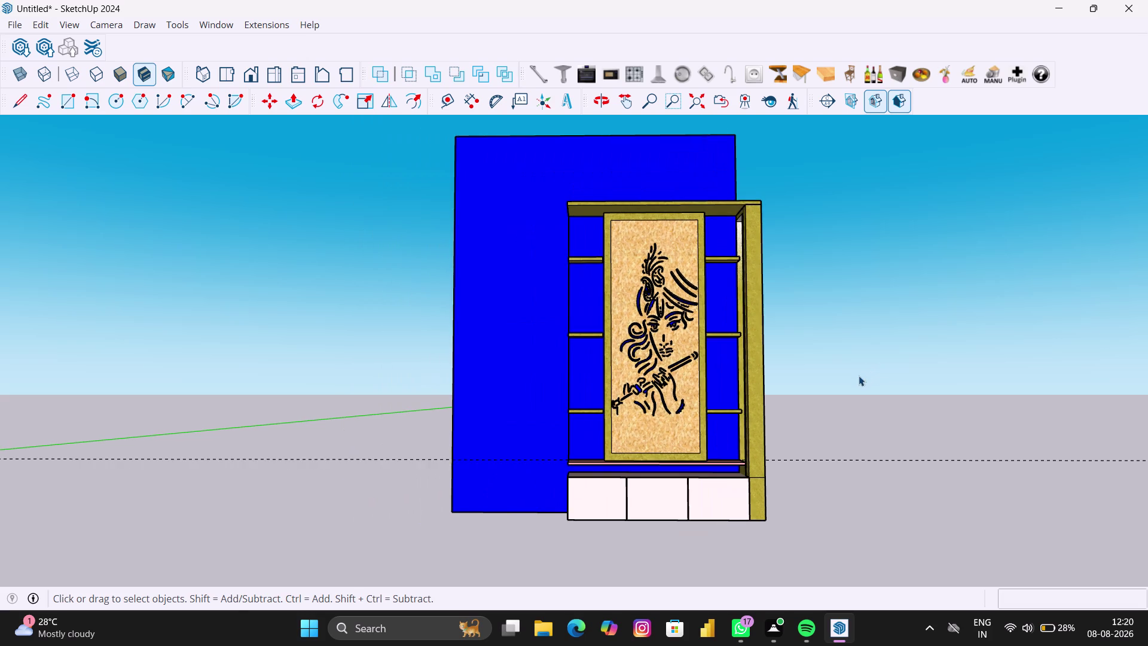
middle_drag(848, 376, 254, 366)
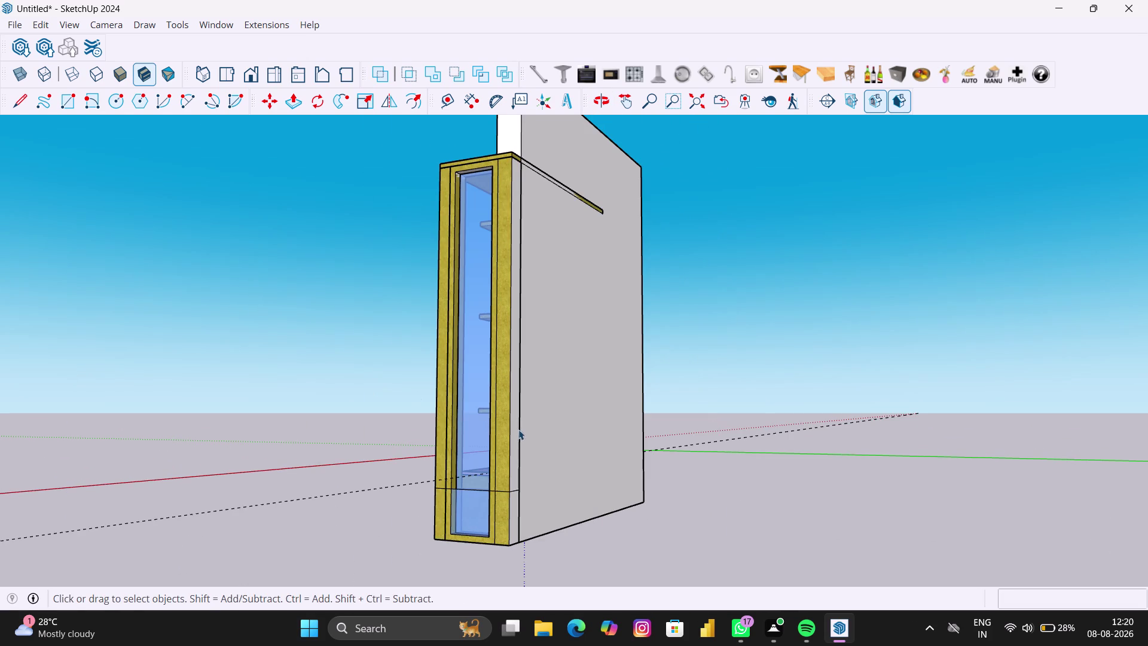
middle_drag(523, 432, 581, 449)
scroll(up, 3)
middle_drag(492, 508, 575, 528)
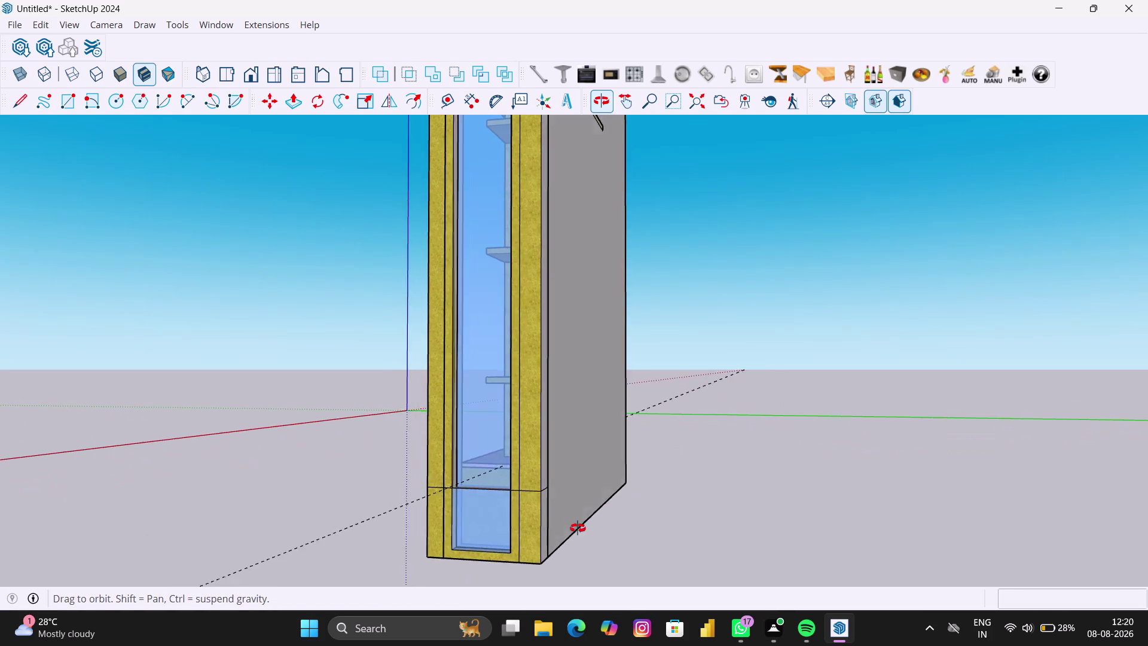
middle_drag(576, 528, 602, 528)
scroll(up, 3)
click(548, 500)
scroll(down, 3)
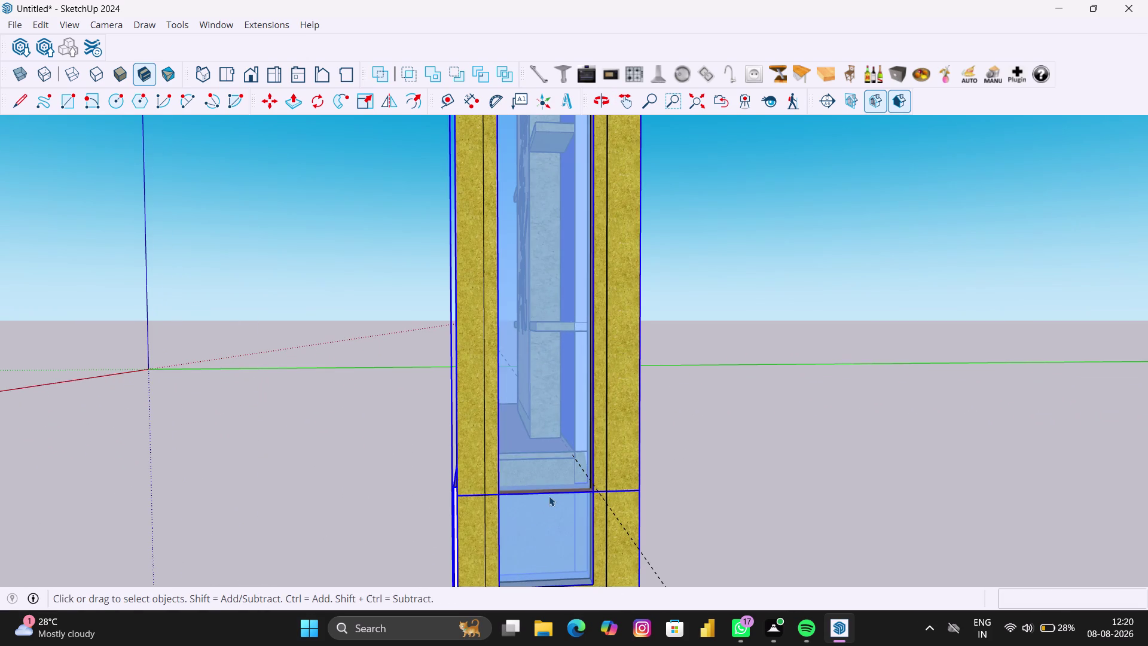
scroll(down, 3)
middle_drag(548, 496, 770, 484)
click(483, 552)
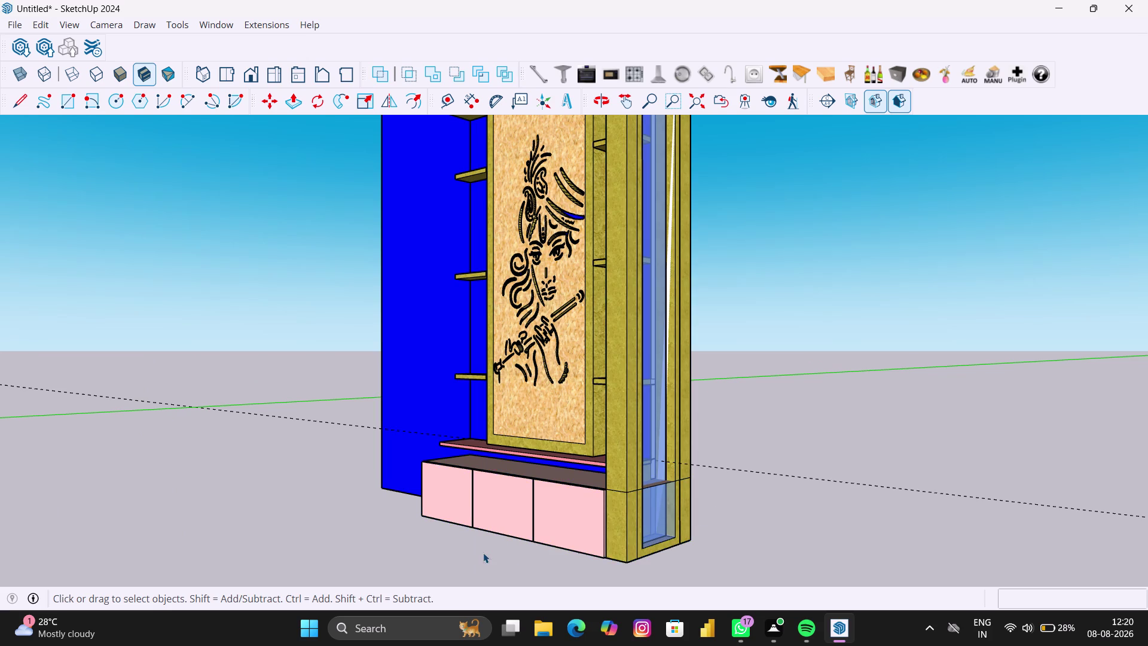
scroll(down, 3)
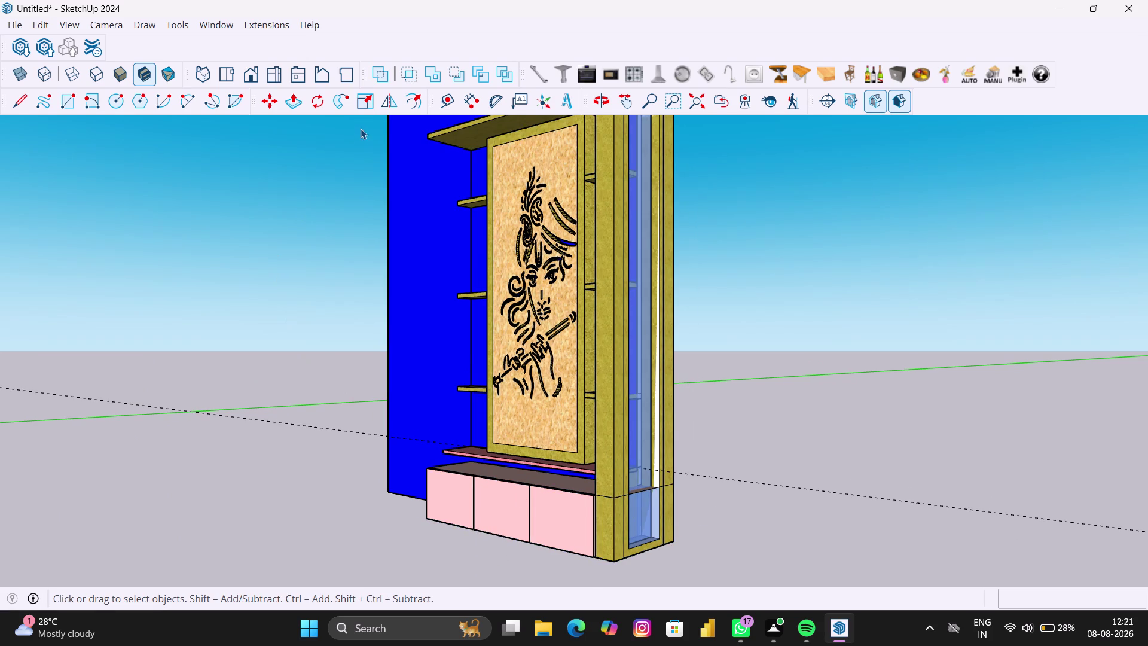
click(440, 77)
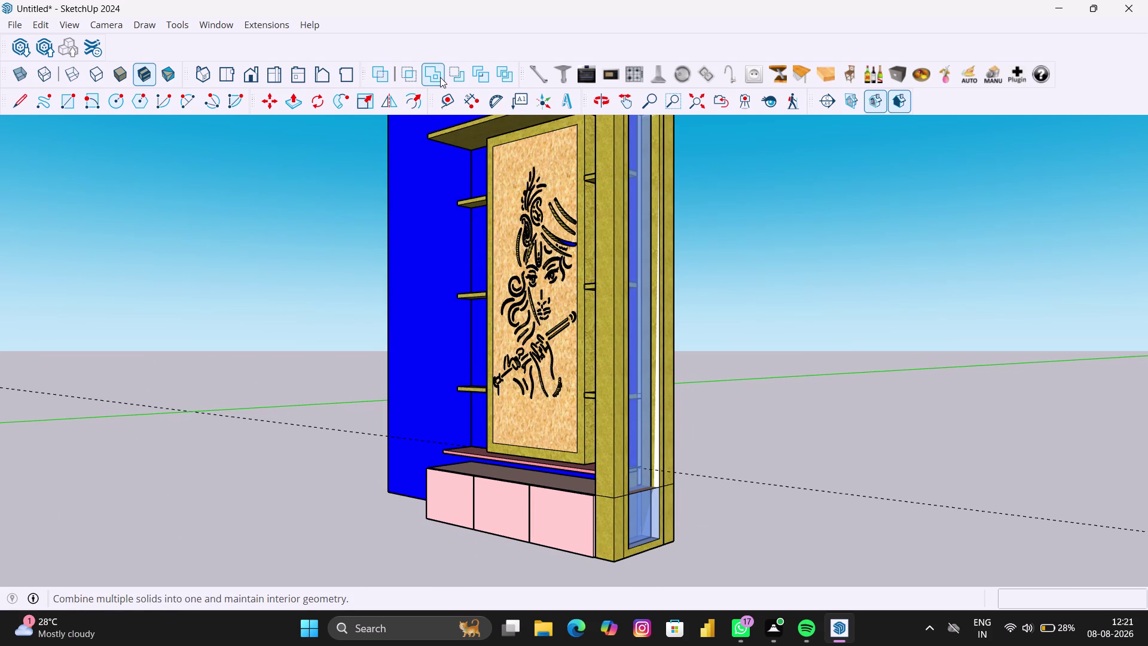
scroll(up, 3)
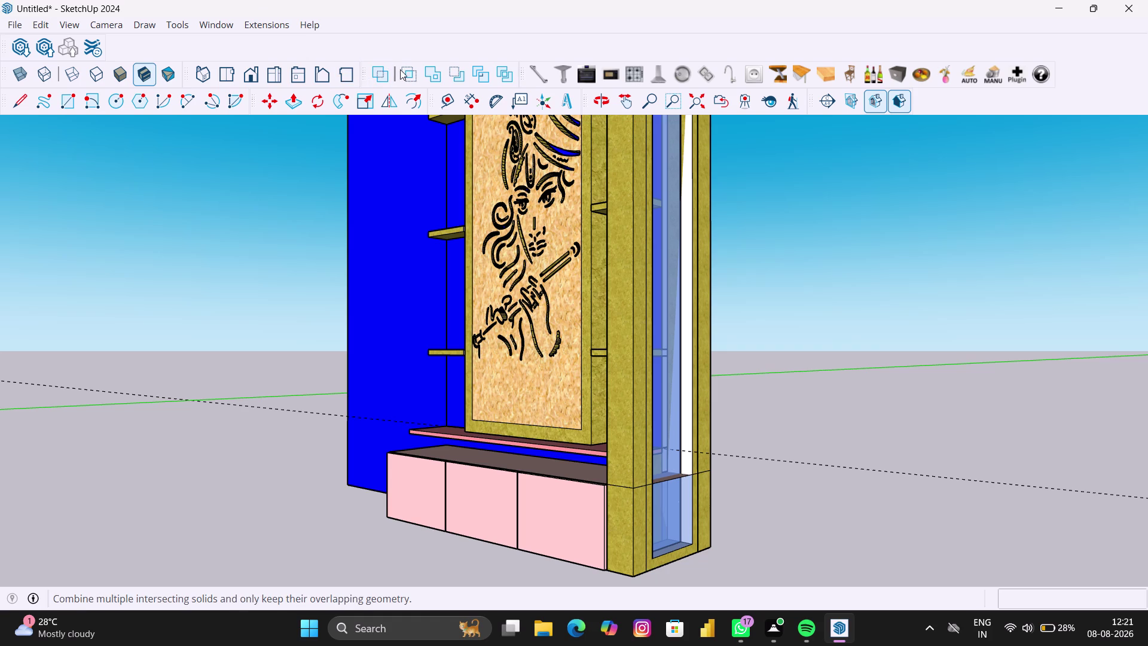
click(432, 73)
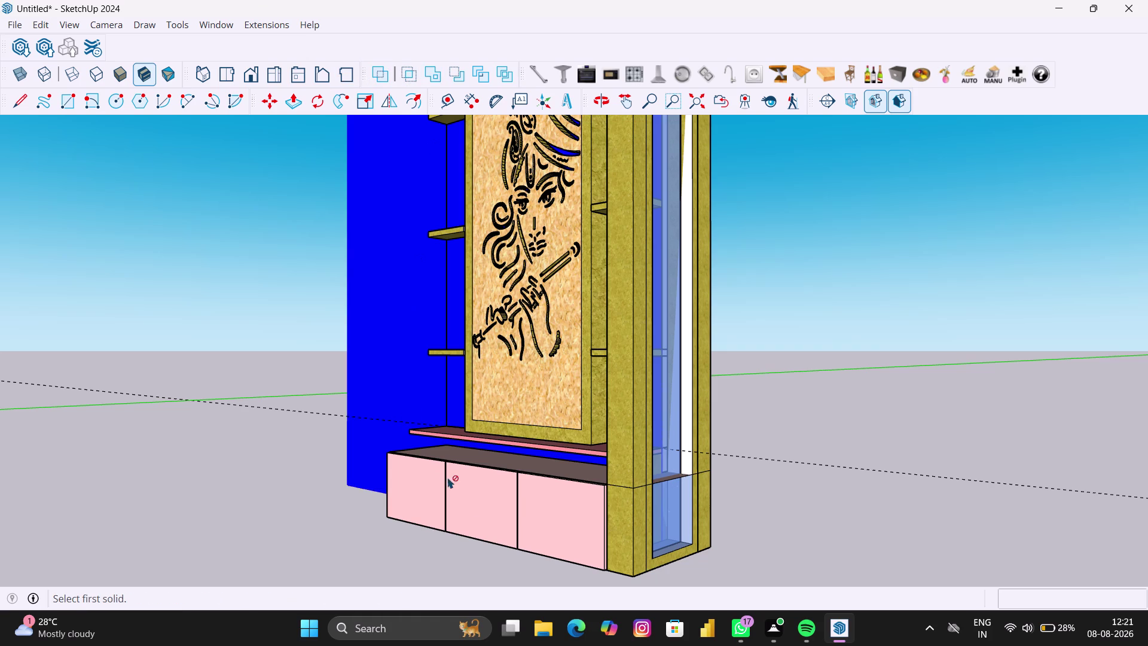
scroll(down, 3)
key(space)
click(808, 540)
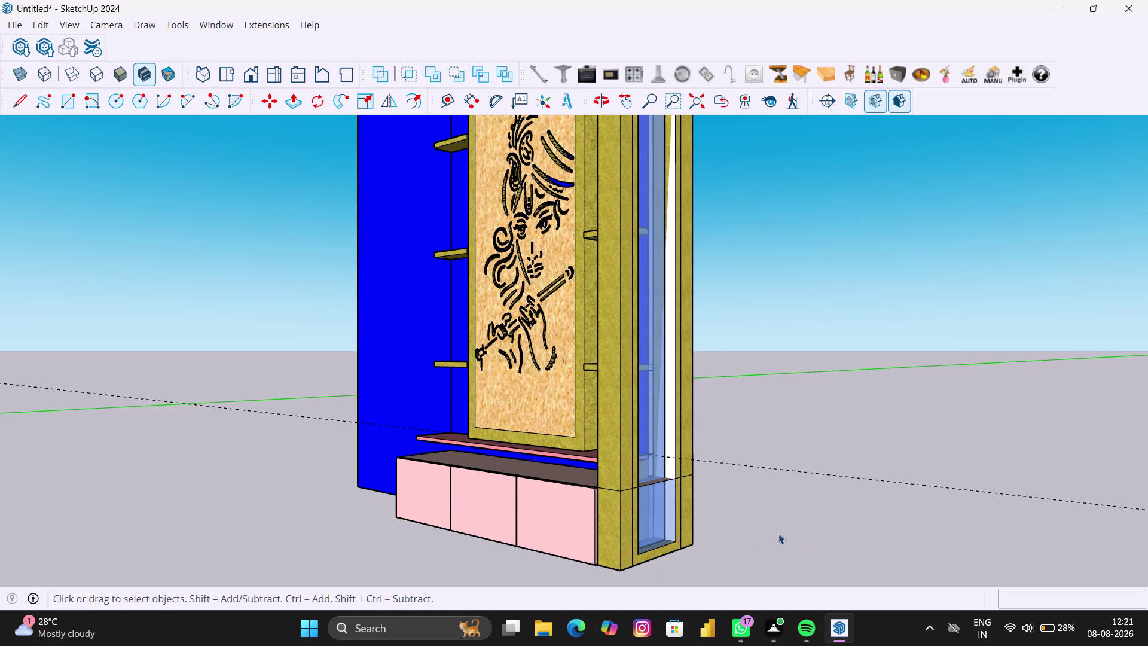
double_click(581, 511)
click(582, 511)
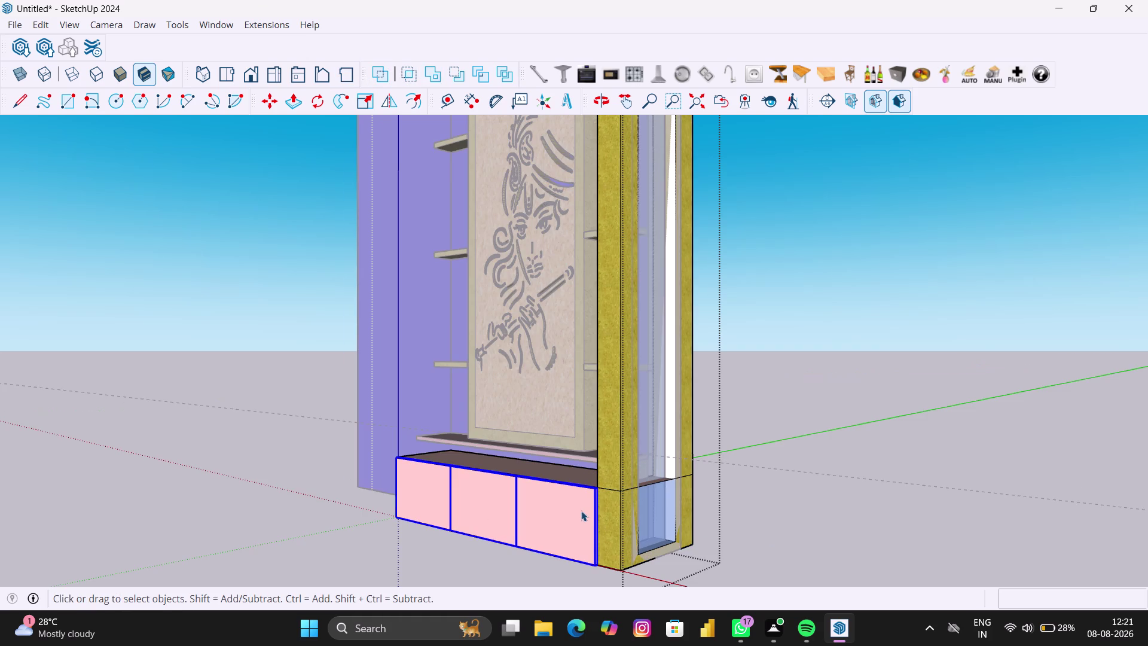
click(633, 507)
click(612, 509)
click(622, 520)
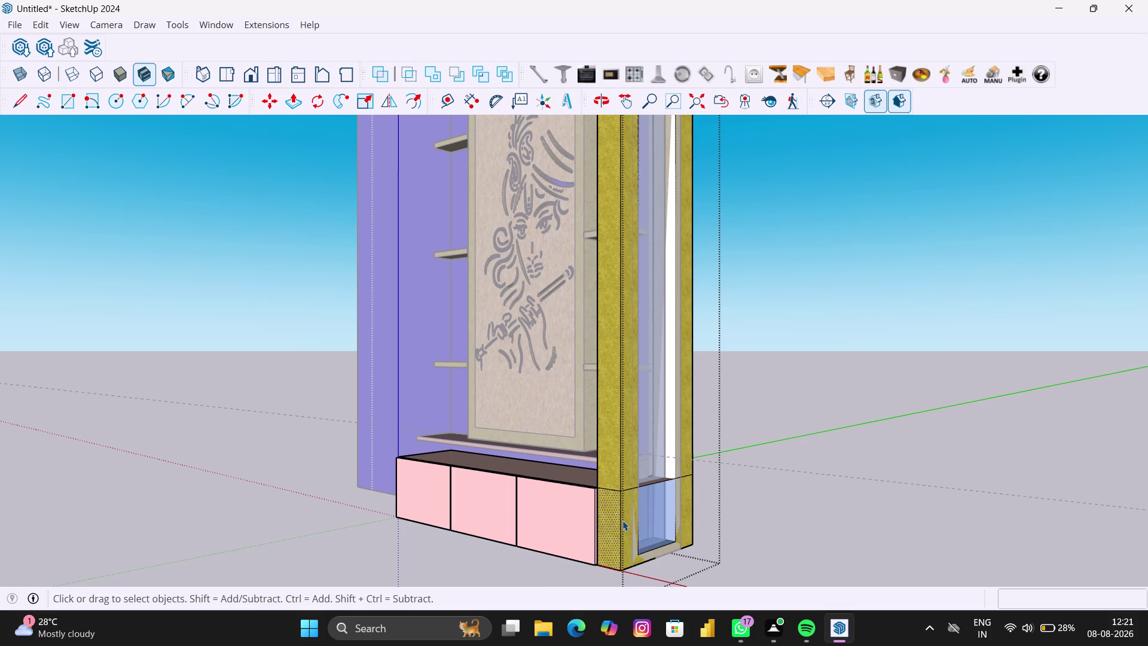
scroll(down, 3)
scroll(down, 3)
click(407, 522)
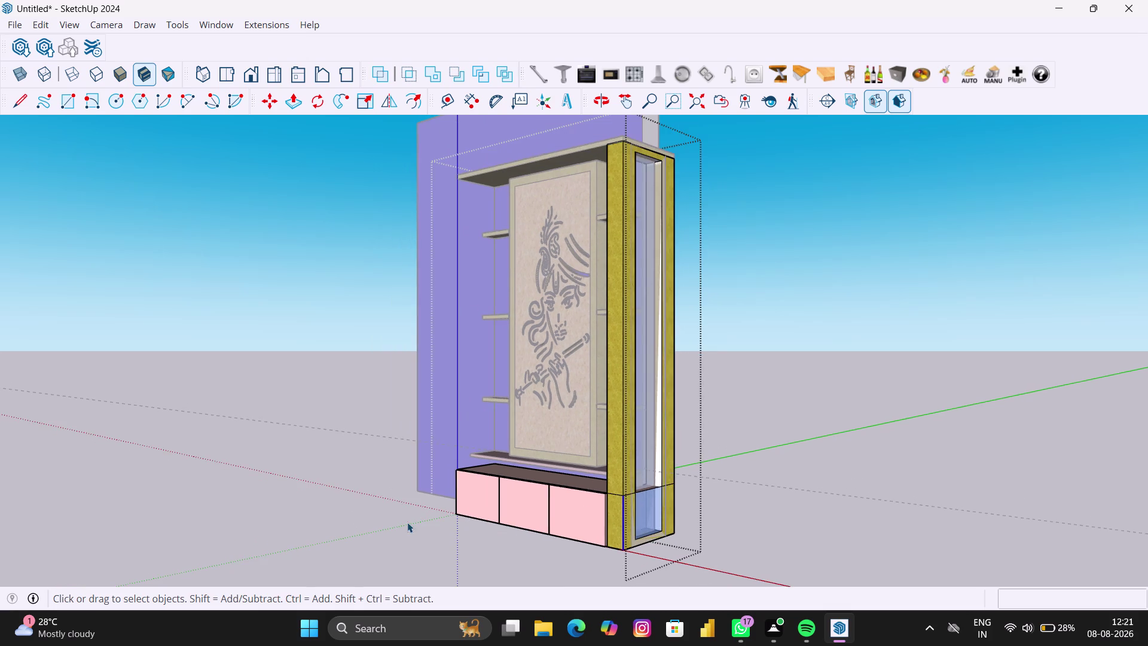
click(538, 509)
scroll(down, 3)
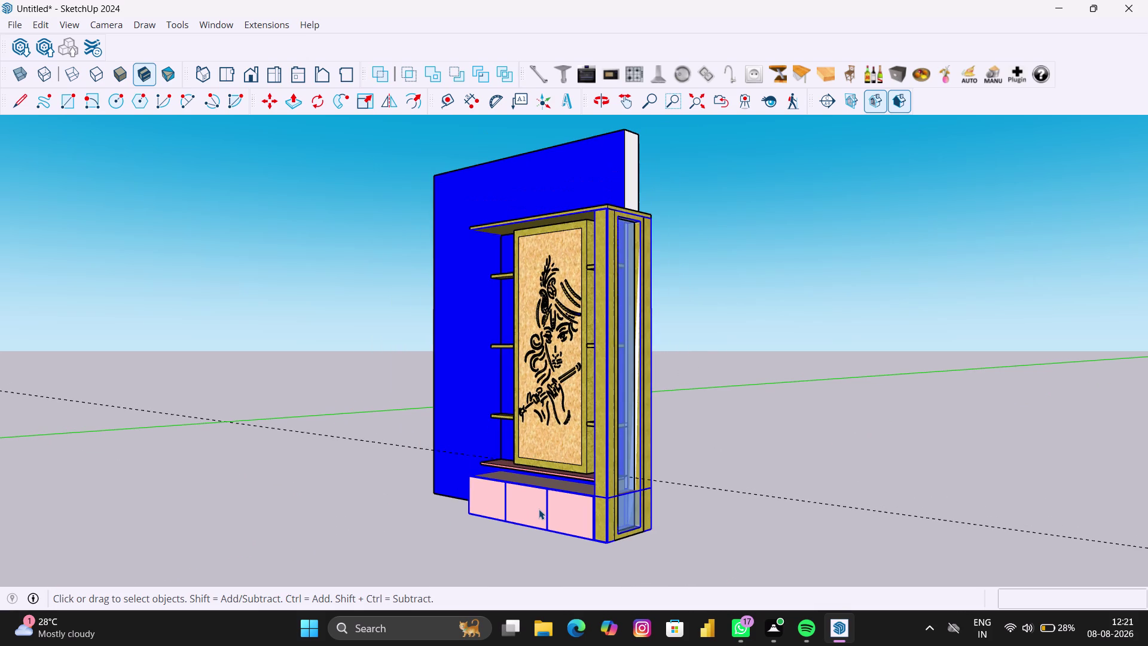
click(430, 70)
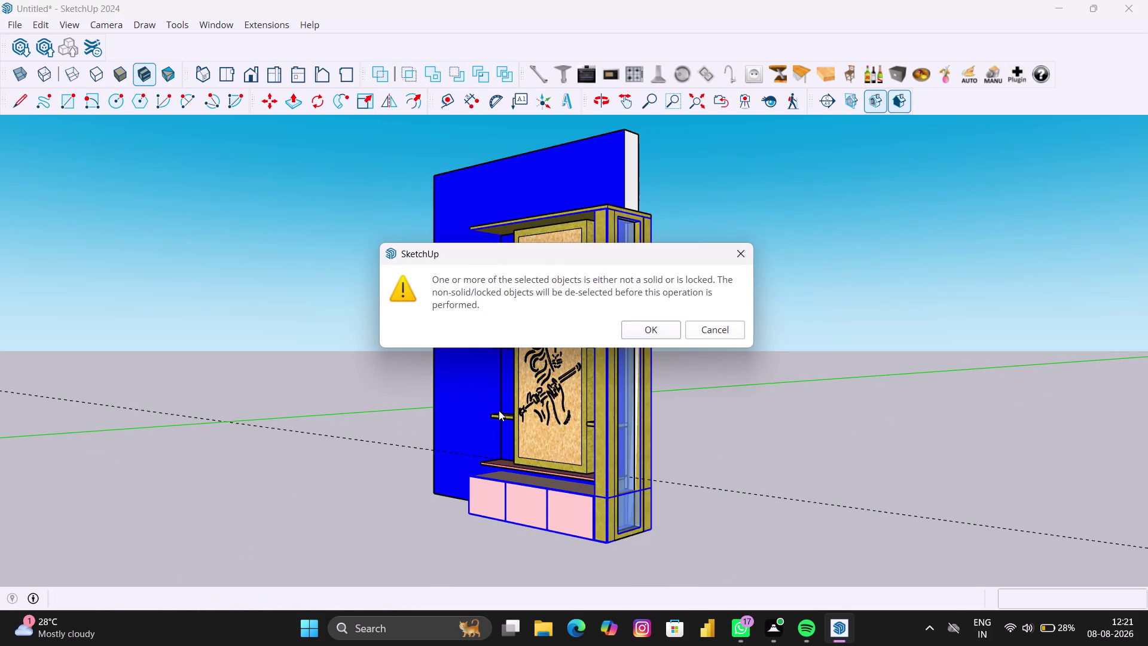
click(630, 327)
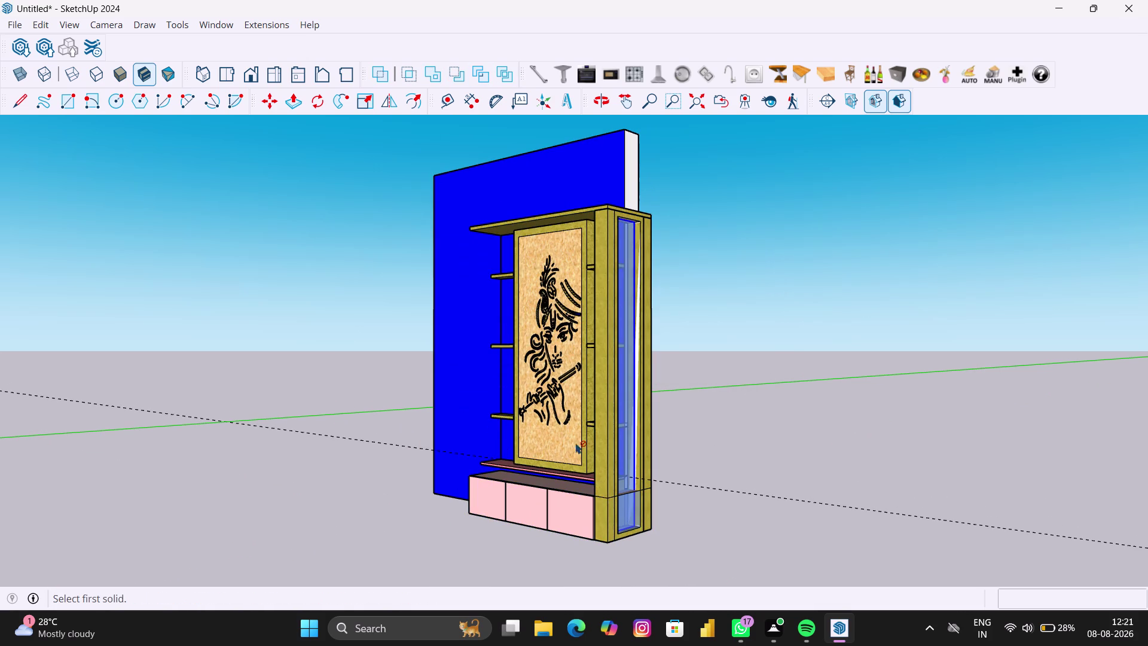
click(603, 513)
click(628, 517)
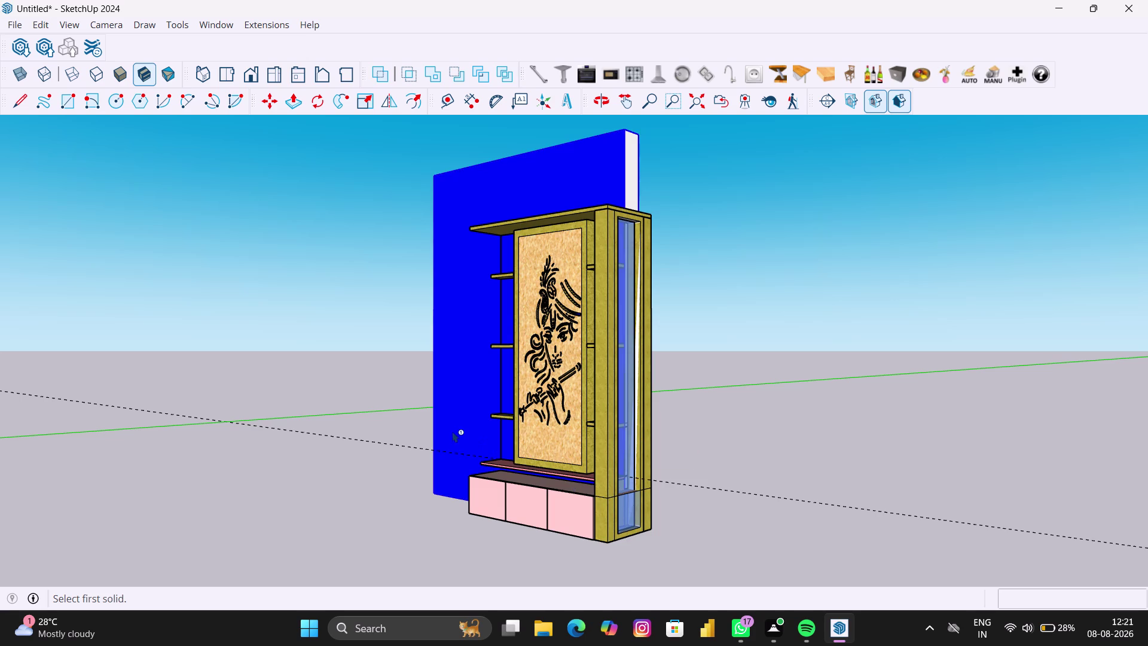
scroll(down, 3)
key(space)
Inspect the glass side column and nearby drawers, briefly entering the column group.
click(340, 433)
scroll(down, 3)
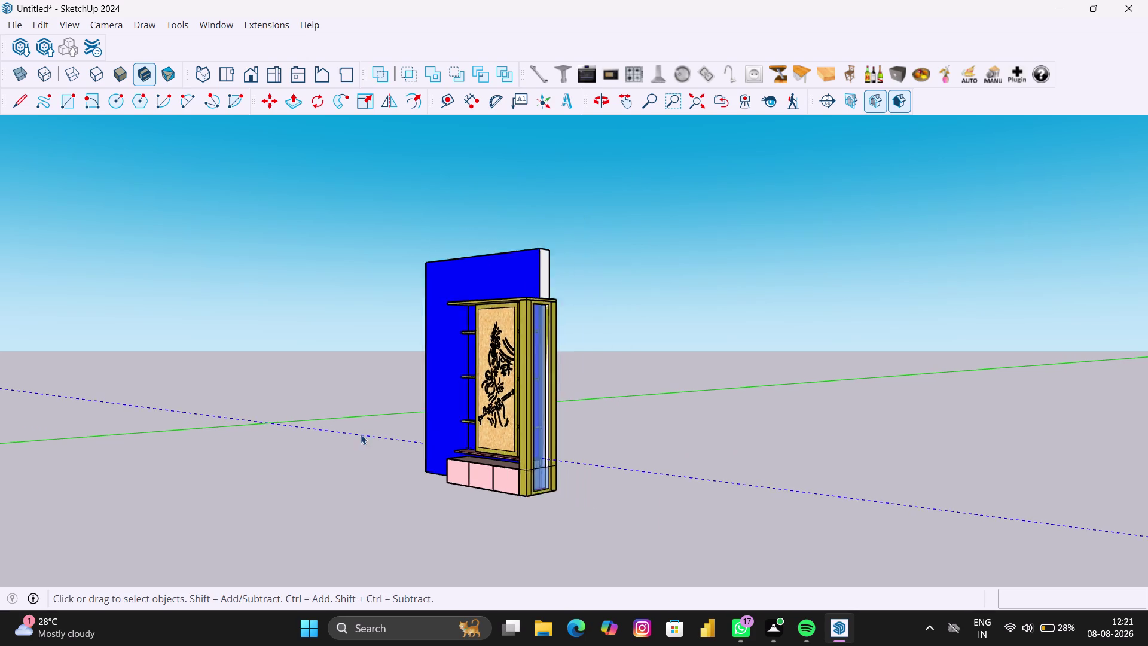
middle_drag(510, 447, 404, 442)
scroll(up, 3)
middle_drag(517, 463, 499, 457)
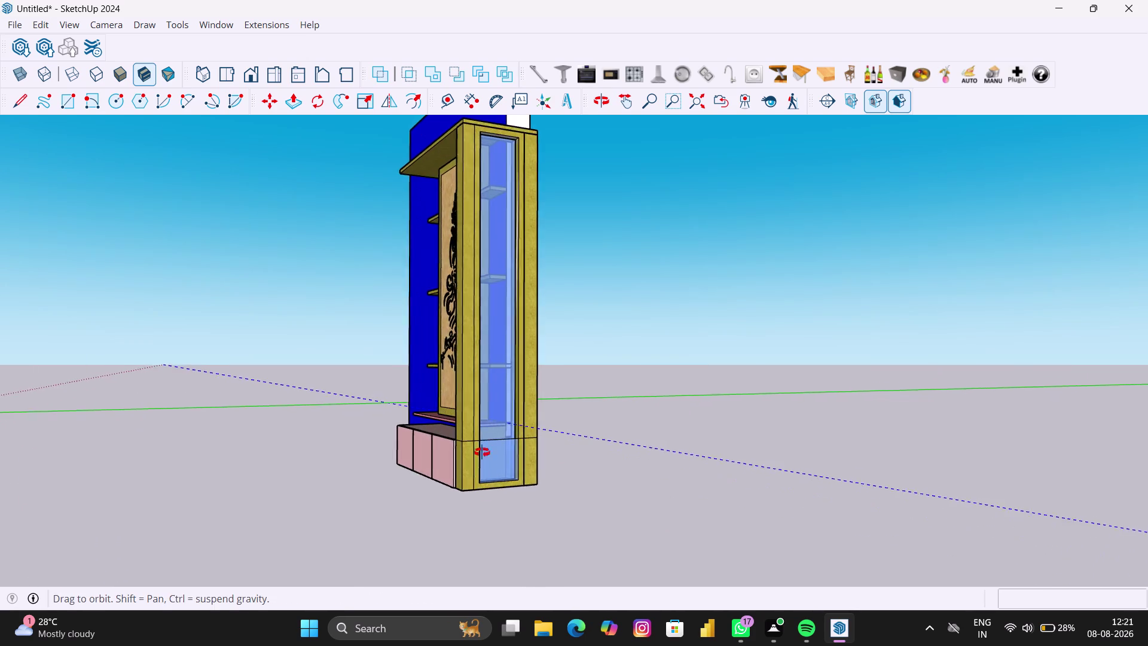
middle_drag(499, 457, 409, 441)
scroll(up, 3)
scroll(up, 3)
click(467, 427)
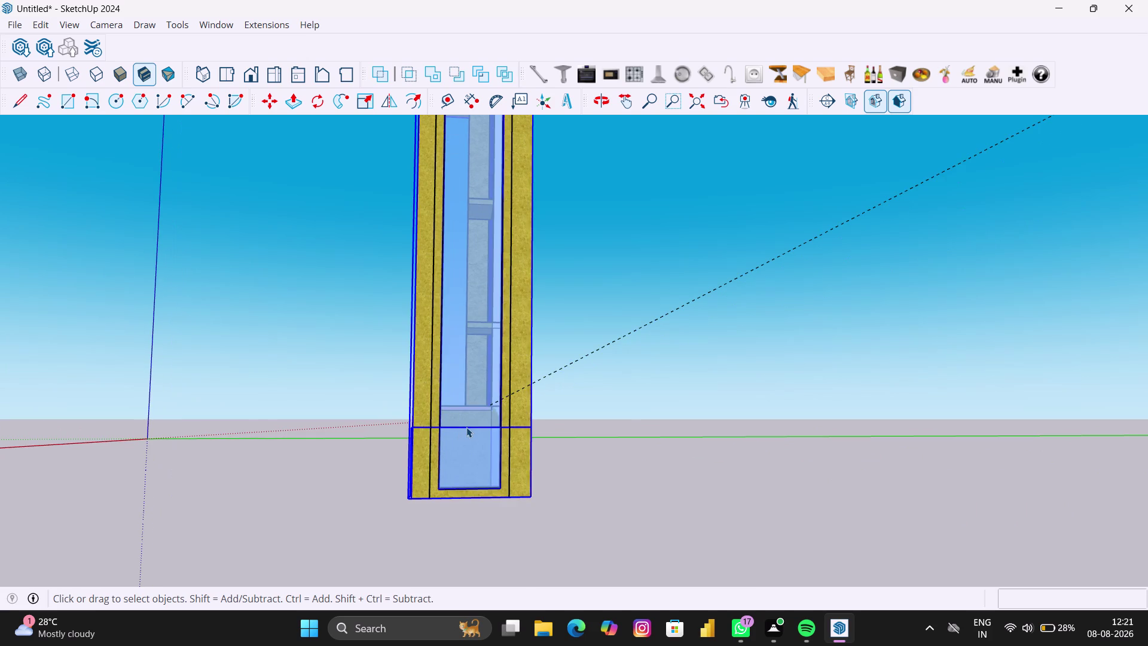
scroll(down, 3)
middle_drag(468, 427, 501, 456)
double_click(501, 456)
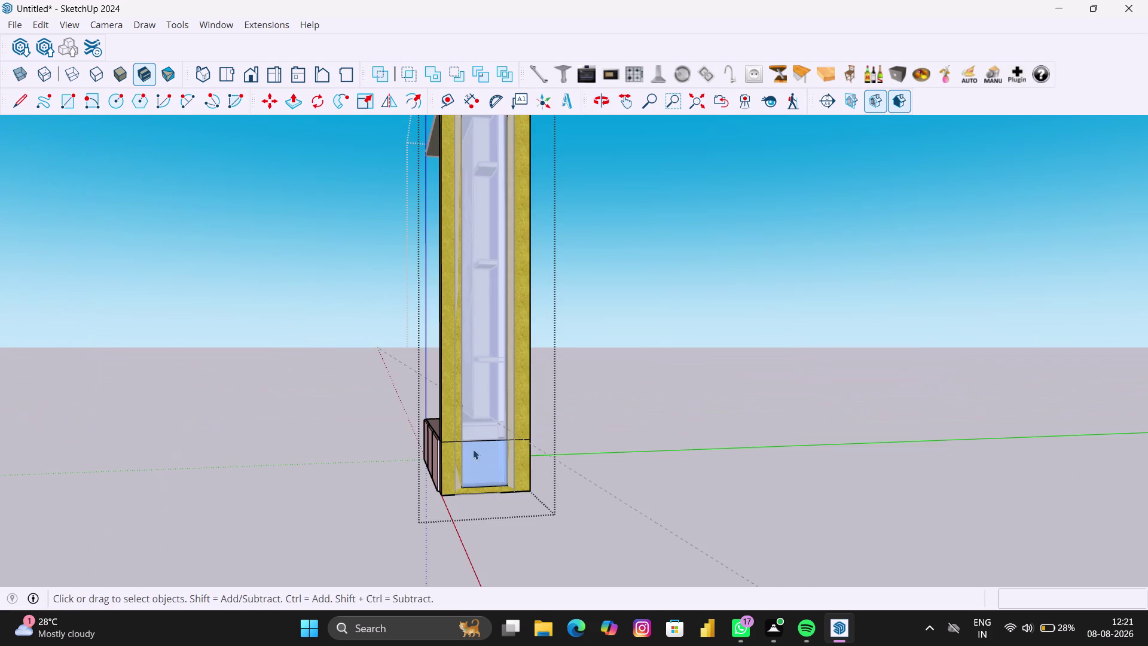
scroll(up, 3)
click(472, 439)
scroll(up, 3)
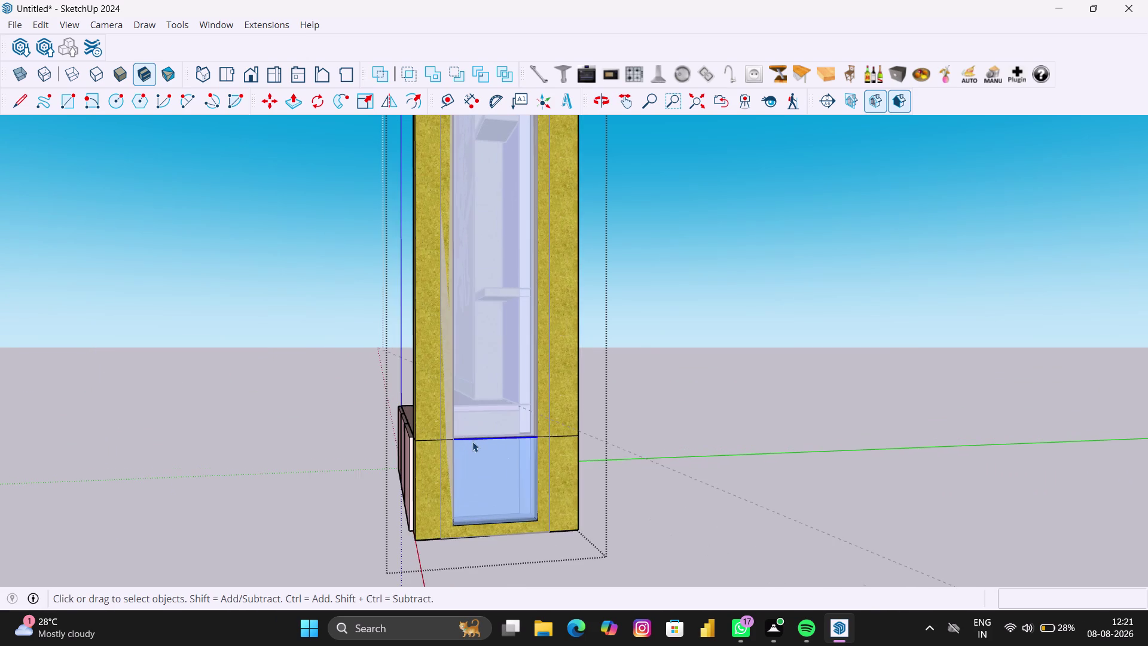
middle_drag(472, 441, 538, 461)
click(492, 461)
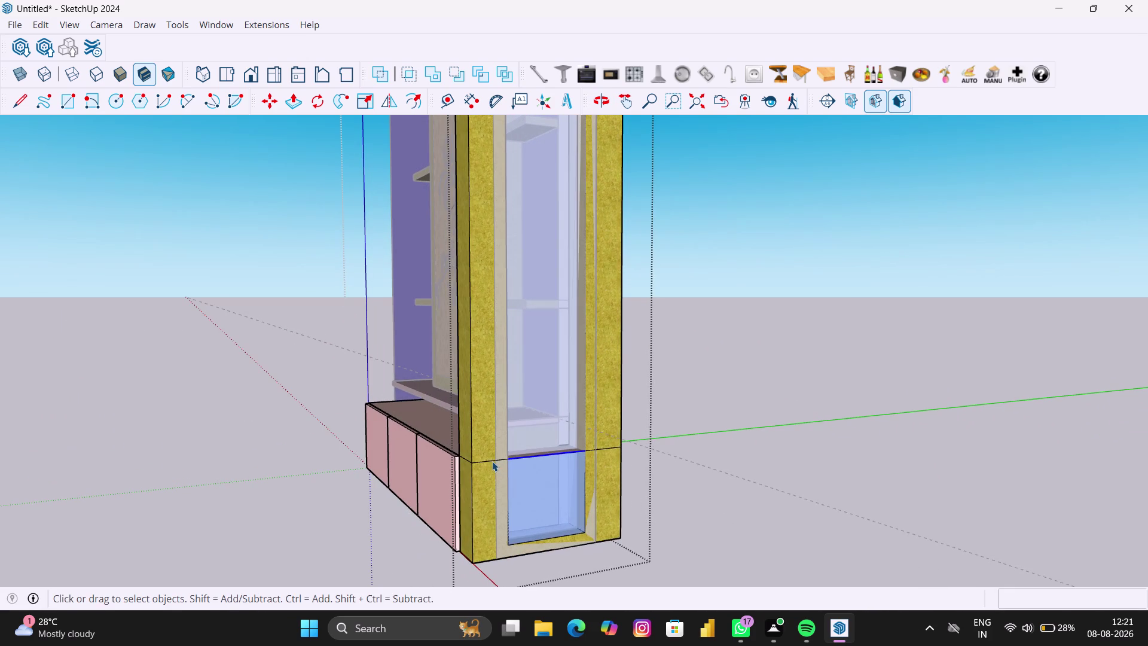
middle_drag(480, 459, 551, 469)
click(521, 468)
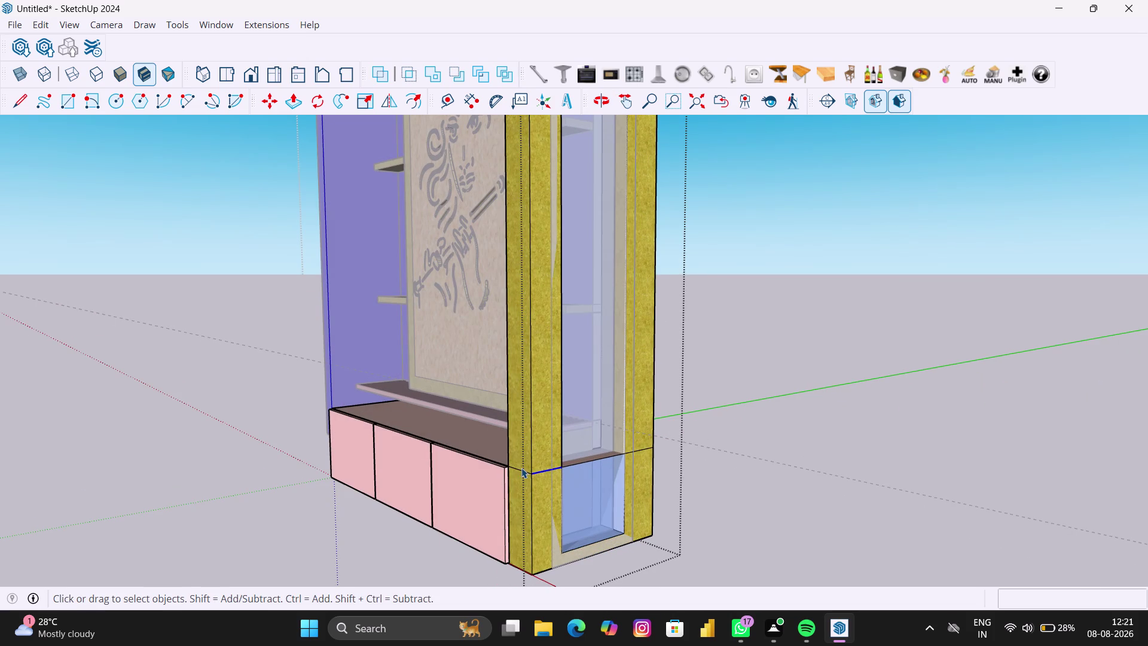
key(space)
Orbit around the back and side profile, then return to a centred front view.
click(761, 499)
scroll(down, 3)
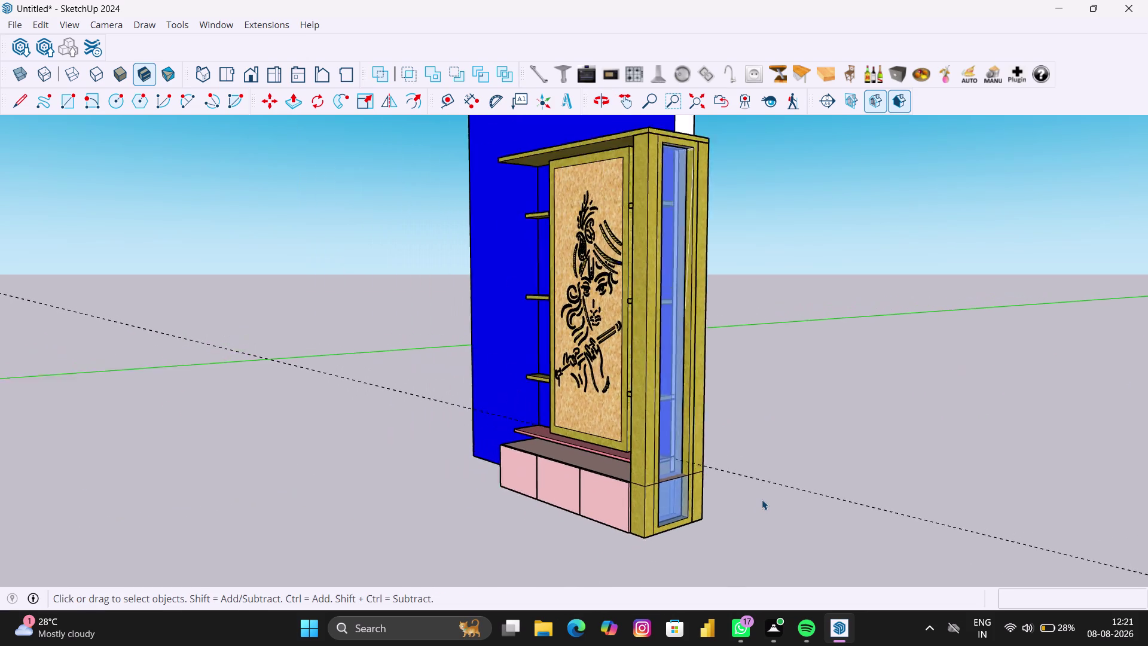
middle_drag(746, 499, 462, 475)
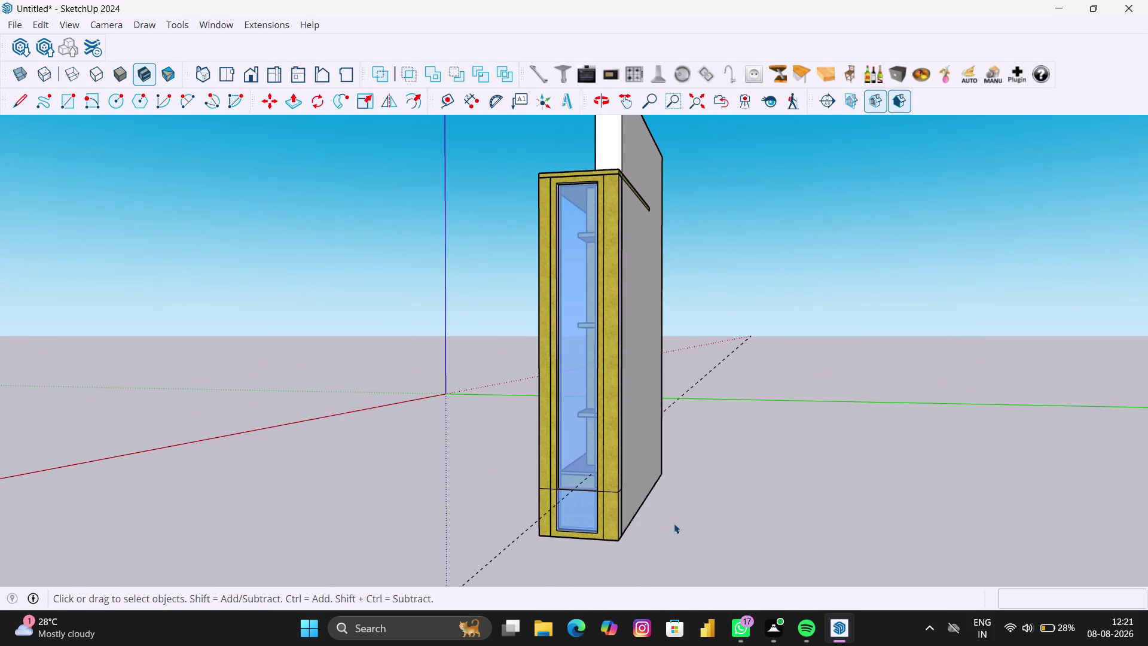
middle_drag(674, 523, 690, 524)
scroll(down, 3)
middle_drag(679, 521, 693, 517)
scroll(up, 3)
middle_drag(680, 510, 696, 510)
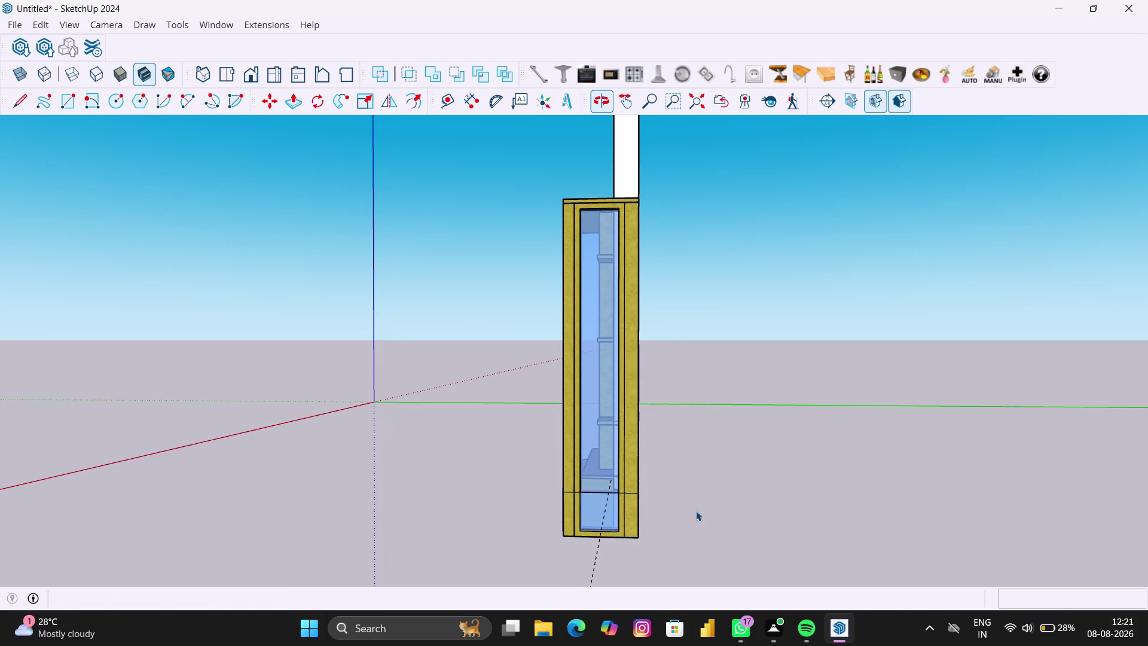
scroll(down, 3)
middle_drag(686, 511, 696, 512)
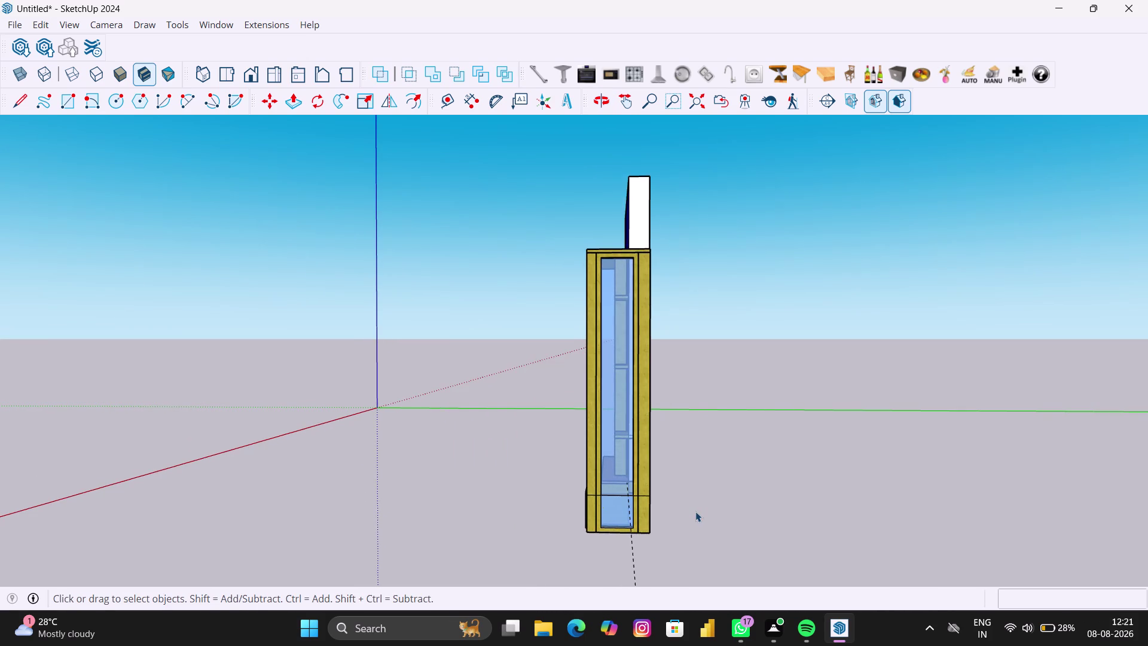
scroll(up, 3)
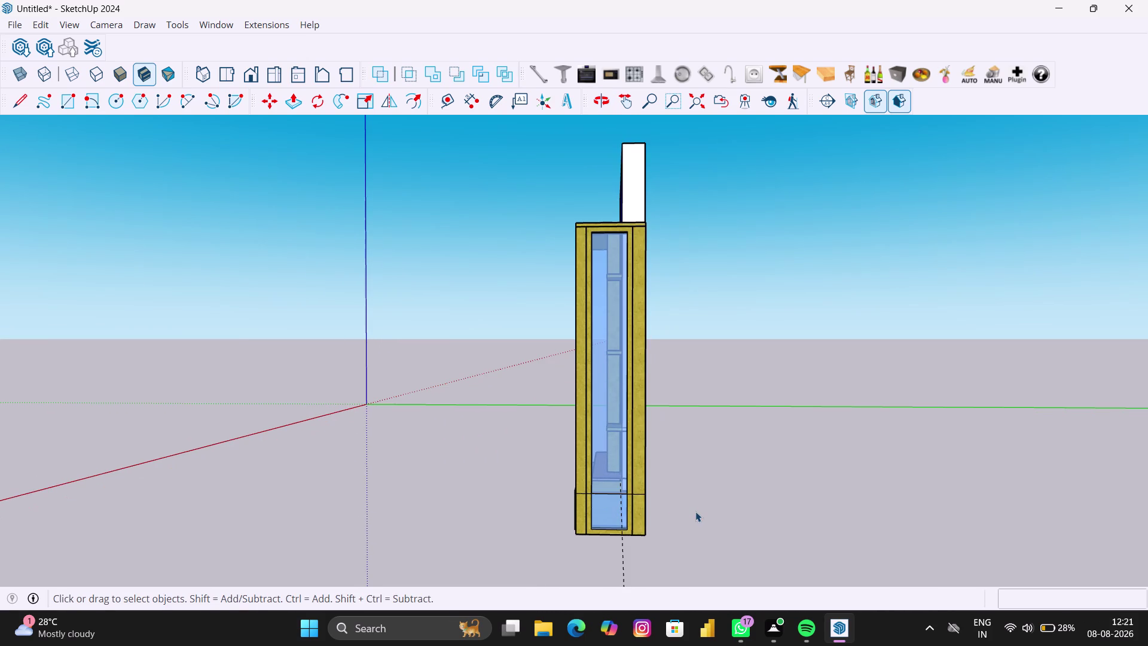
middle_drag(519, 483, 926, 503)
middle_drag(655, 486, 844, 483)
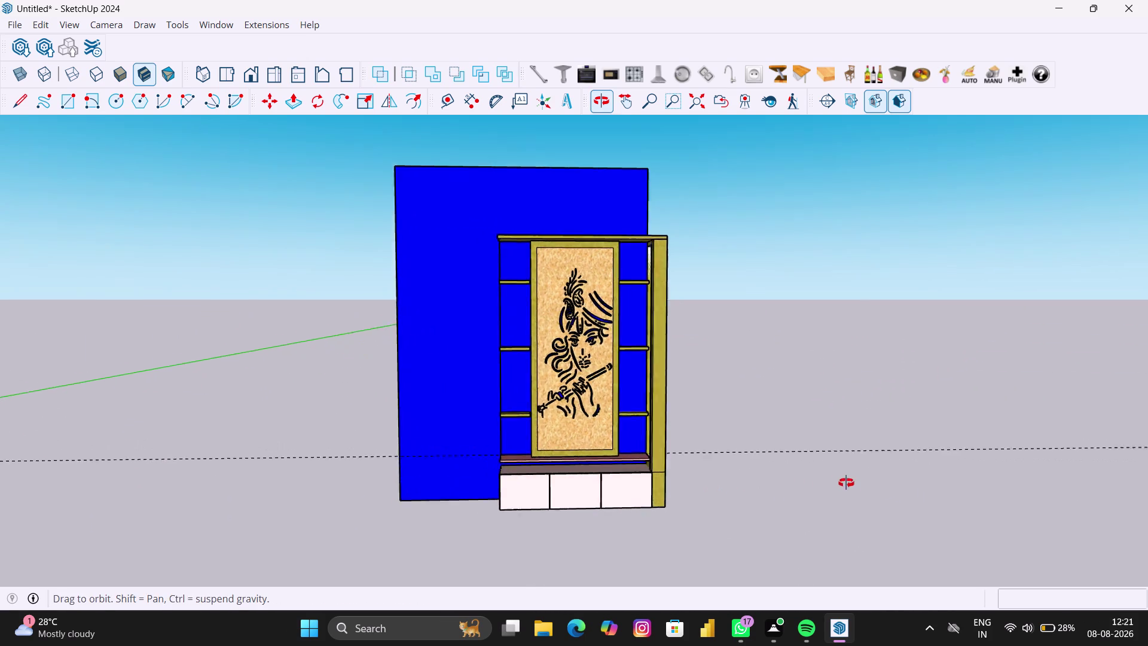
middle_drag(844, 483, 846, 482)
middle_drag(660, 454, 545, 458)
scroll(up, 3)
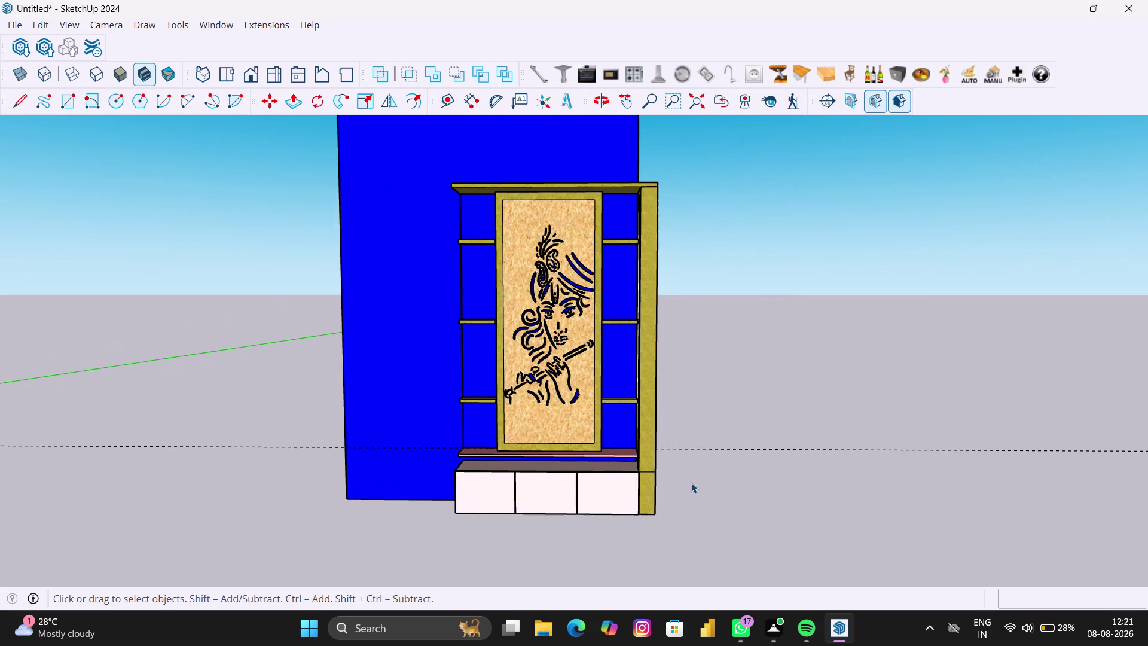
scroll(up, 3)
middle_click(691, 481)
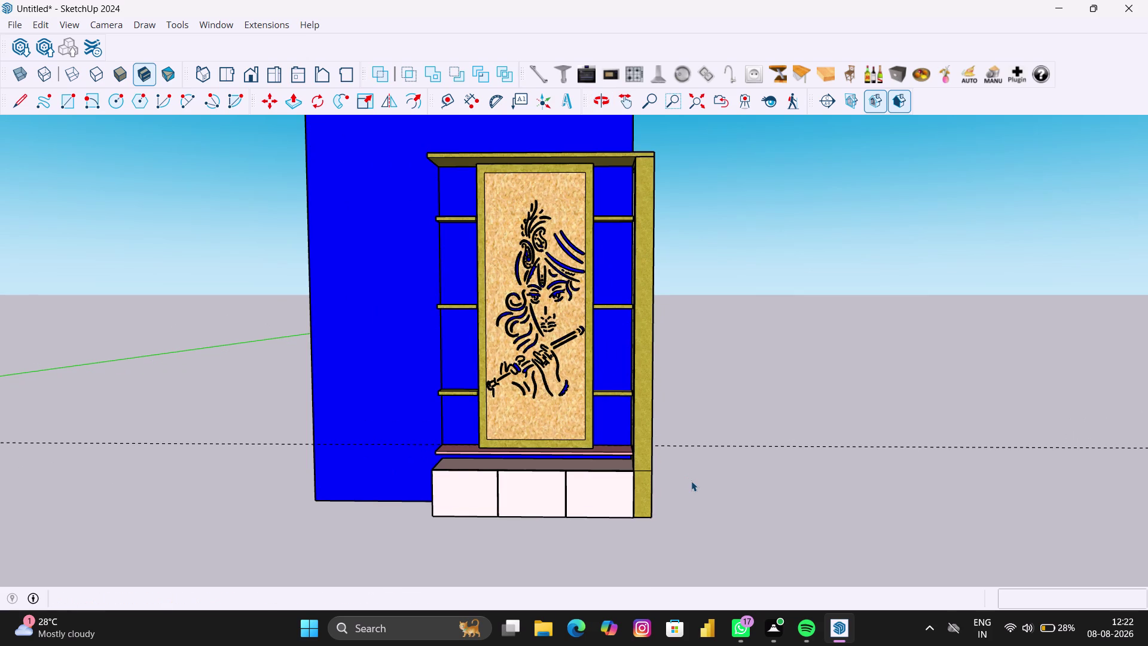
middle_drag(690, 480, 699, 531)
middle_drag(681, 480, 678, 512)
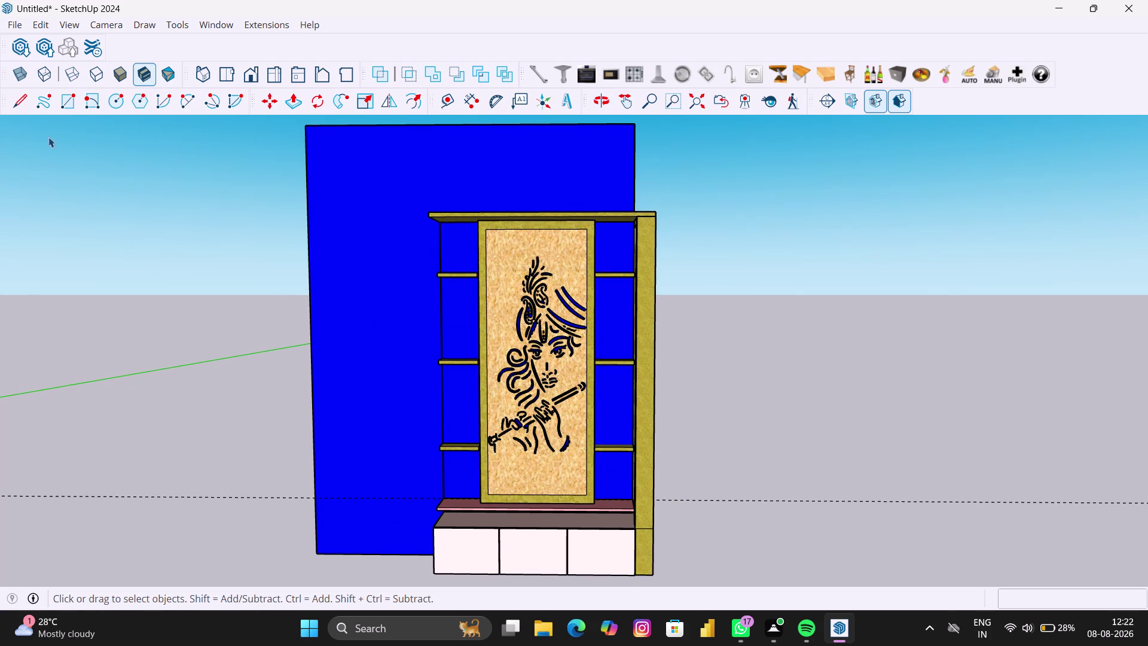
click(12, 30)
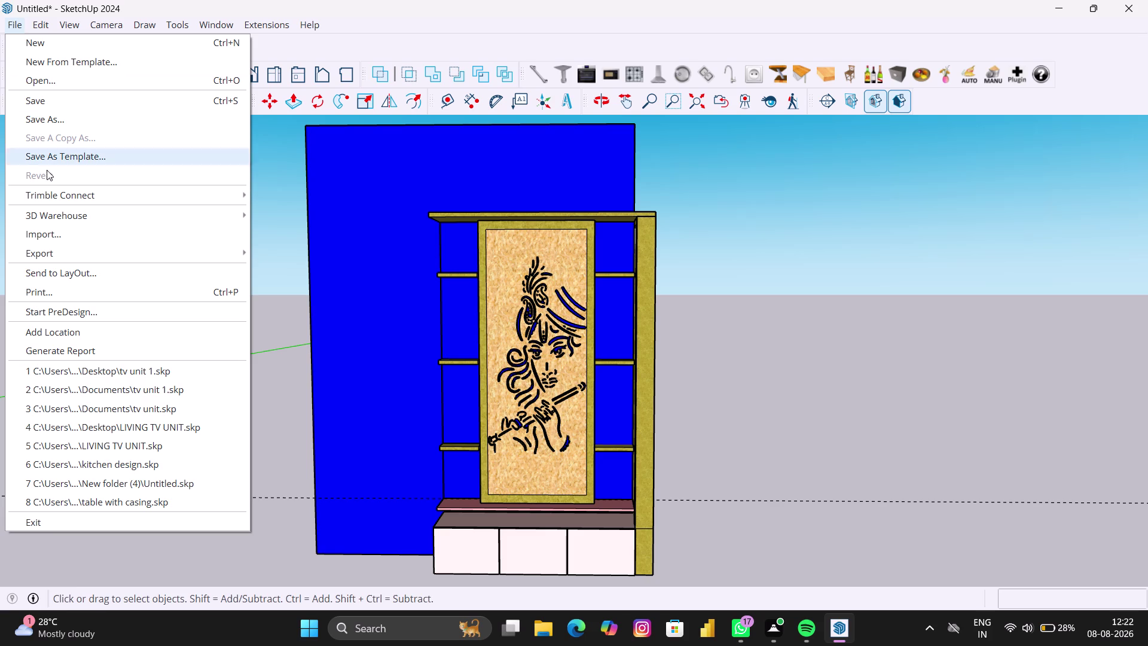
Save the model to the Desktop under the name 'POOJA UNIT'.
click(56, 102)
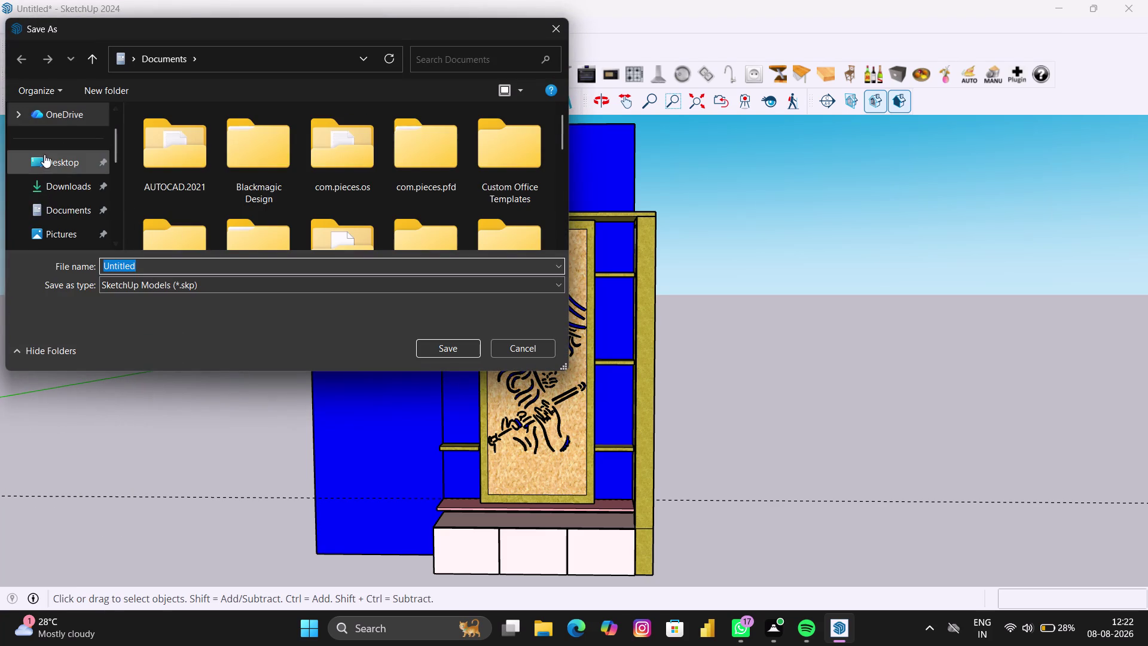
click(45, 155)
click(166, 281)
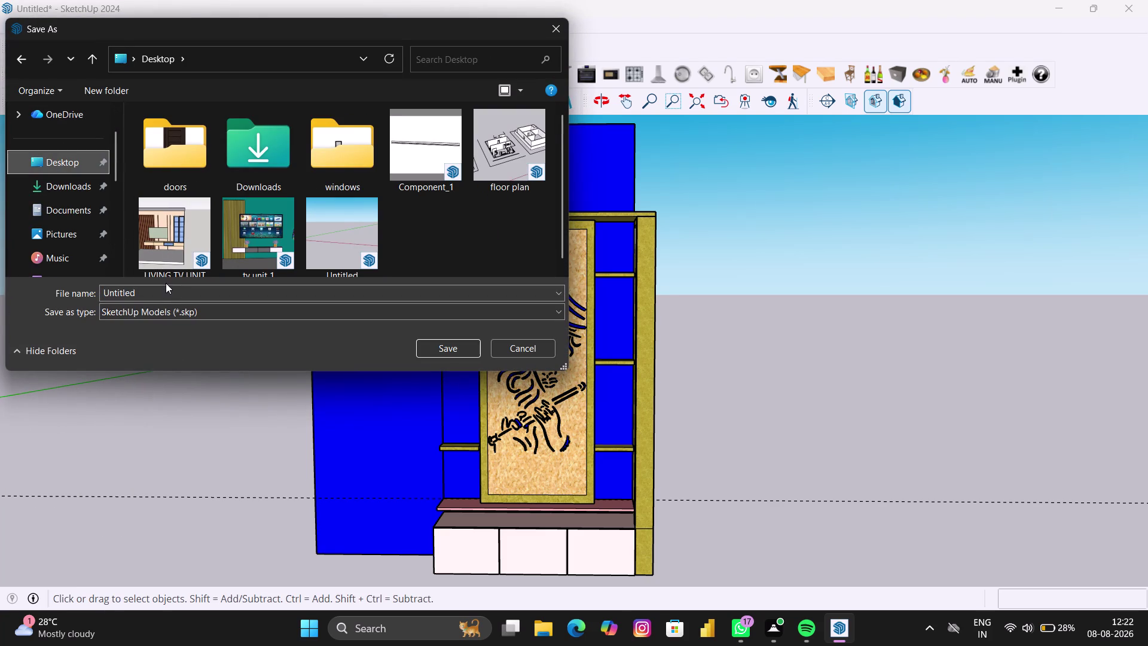
click(165, 288)
key(BackSpace)
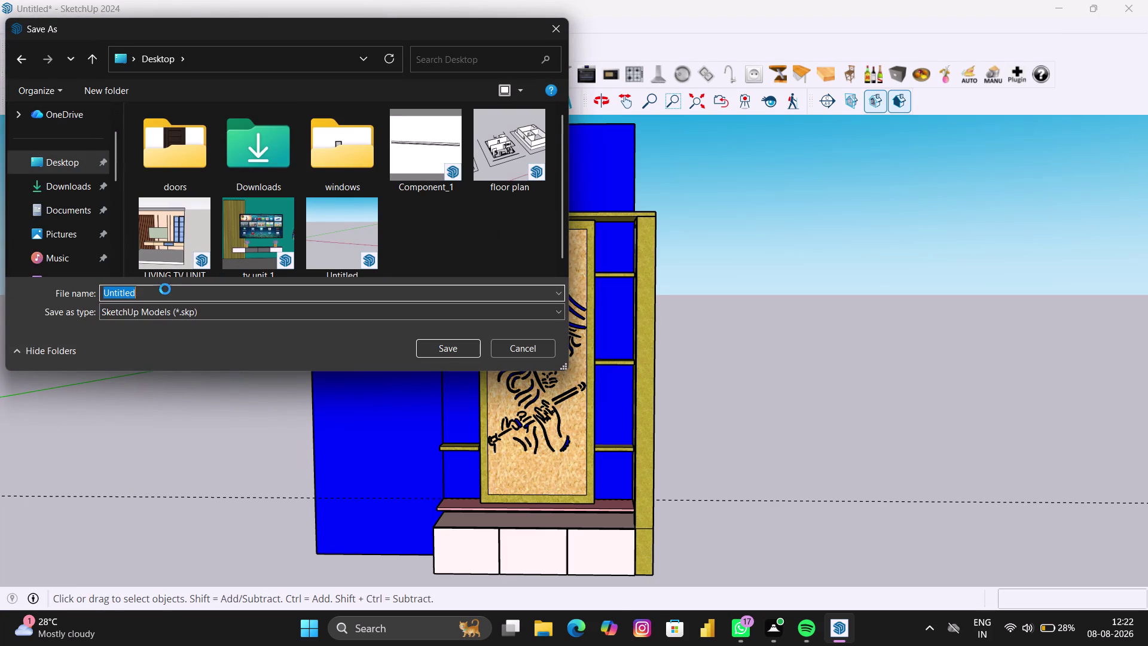
text(POOJ)
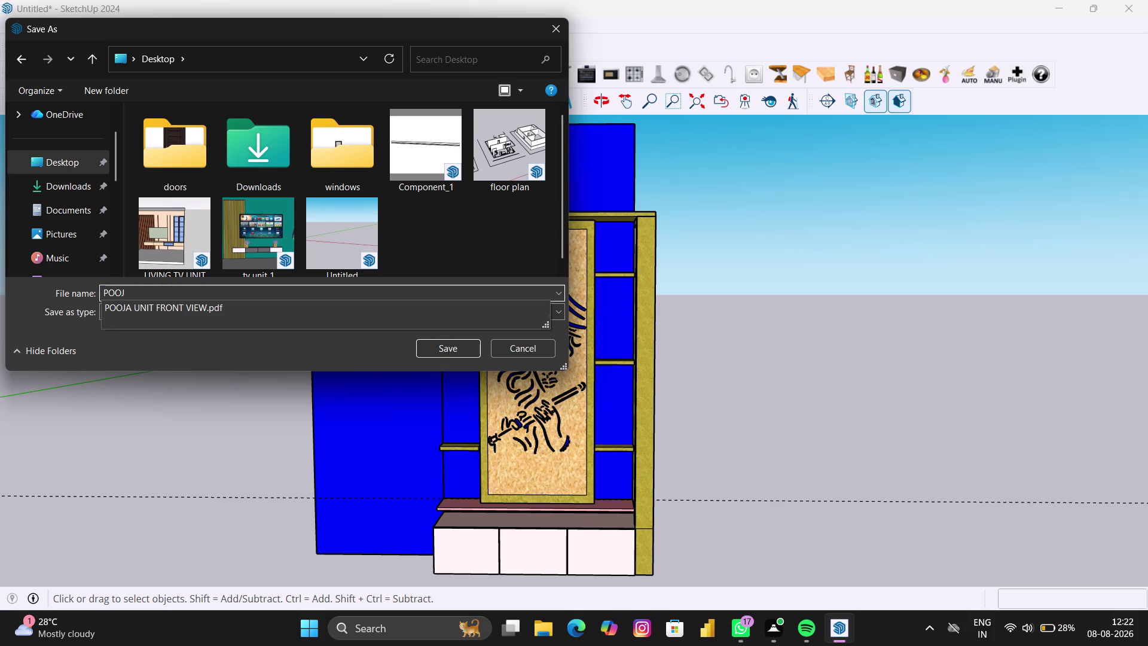
text(A)
key(space)
text(UN)
text(IT)
key(Return)
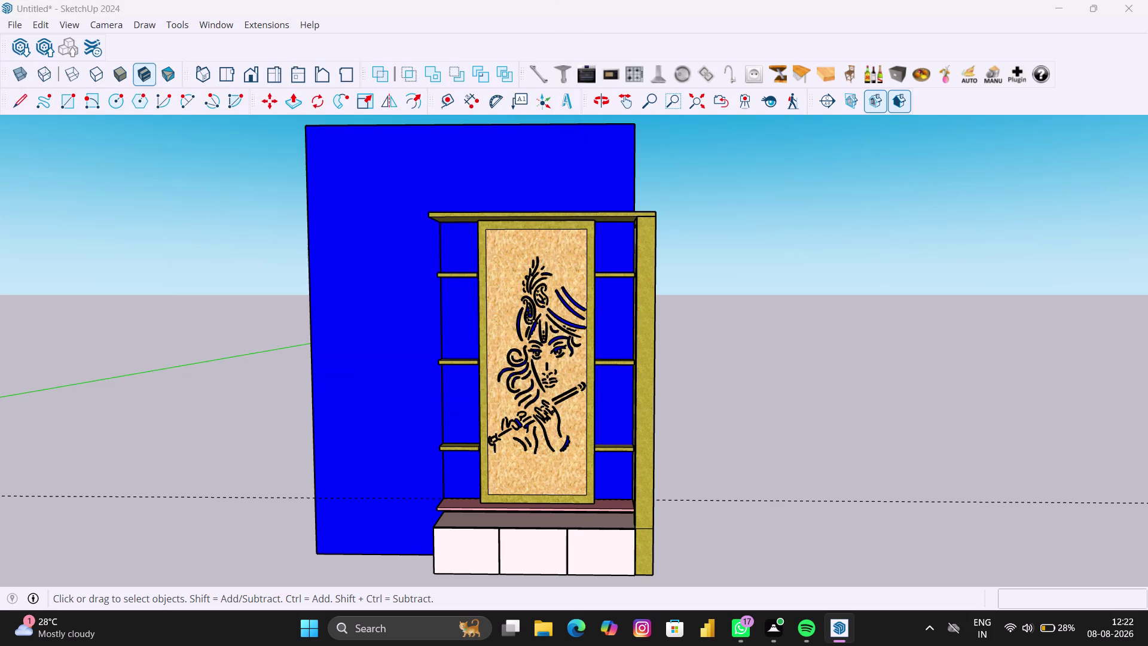